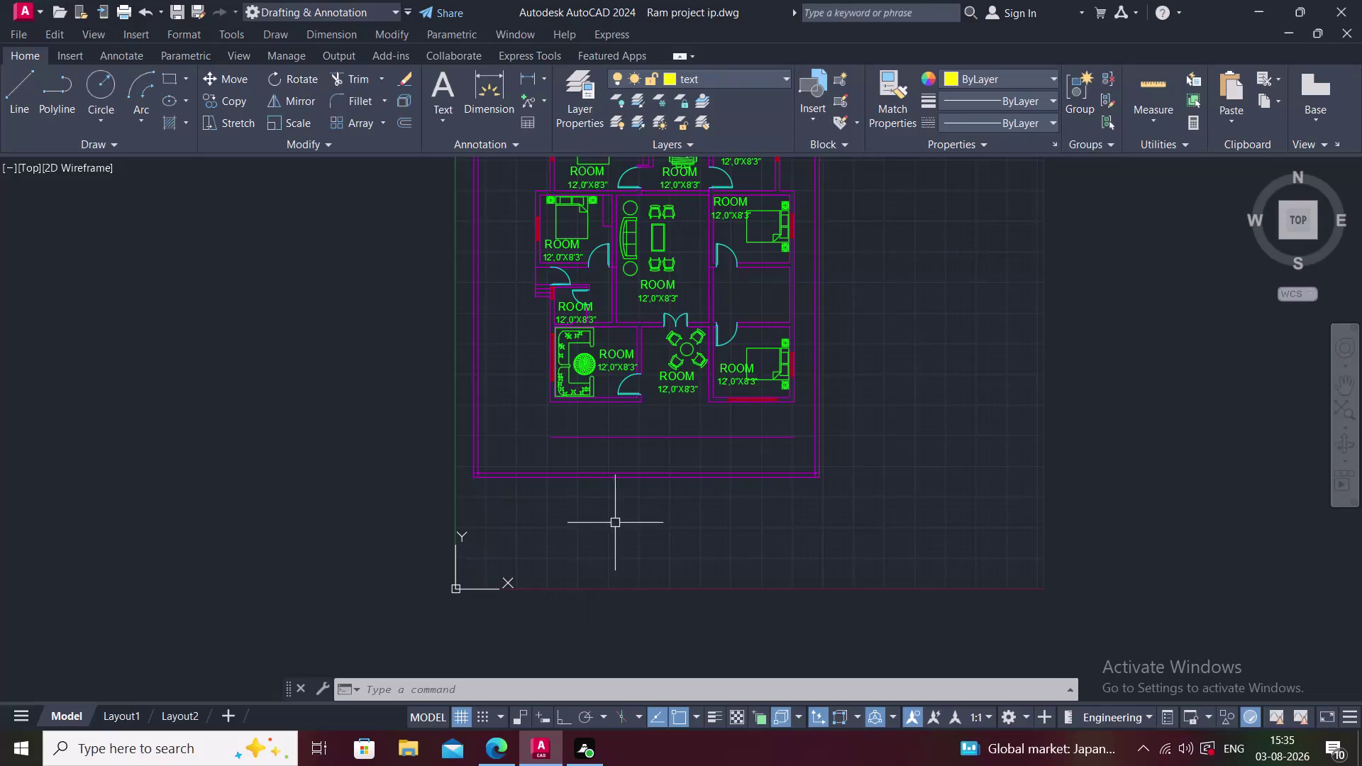
Select the name and size labels of the bottom-right bedroom, dining room and lounge.
middle_drag(615, 523, 587, 582)
scroll(up, 3)
middle_drag(540, 463, 541, 465)
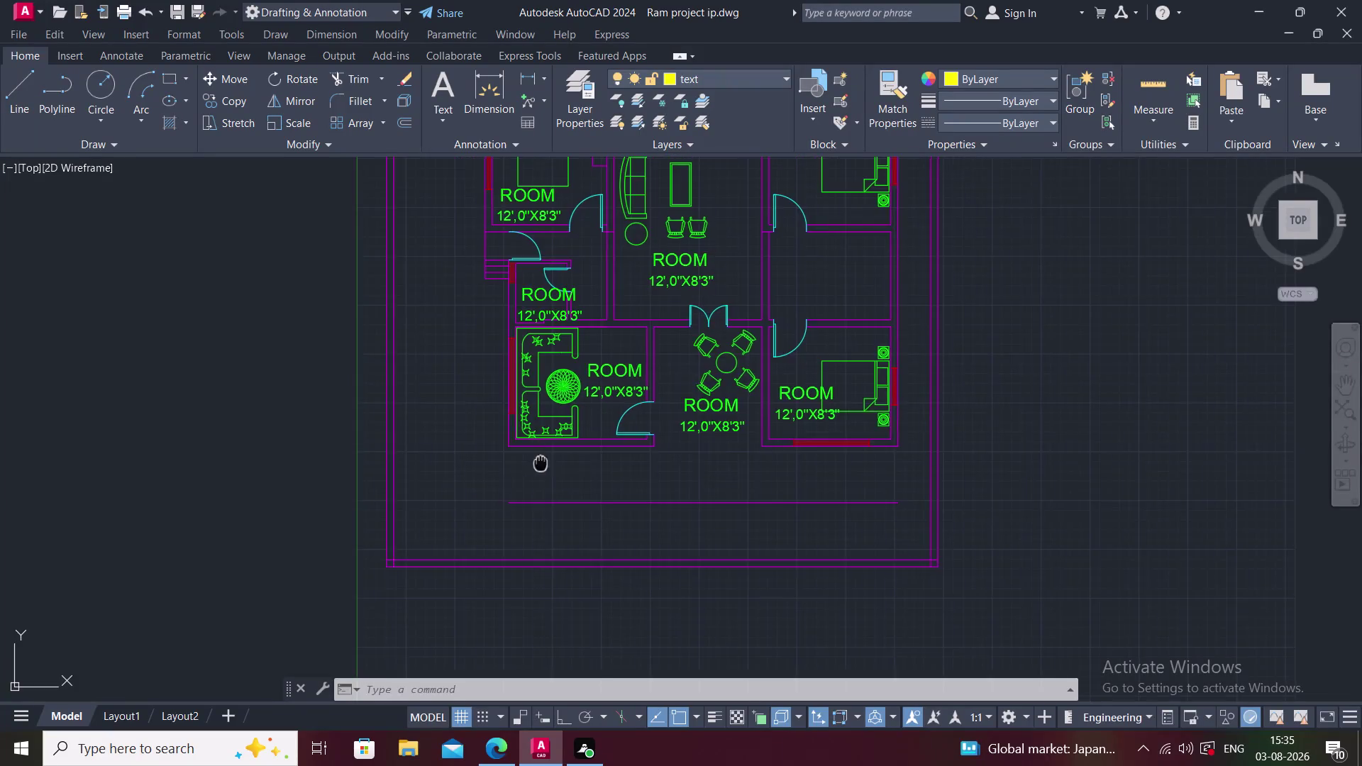
middle_drag(541, 465, 524, 547)
middle_drag(534, 524, 500, 587)
key(ctrl+z)
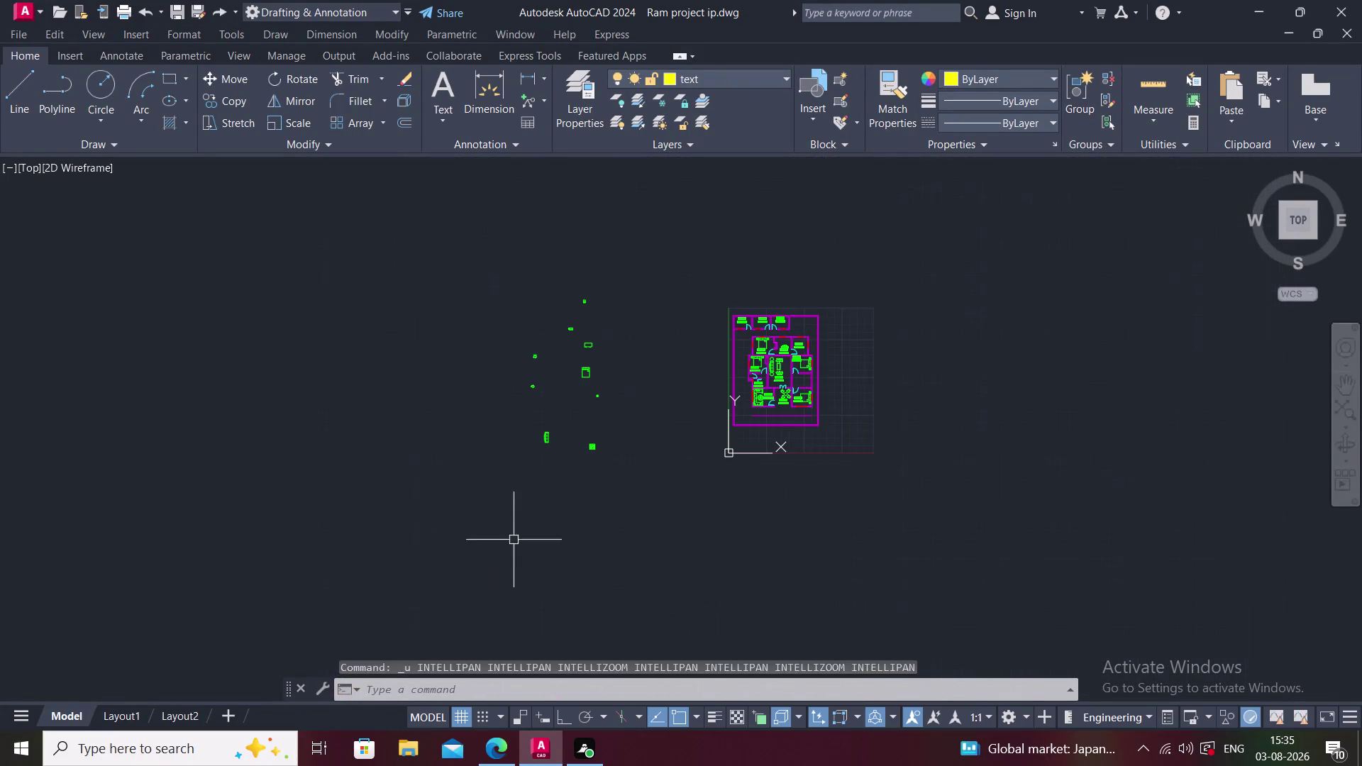
middle_drag(515, 539, 474, 596)
scroll(up, 3)
scroll(up, 3)
middle_drag(524, 491, 794, 269)
scroll(down, 3)
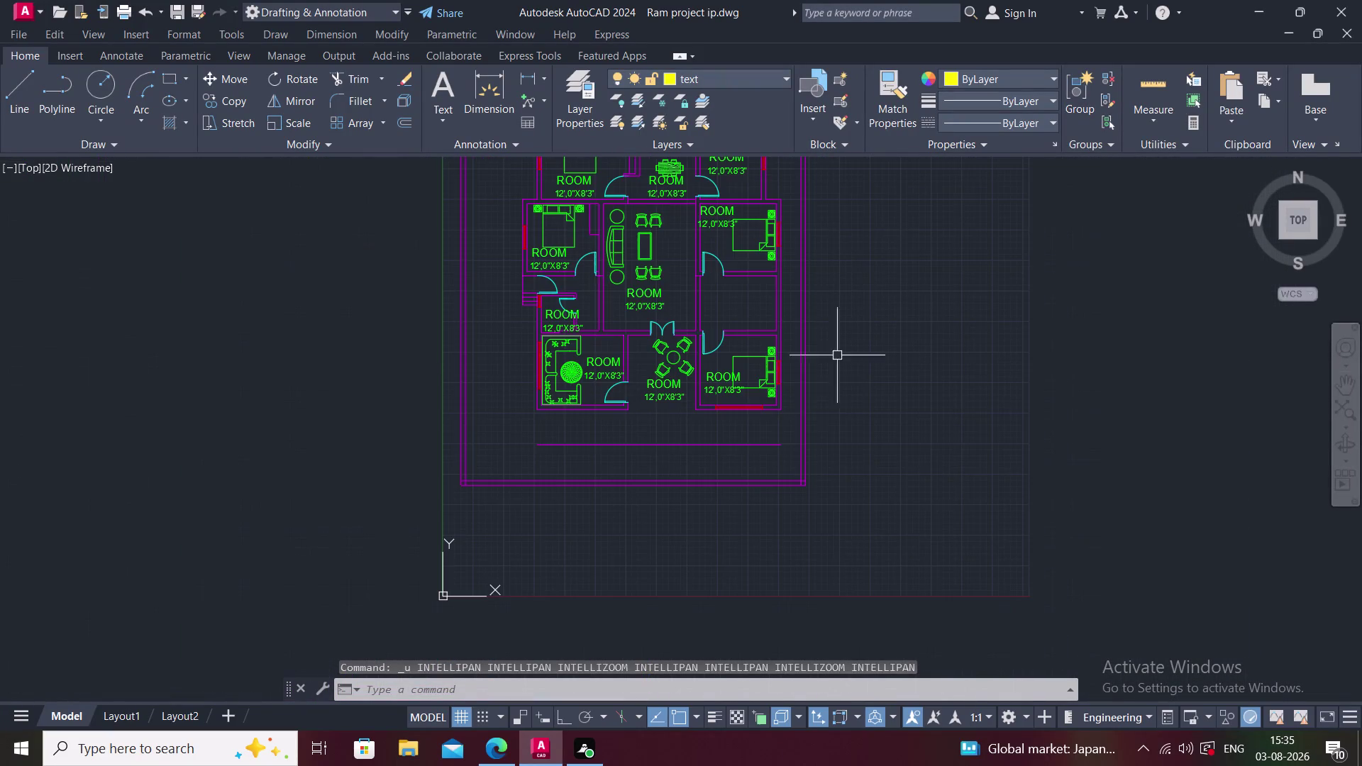
scroll(up, 3)
click(674, 350)
click(669, 388)
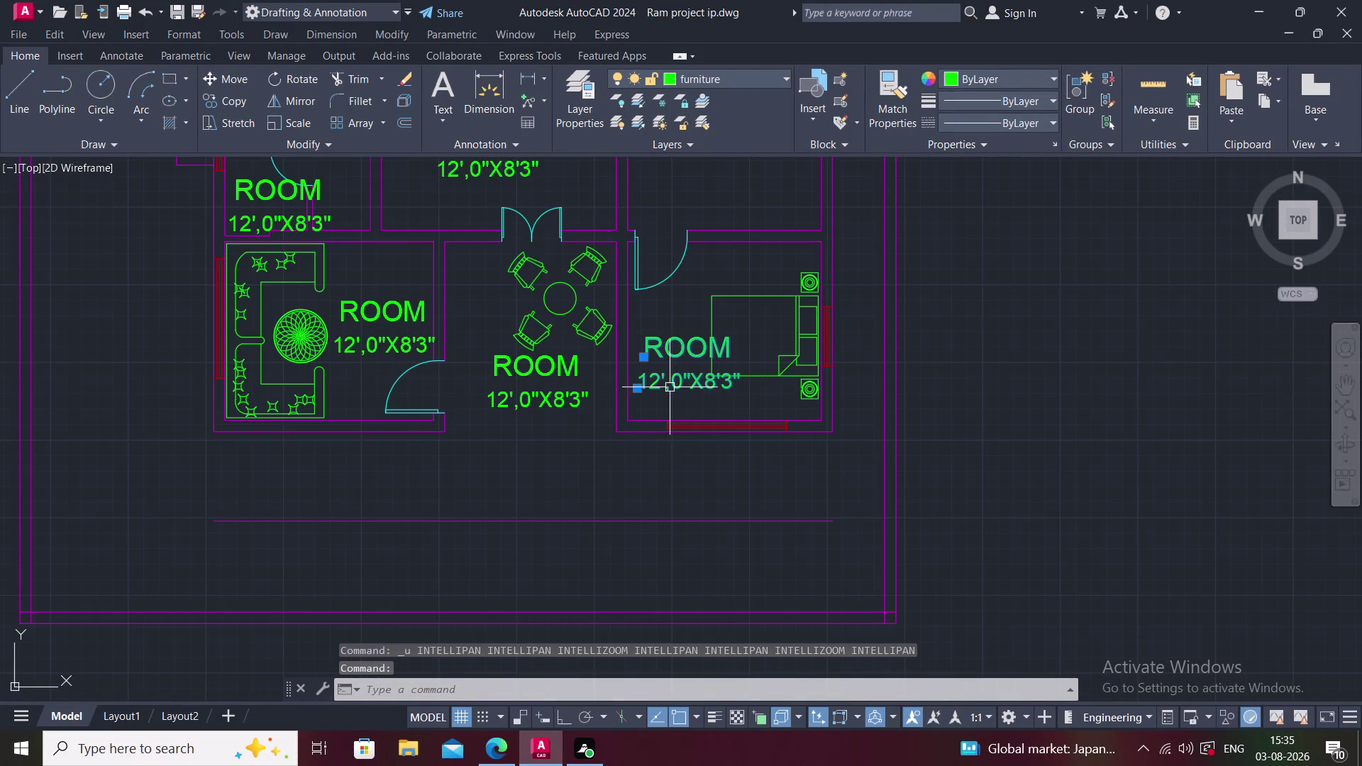
click(547, 374)
click(547, 396)
click(377, 318)
click(383, 344)
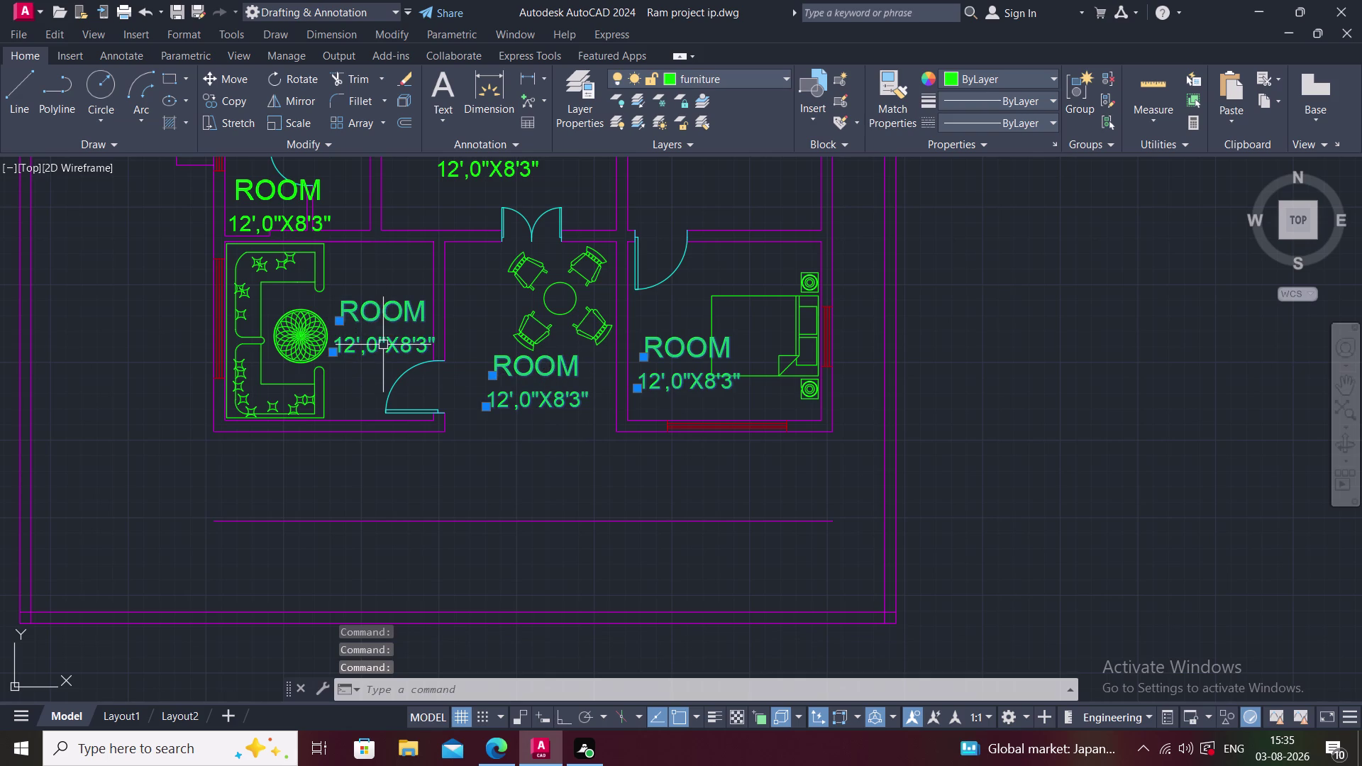
Add the small room, hall, bedroom and upper room labels, then undo the accidental wall selection.
middle_drag(386, 334, 473, 505)
click(347, 367)
click(353, 396)
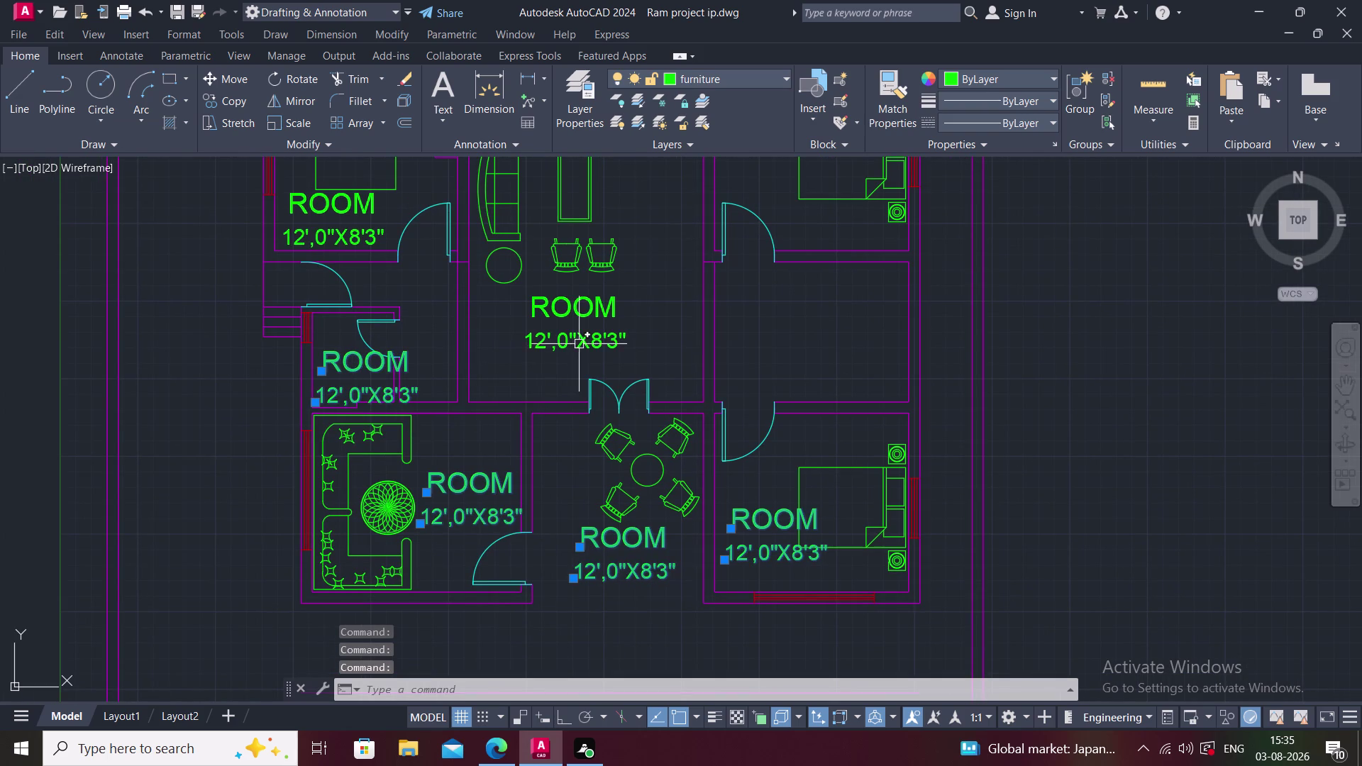
click(579, 344)
click(582, 317)
middle_drag(582, 316, 590, 486)
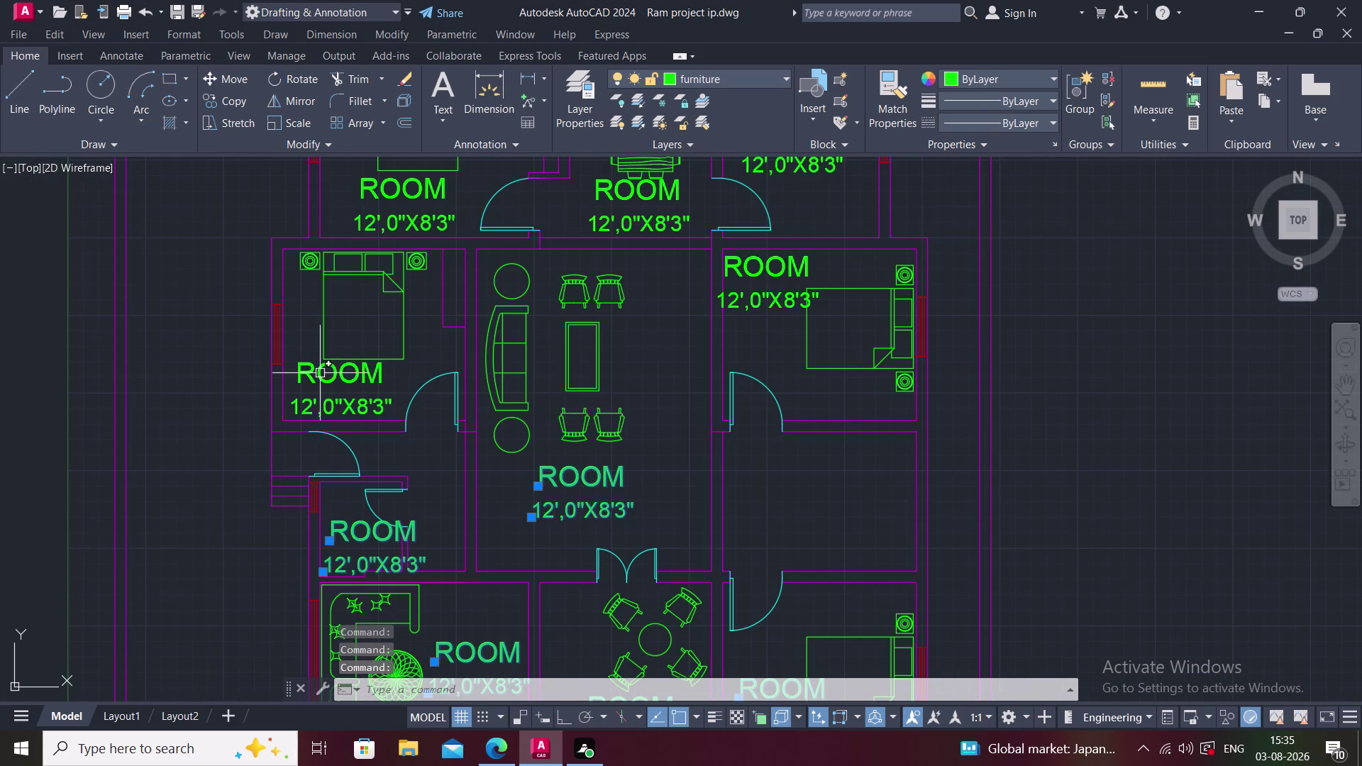
click(311, 376)
click(339, 407)
click(399, 227)
click(402, 195)
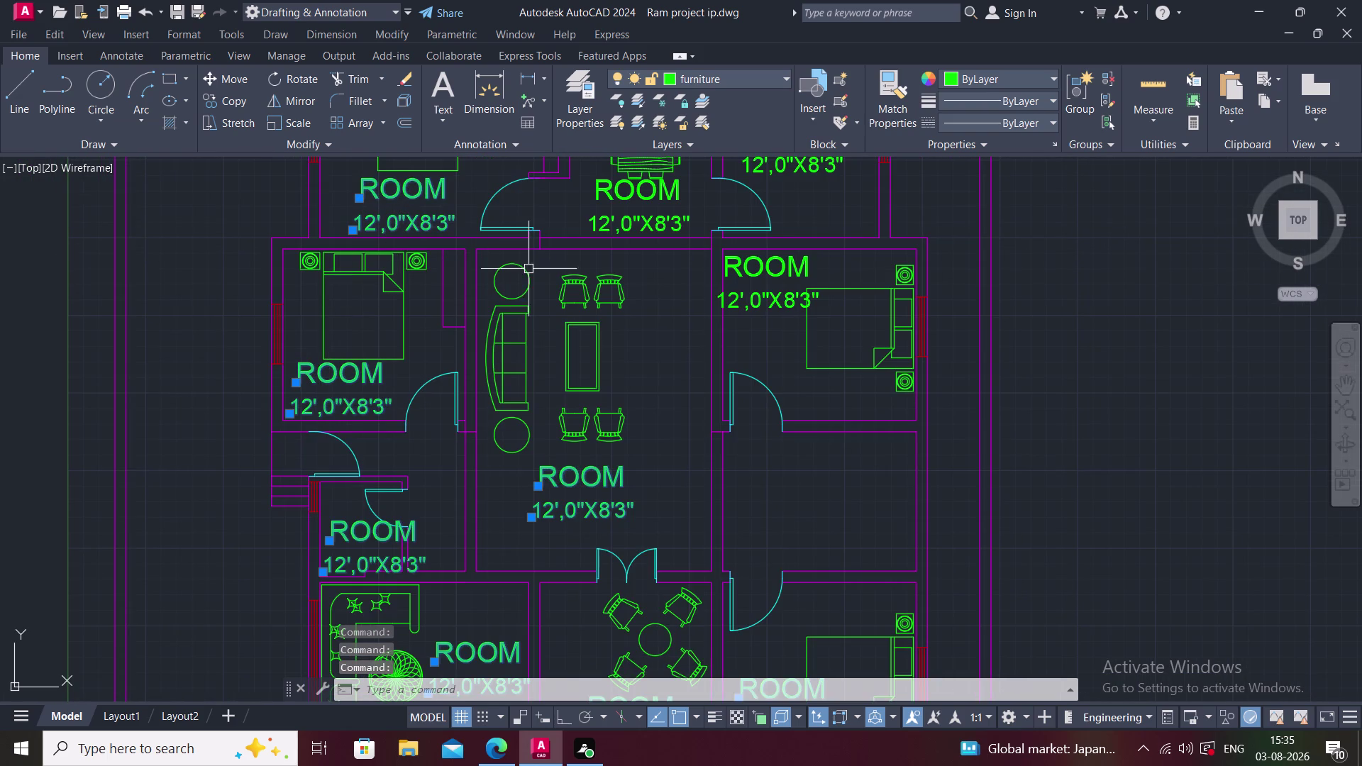
click(790, 267)
click(787, 290)
middle_drag(790, 287, 688, 532)
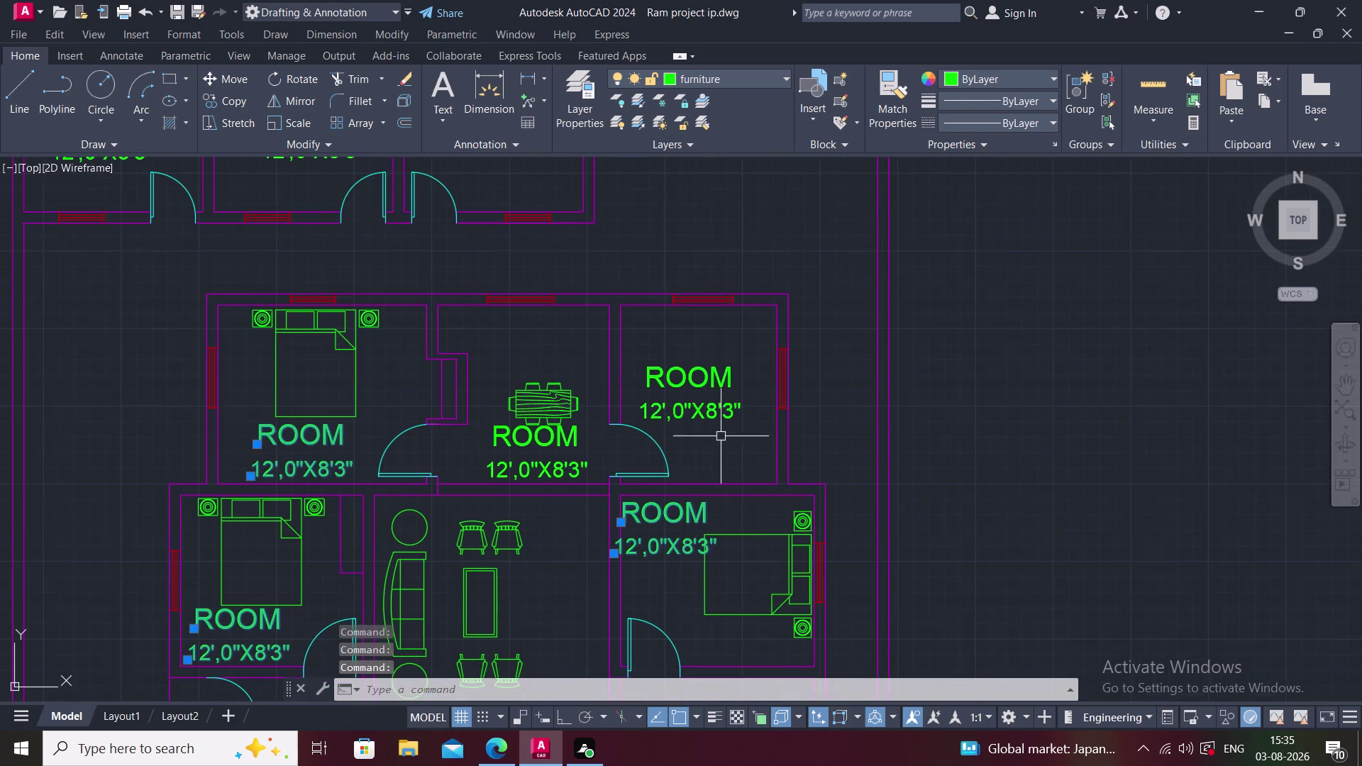
click(698, 376)
click(695, 410)
click(531, 439)
click(525, 483)
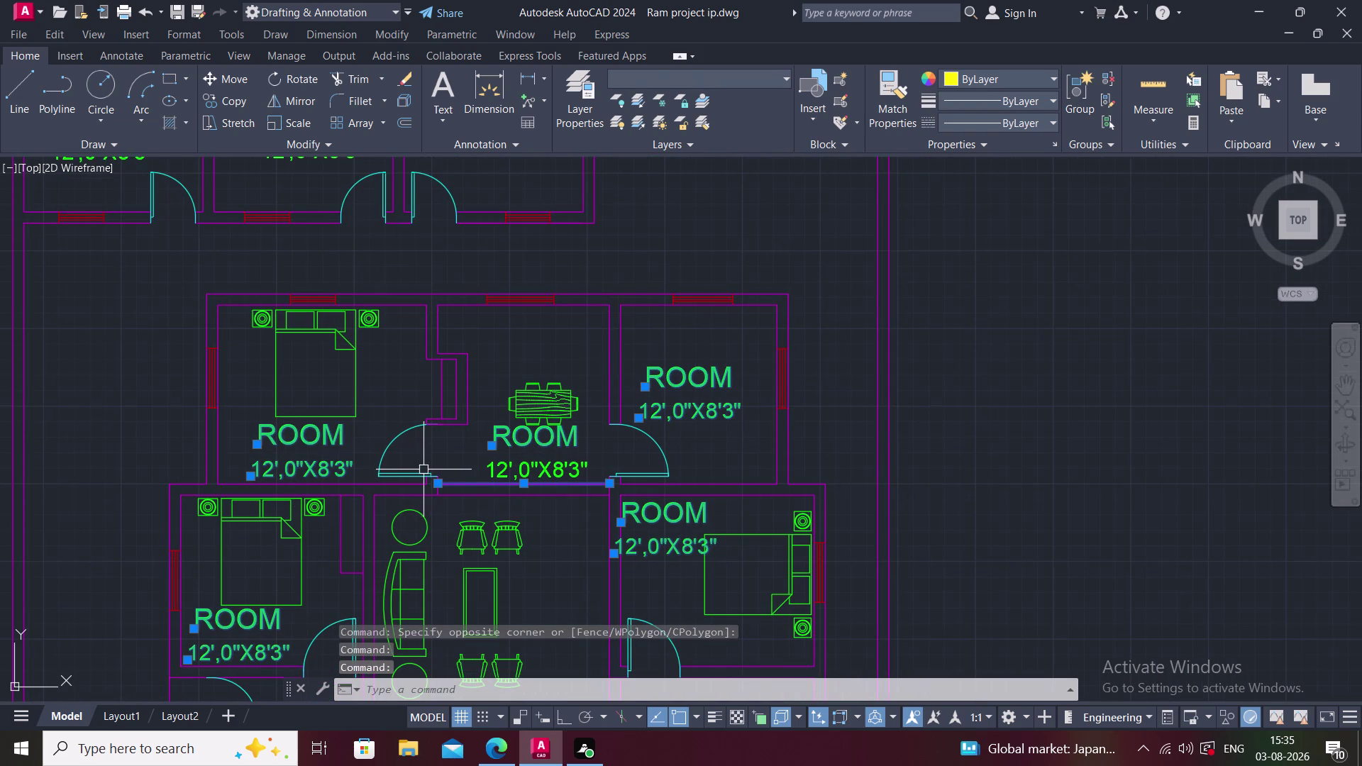
key(ctrl+z)
Reselect the dining room, bottom-right bedroom, lounge and small left room labels.
scroll(up, 3)
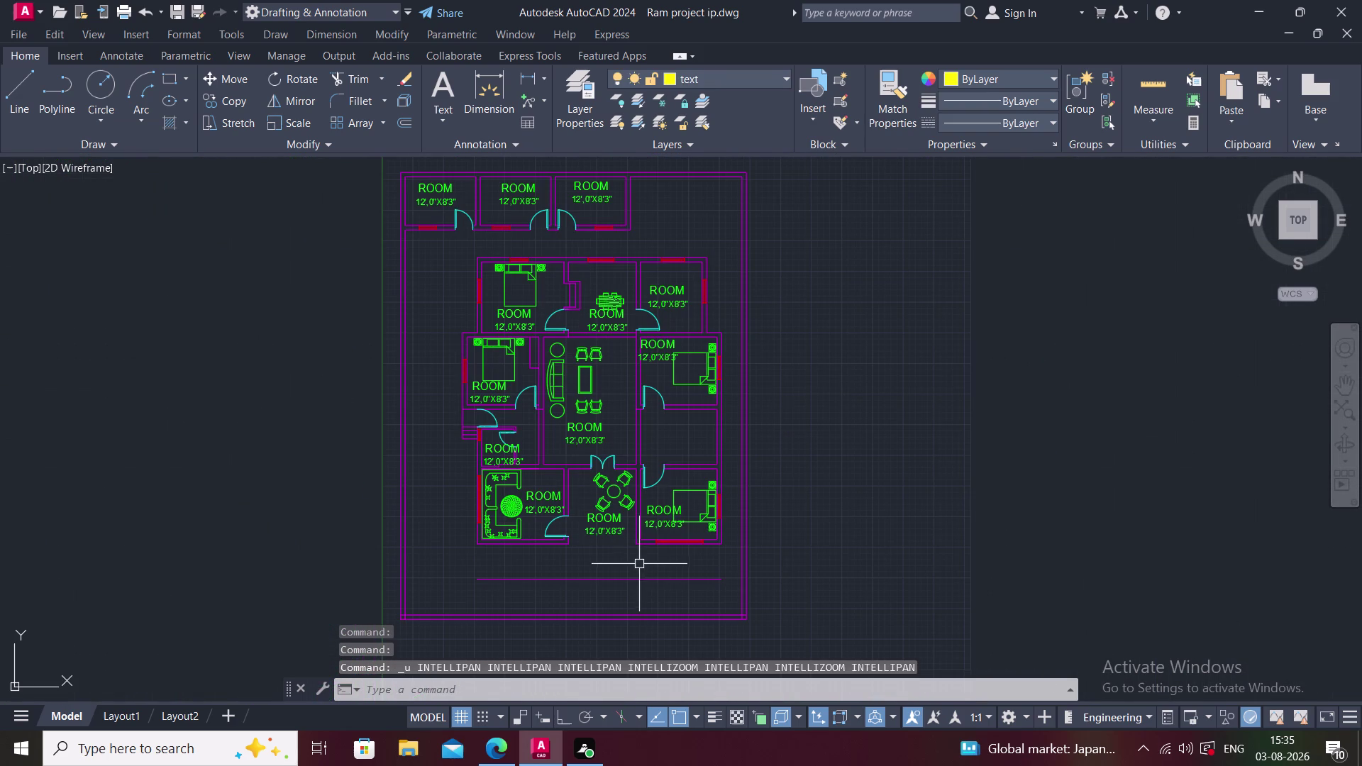
click(659, 510)
click(657, 531)
click(604, 515)
click(604, 524)
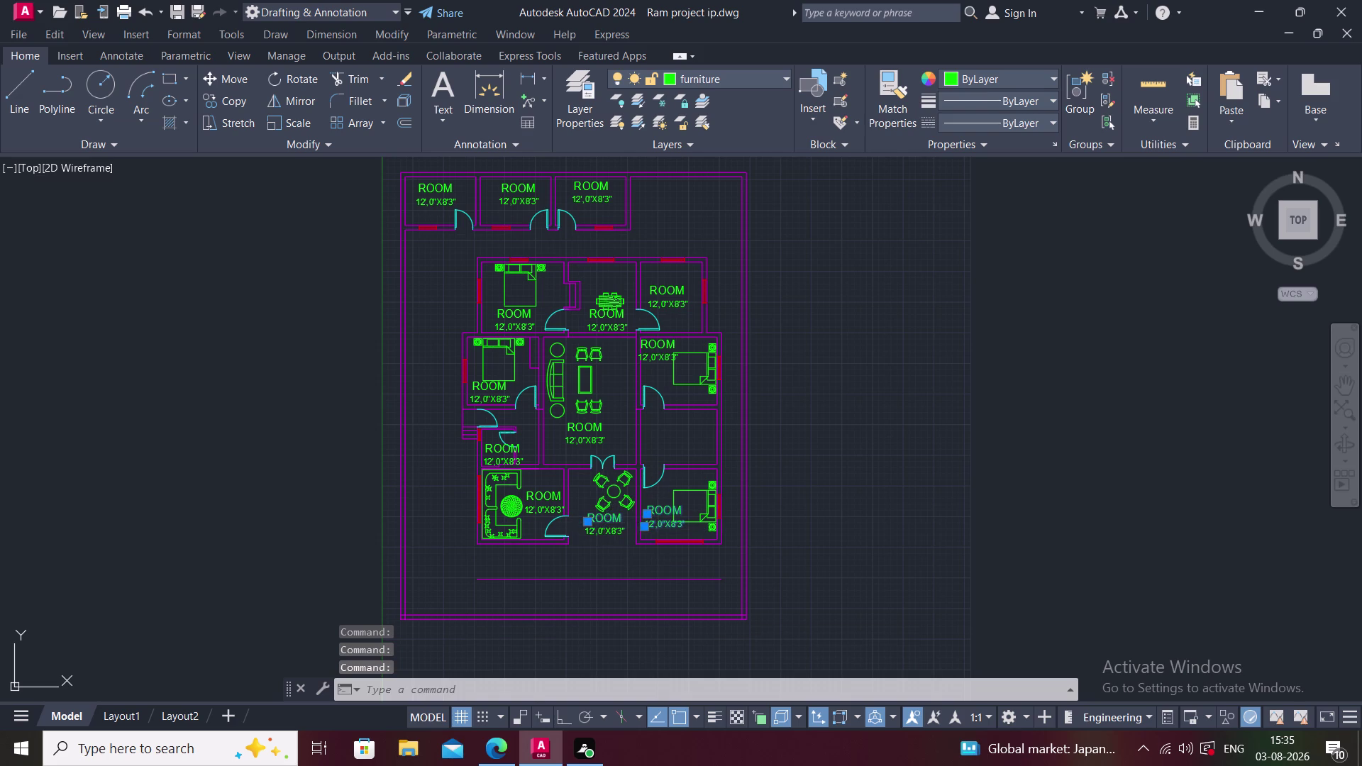
click(603, 530)
scroll(up, 3)
click(423, 462)
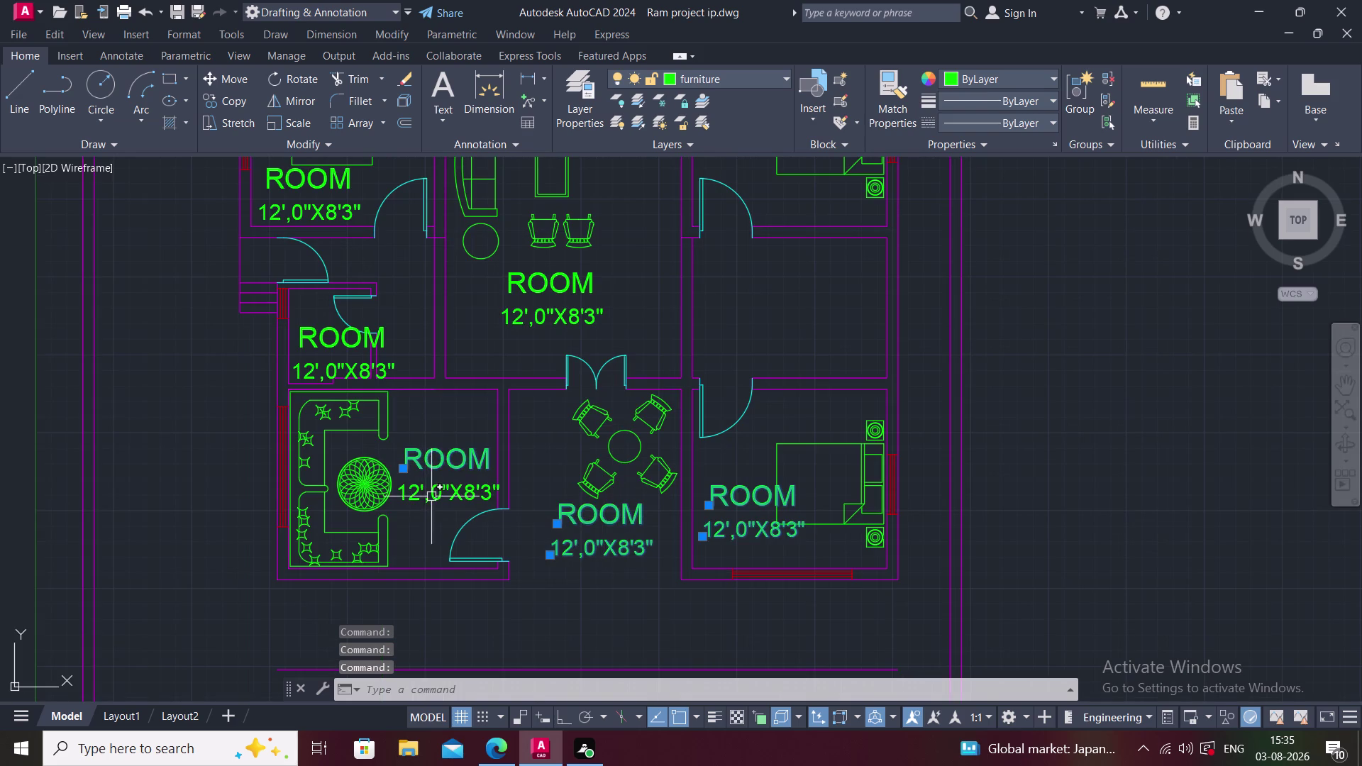
click(431, 497)
middle_drag(426, 460, 442, 556)
click(344, 431)
click(362, 452)
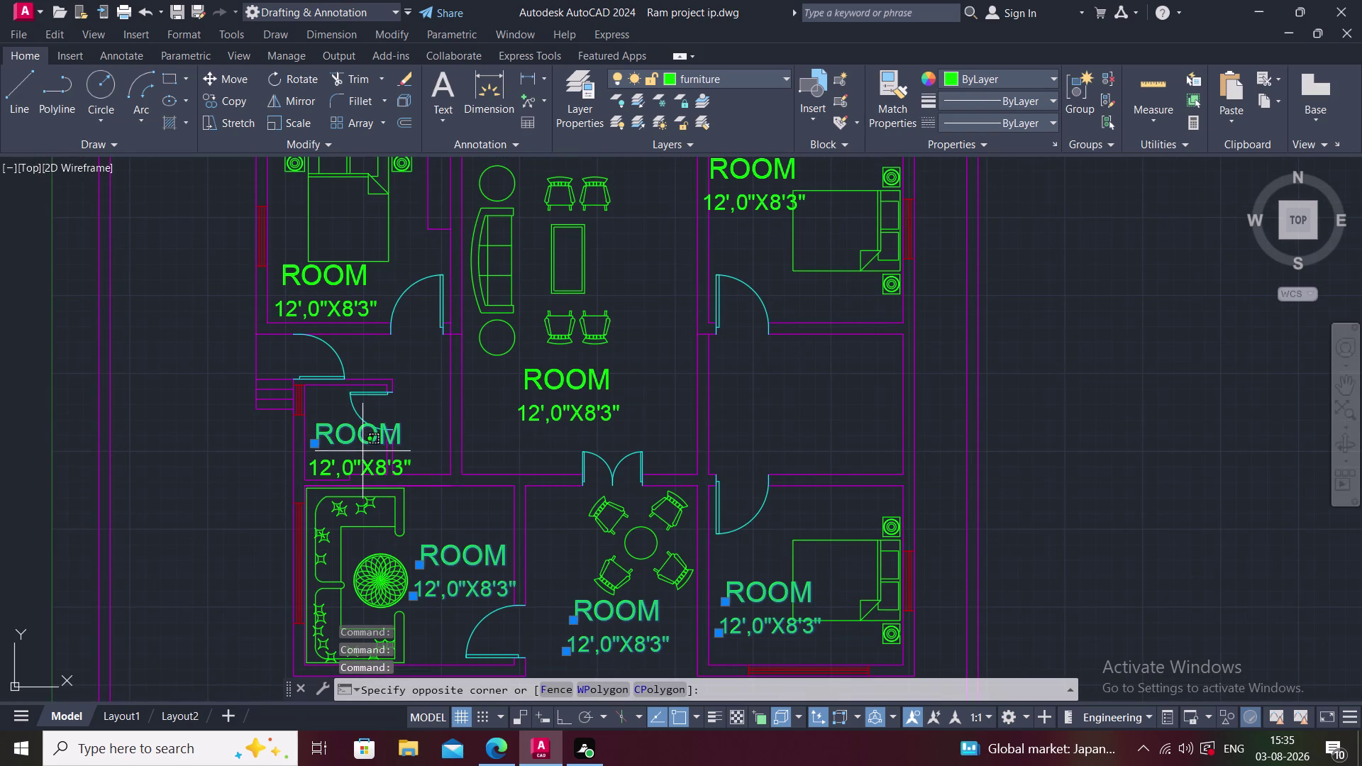
click(368, 468)
click(345, 468)
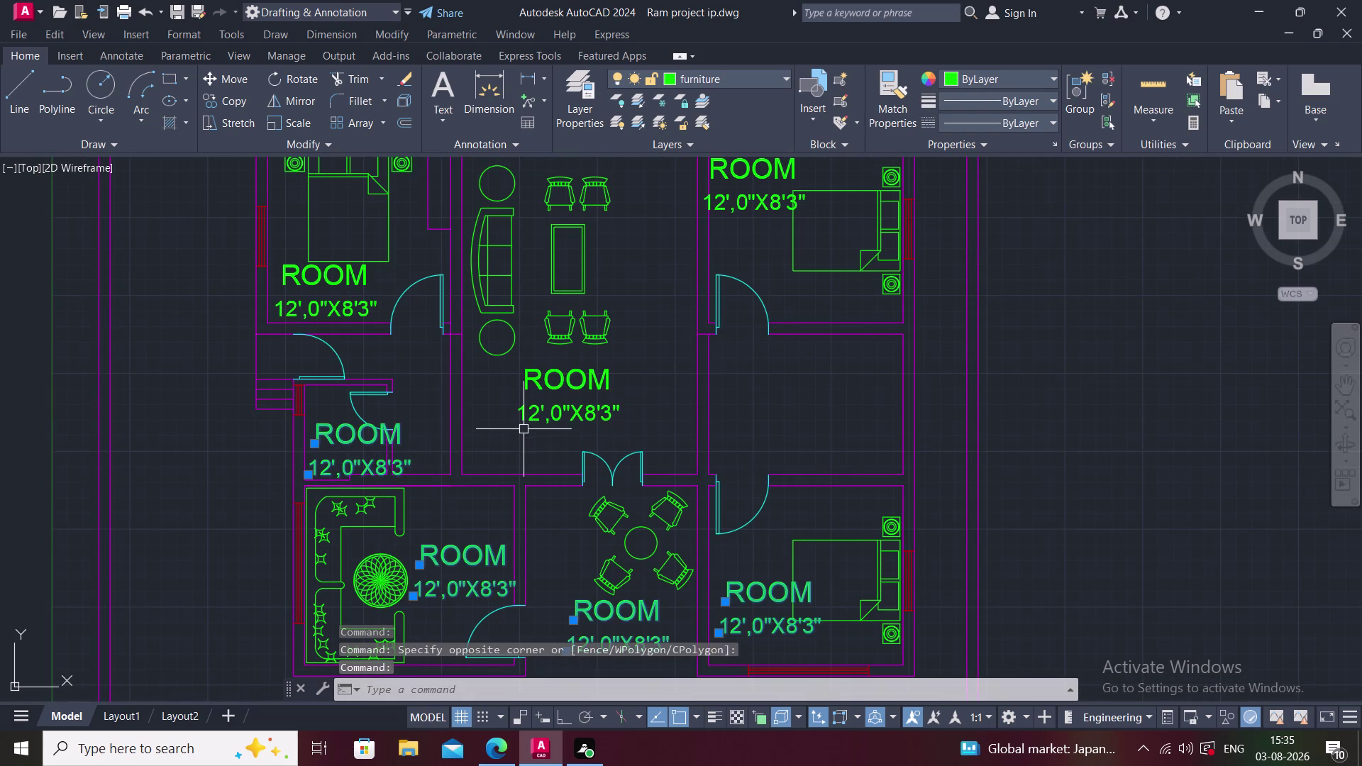
Add the hall, bedroom and upper room labels and delete all 20 selected texts.
click(527, 418)
click(556, 377)
middle_drag(557, 376, 563, 500)
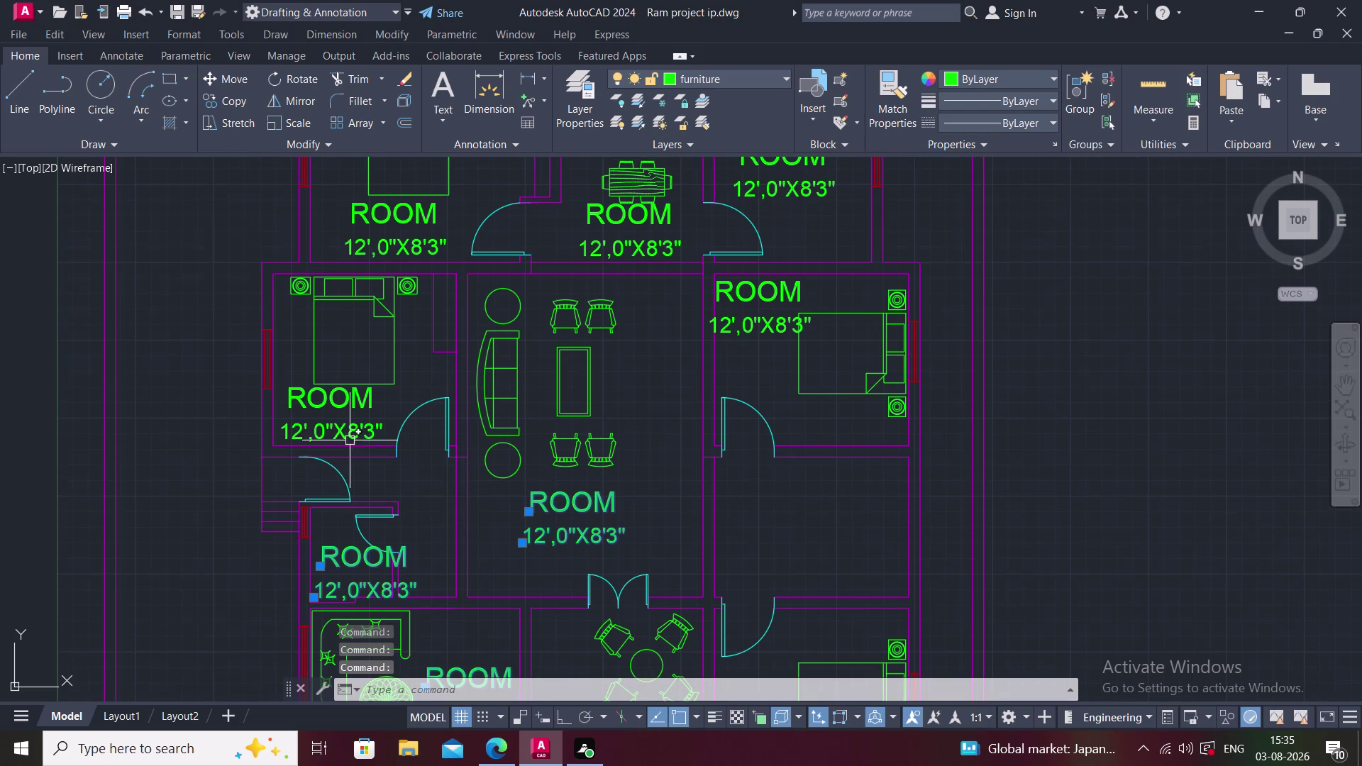
click(349, 440)
click(363, 394)
click(788, 292)
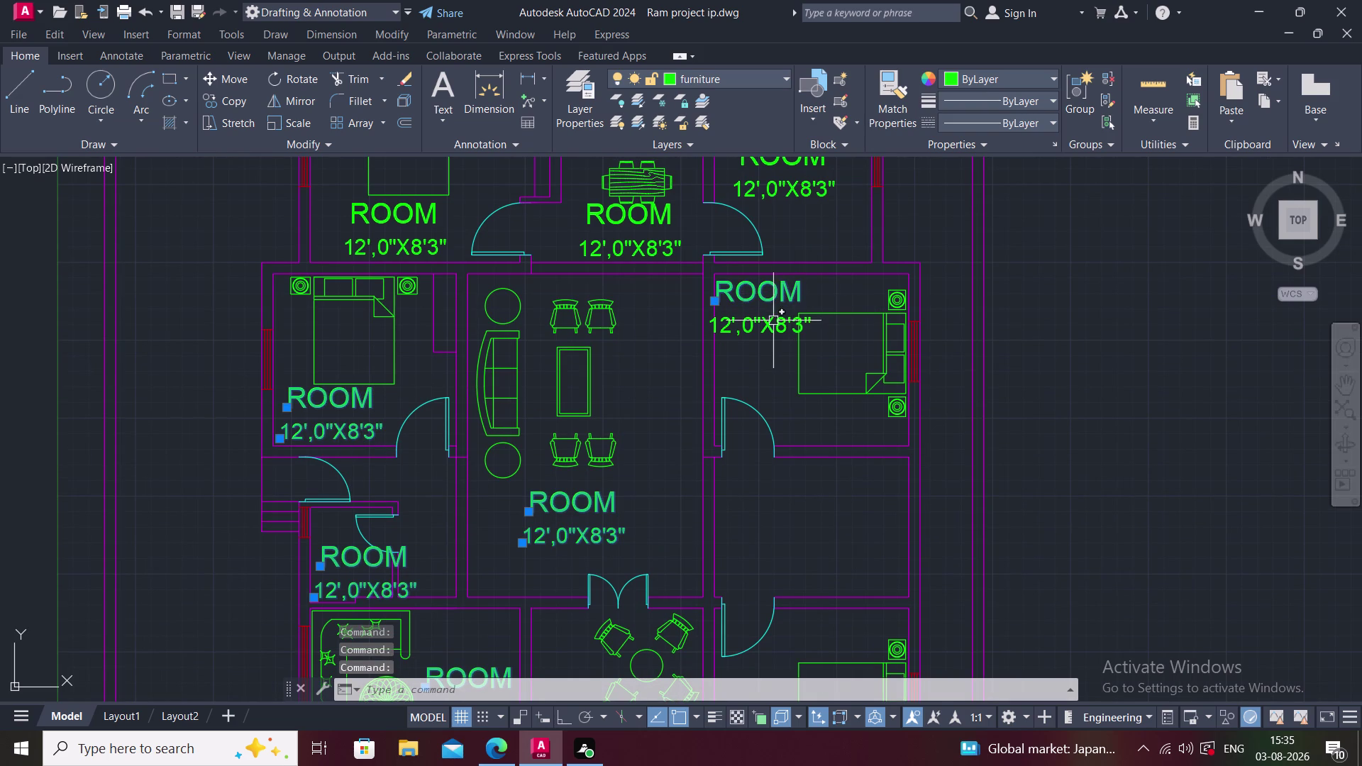
click(772, 321)
middle_drag(771, 320, 691, 496)
click(715, 353)
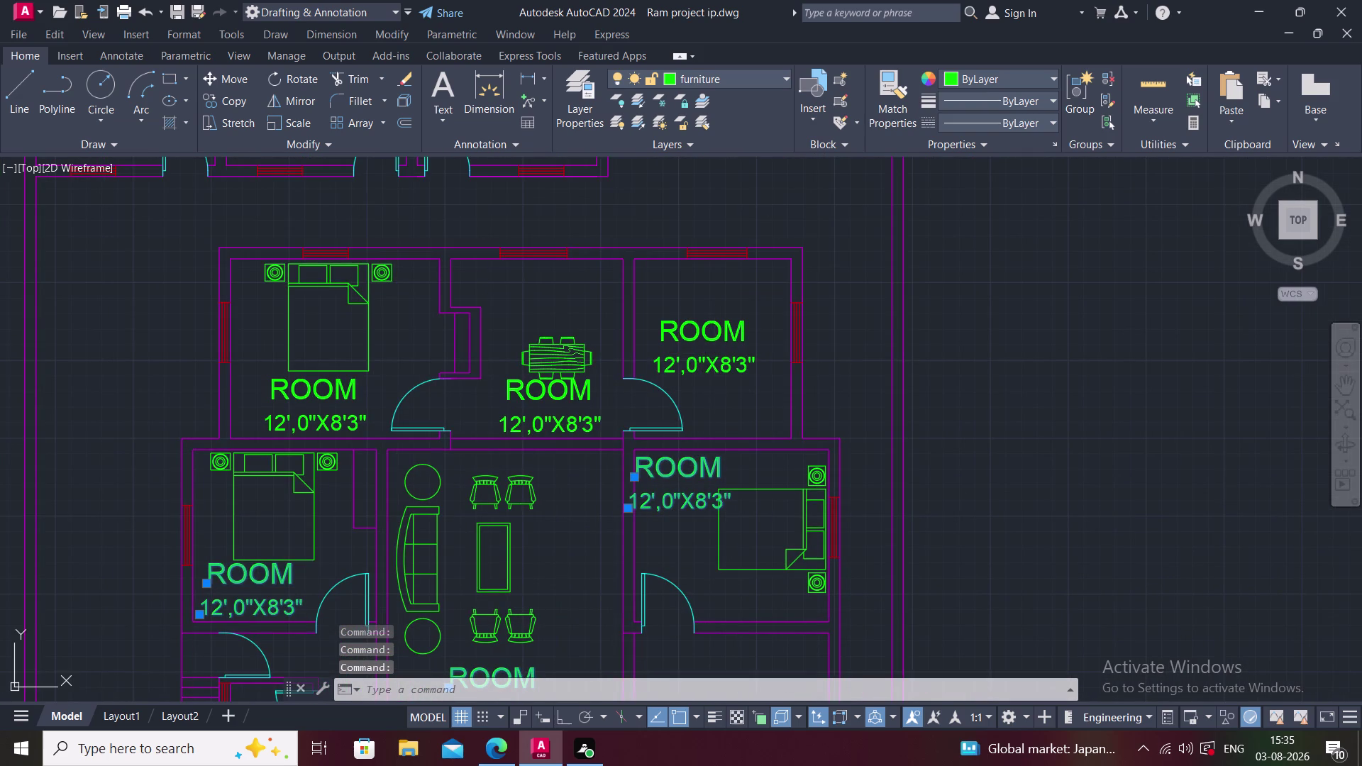
click(714, 335)
click(571, 392)
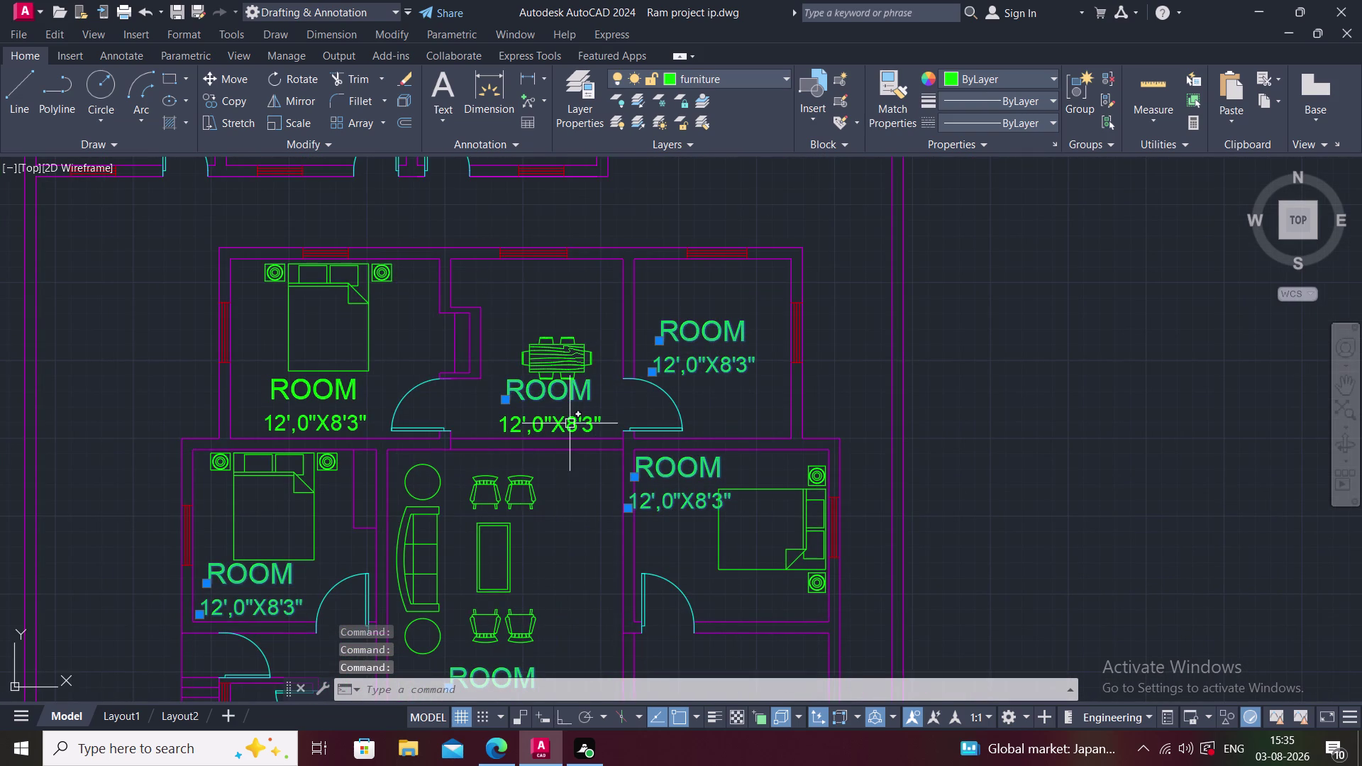
click(570, 426)
click(322, 427)
click(341, 393)
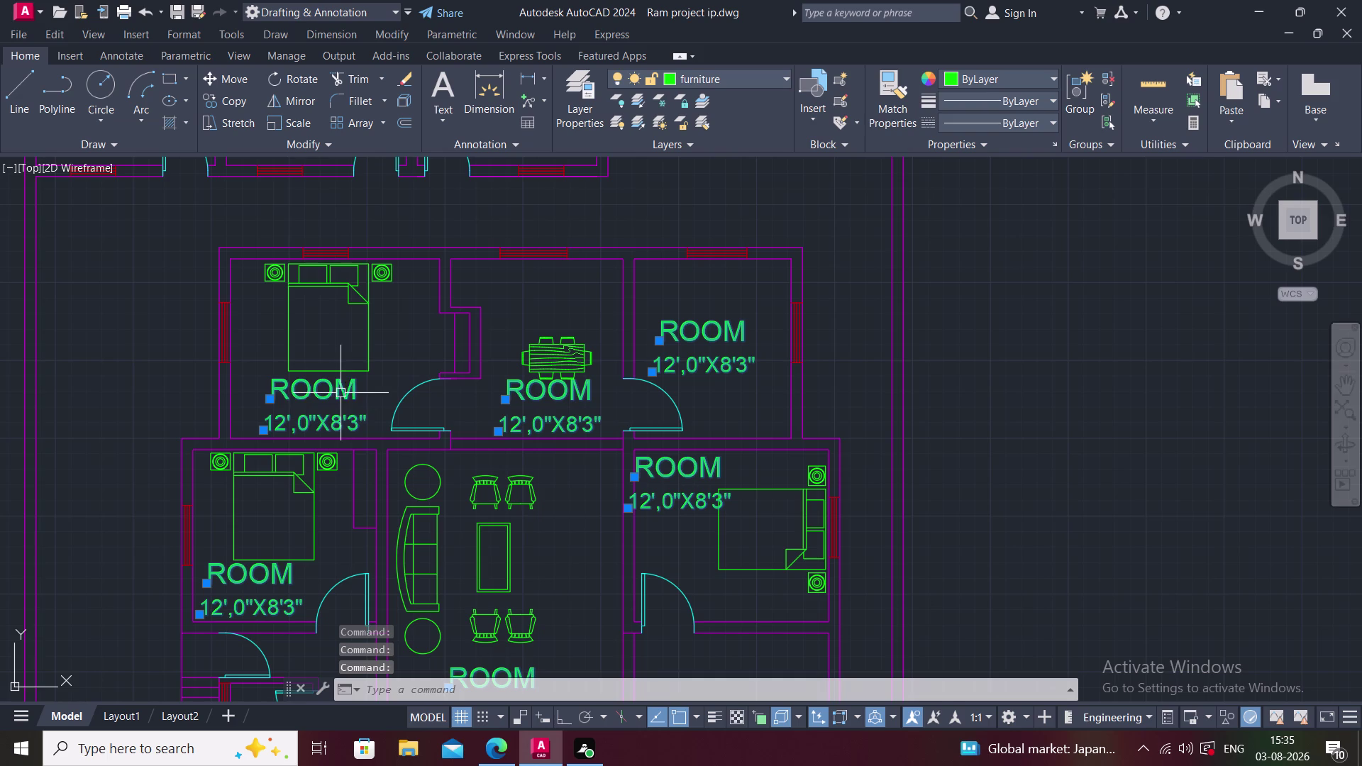
key(Delete)
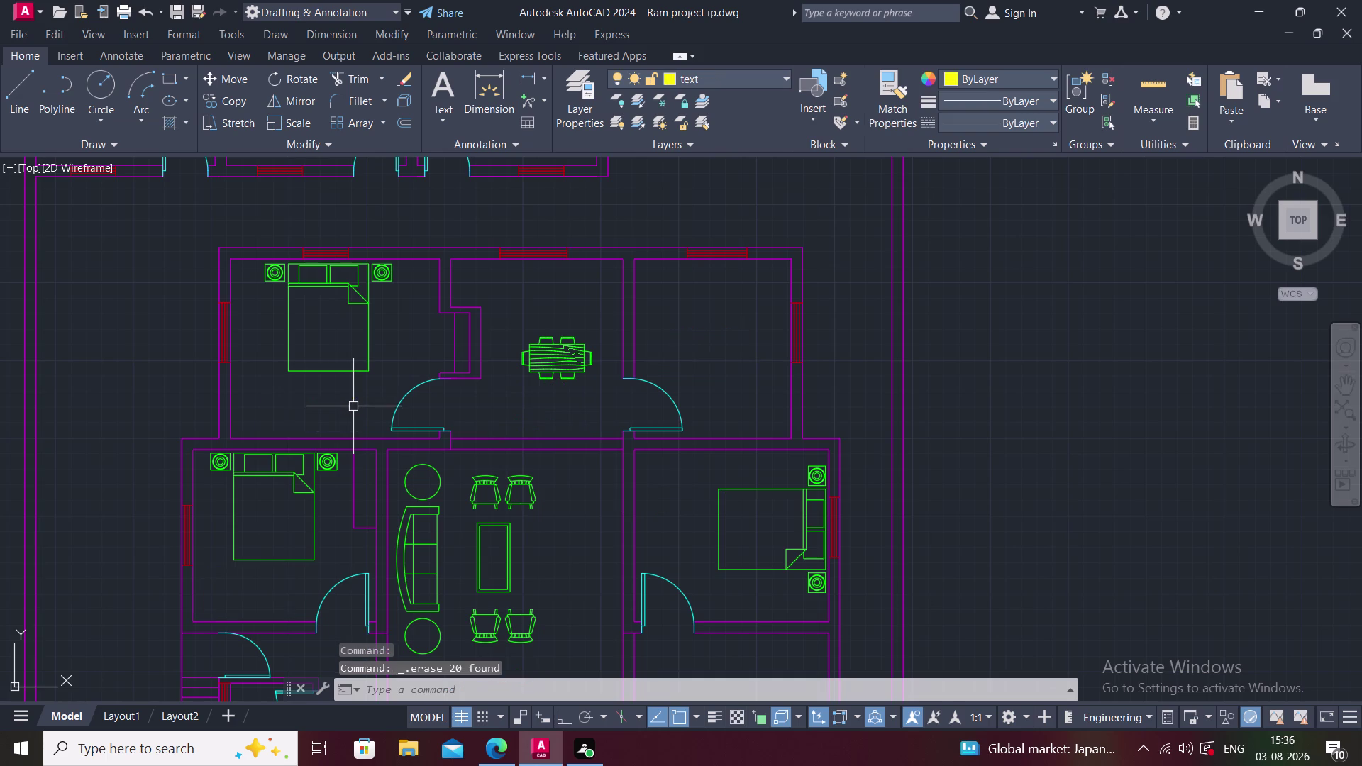
Review the now-unlabeled house plan and open the Layer dropdown on the Home tab.
middle_drag(364, 409, 520, 345)
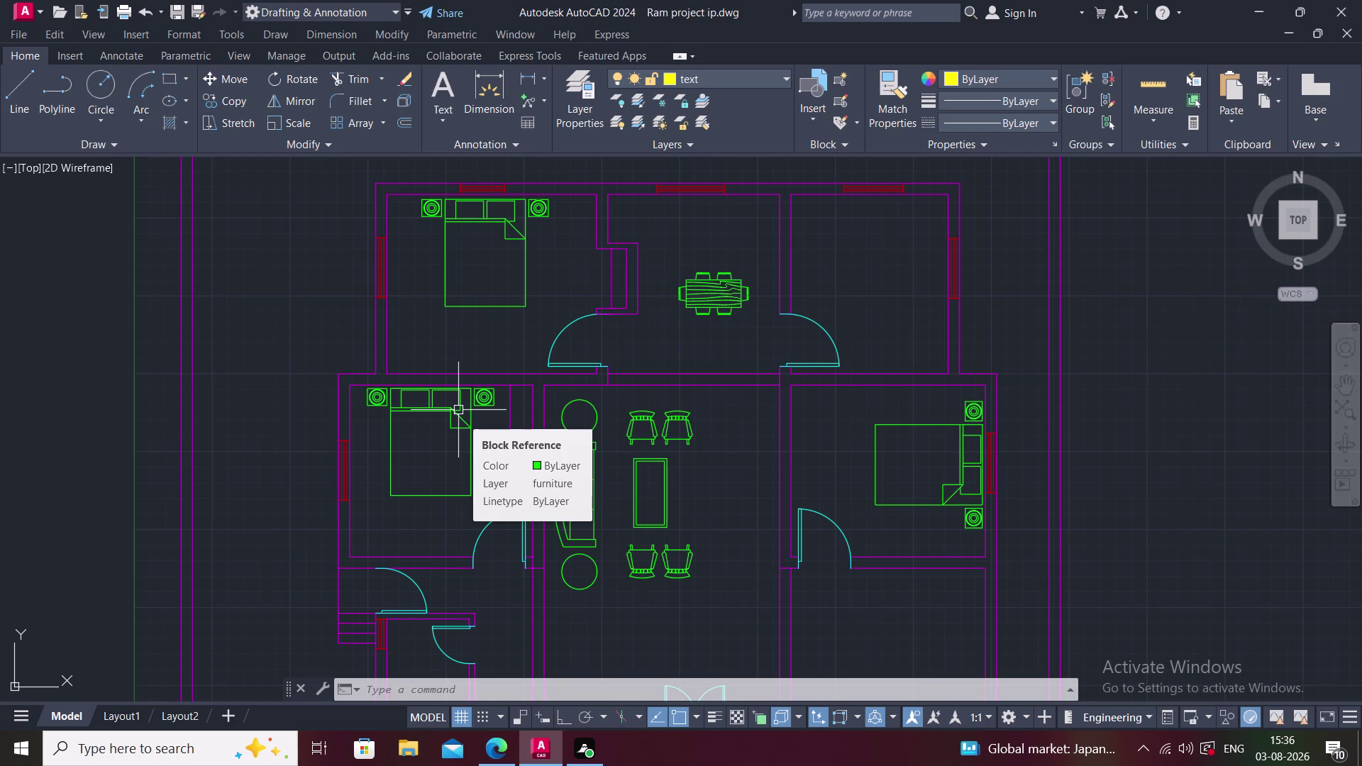
middle_drag(413, 396, 398, 404)
scroll(up, 3)
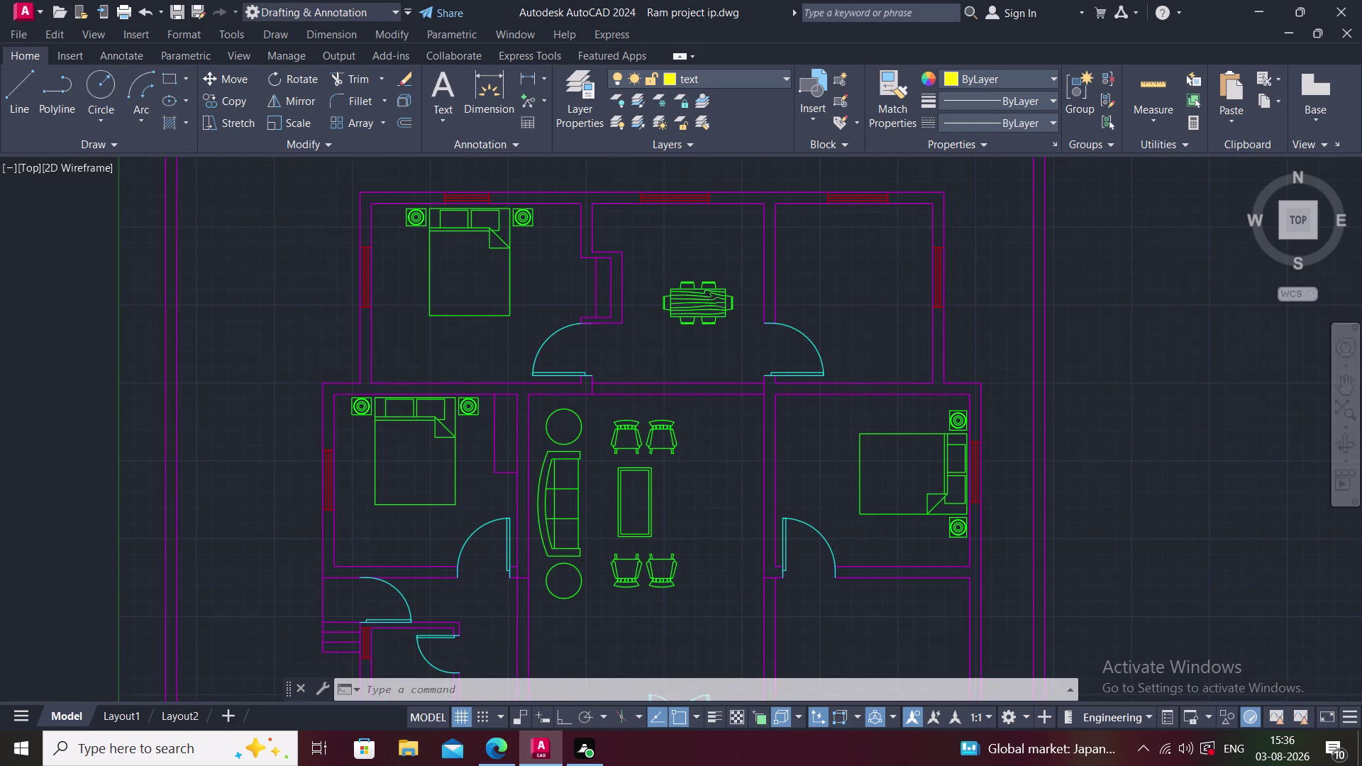
middle_click(653, 616)
middle_drag(553, 549, 501, 544)
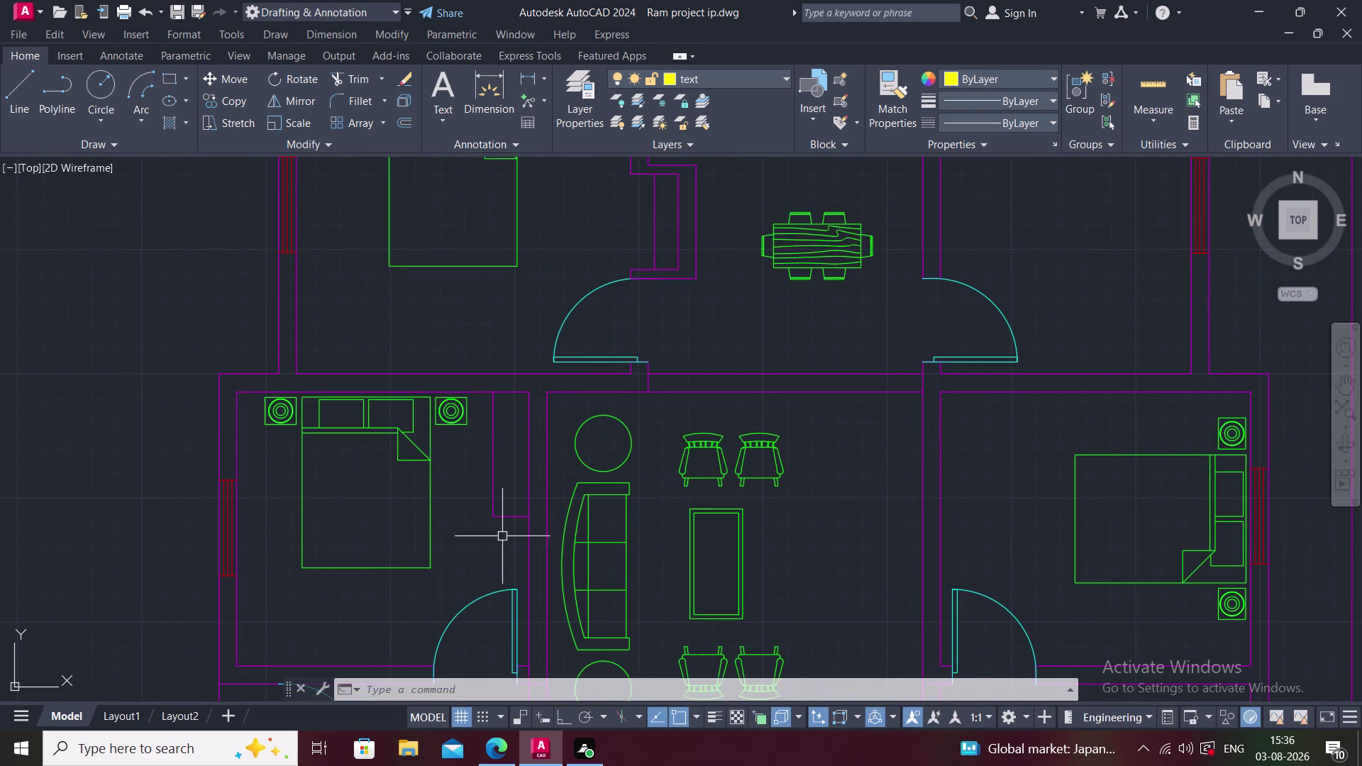
scroll(down, 3)
middle_drag(655, 422, 579, 387)
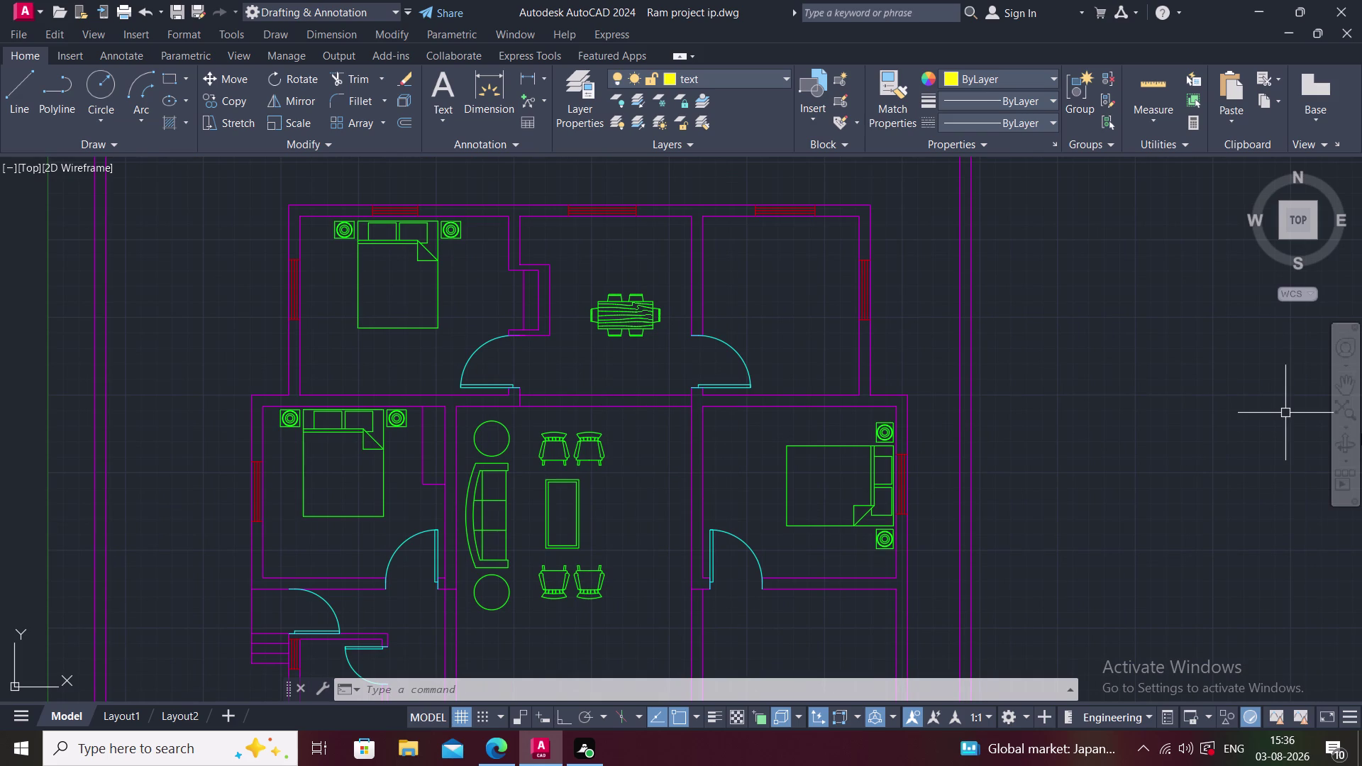
middle_drag(513, 461, 593, 414)
scroll(down, 3)
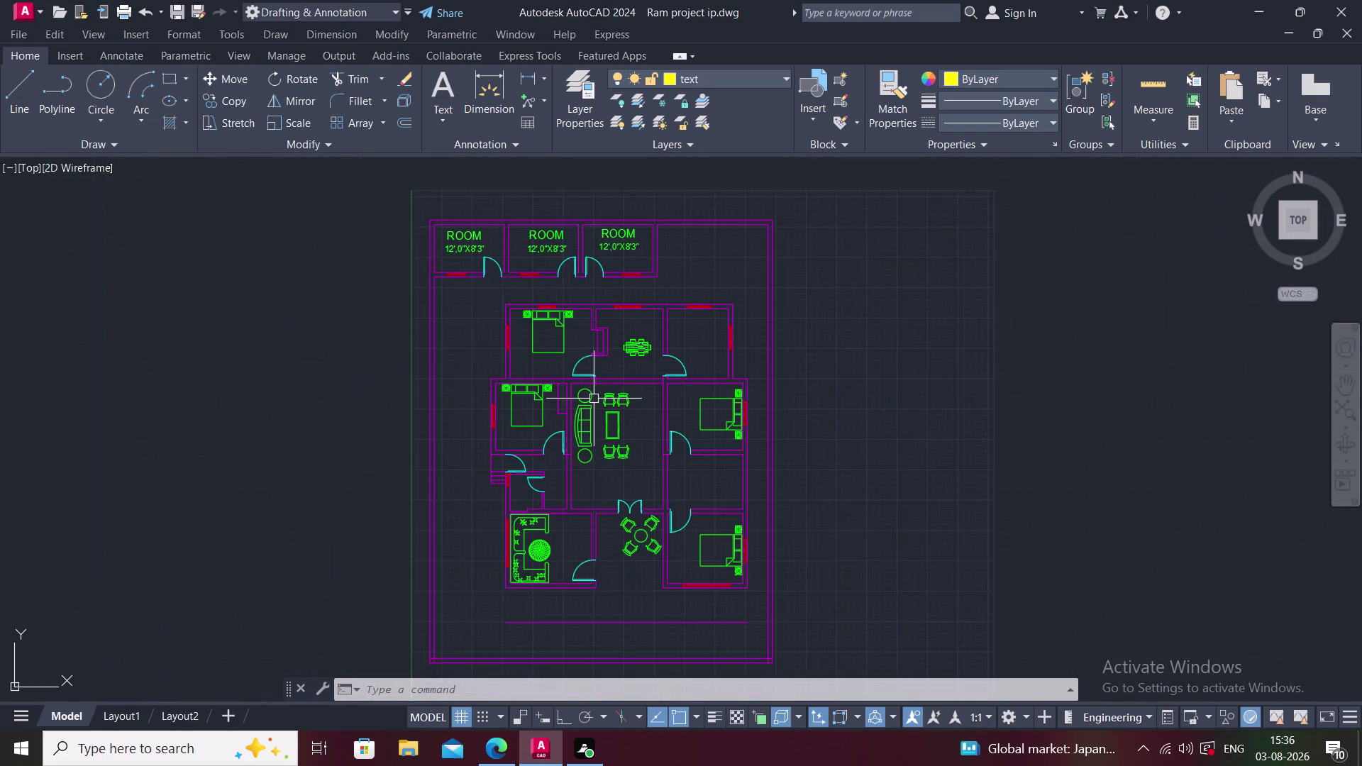
middle_drag(598, 399, 606, 323)
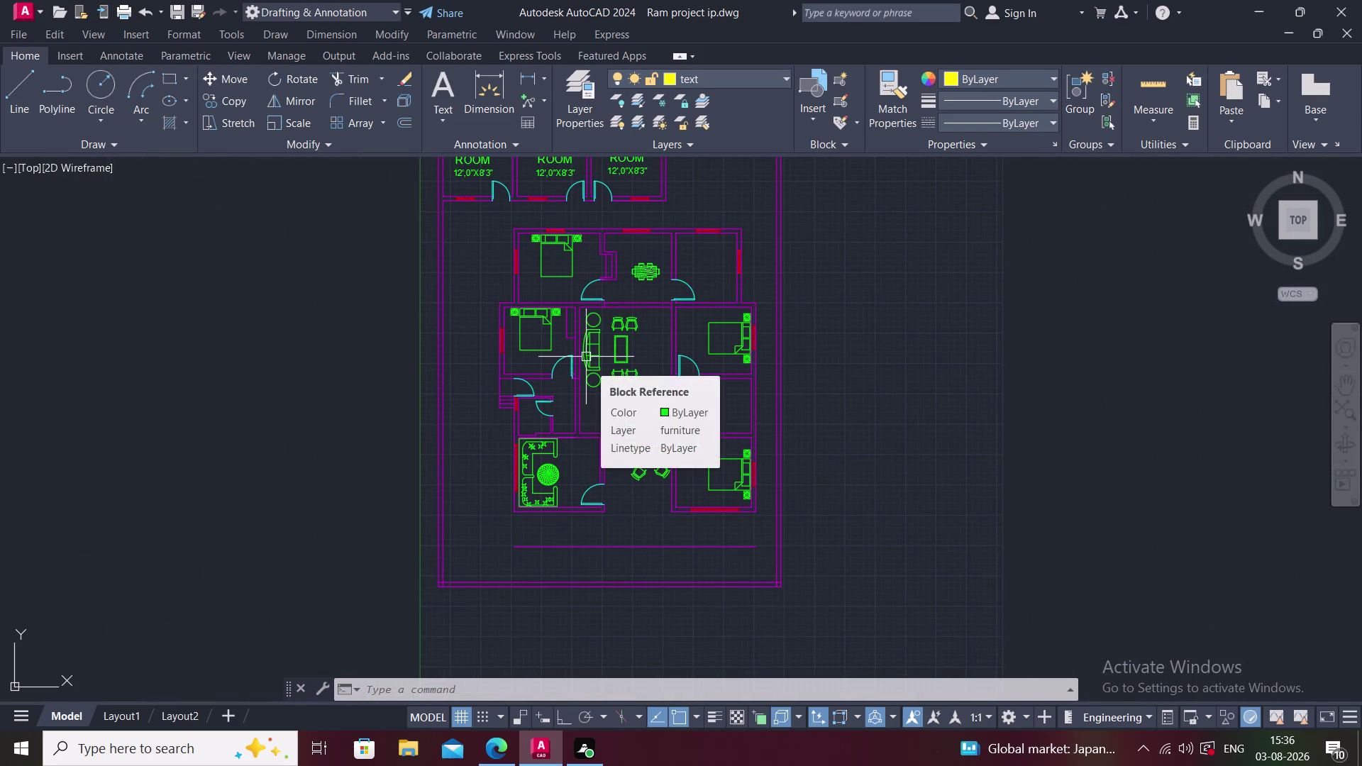
scroll(down, 3)
middle_drag(681, 379, 657, 370)
scroll(up, 3)
middle_drag(647, 396, 619, 406)
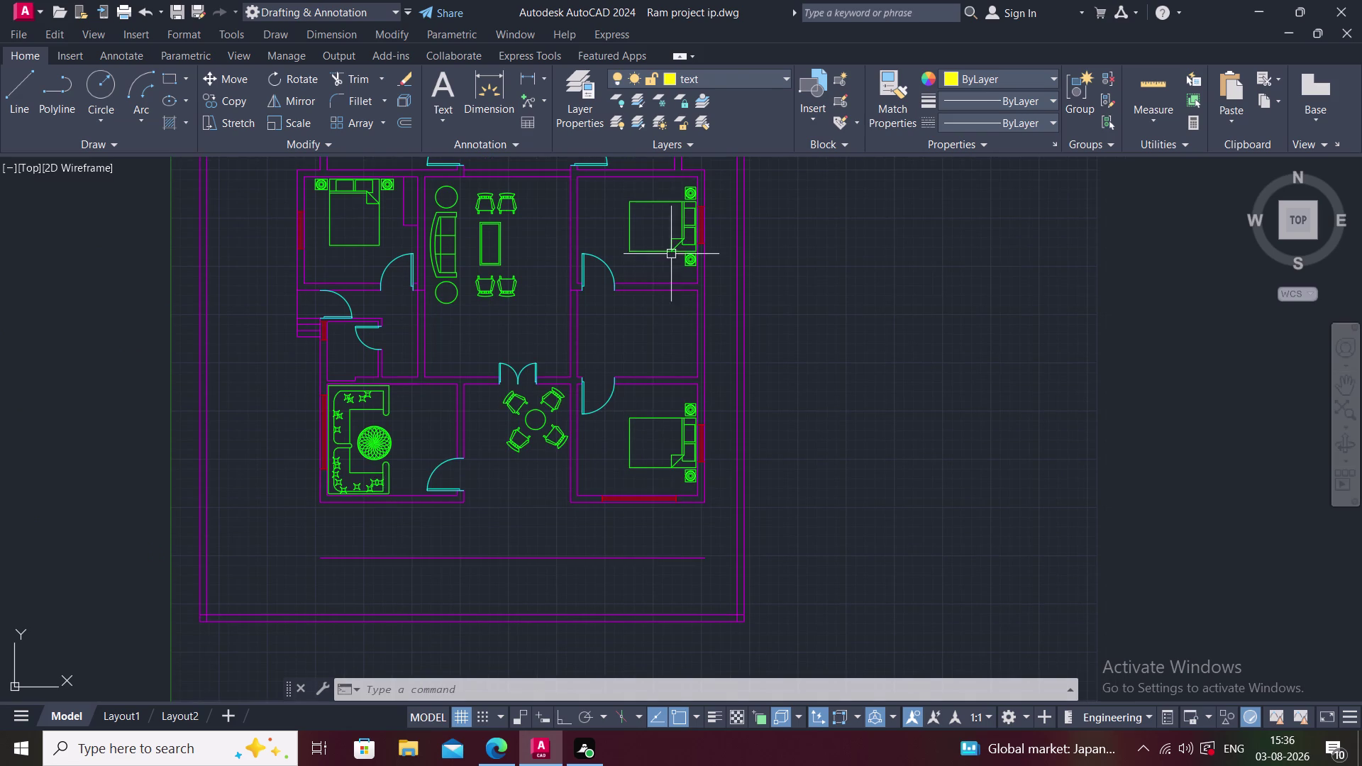
click(710, 77)
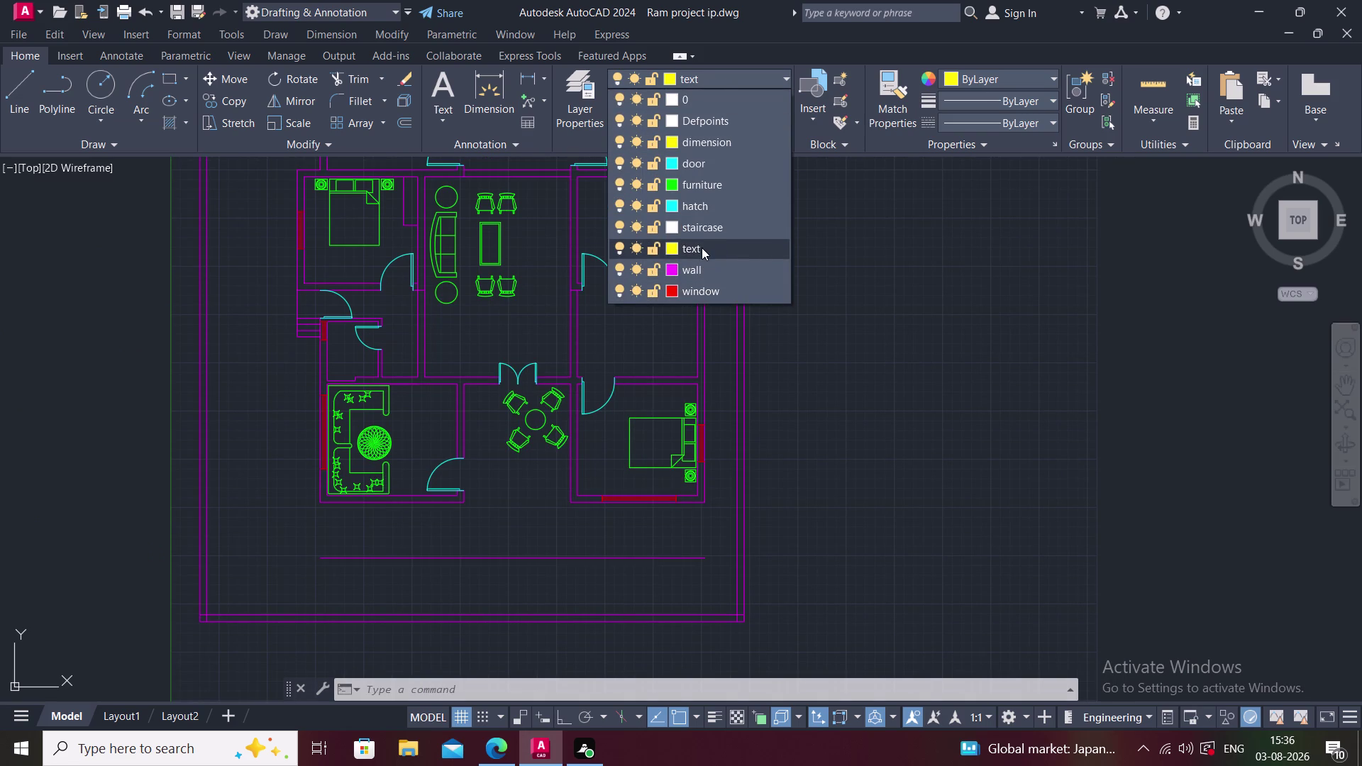
click(707, 219)
middle_drag(627, 395, 609, 322)
scroll(up, 3)
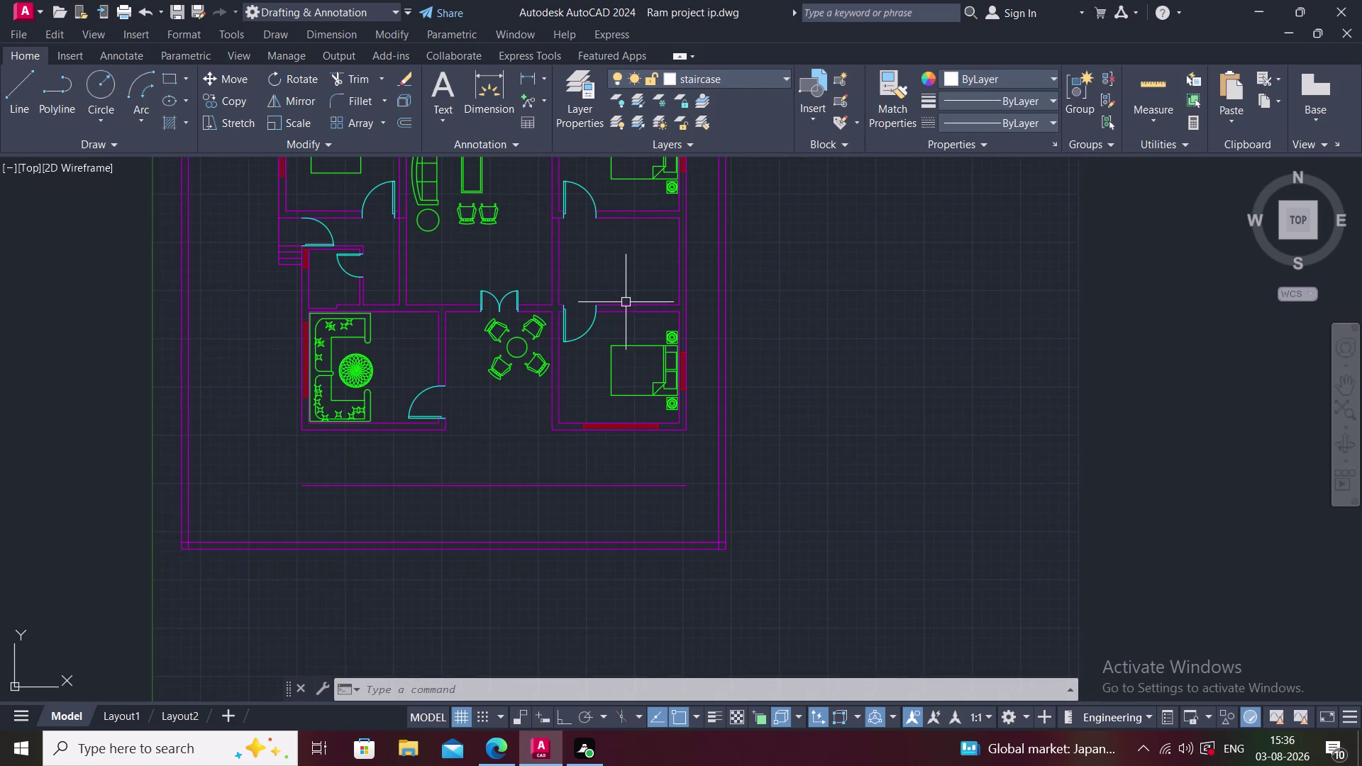
middle_drag(626, 302, 587, 404)
scroll(up, 3)
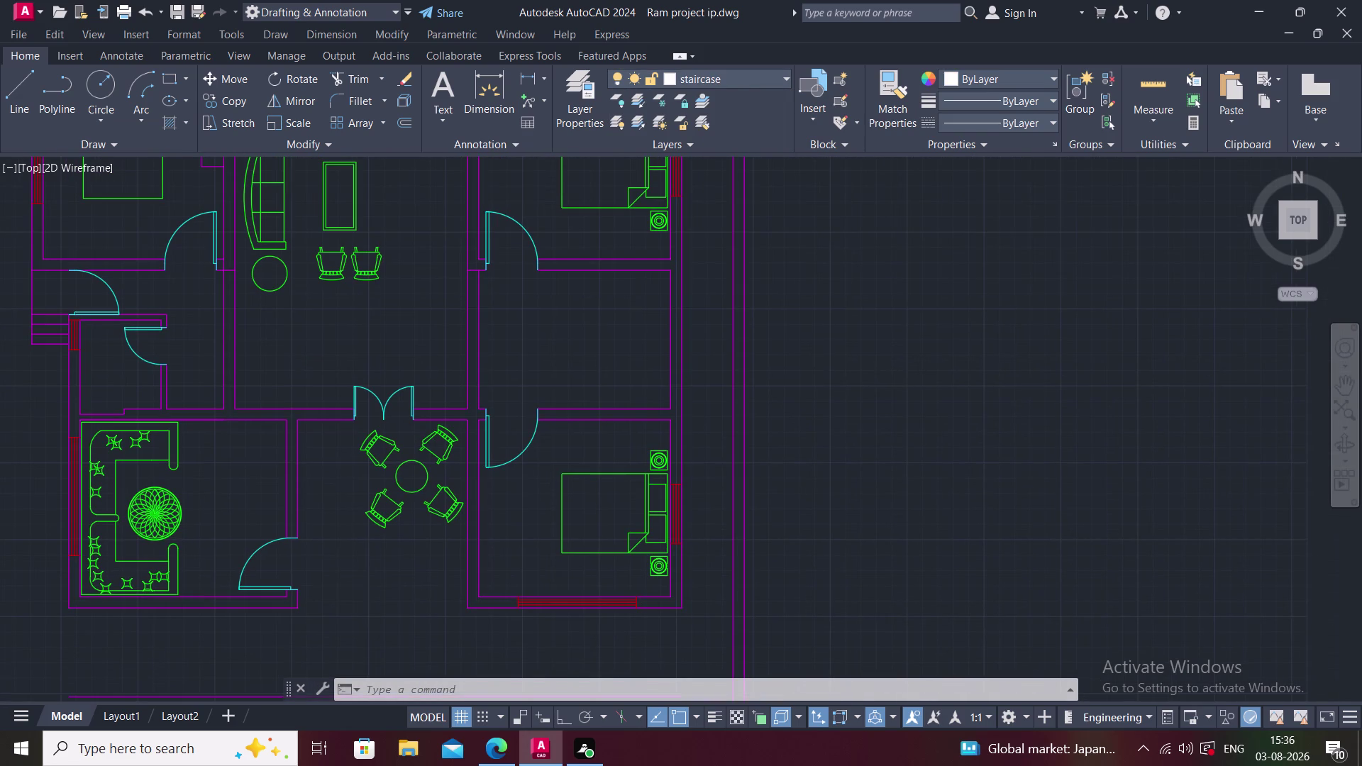
key(o)
key(space)
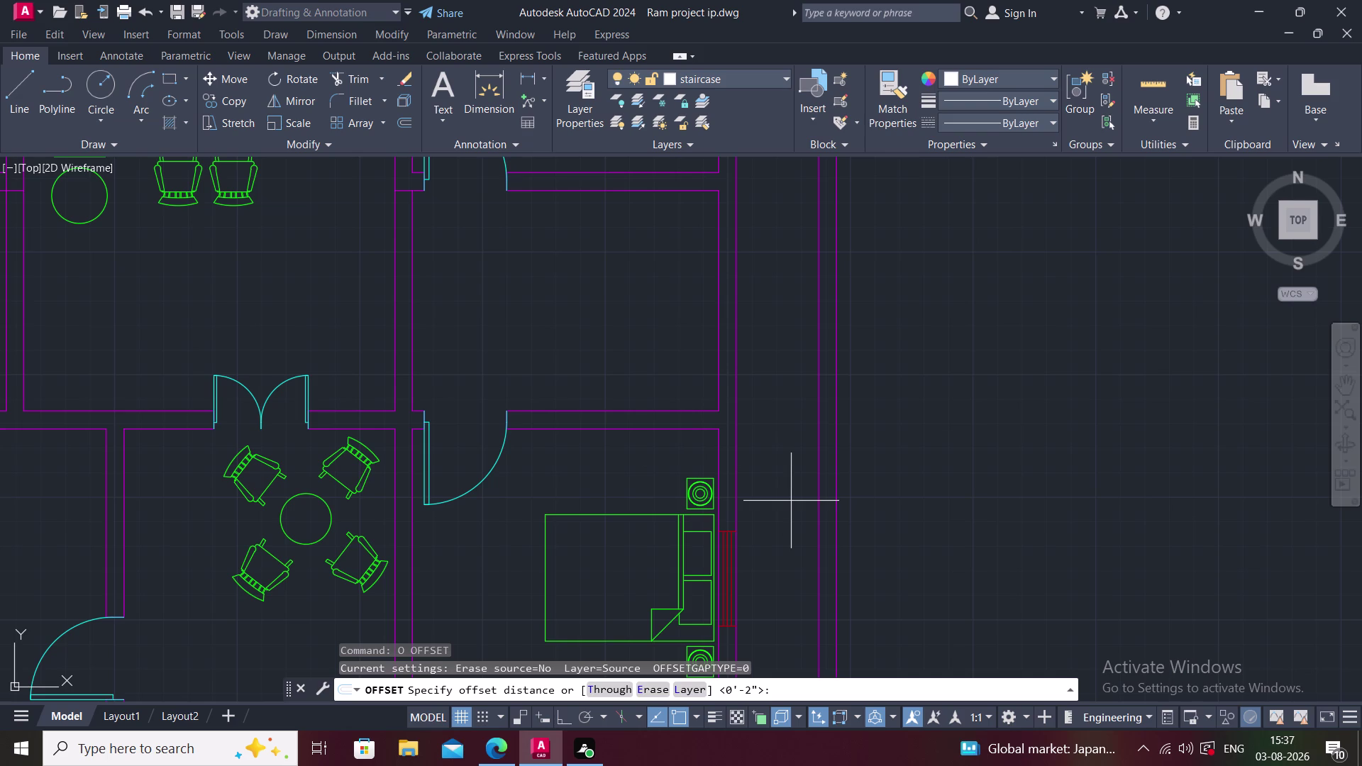
middle_drag(647, 434, 654, 527)
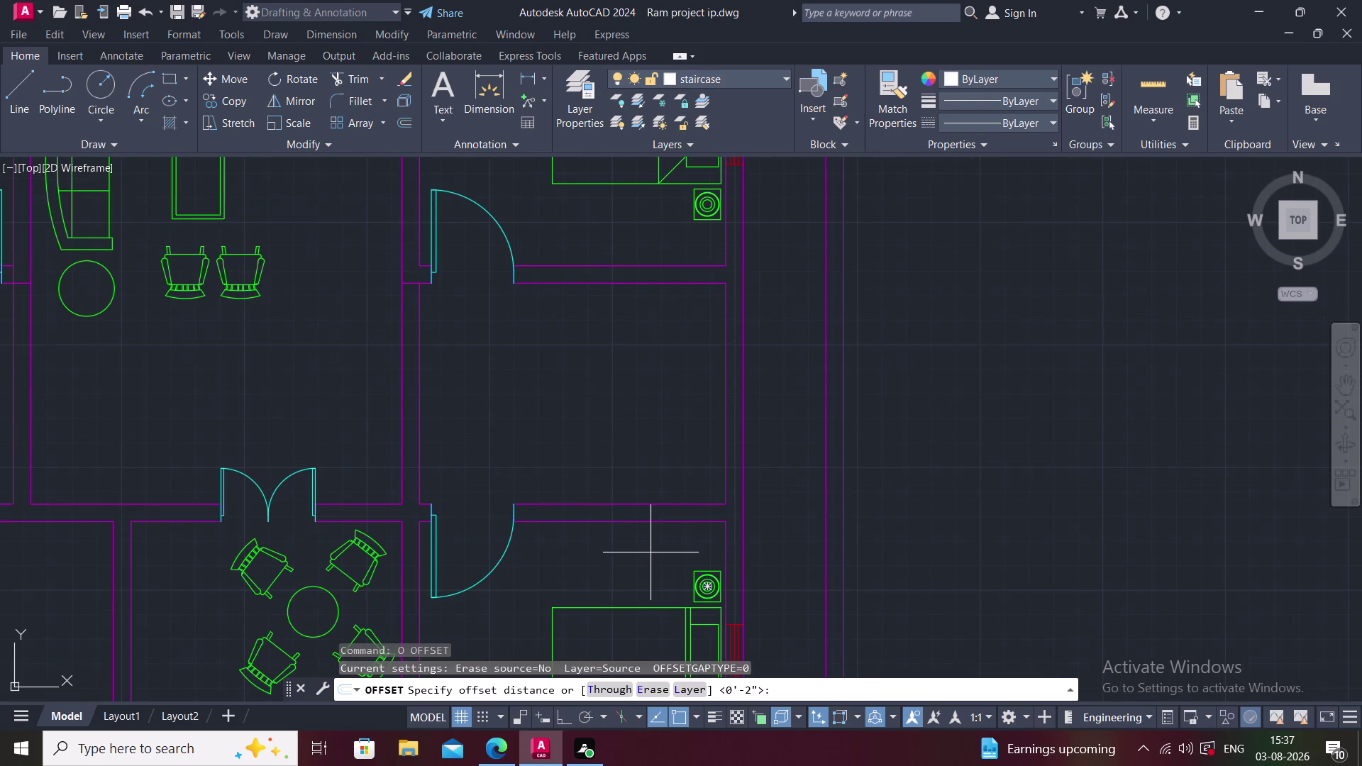
Draw a trial vertical line at the door edge, turn Ortho on, then delete it.
text(L)
key(space)
key(Escape)
key(Escape)
text(L)
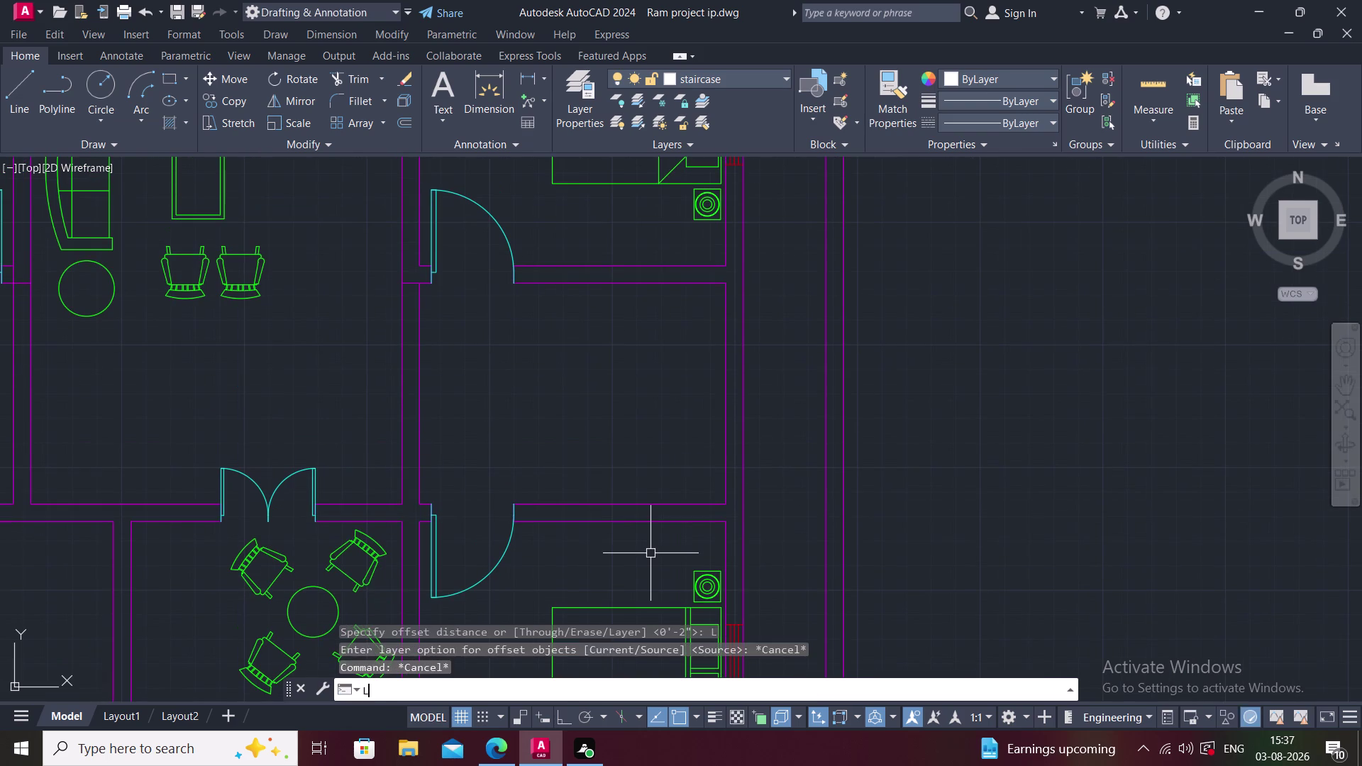
key(space)
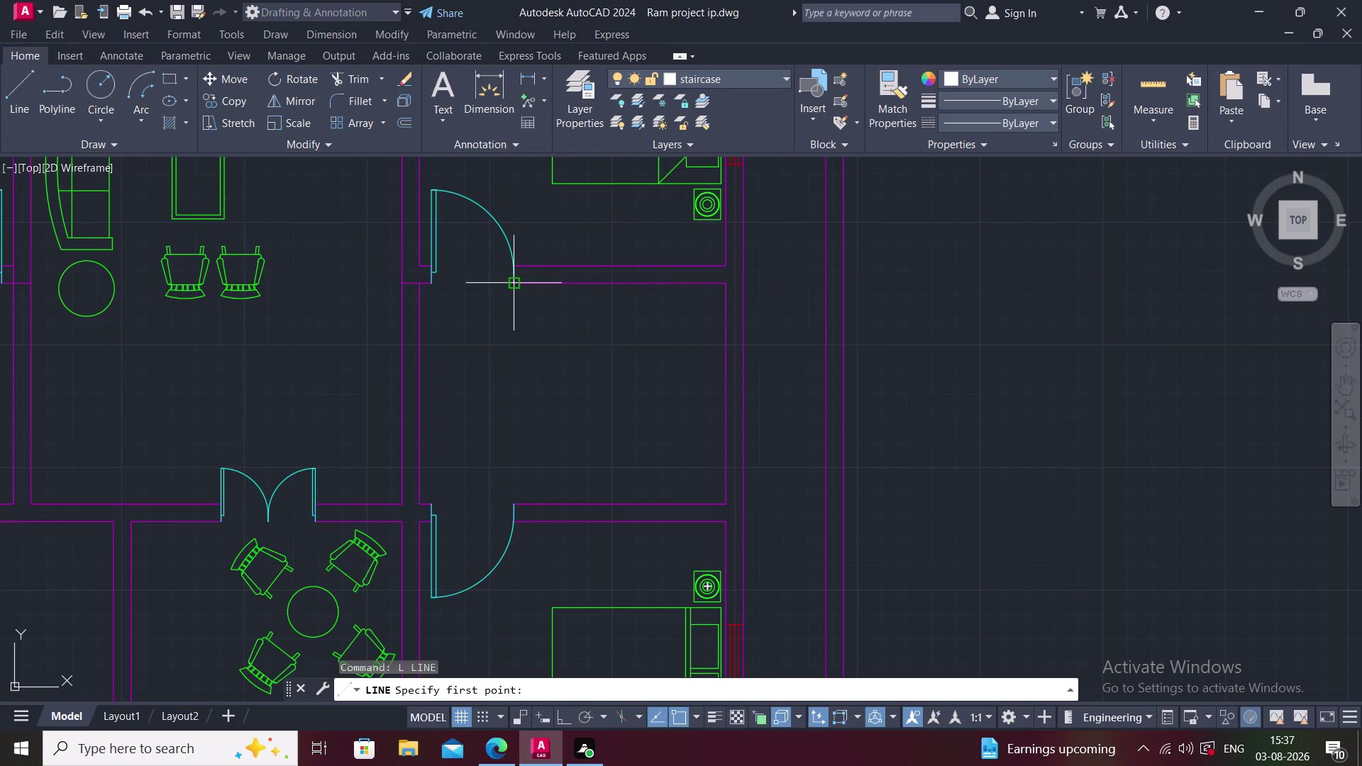
click(512, 288)
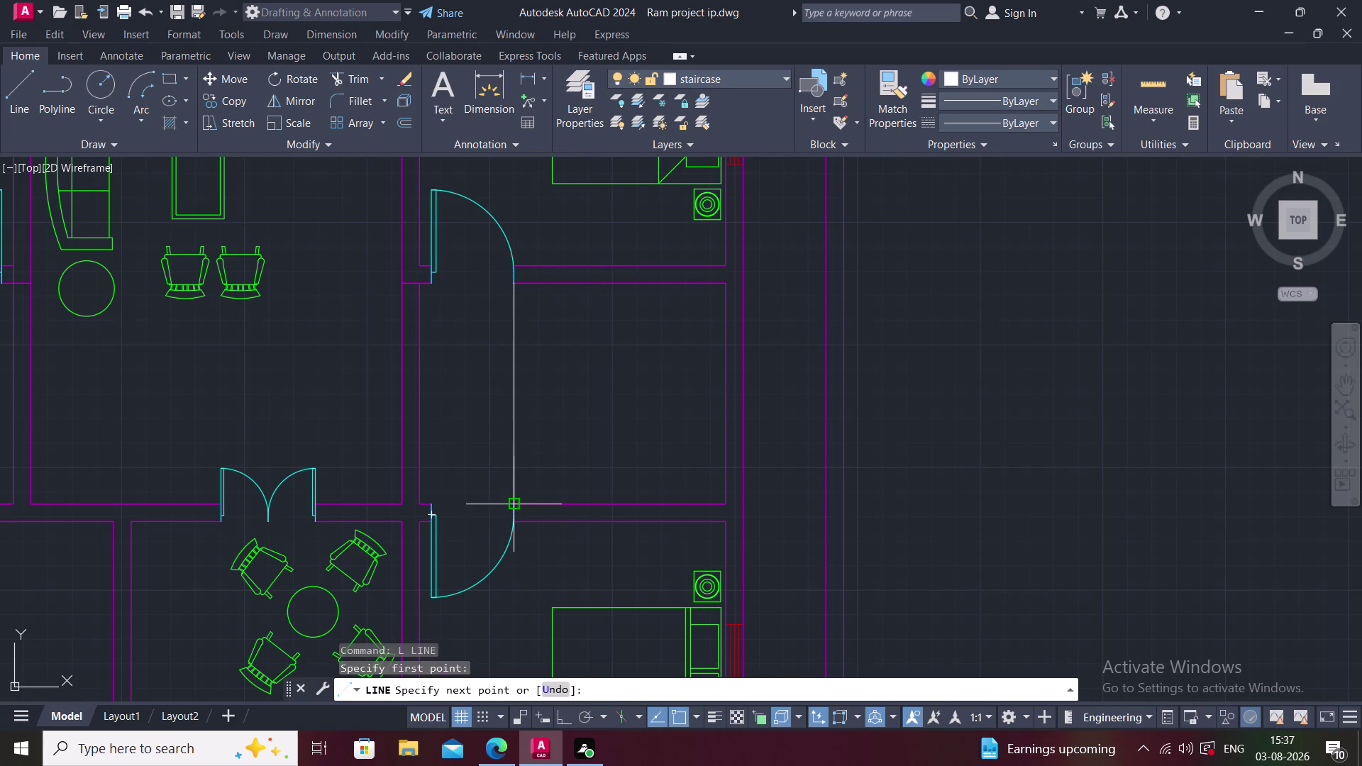
click(516, 503)
key(Escape)
middle_click(561, 427)
scroll(up, 3)
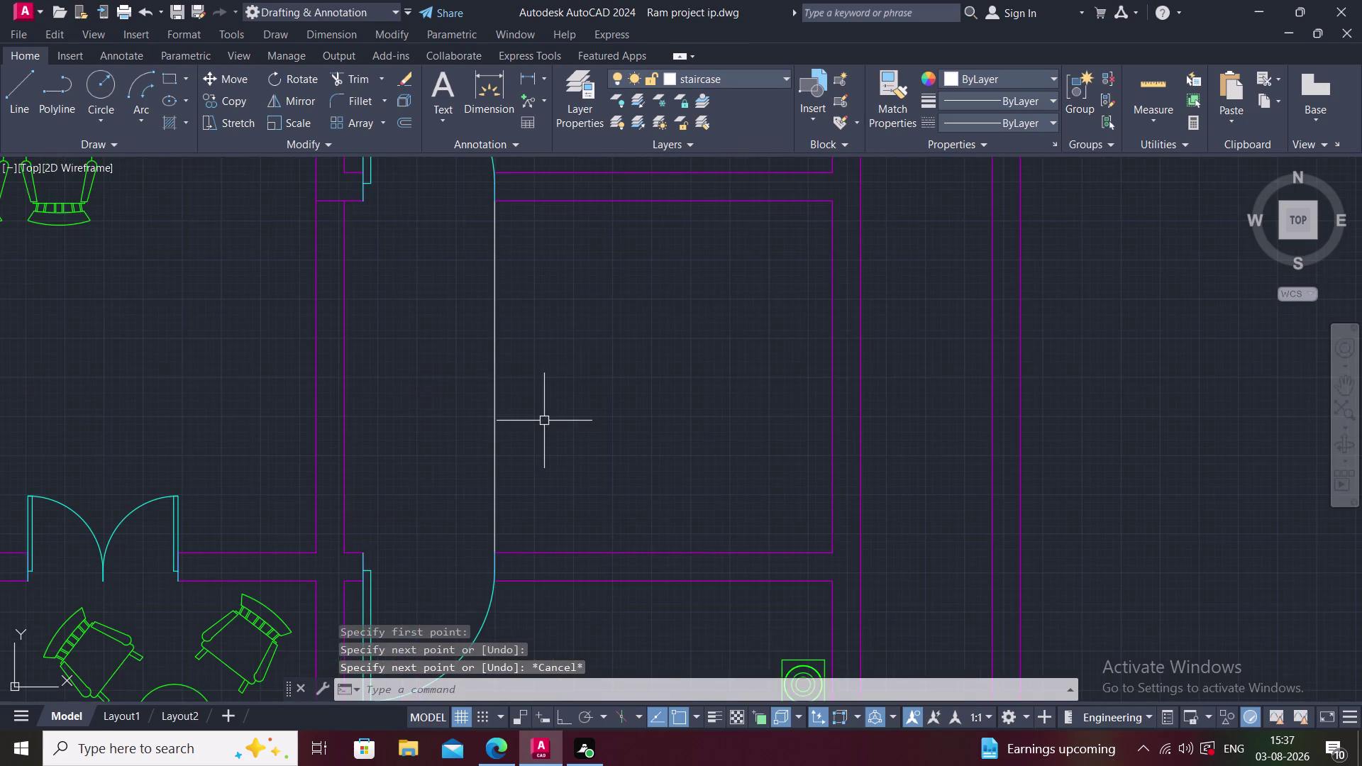
middle_drag(544, 421, 538, 462)
key(F8)
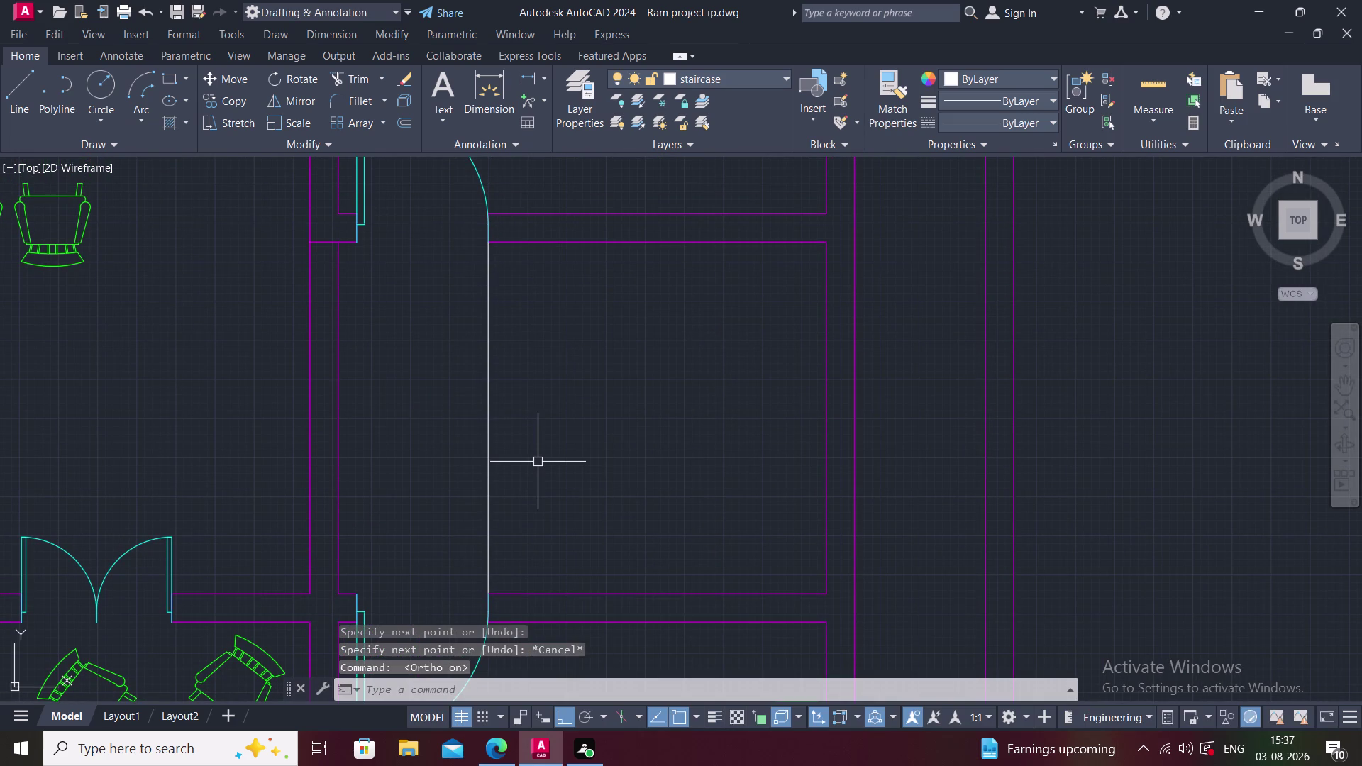
click(481, 456)
click(487, 444)
click(486, 444)
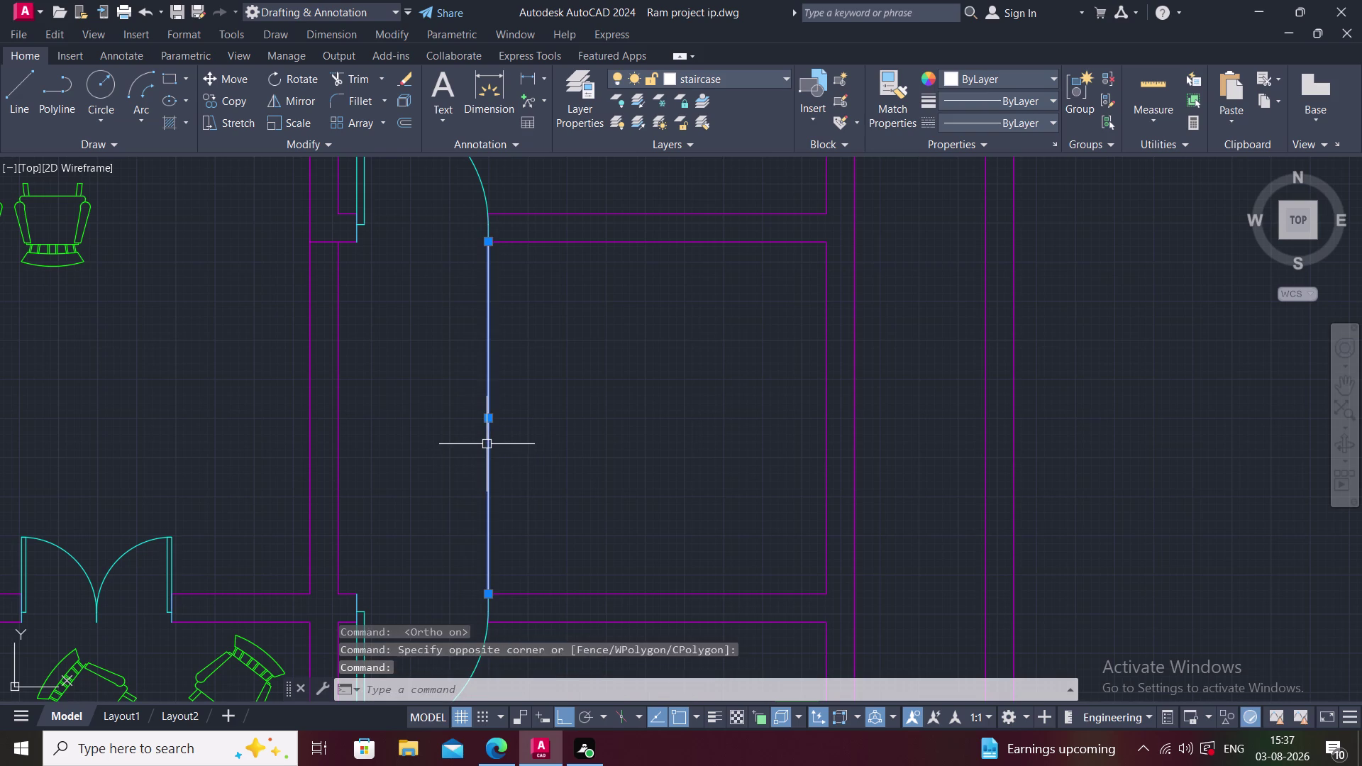
key(Delete)
Draw a vertical line along the stair room's left edge from top to bottom wall.
text(STA)
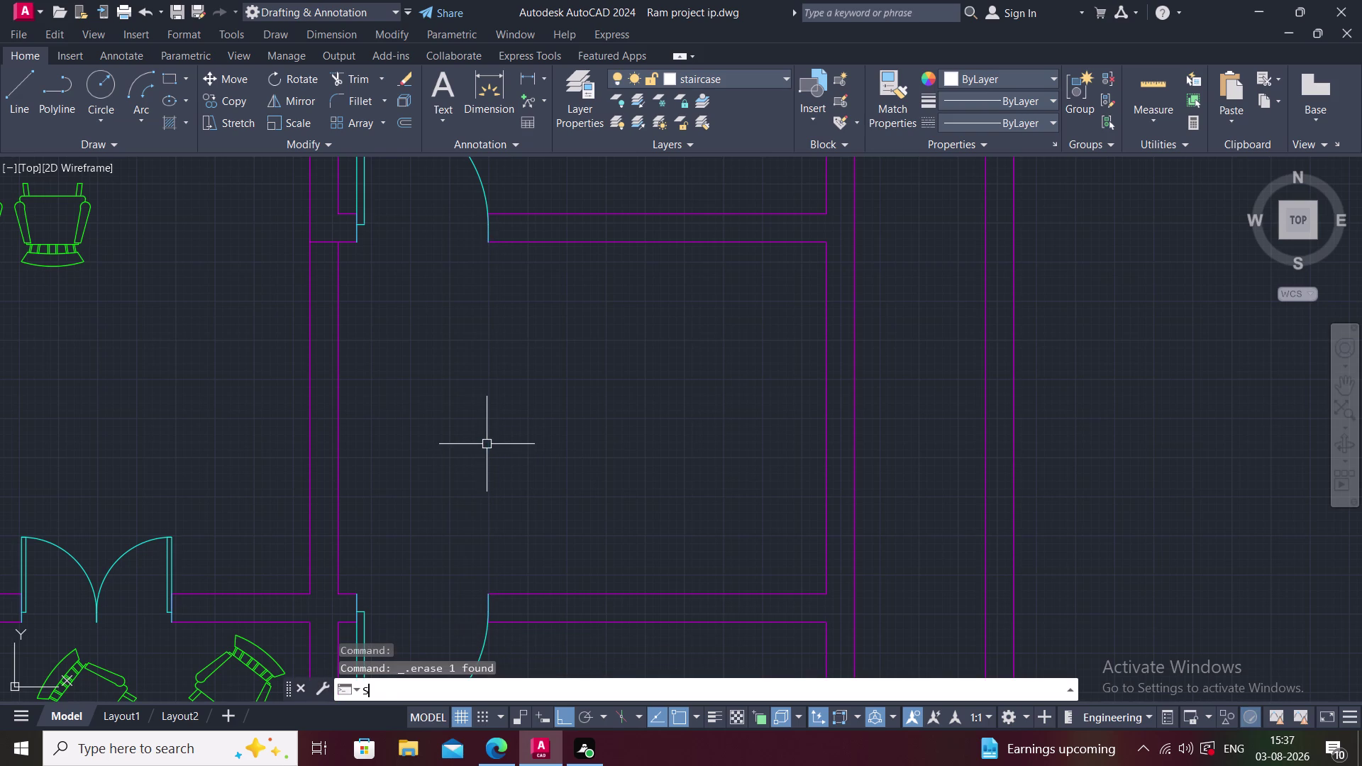
text(IR)
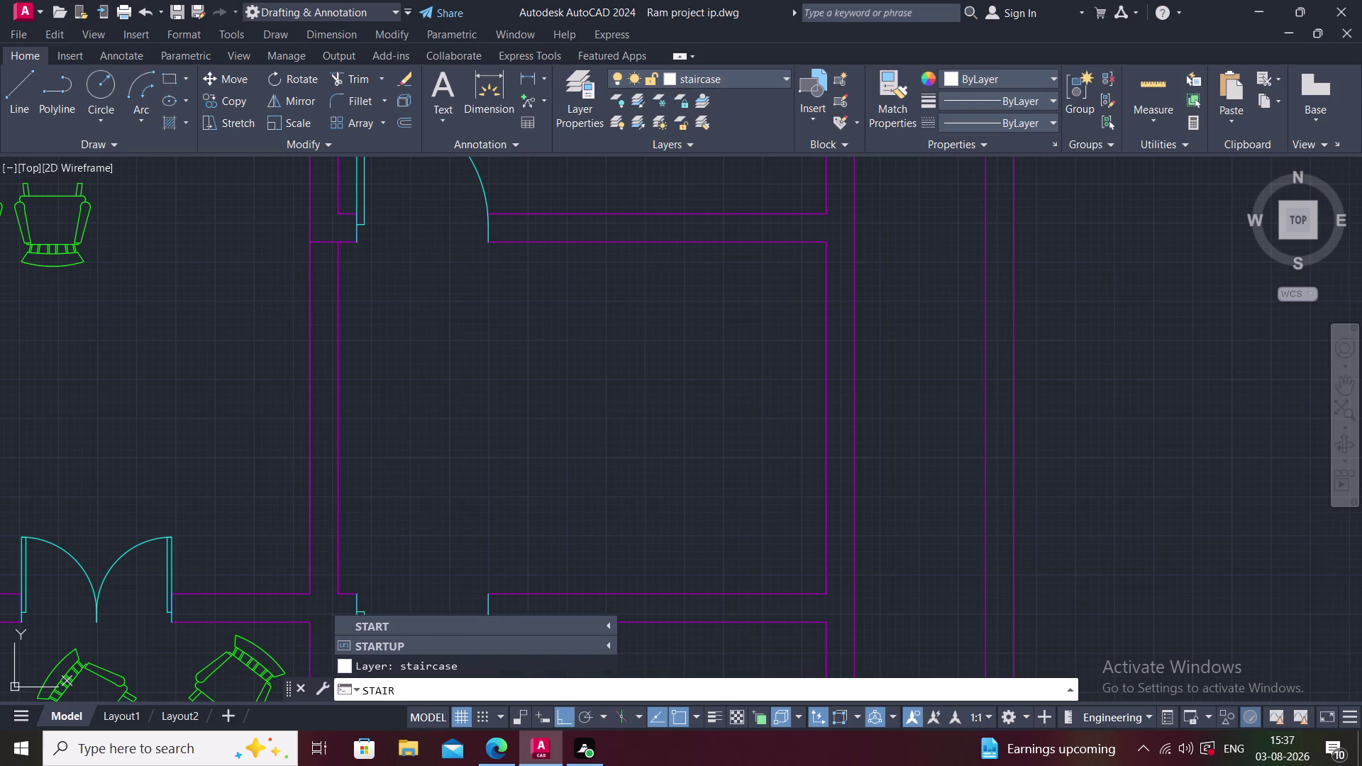
key(Escape)
key(Escape)
text(L)
key(space)
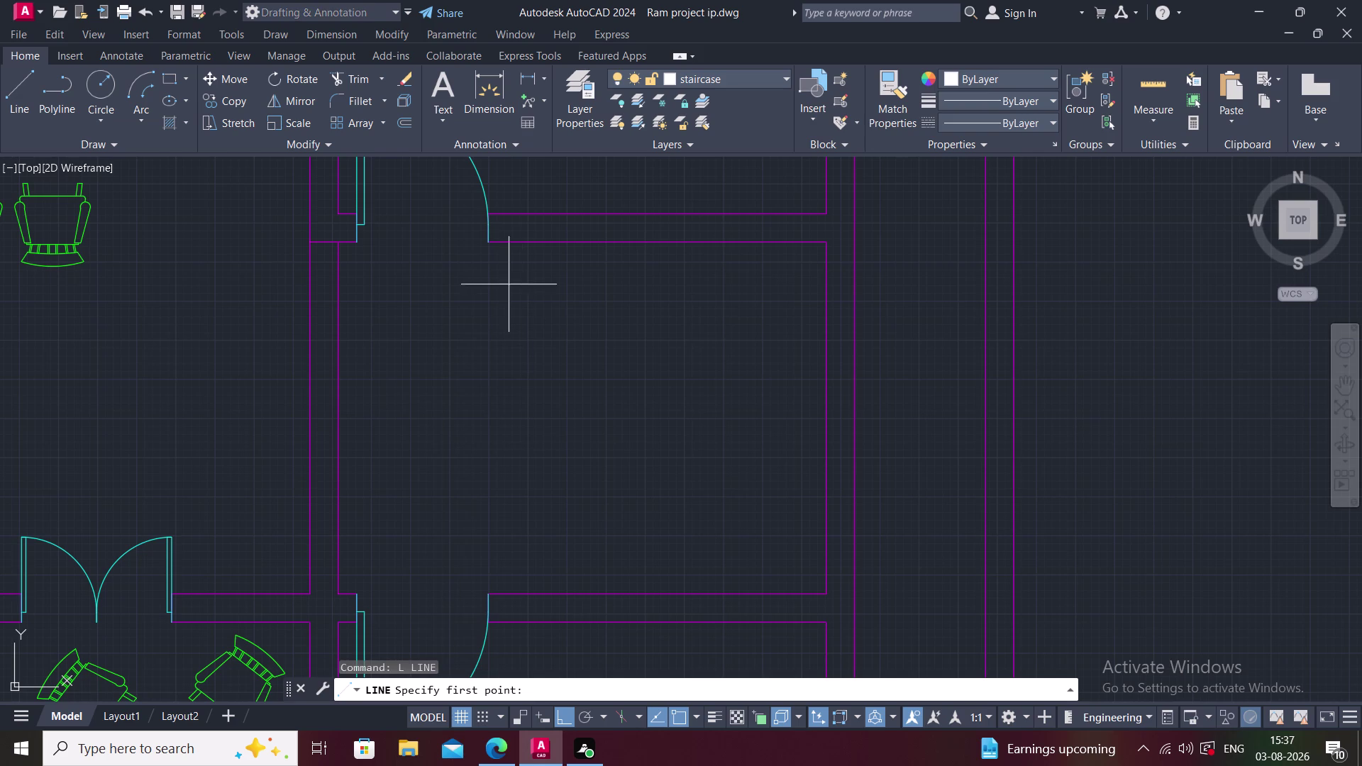
scroll(up, 3)
scroll(up, 3)
click(481, 224)
scroll(down, 3)
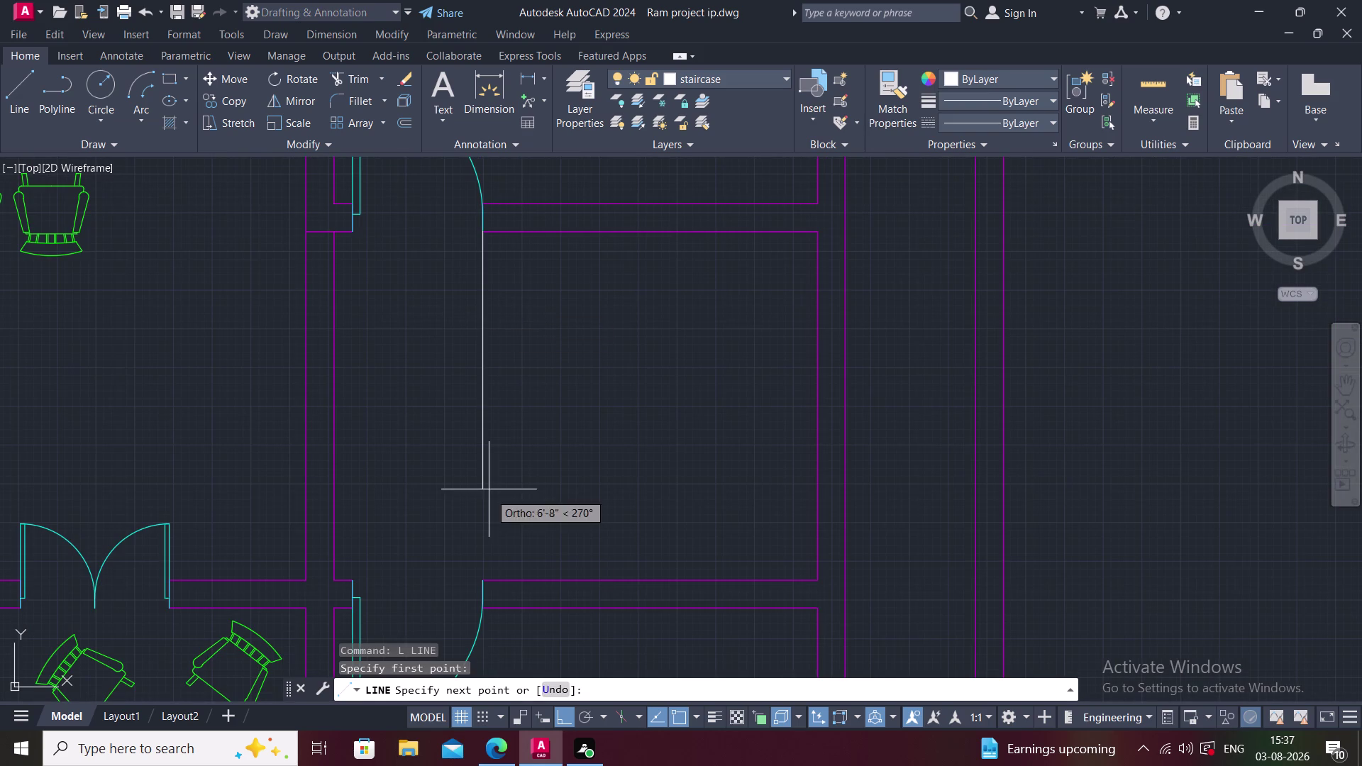
click(484, 580)
key(Escape)
middle_drag(524, 535, 515, 540)
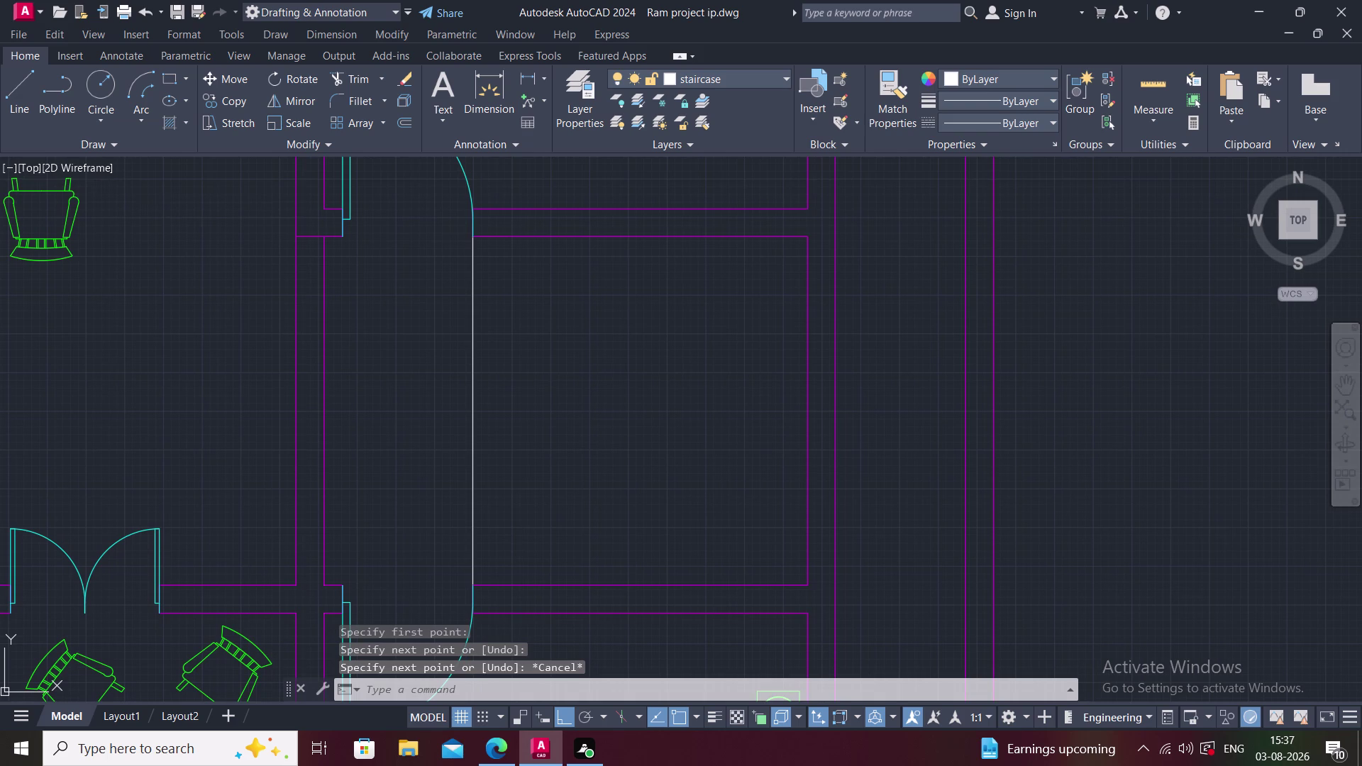
Offset the vertical line by 10" to create the first four tread lines.
text(O)
key(space)
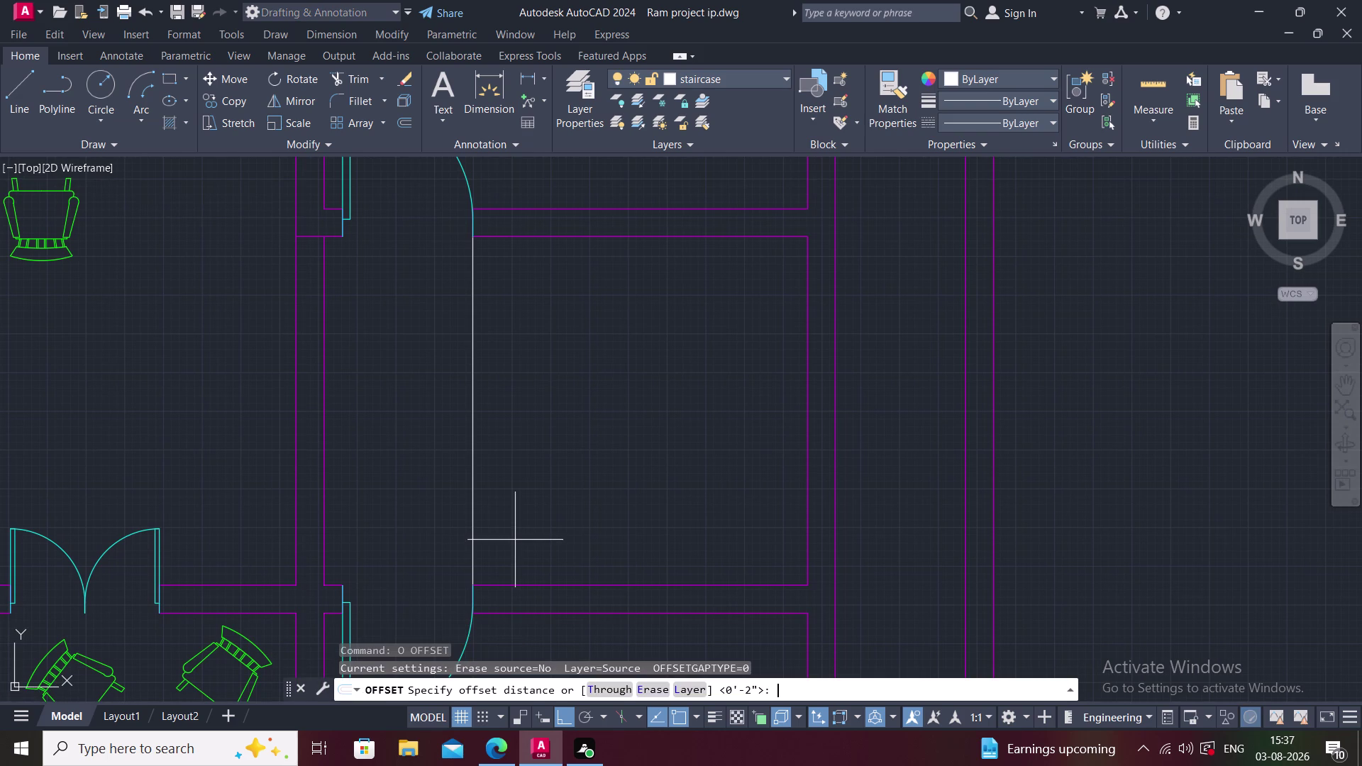
text(10")
key(Return)
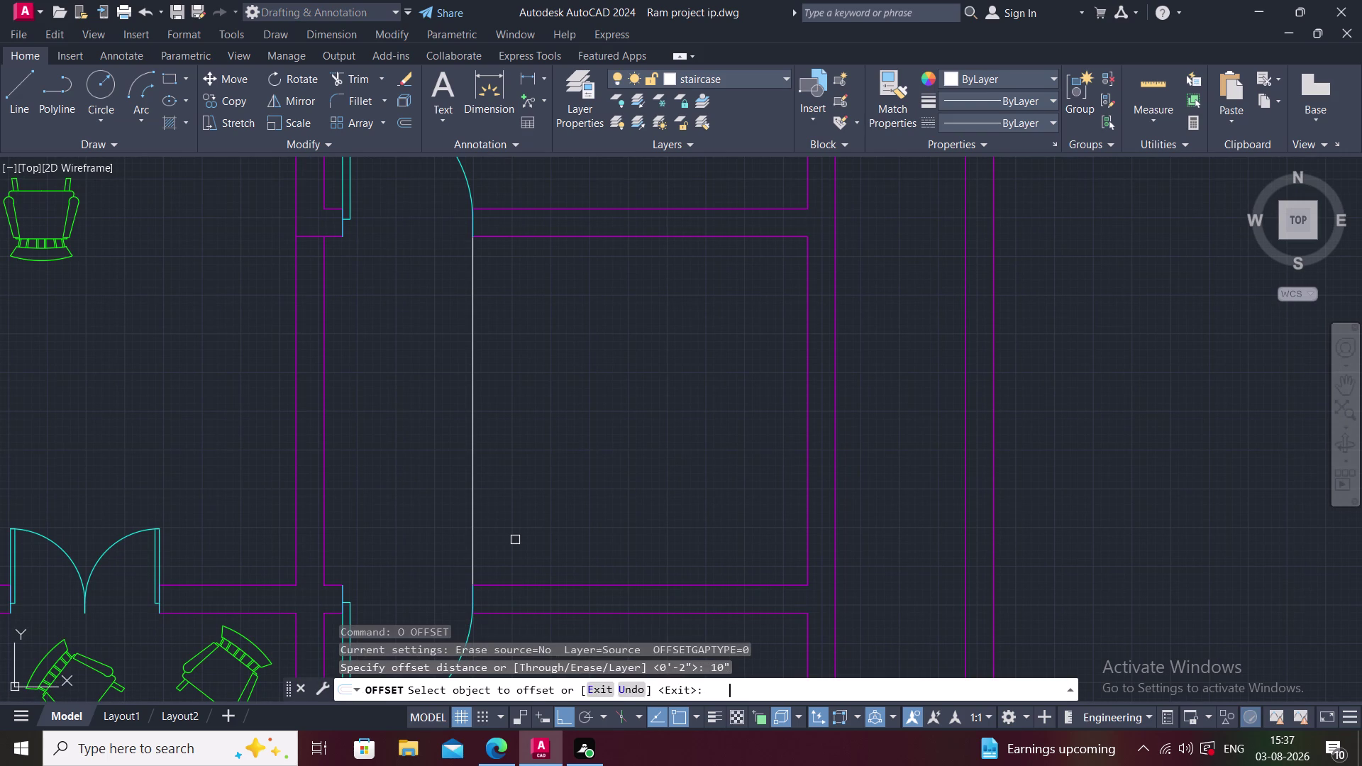
click(474, 516)
click(532, 521)
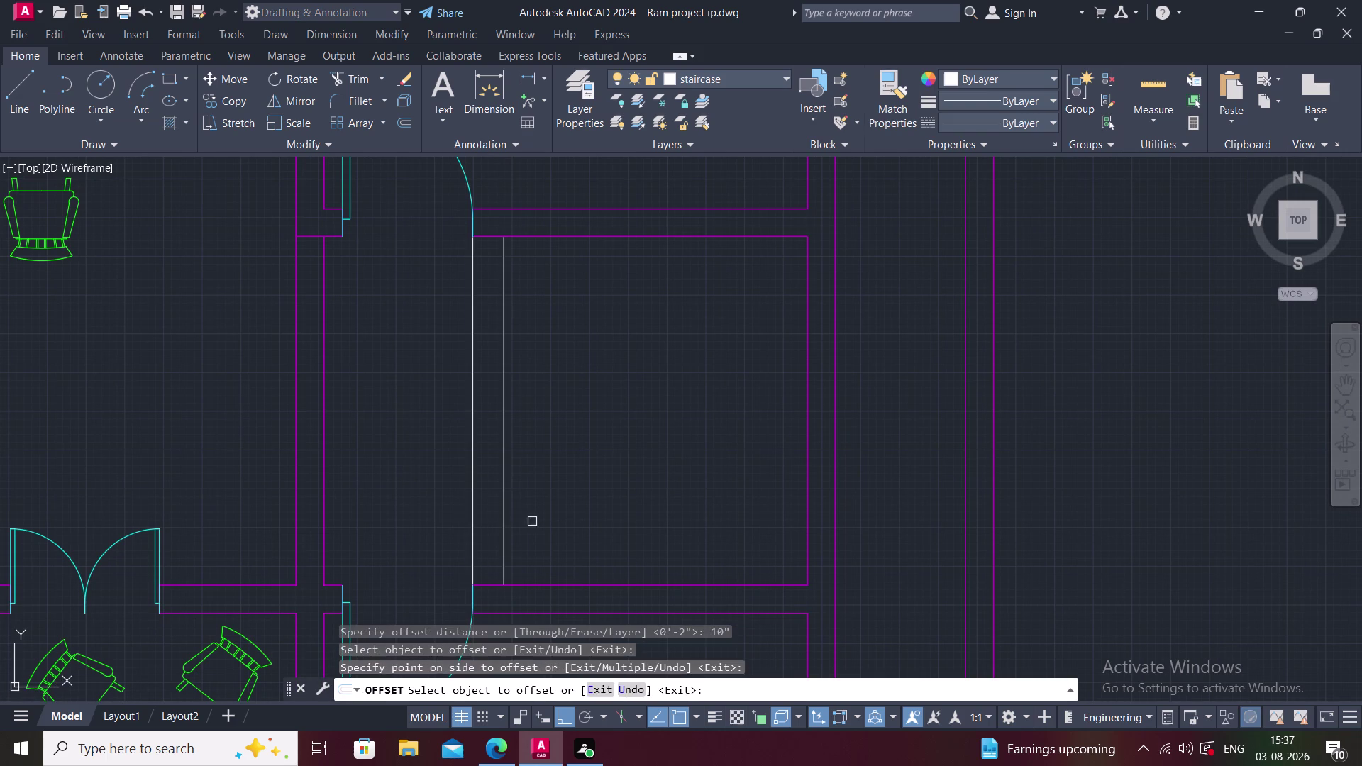
click(501, 493)
click(545, 496)
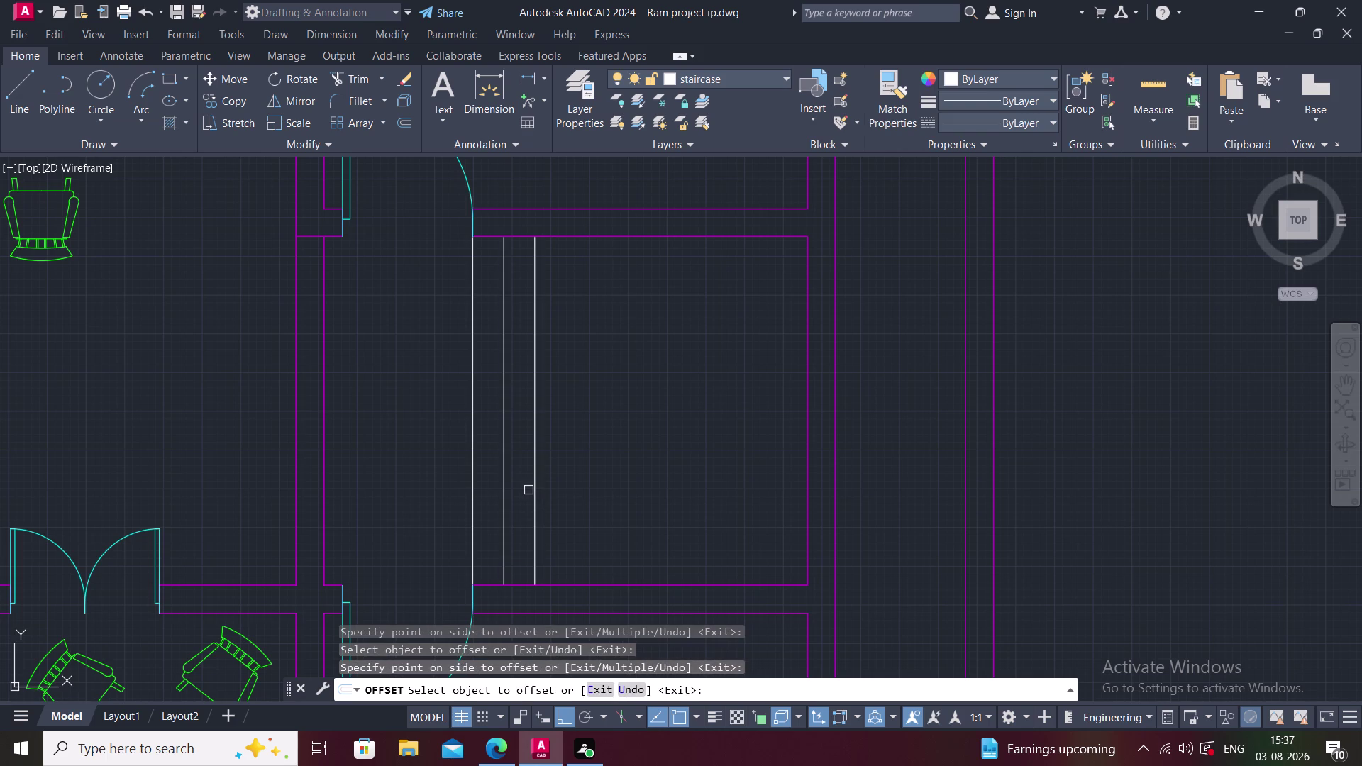
click(534, 487)
click(573, 495)
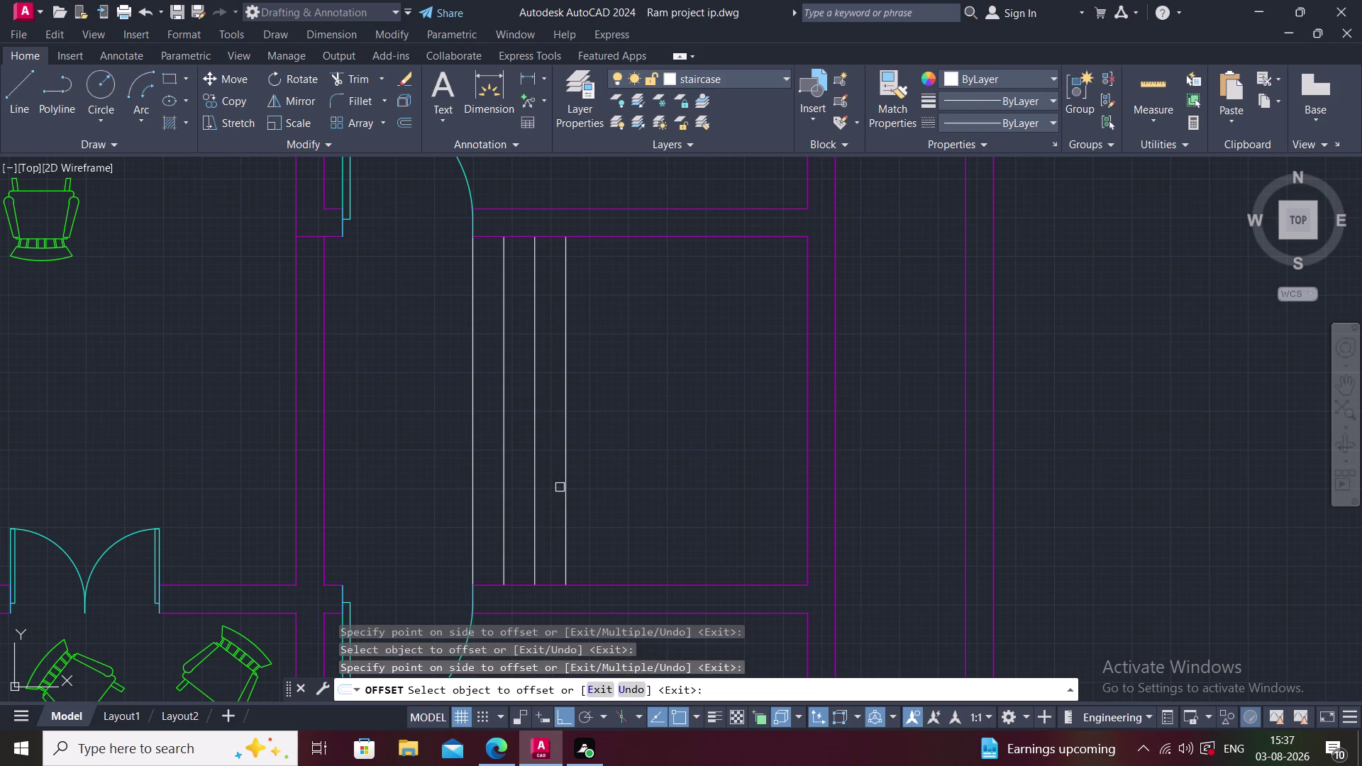
click(565, 486)
click(611, 498)
Keep offsetting 10" tread copies rightward until the last one reaches the right wall.
click(598, 474)
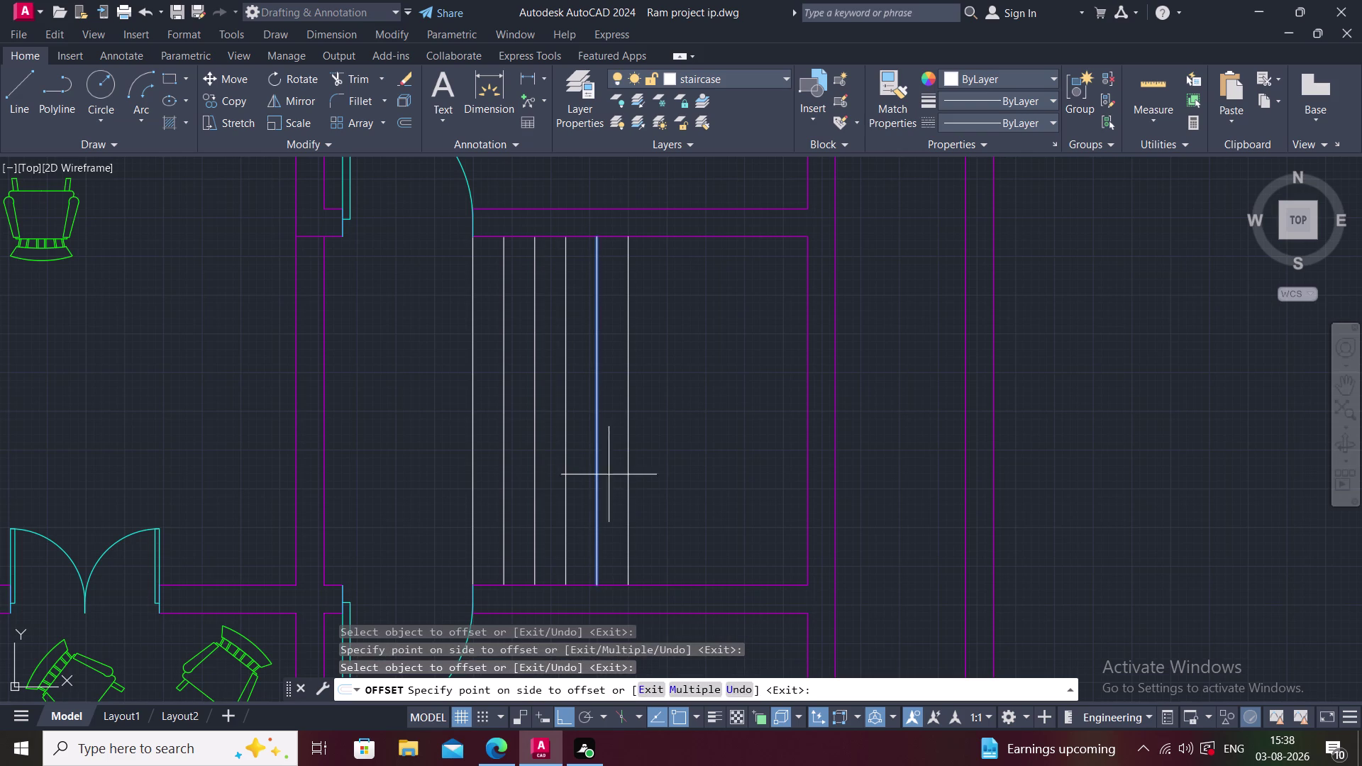
click(651, 466)
click(631, 457)
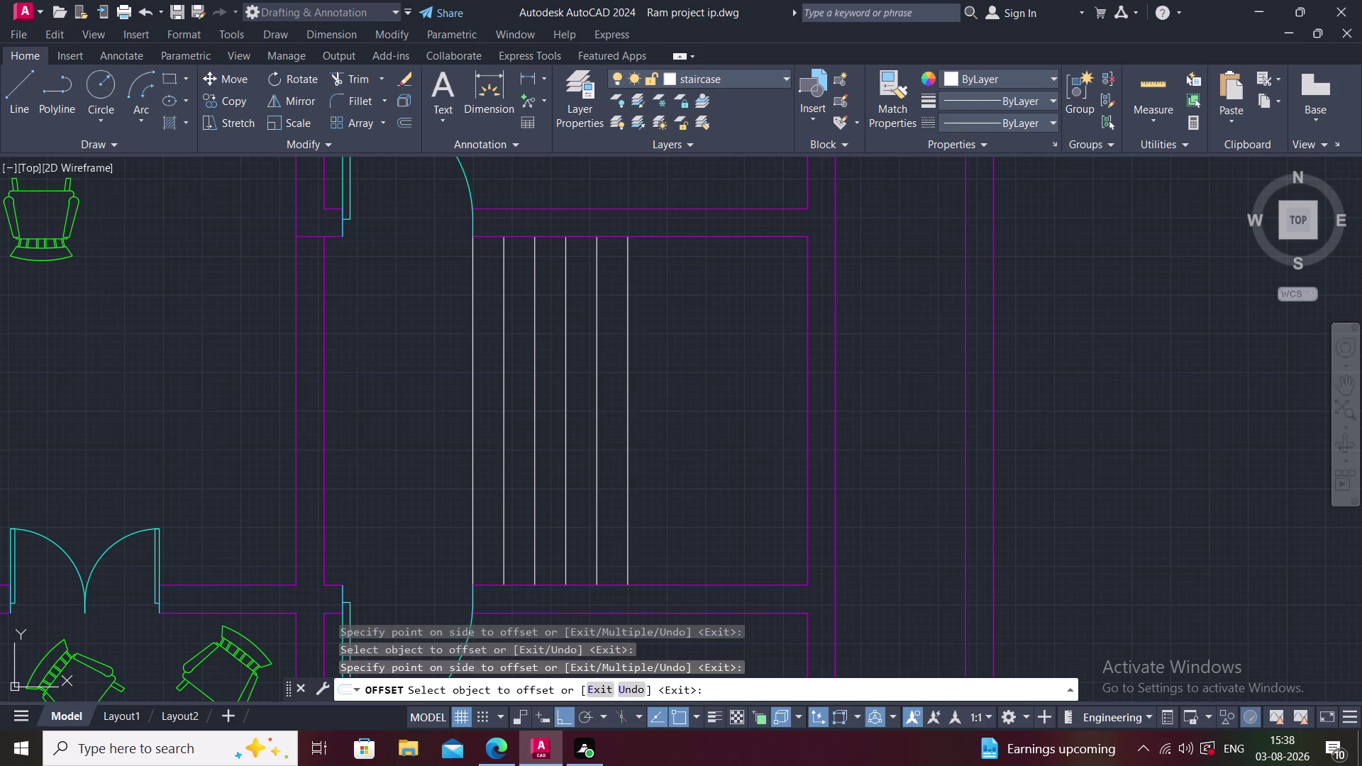
click(650, 457)
click(658, 454)
click(703, 465)
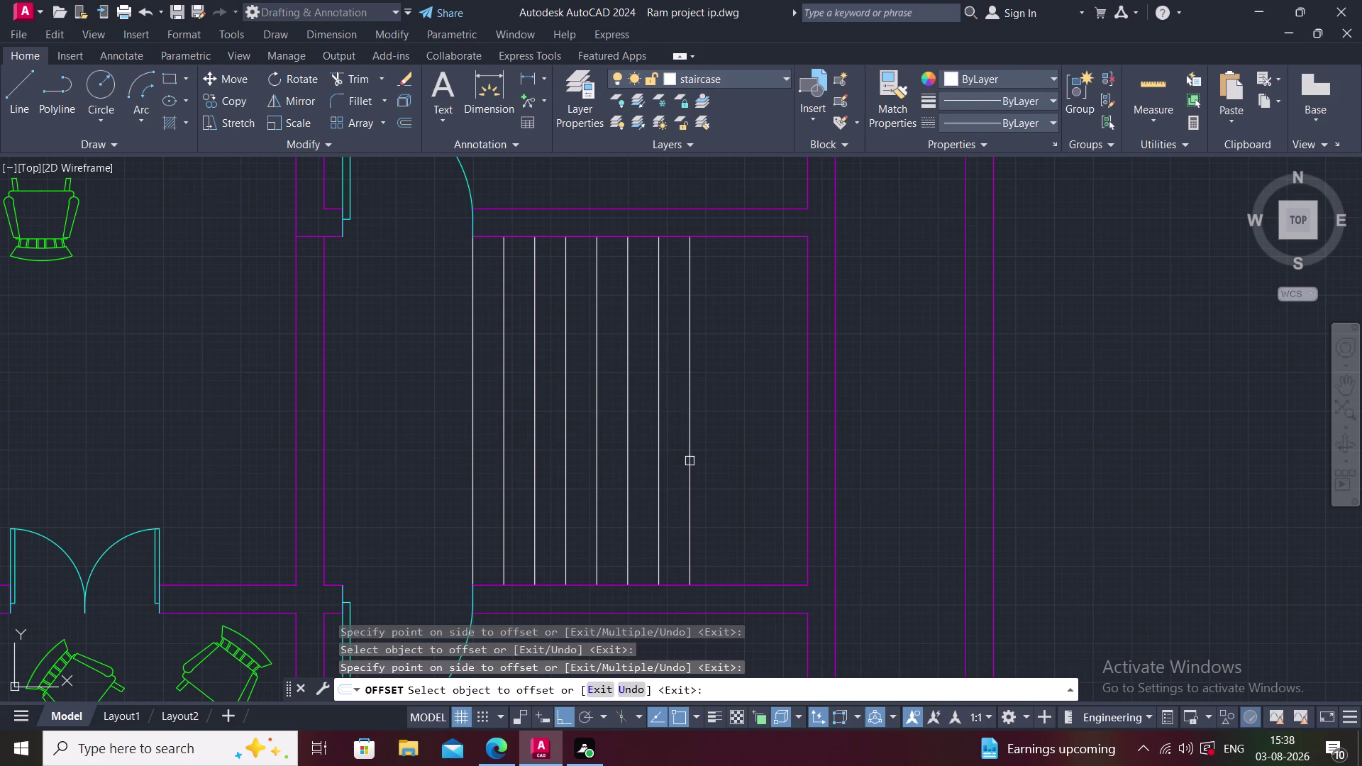
click(689, 461)
click(701, 462)
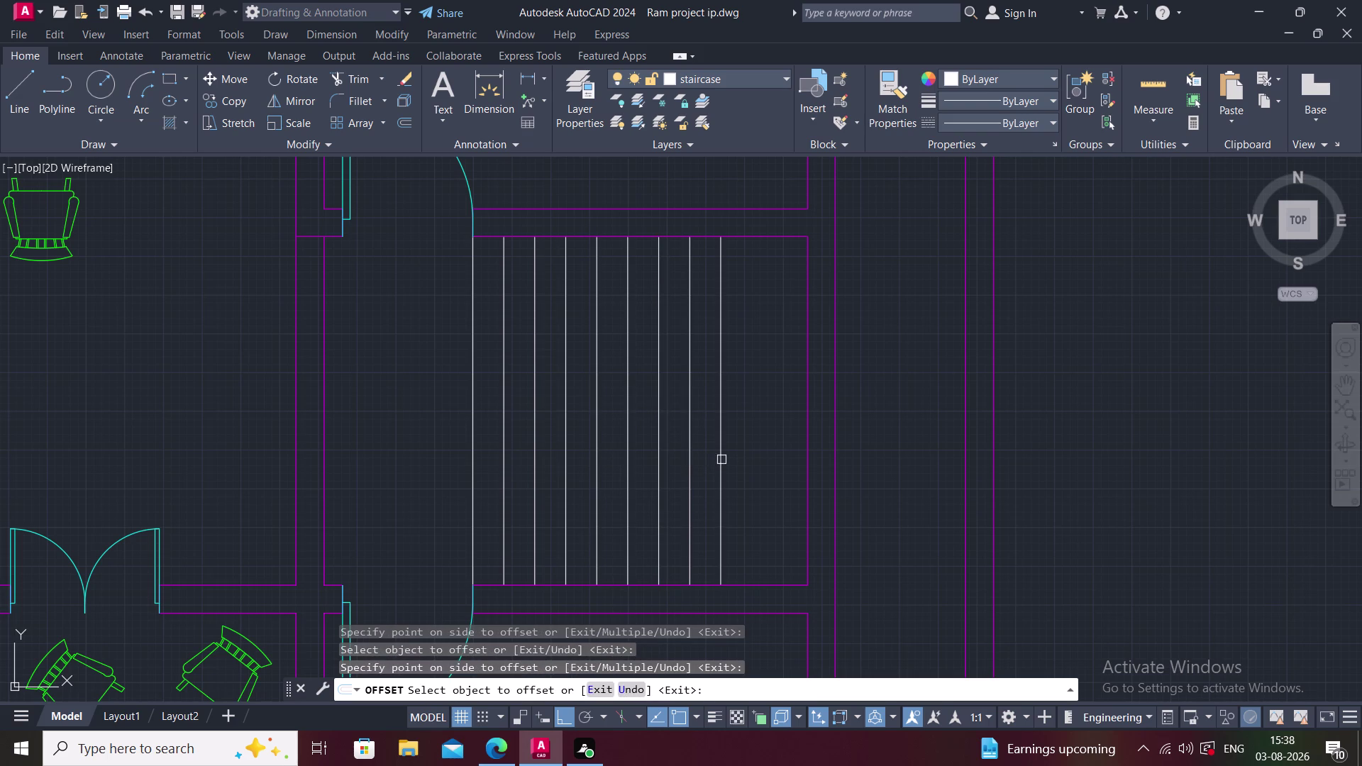
click(720, 457)
click(748, 454)
middle_drag(761, 453, 715, 464)
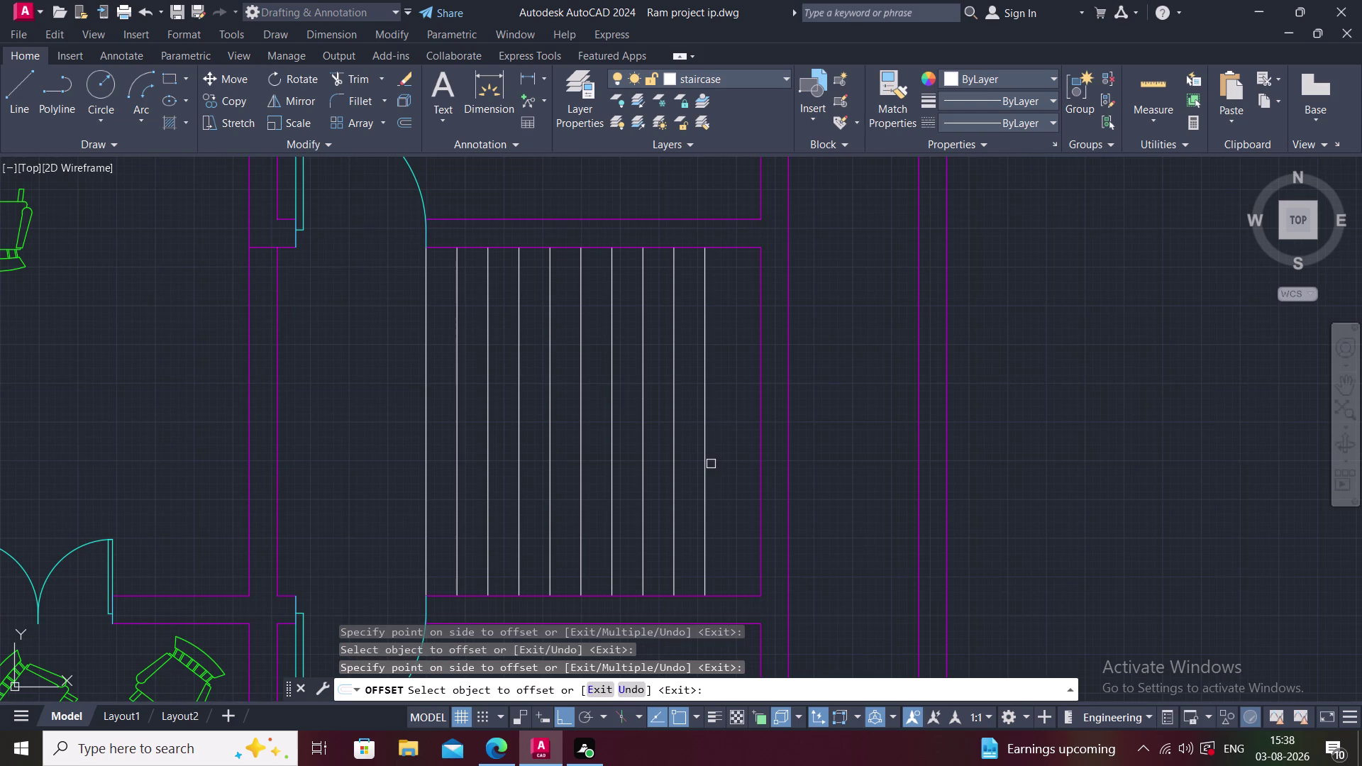
key(Escape)
text(O)
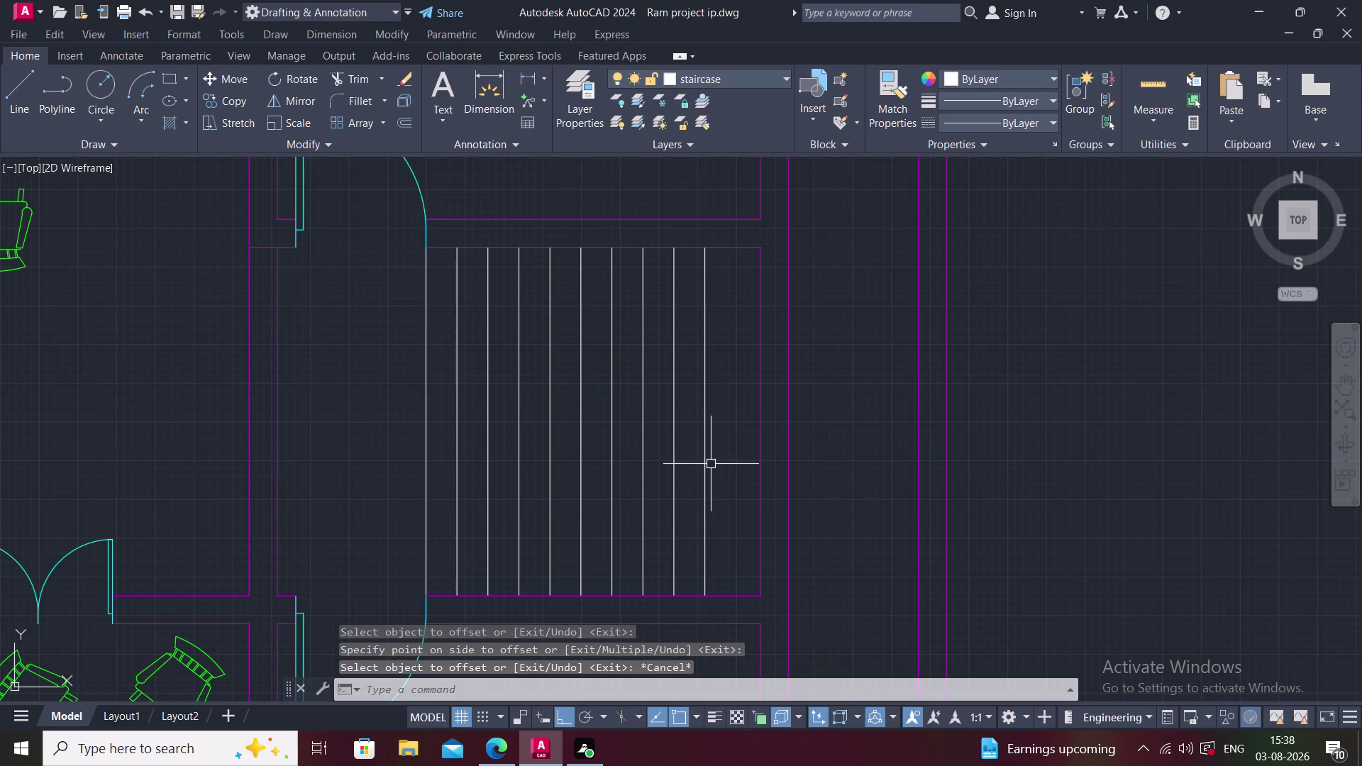
key(space)
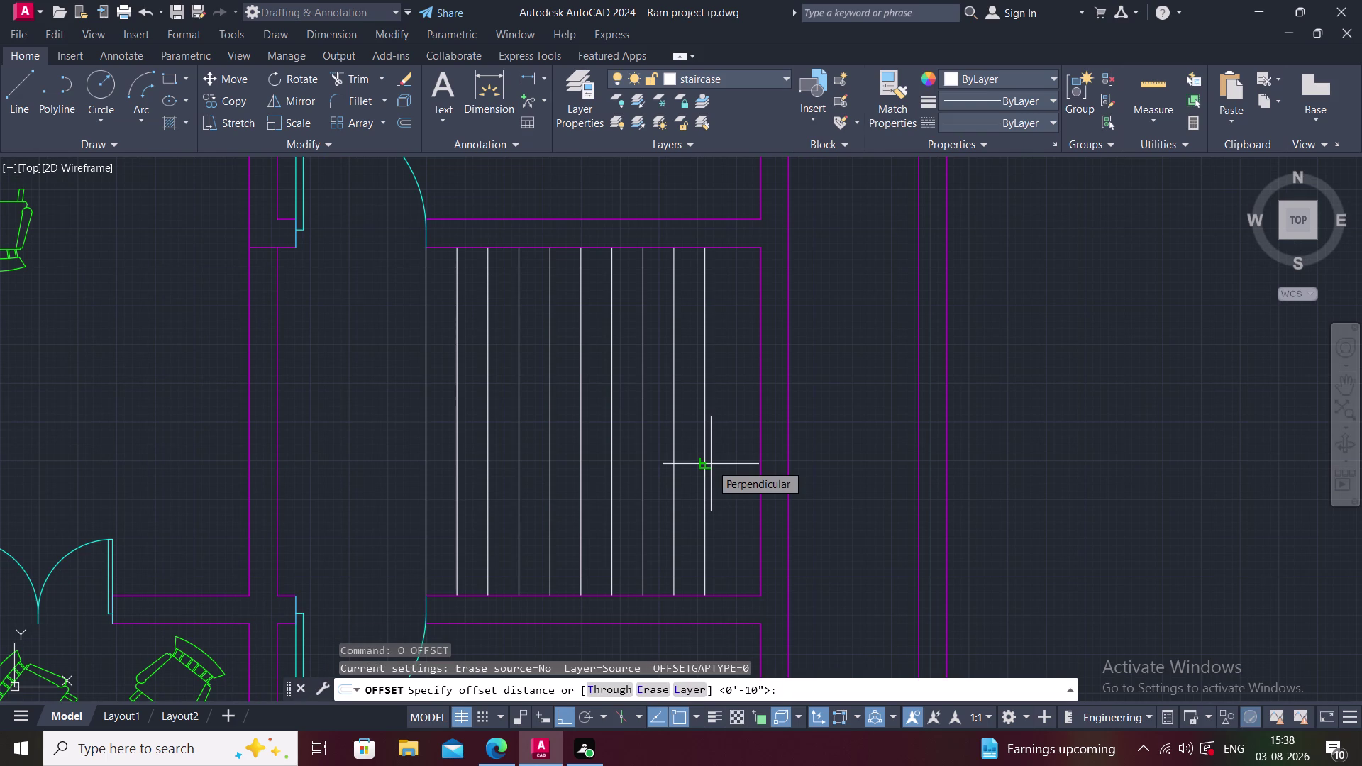
Offset the stair room's top and bottom edges 4' inward across the treads.
text(4')
key(Return)
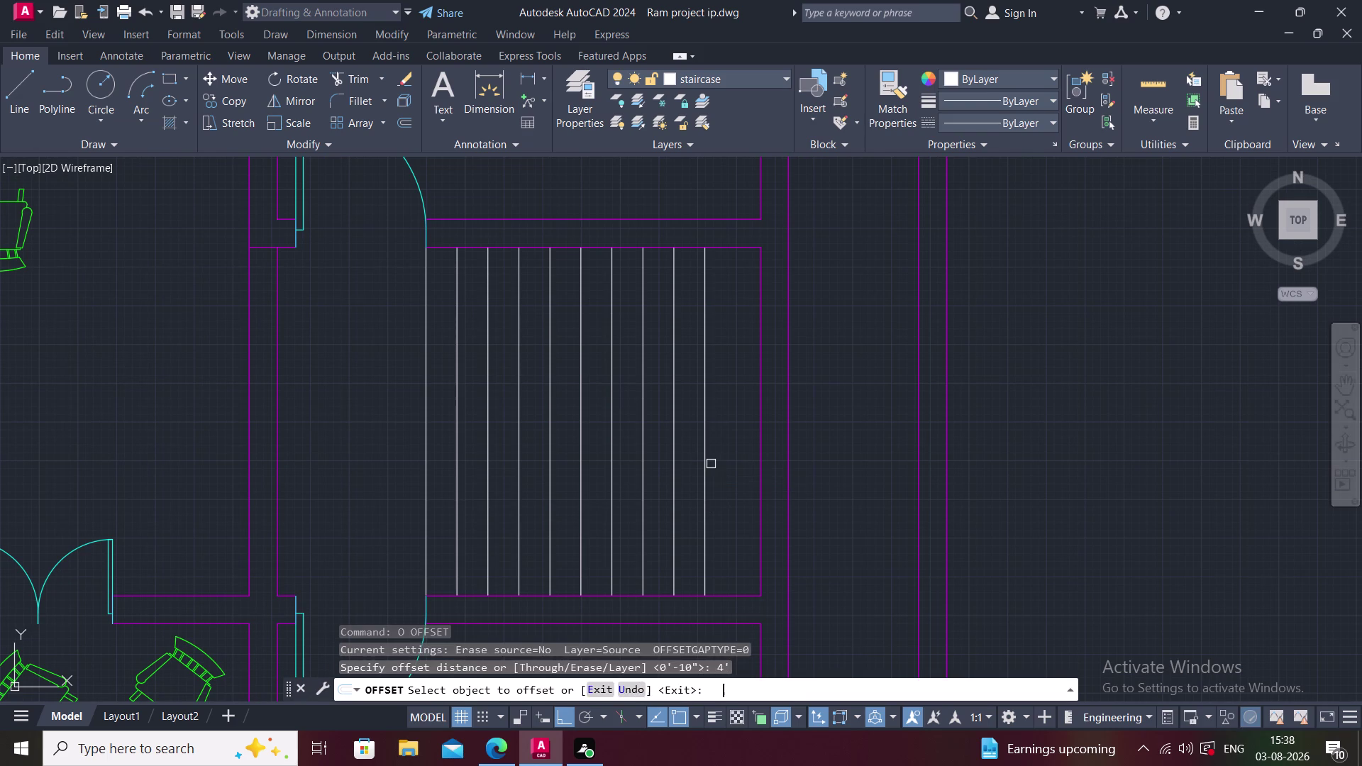
click(601, 246)
click(593, 344)
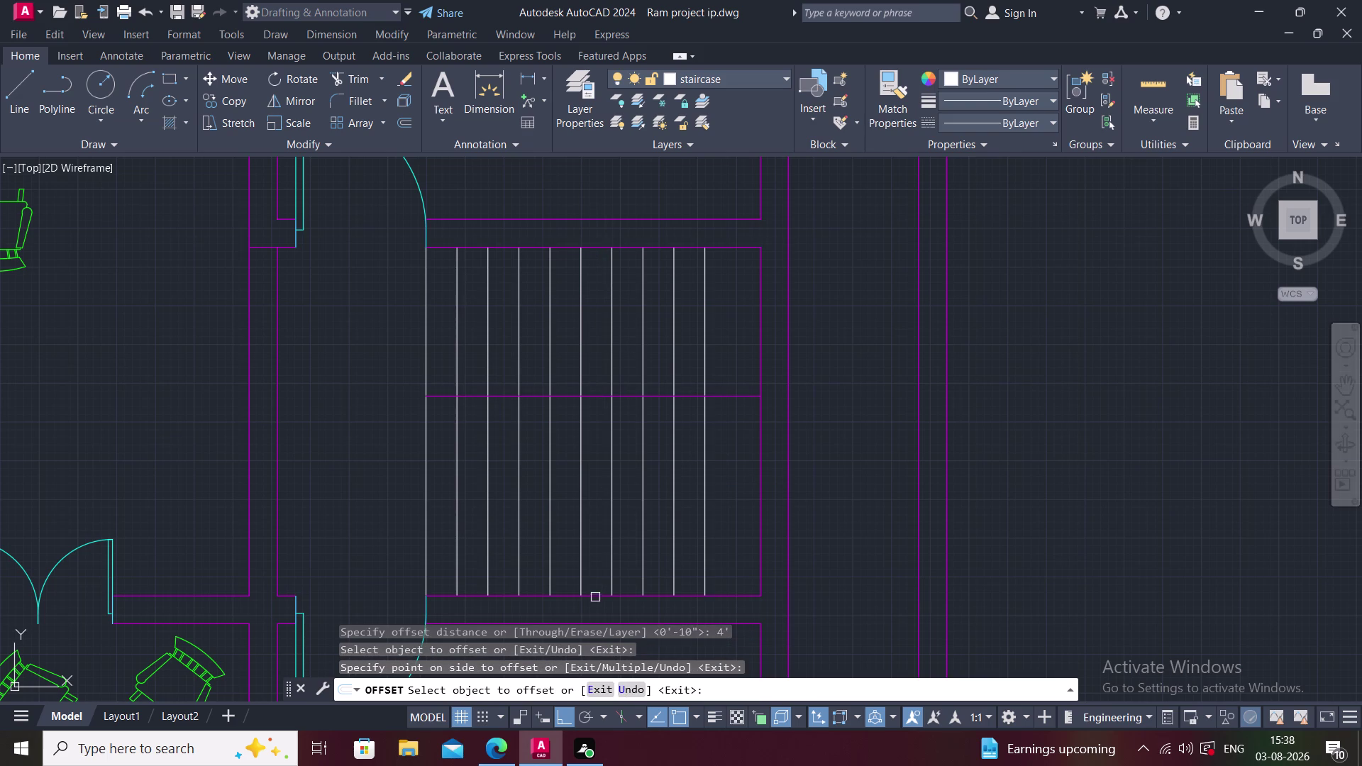
click(590, 598)
click(595, 477)
key(Escape)
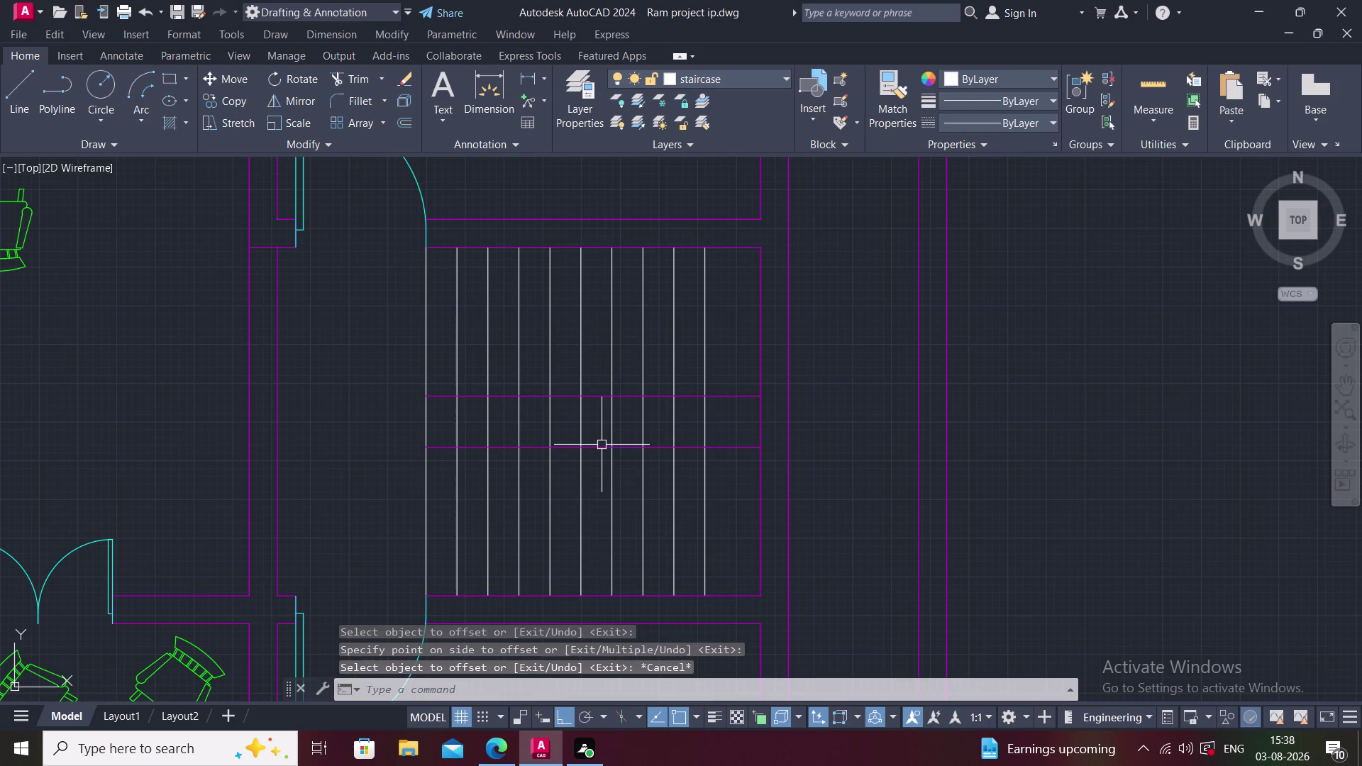
Move both new horizontal lines onto the staircase layer.
click(601, 447)
click(739, 80)
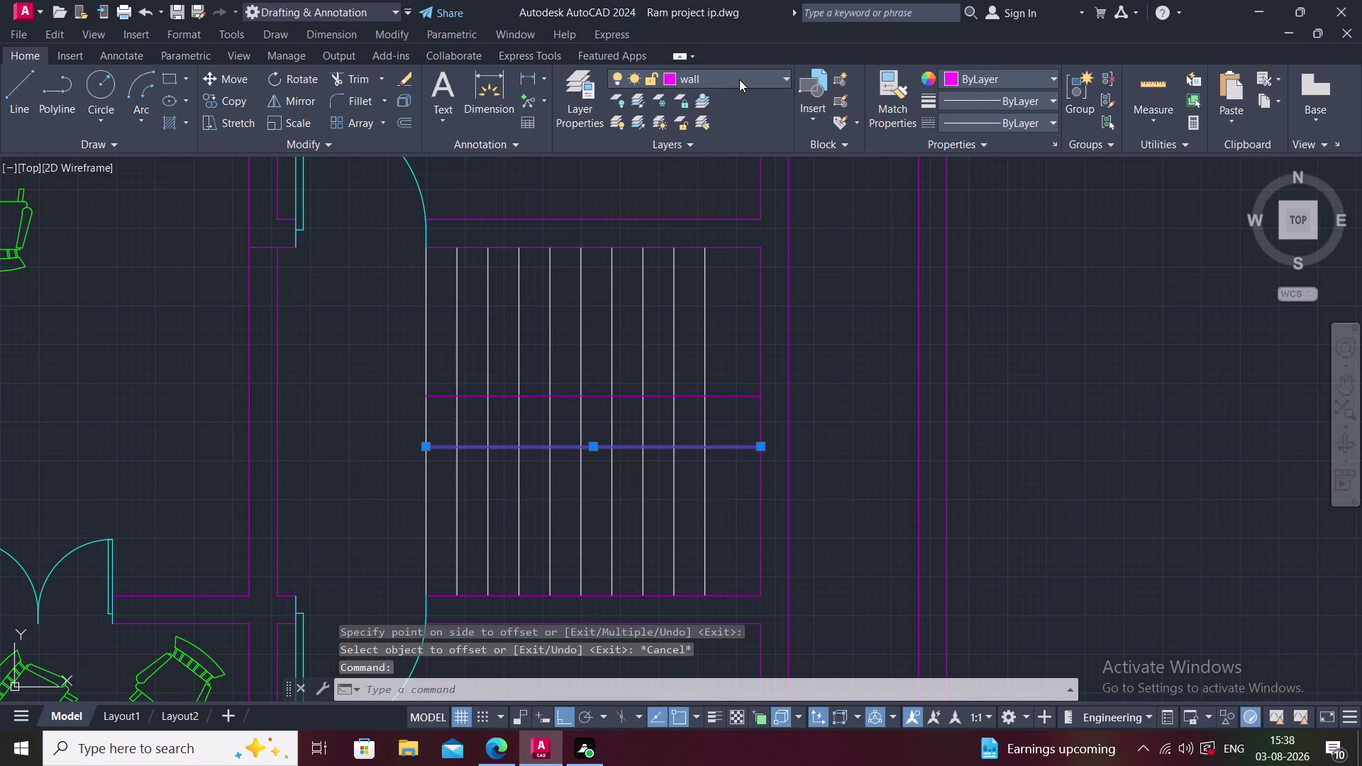
click(718, 231)
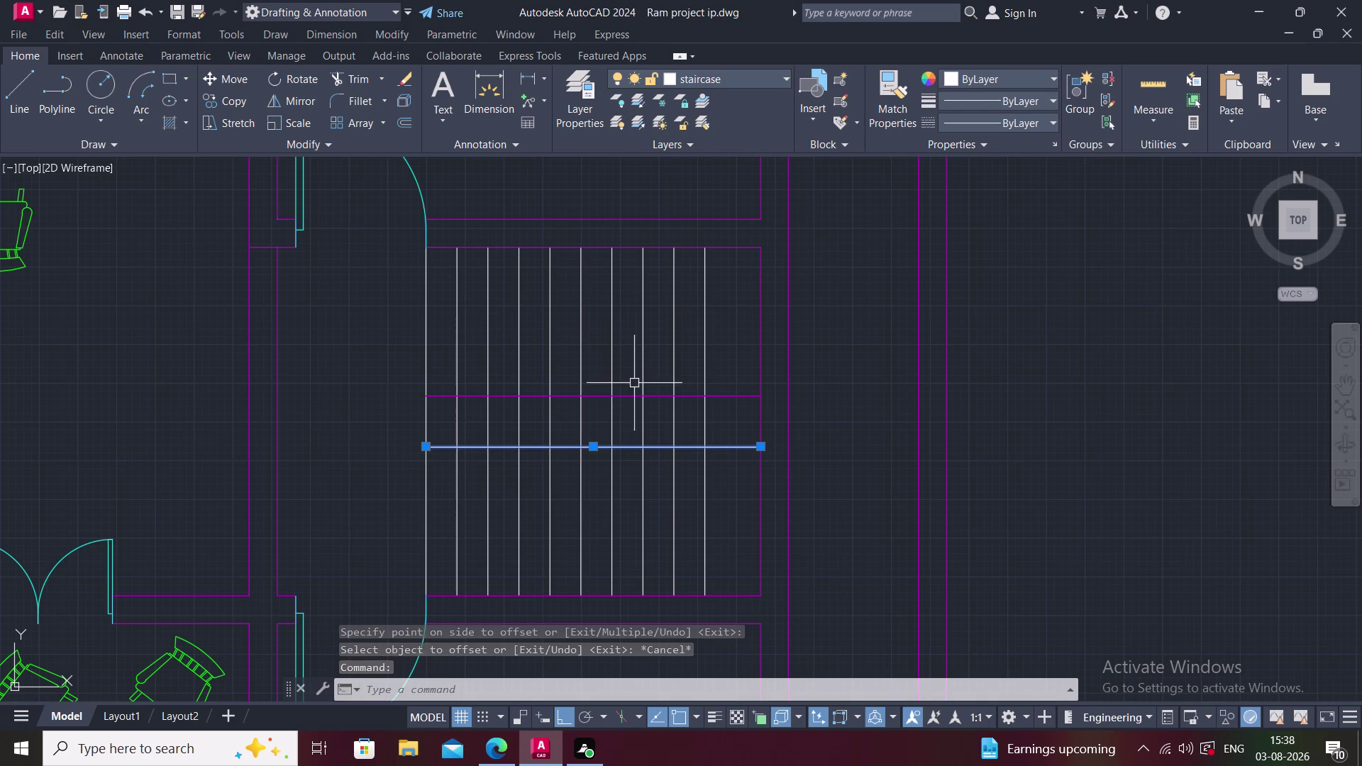
click(628, 395)
click(721, 81)
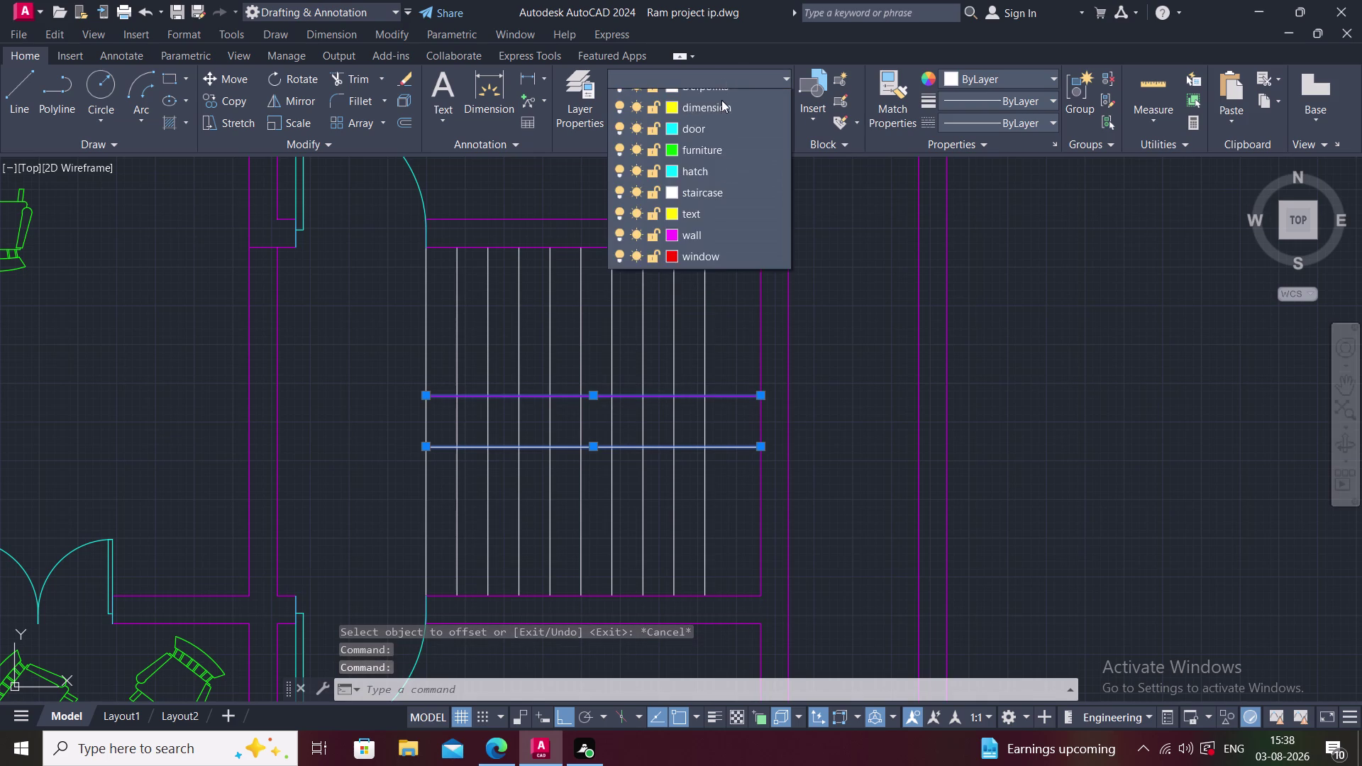
click(713, 235)
key(Escape)
Begin trimming the stair treads, then cancel the trim.
middle_drag(683, 462, 683, 462)
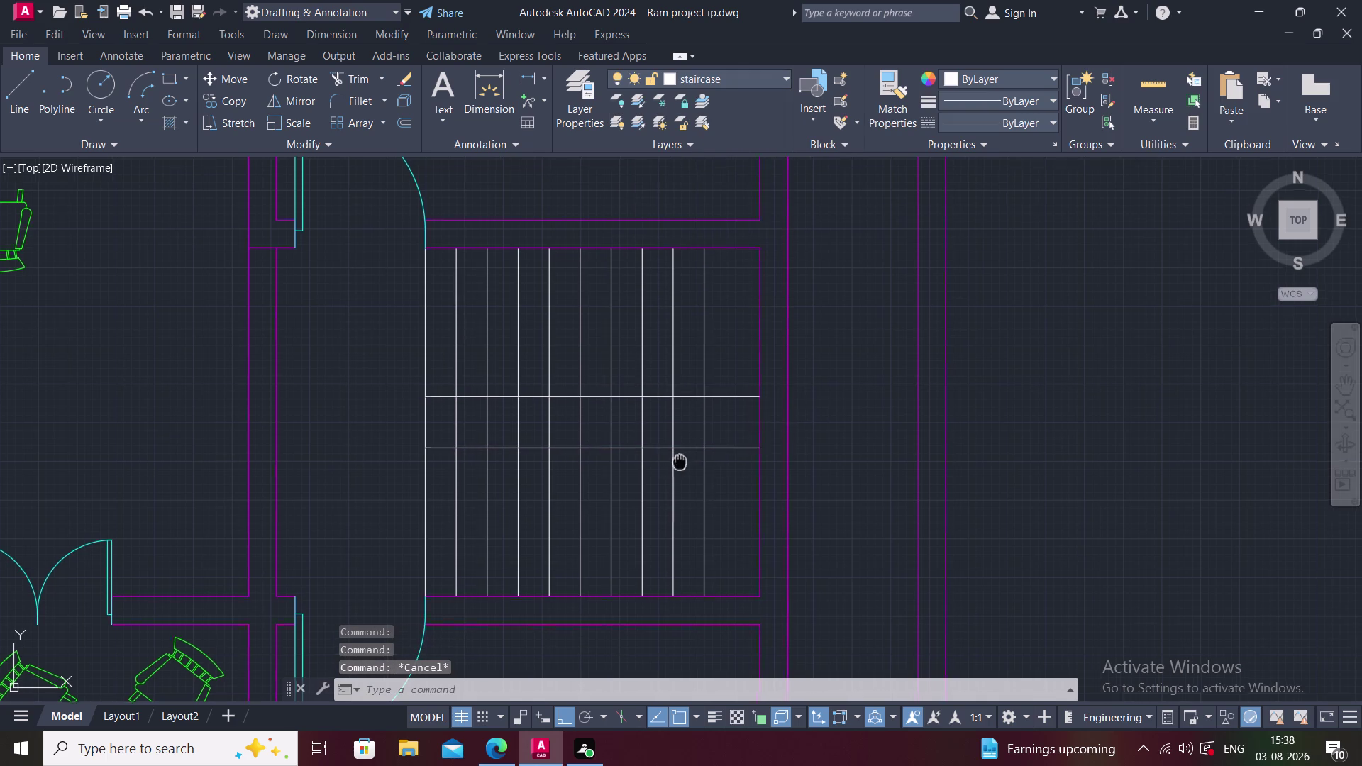
middle_drag(683, 463, 649, 452)
text(T)
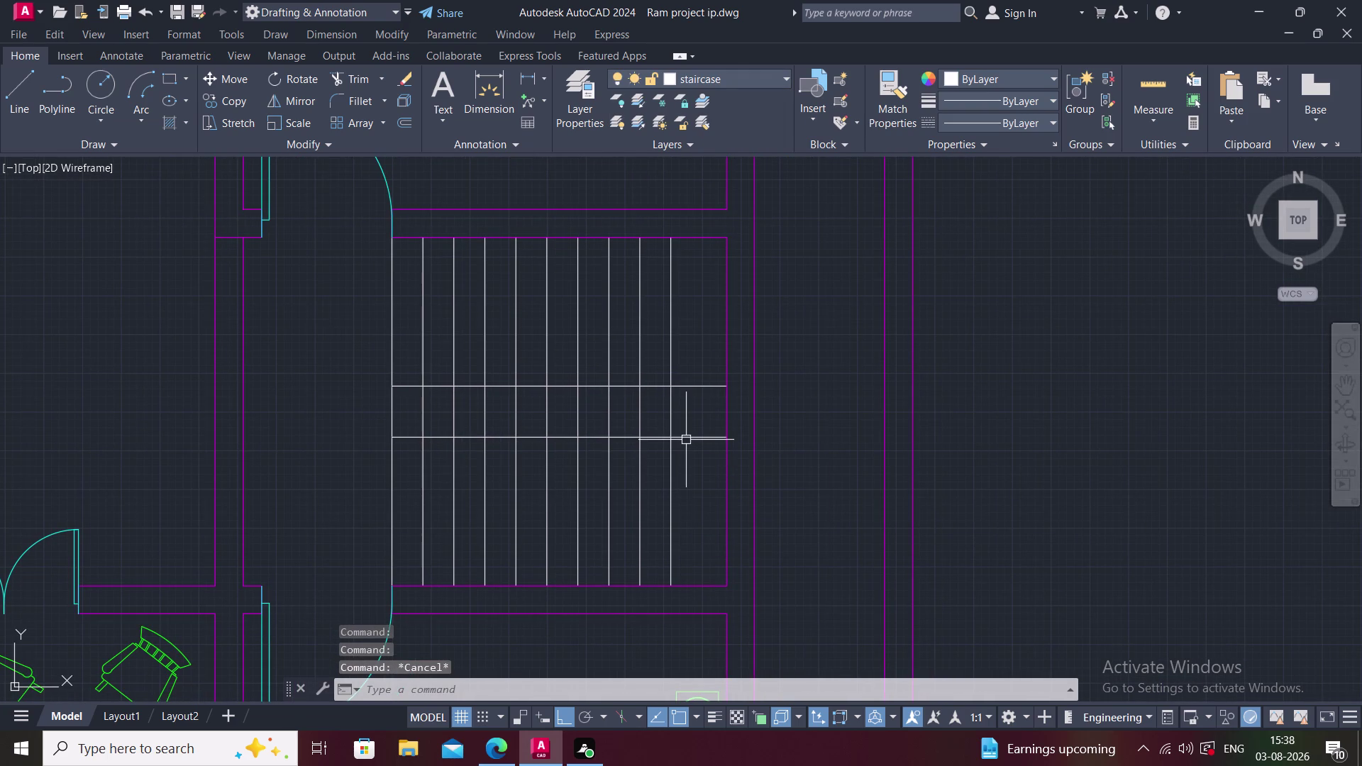
text(R)
key(space)
click(691, 380)
click(714, 441)
key(Escape)
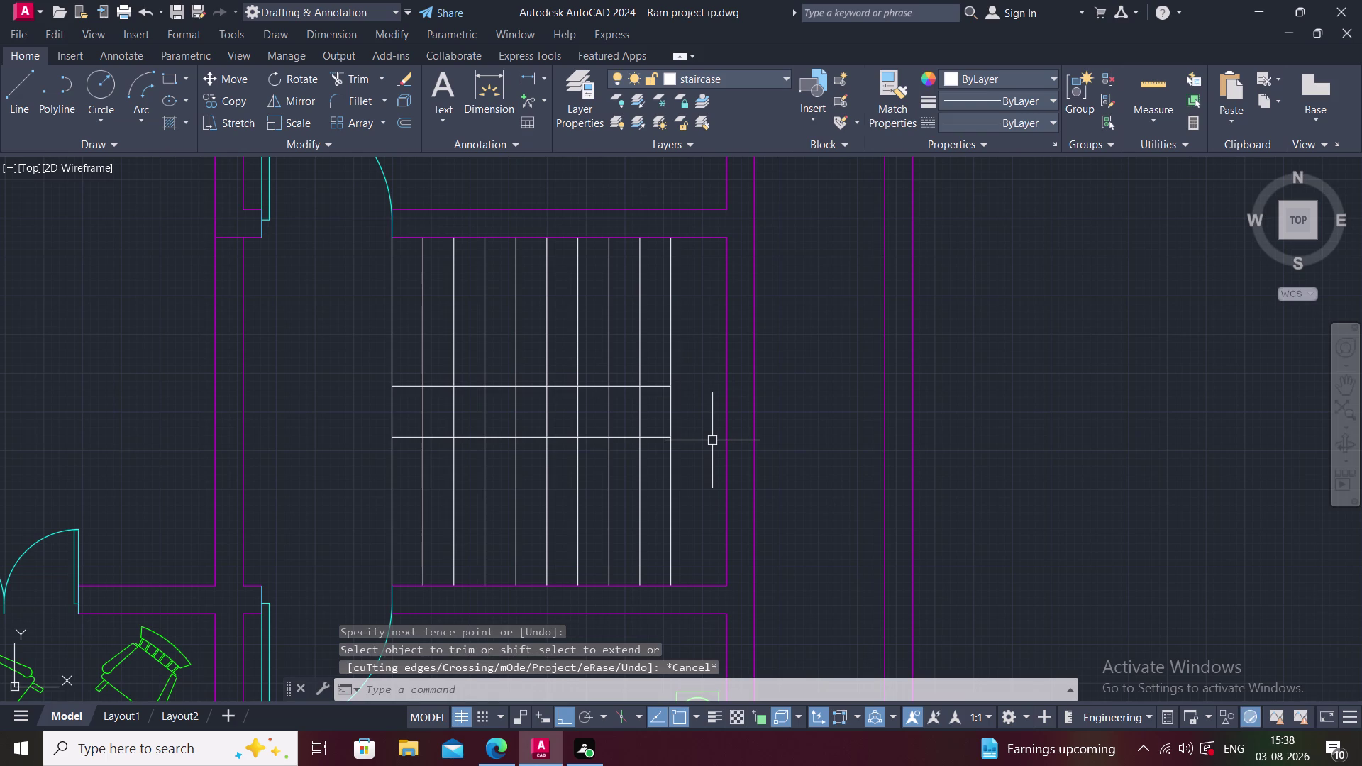
Enter a 2" offset distance, then cancel the offset.
scroll(up, 3)
text(O)
key(space)
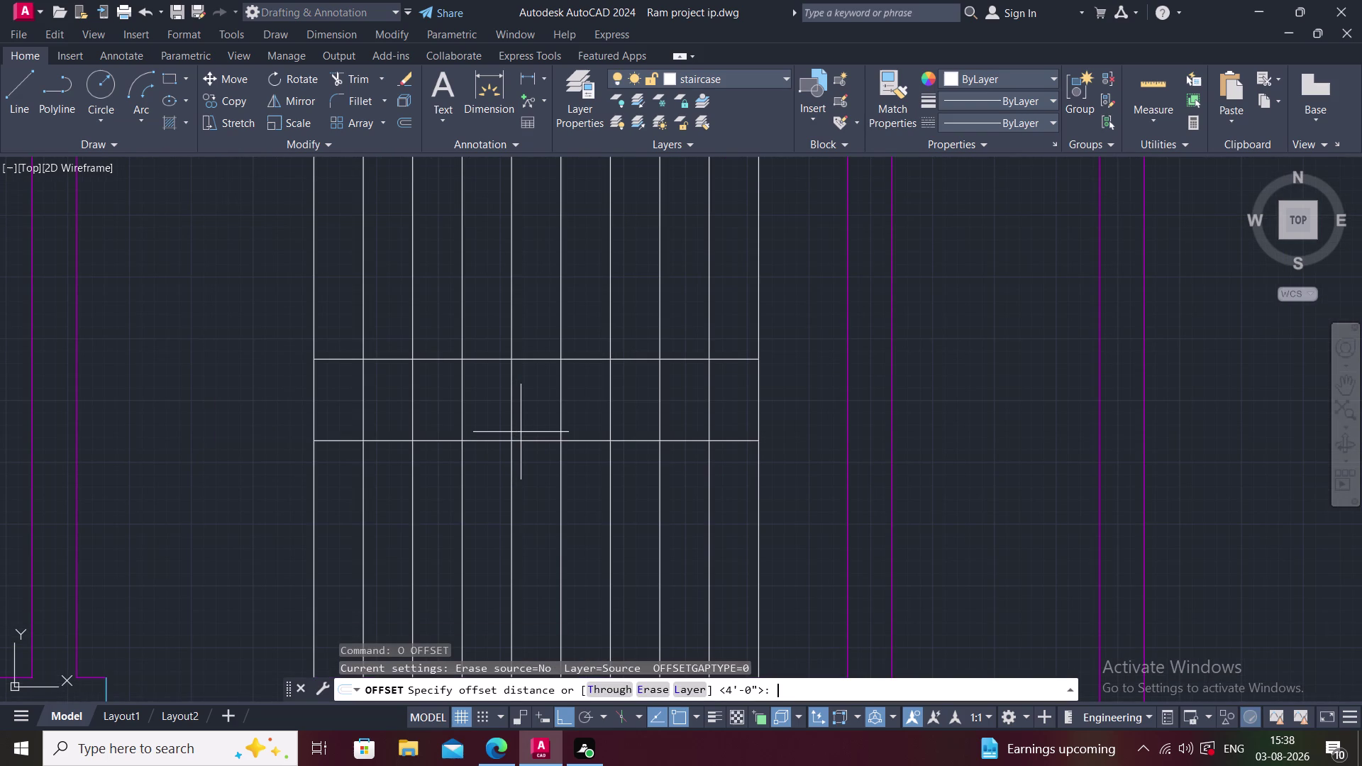
text(2")
key(Return)
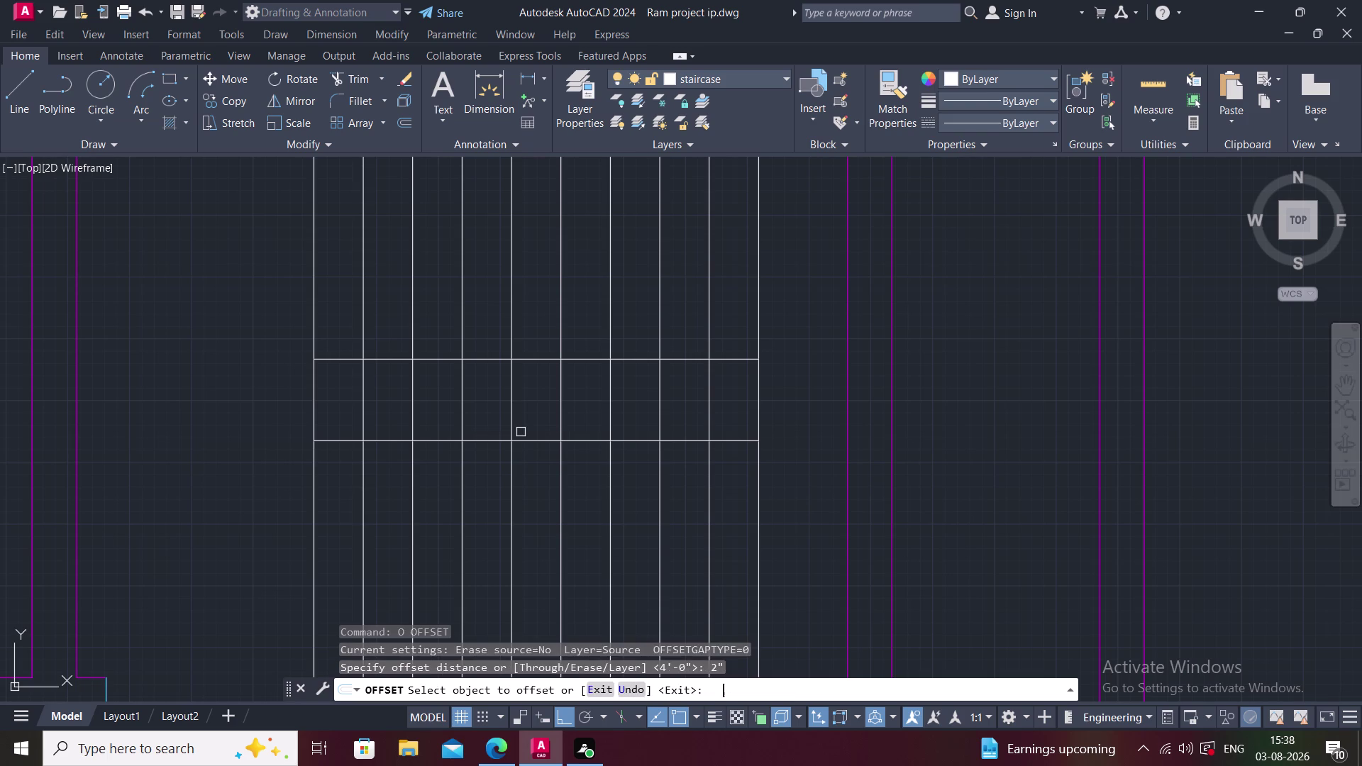
key(Escape)
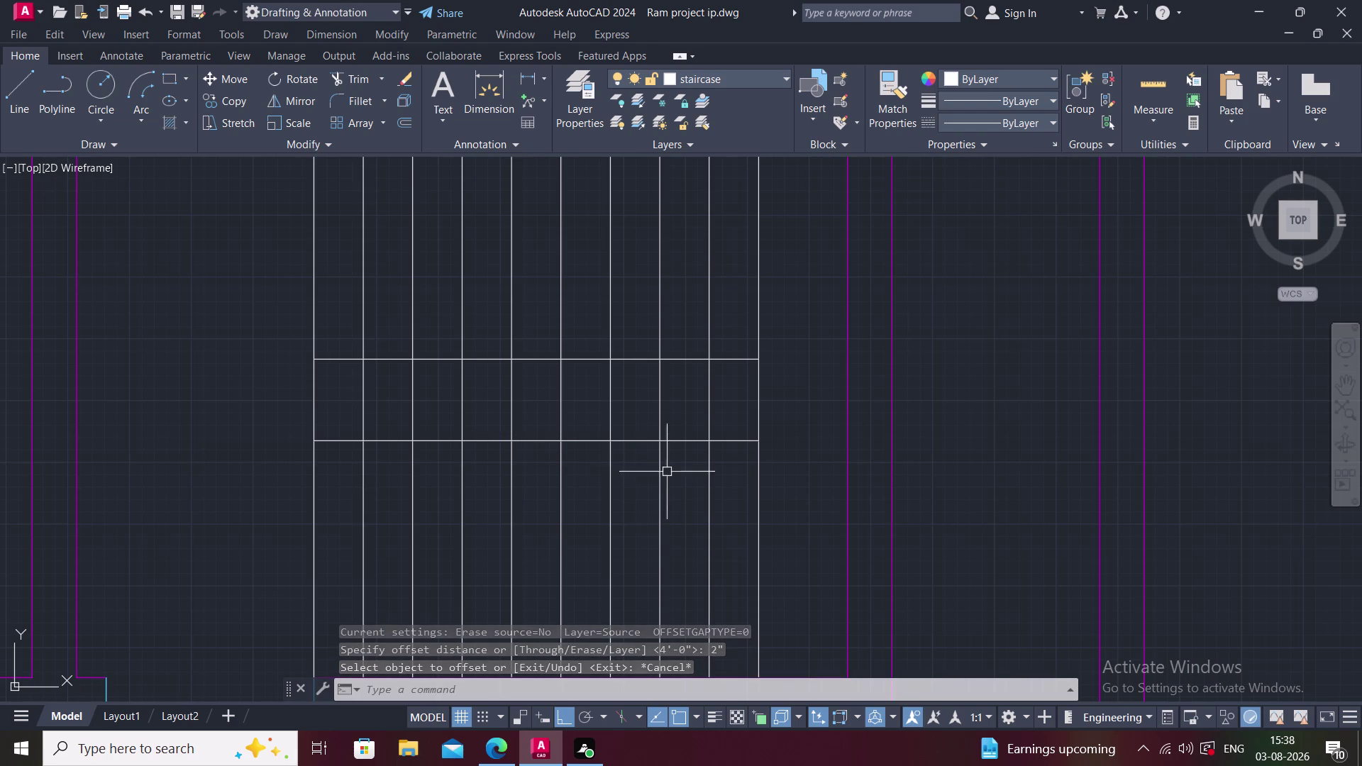
Trim the tread lines out of the stair's middle strip.
scroll(up, 3)
middle_drag(689, 449, 593, 500)
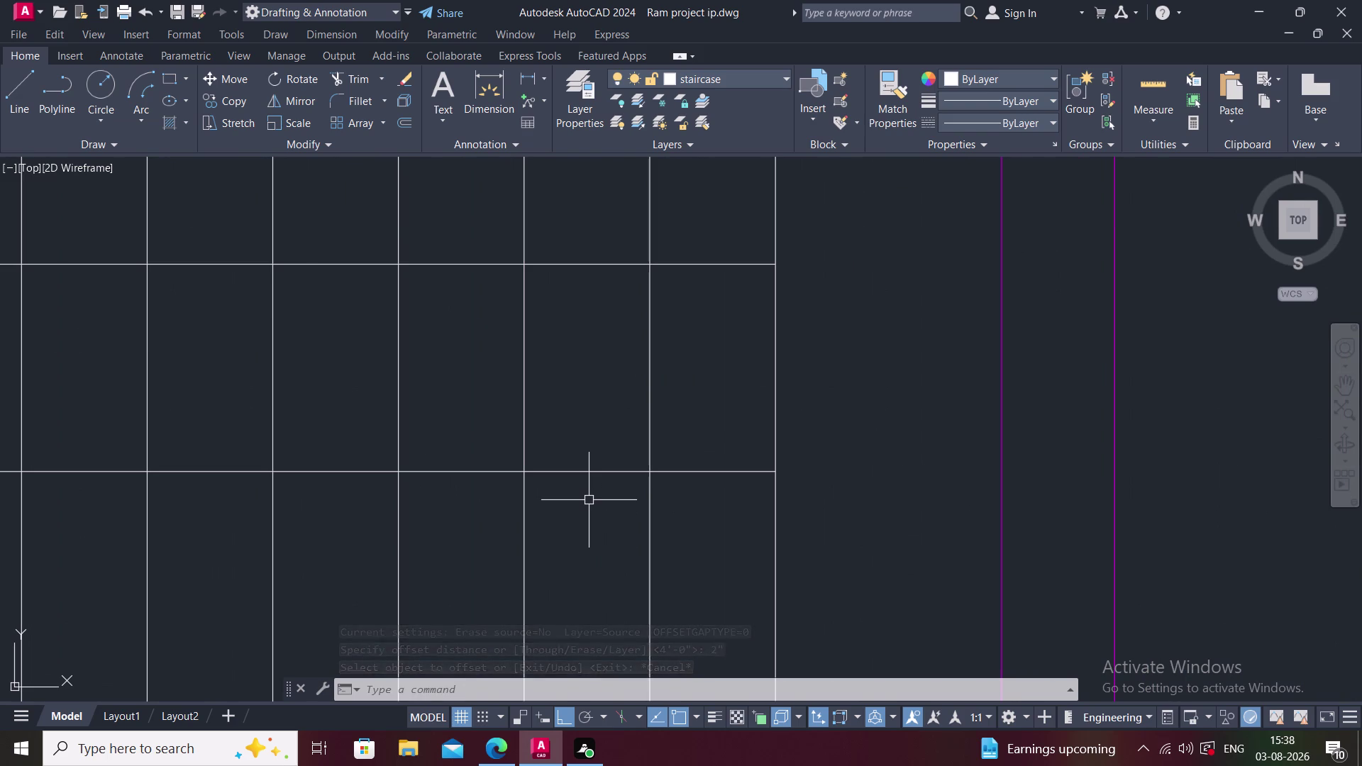
text(TR)
key(space)
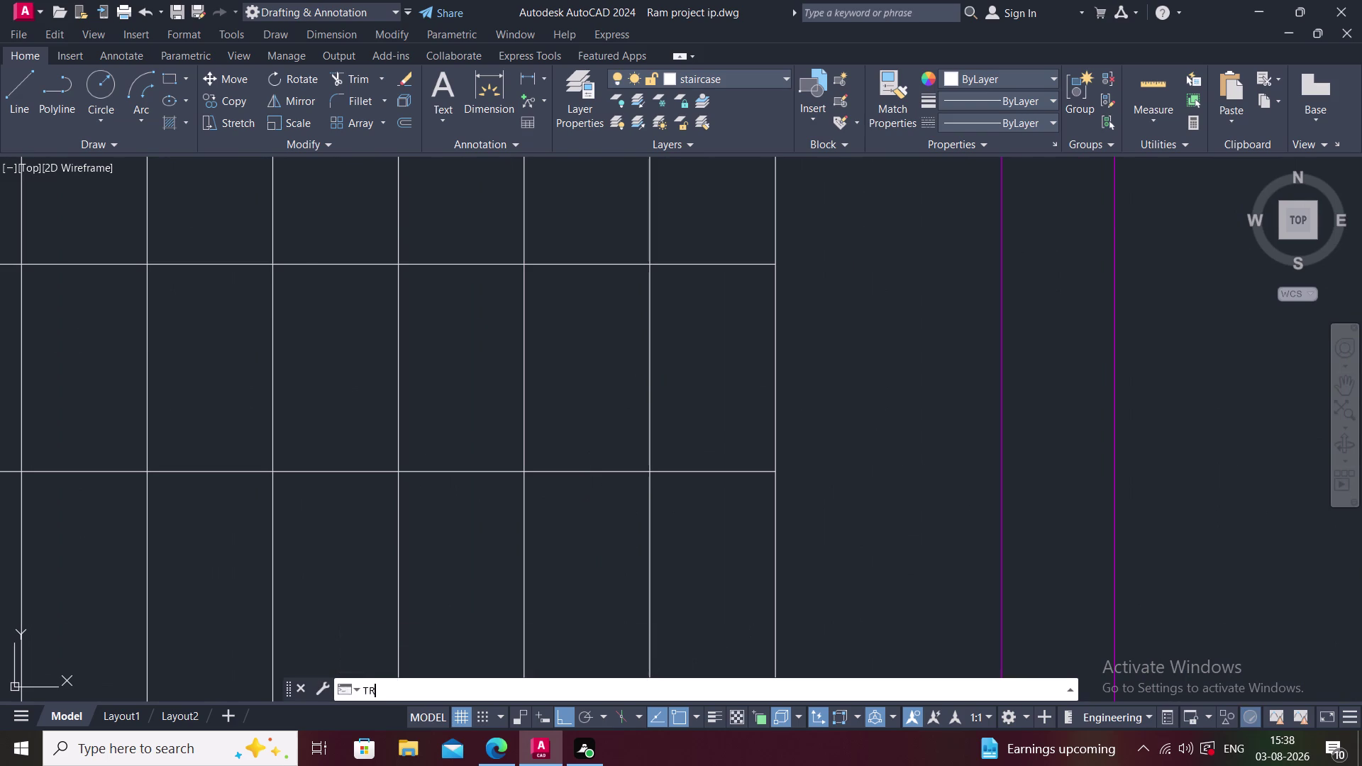
scroll(down, 3)
click(131, 398)
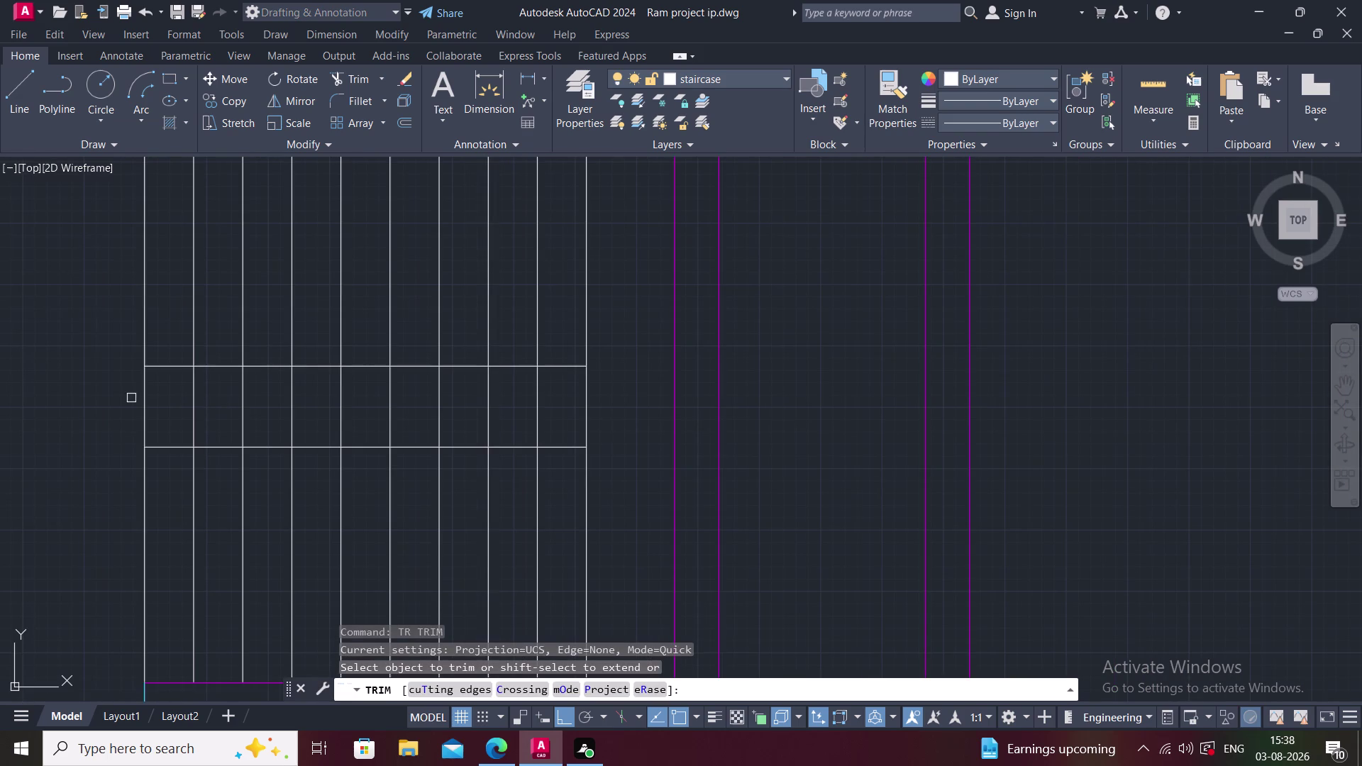
click(545, 398)
key(Escape)
middle_drag(534, 419, 545, 425)
click(599, 402)
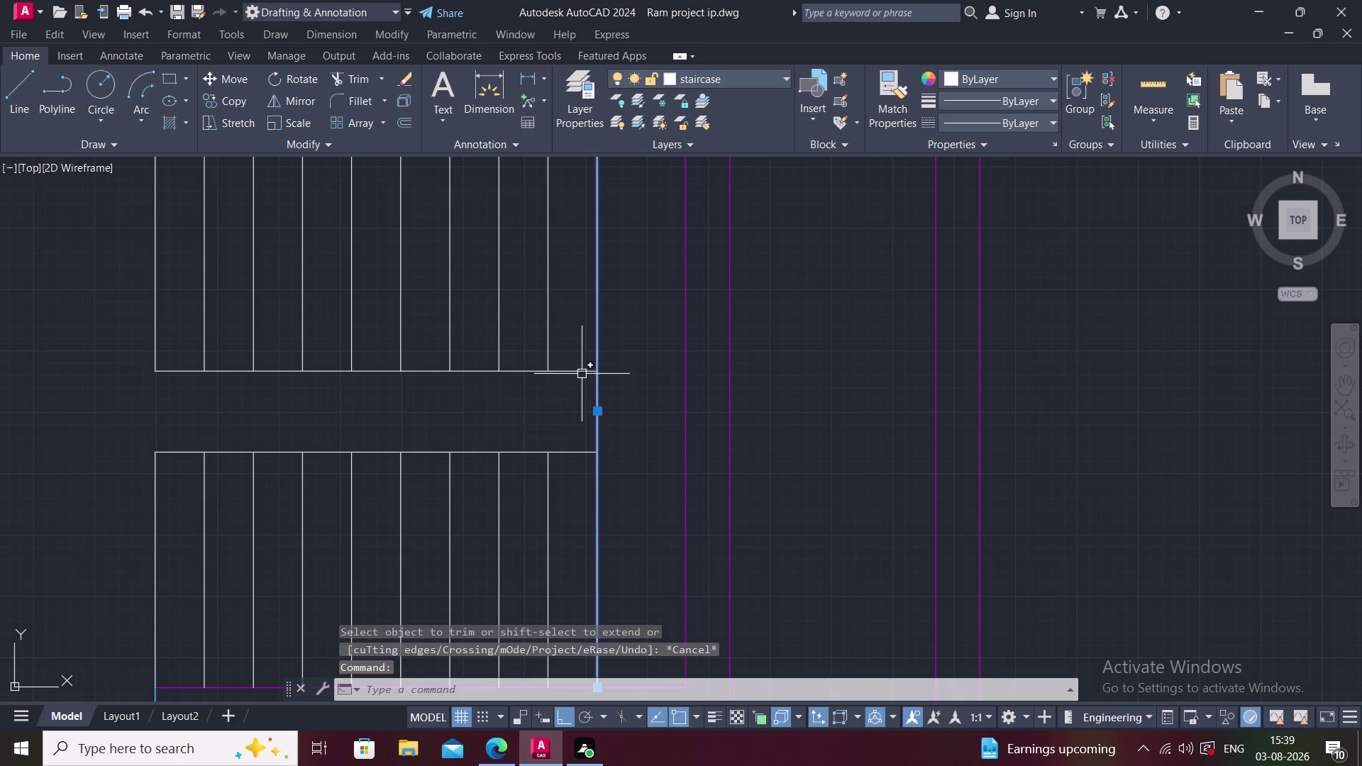
key(Escape)
Select and deselect the stair's right edge line while re-centering the middle strip.
scroll(up, 3)
scroll(up, 3)
click(568, 395)
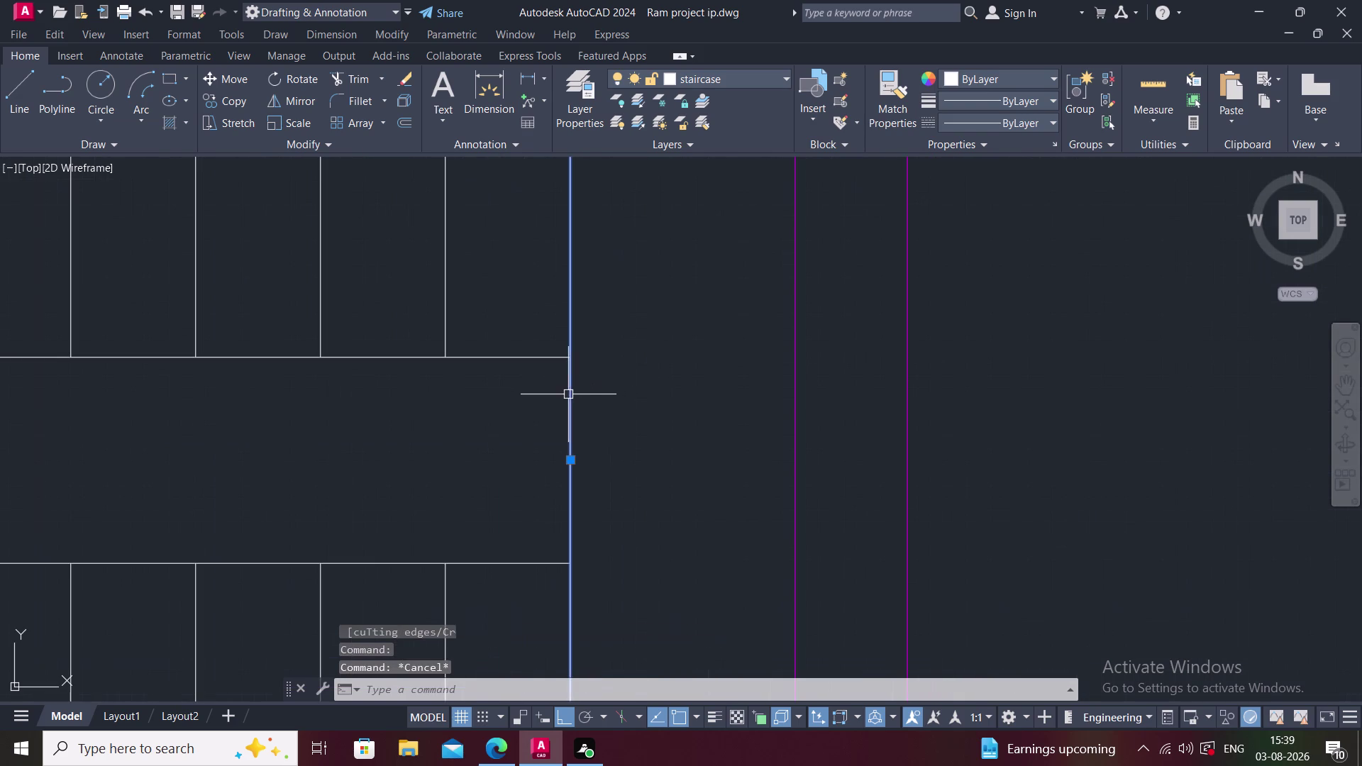
key(Escape)
middle_drag(593, 391, 616, 373)
scroll(down, 3)
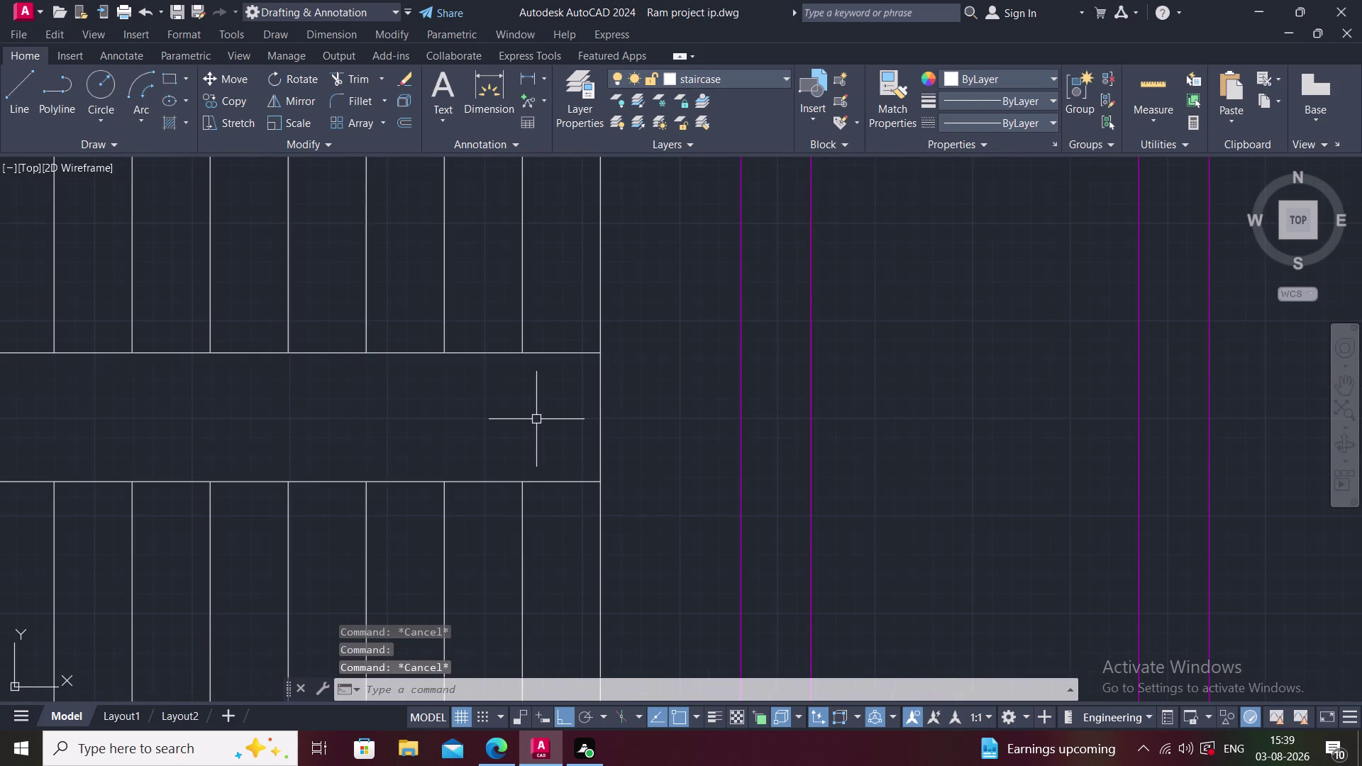
Offset the strip's top, bottom and right edges 2" inward.
text(O)
key(space)
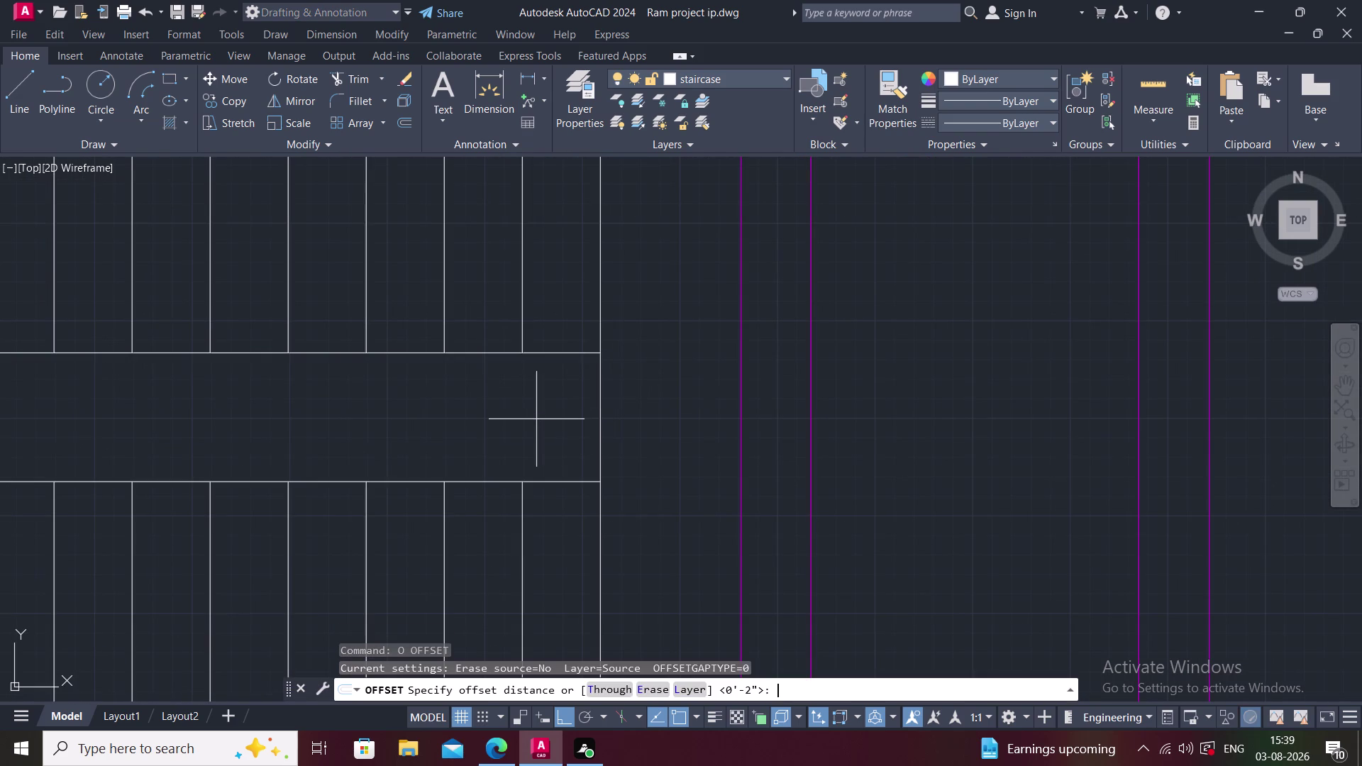
key(1)
key(BackSpace)
text(2")
key(Return)
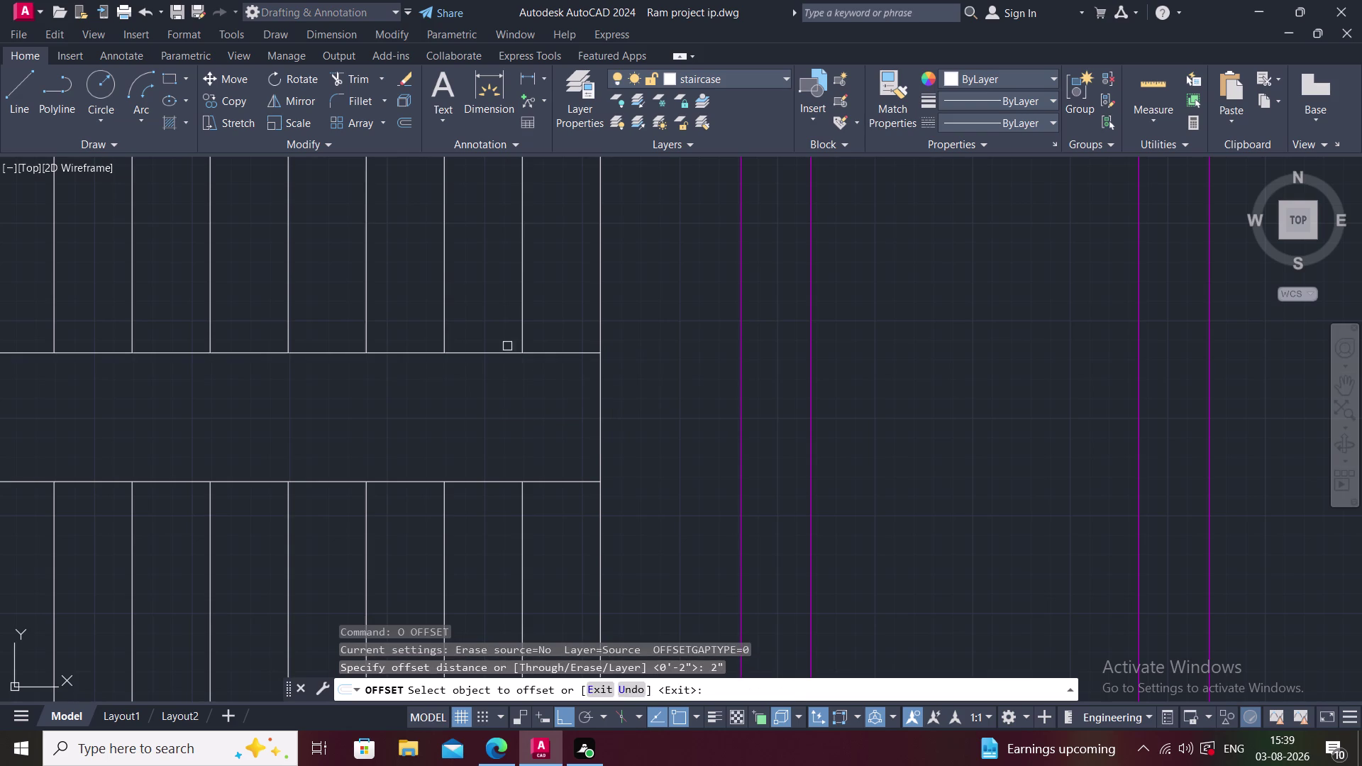
click(502, 354)
click(492, 396)
click(499, 483)
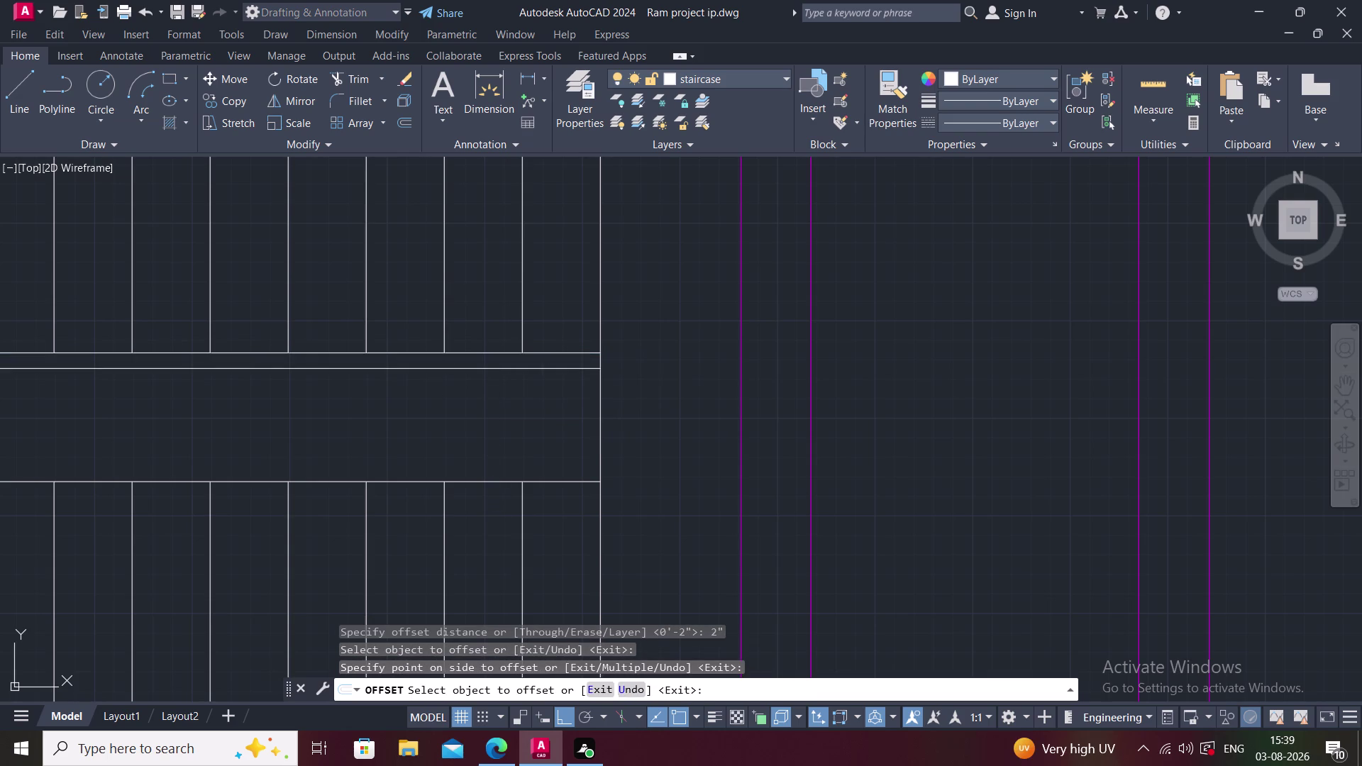
click(499, 441)
click(602, 414)
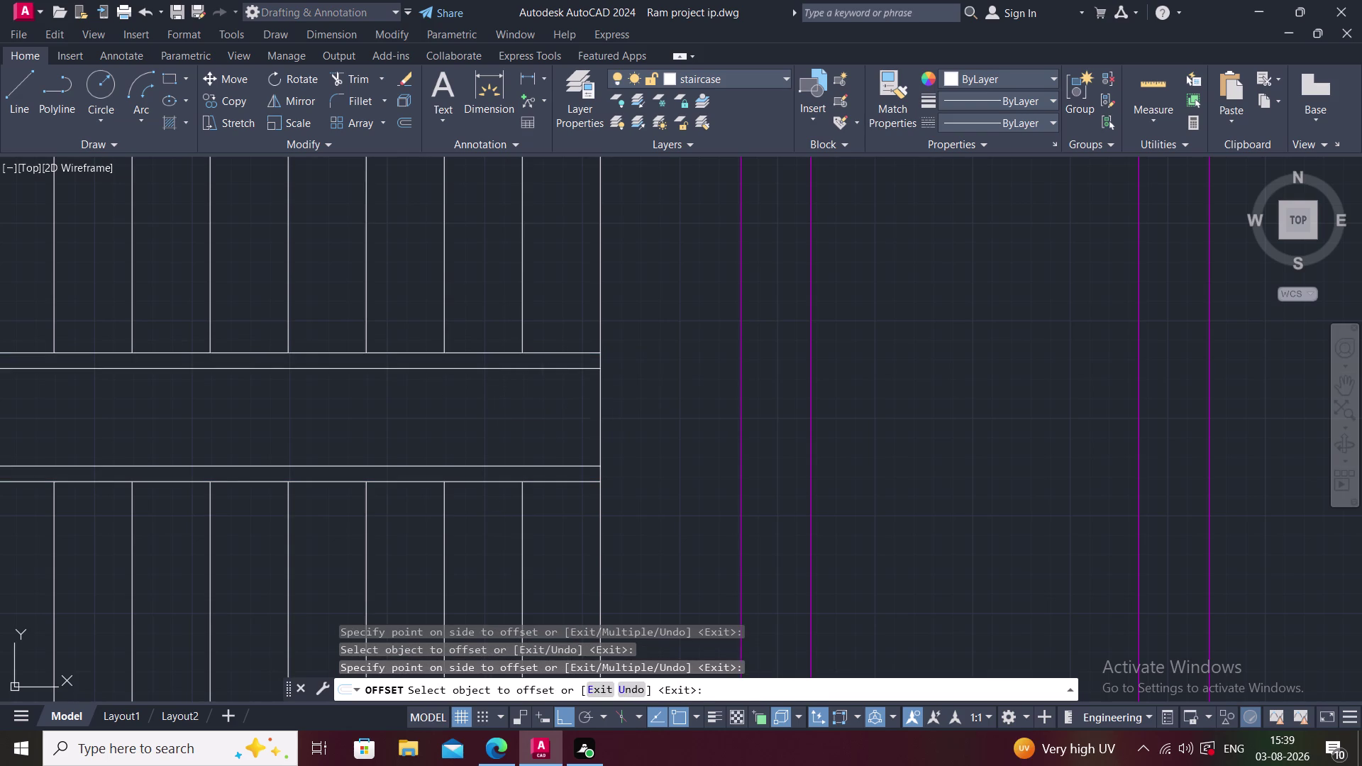
click(546, 423)
key(Escape)
Trim the overhanging ends of the inner divider lines and the right edge.
text(TR)
key(space)
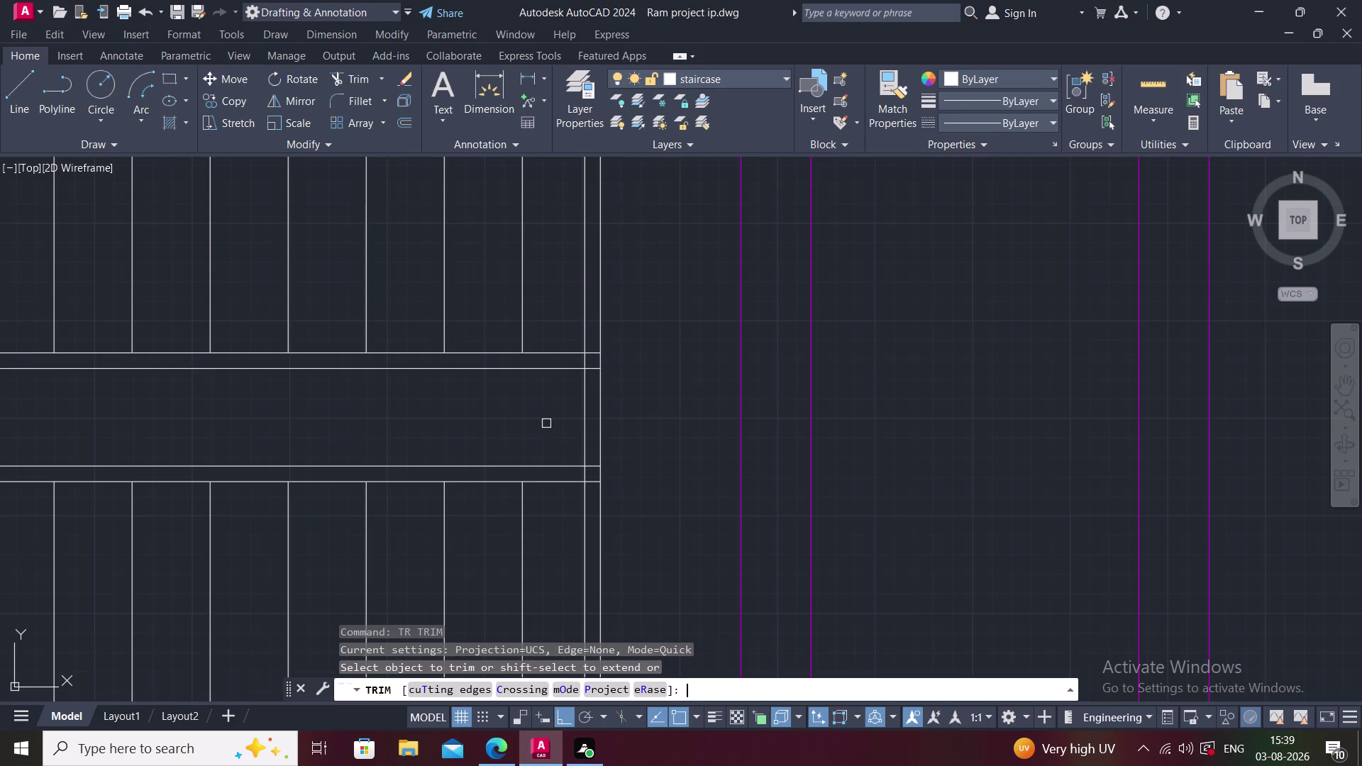
click(582, 319)
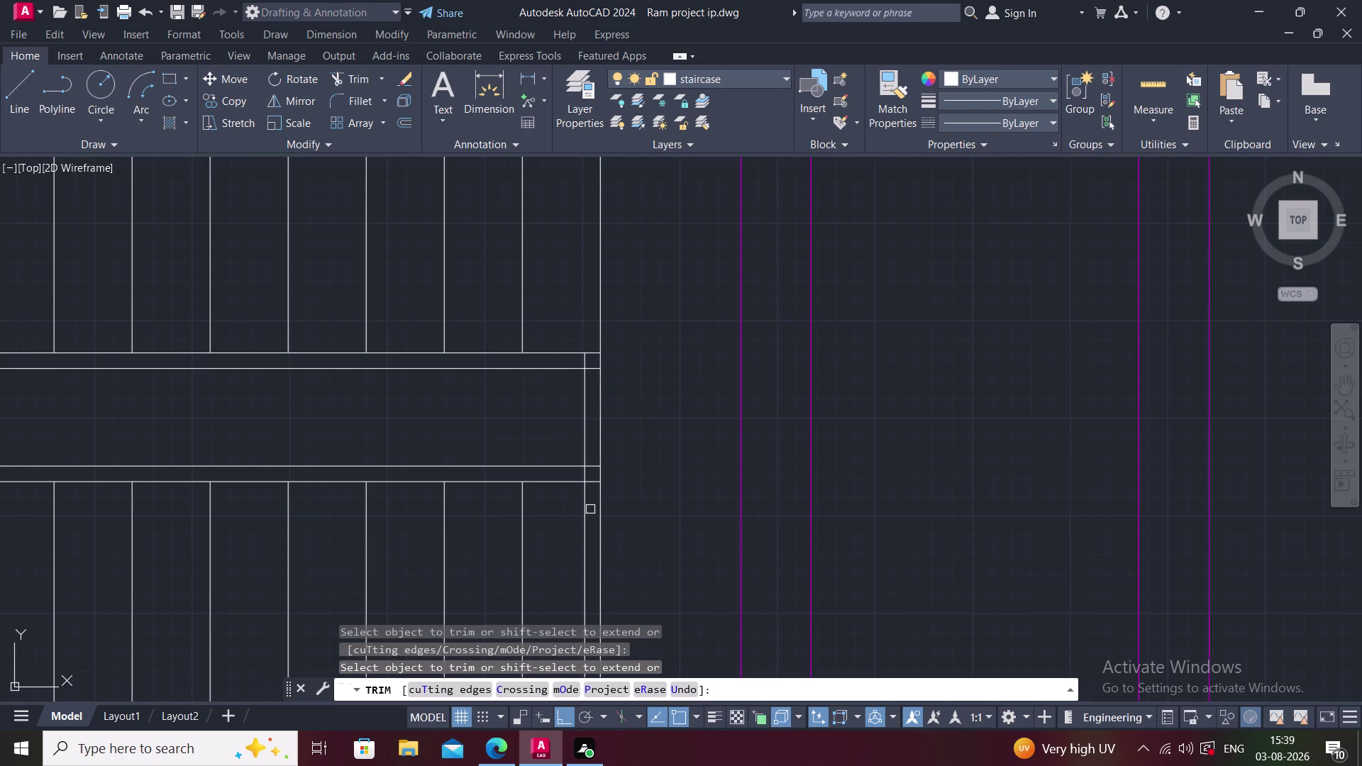
click(585, 509)
click(584, 476)
click(591, 468)
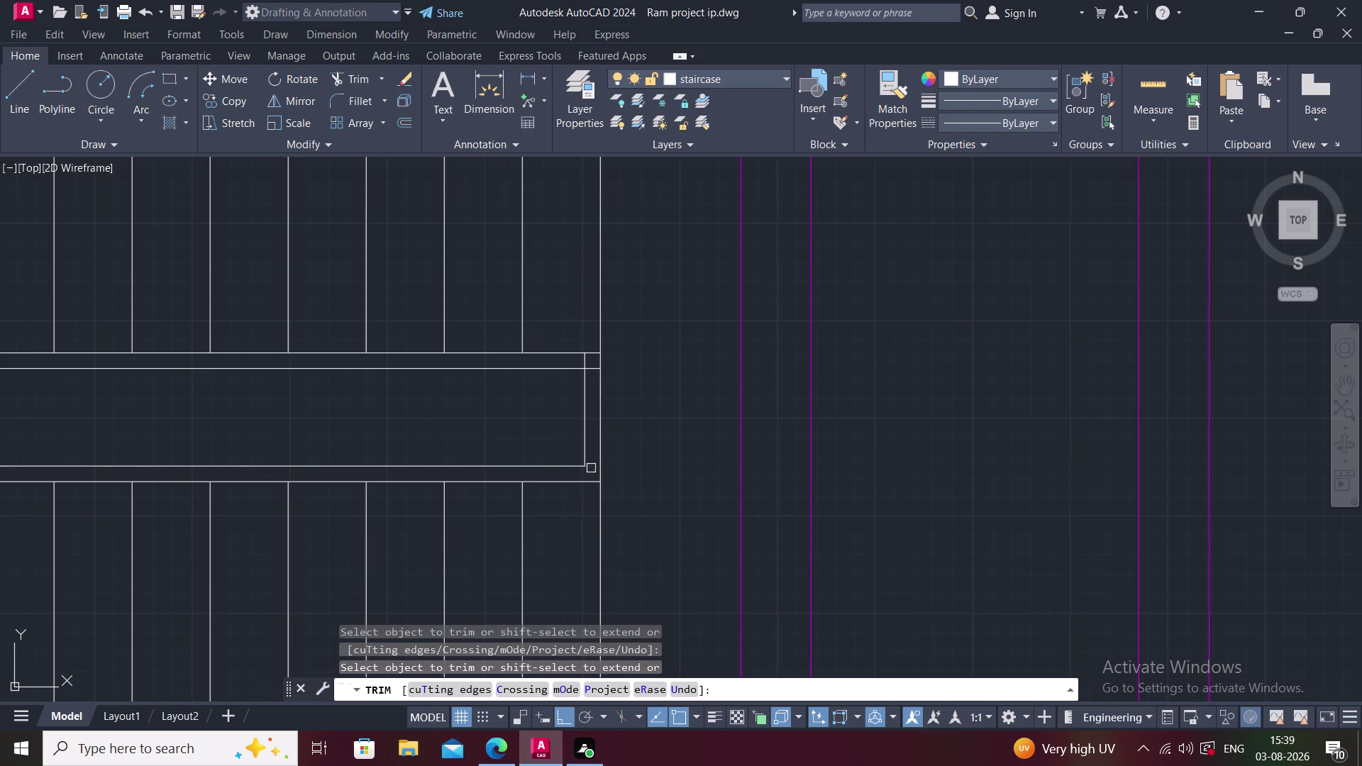
click(592, 370)
click(586, 361)
middle_drag(586, 361, 675, 348)
middle_drag(411, 386, 563, 352)
scroll(down, 3)
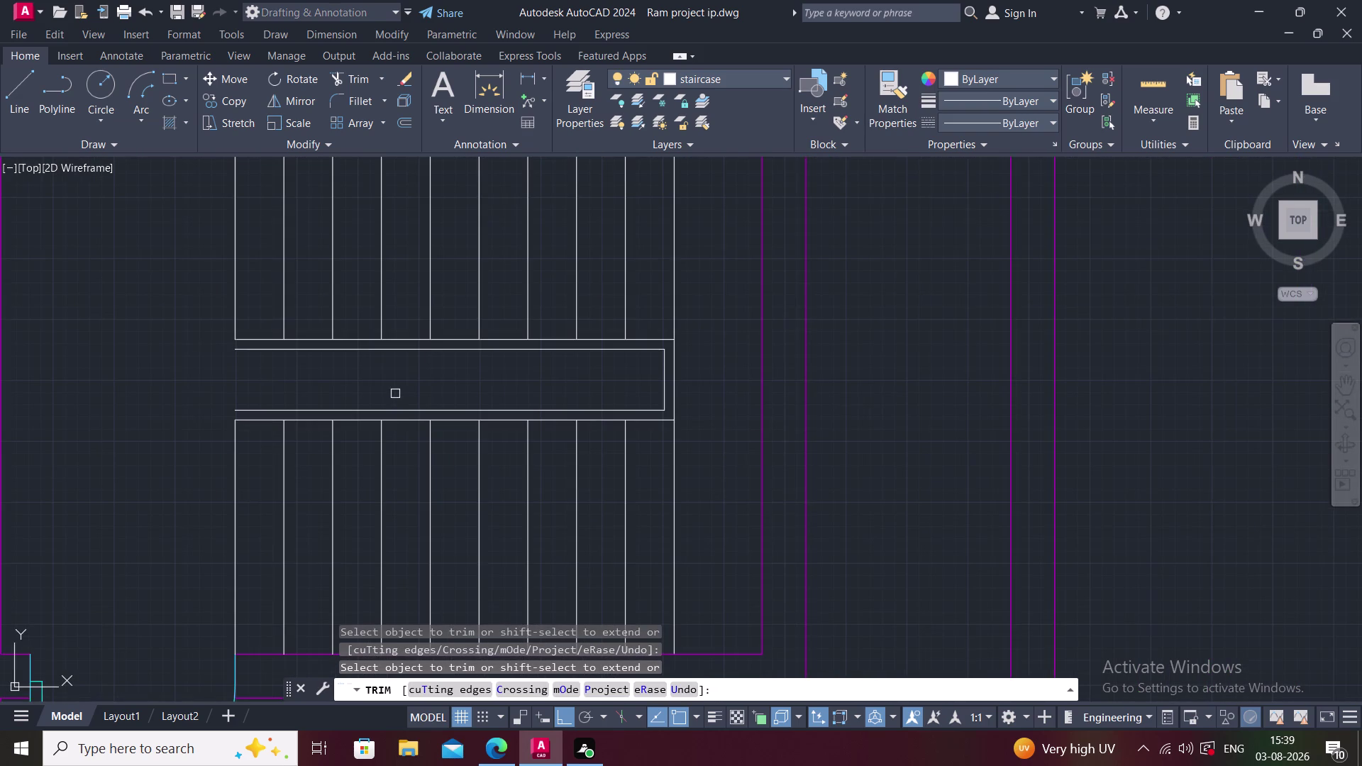
key(Escape)
scroll(up, 3)
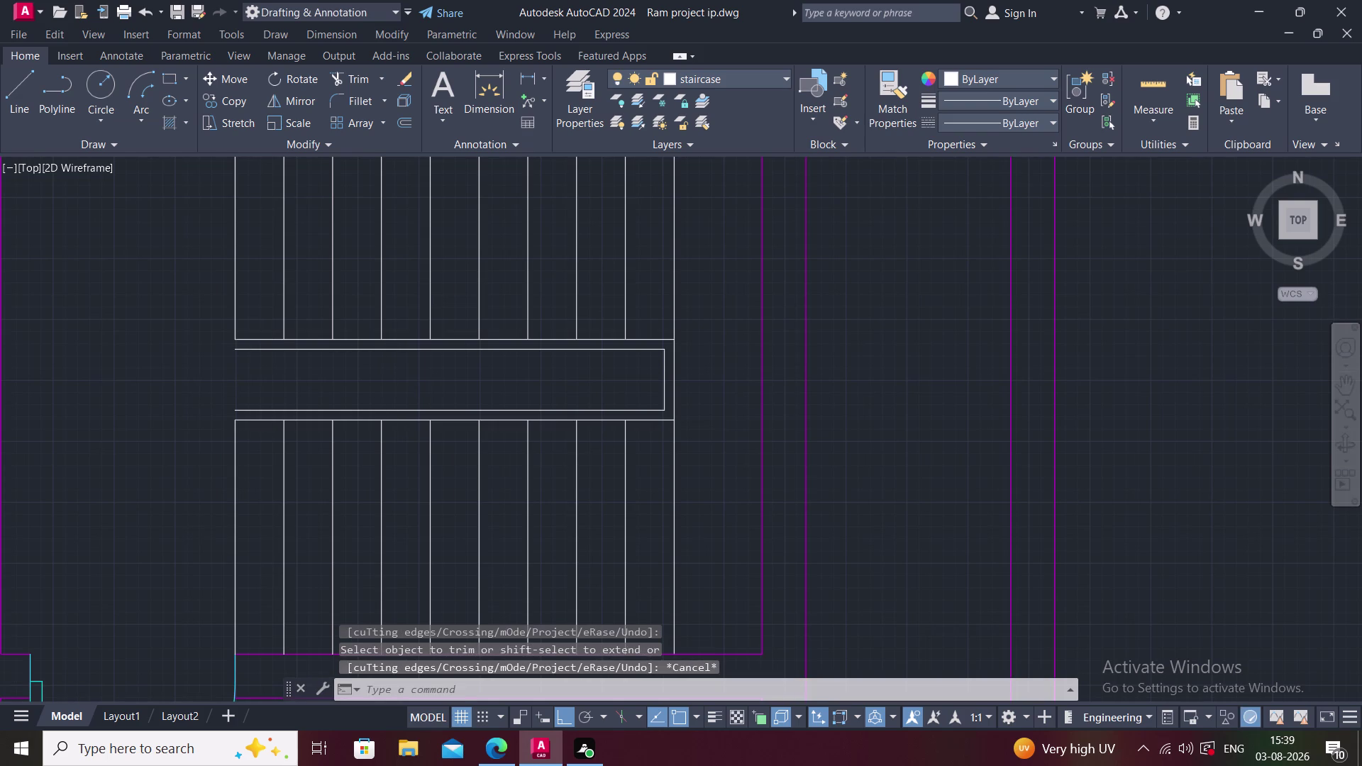
key(e)
text(X)
key(space)
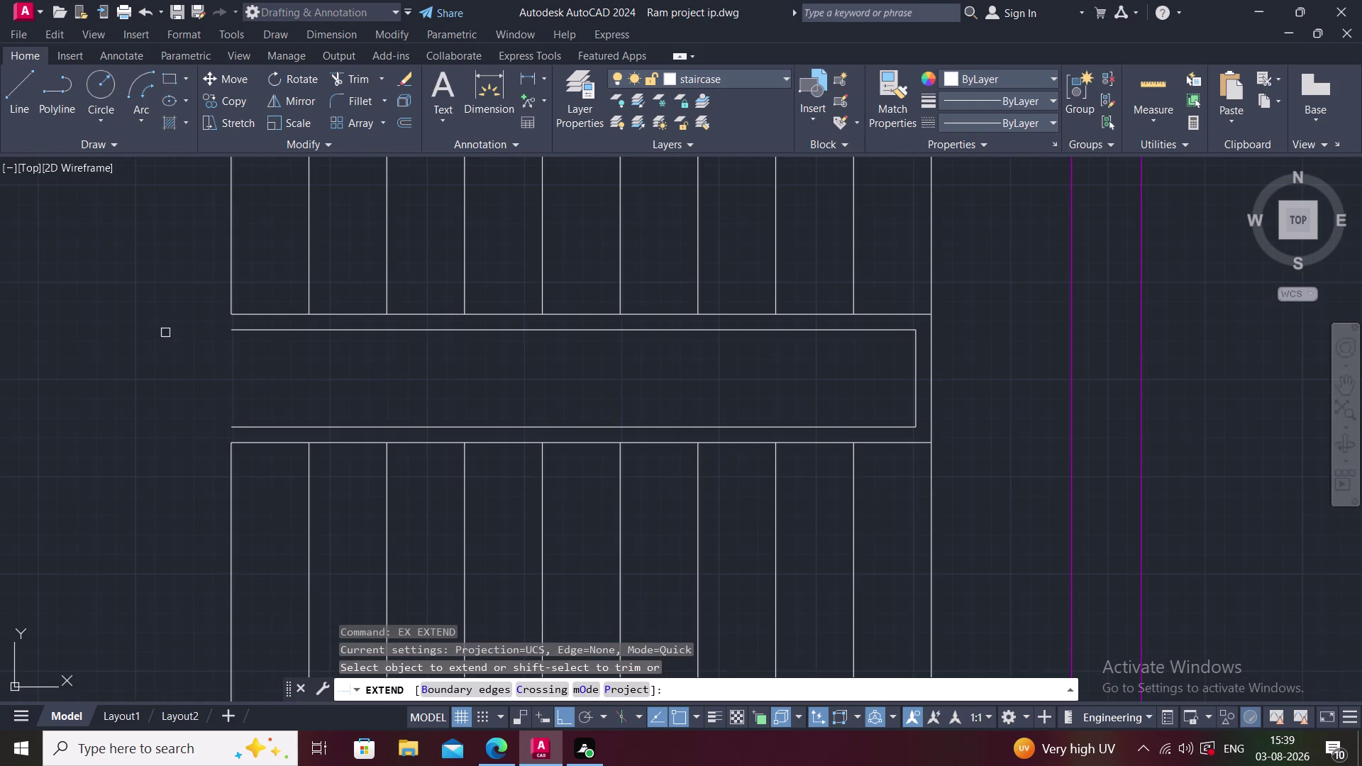
Extend the two left edge line segments to reach the divider's inner lines.
click(229, 465)
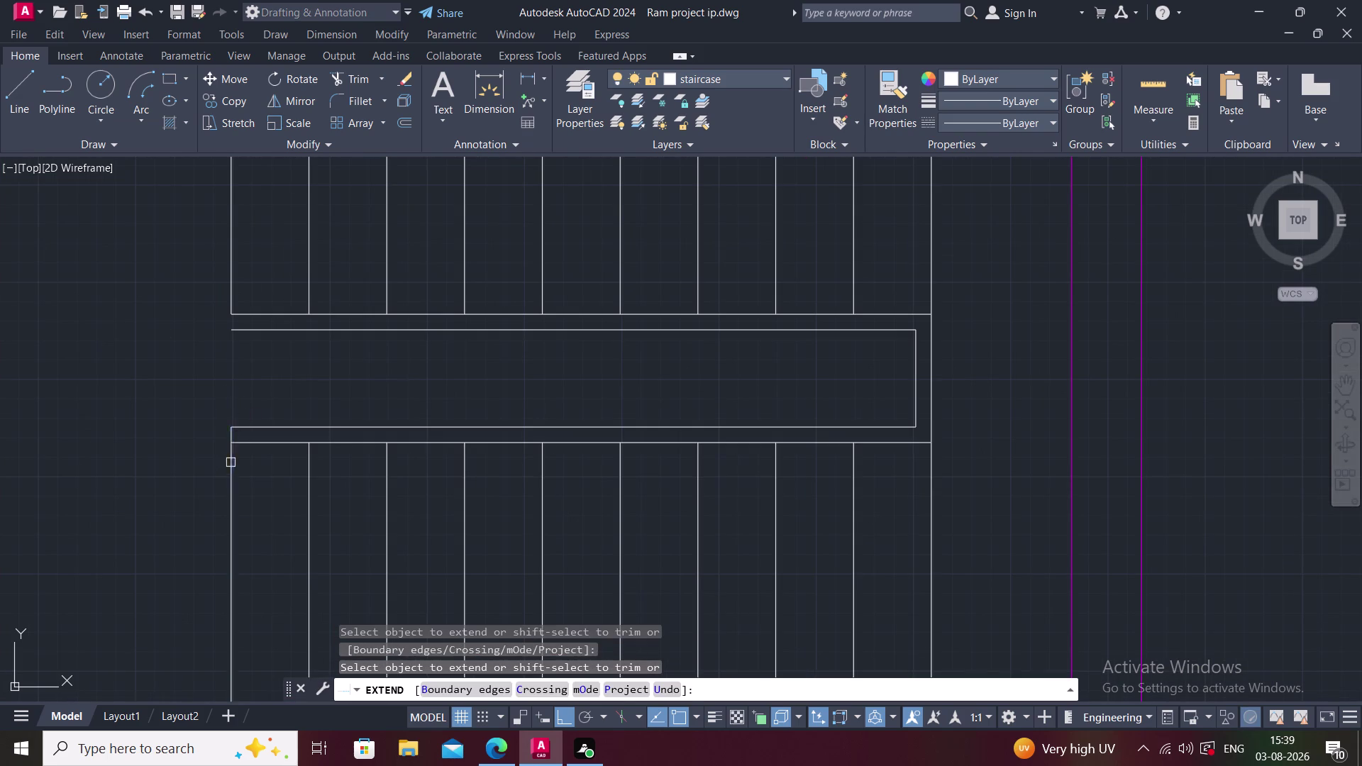
click(232, 294)
key(Escape)
middle_drag(253, 335, 185, 336)
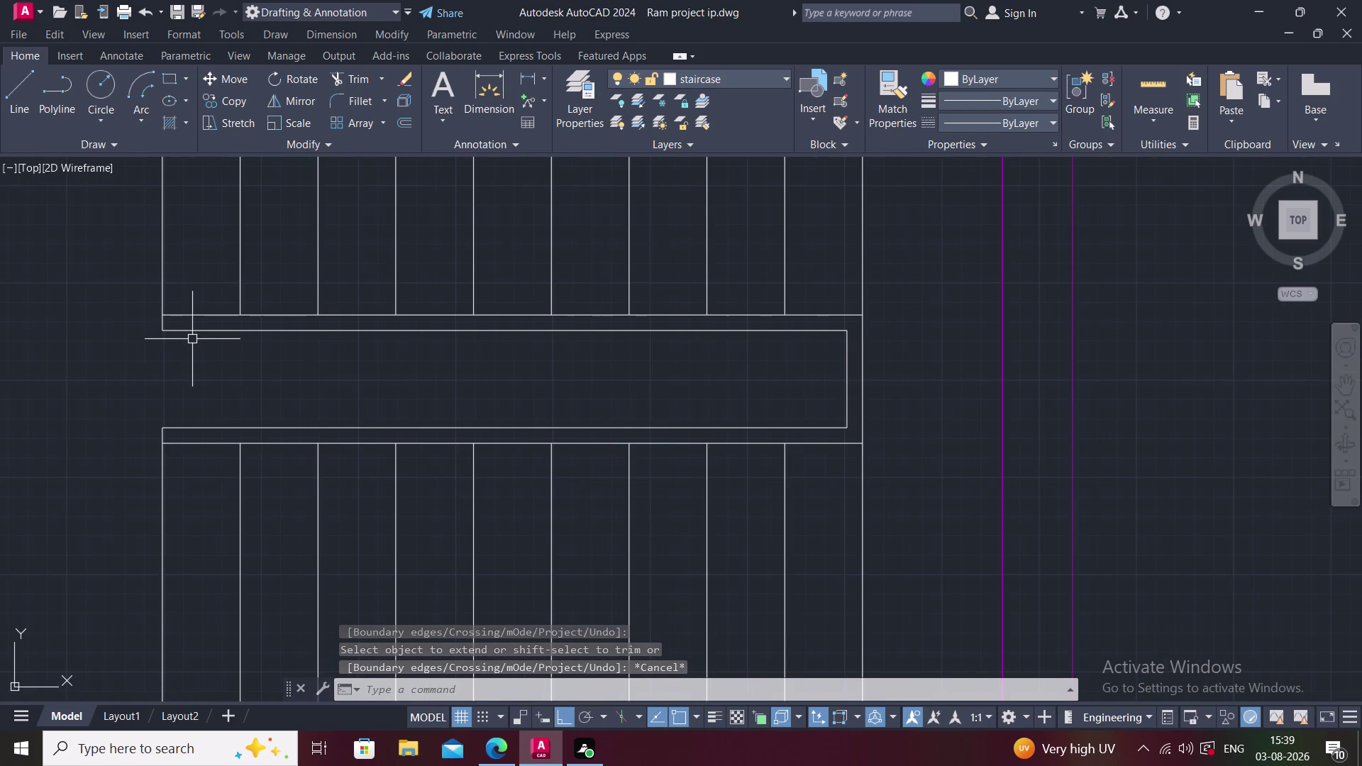
text(L)
key(space)
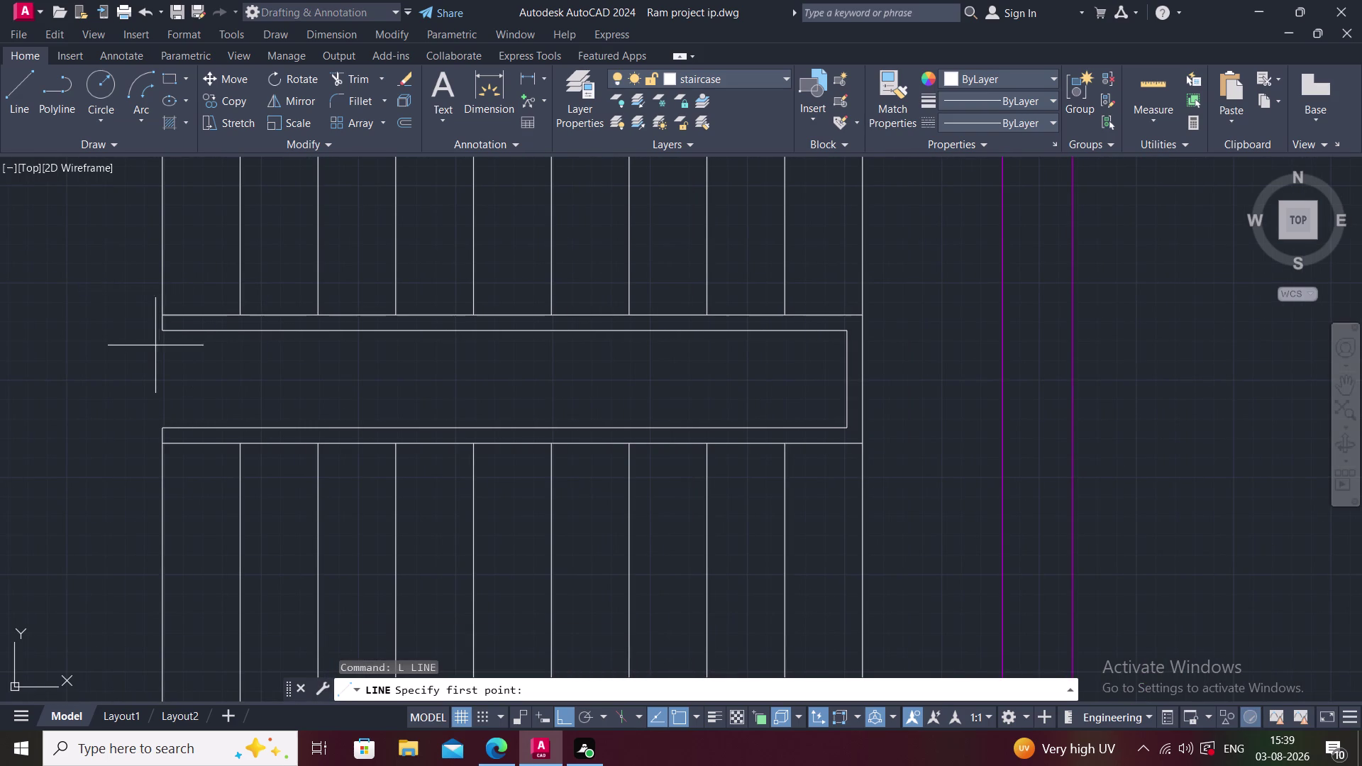
Draw a diagonal from the divider's top-left to bottom-right corner, with ortho off.
click(163, 333)
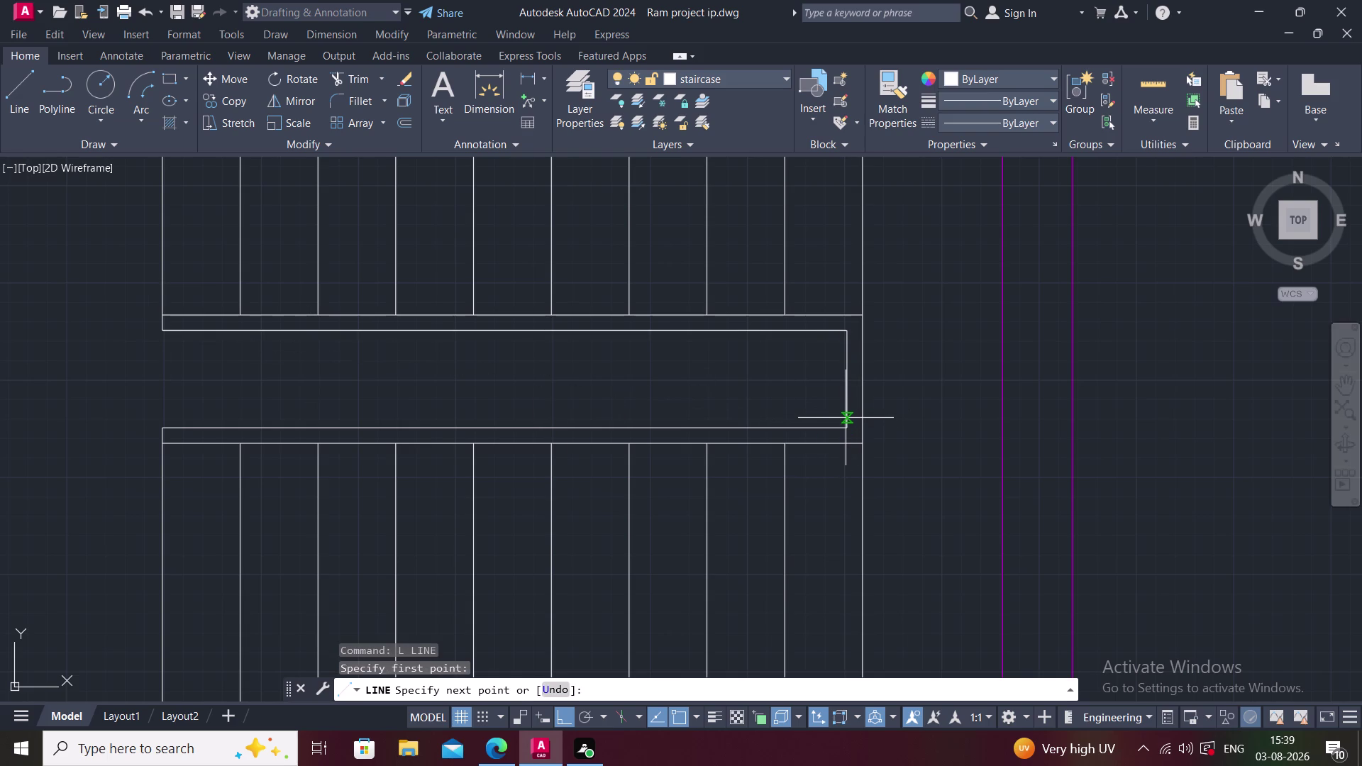
key(F8)
click(846, 427)
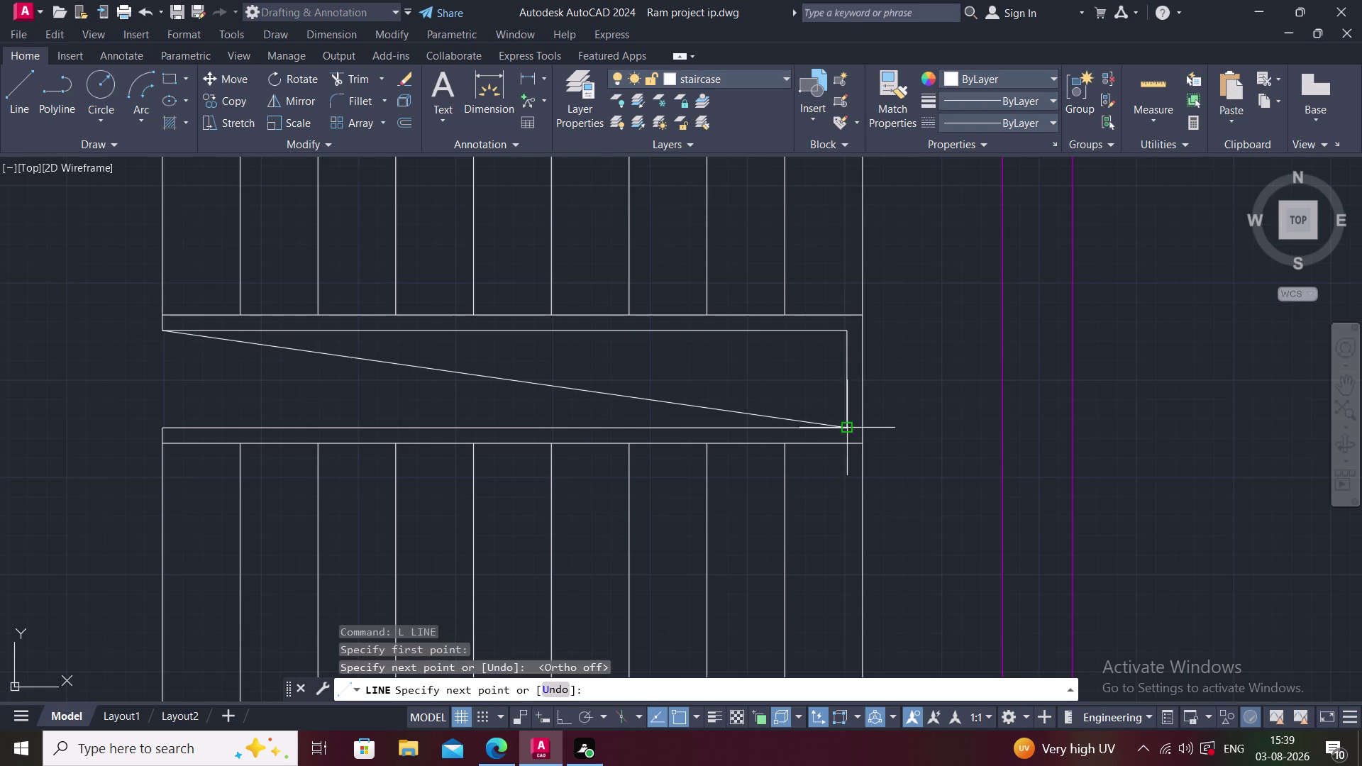
key(Escape)
Draw the opposite diagonal from lower-left to upper-right, then zoom out to the whole plan.
text(L)
key(space)
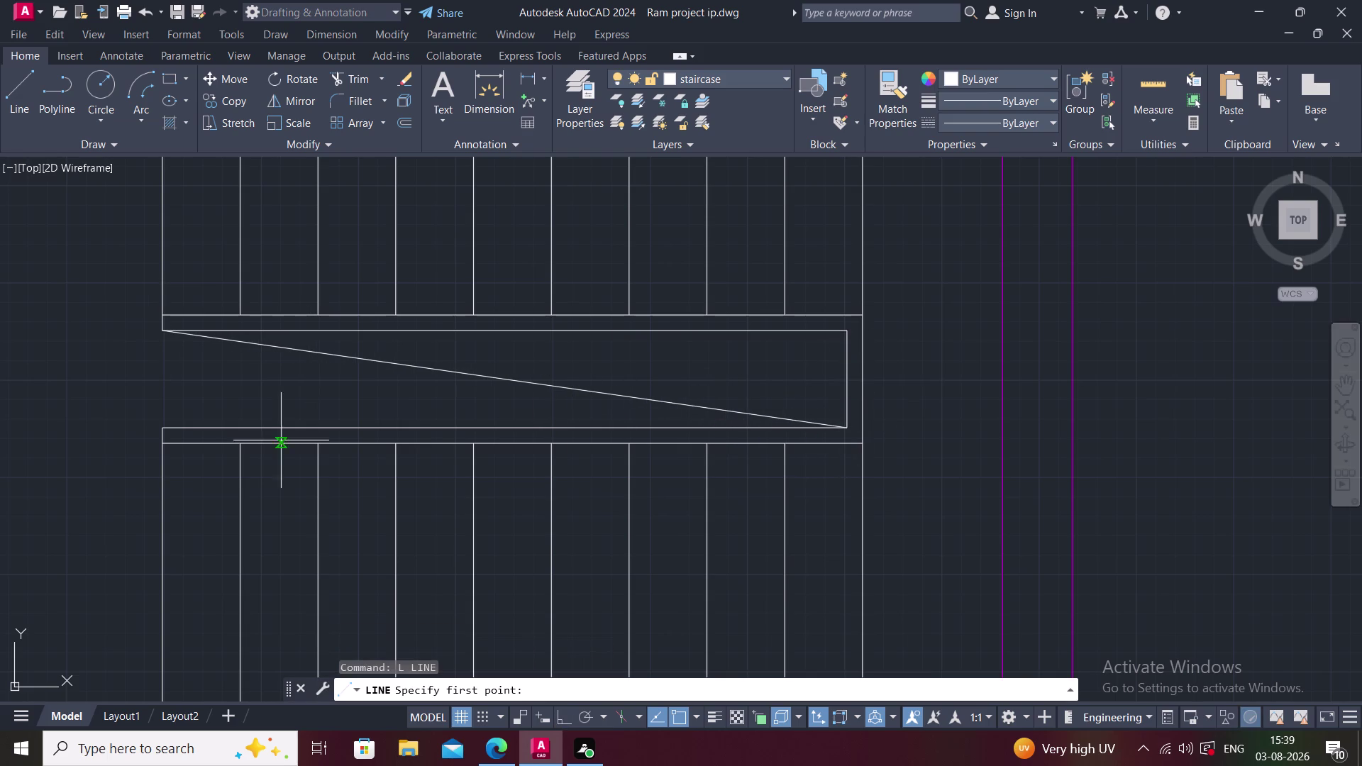
click(160, 430)
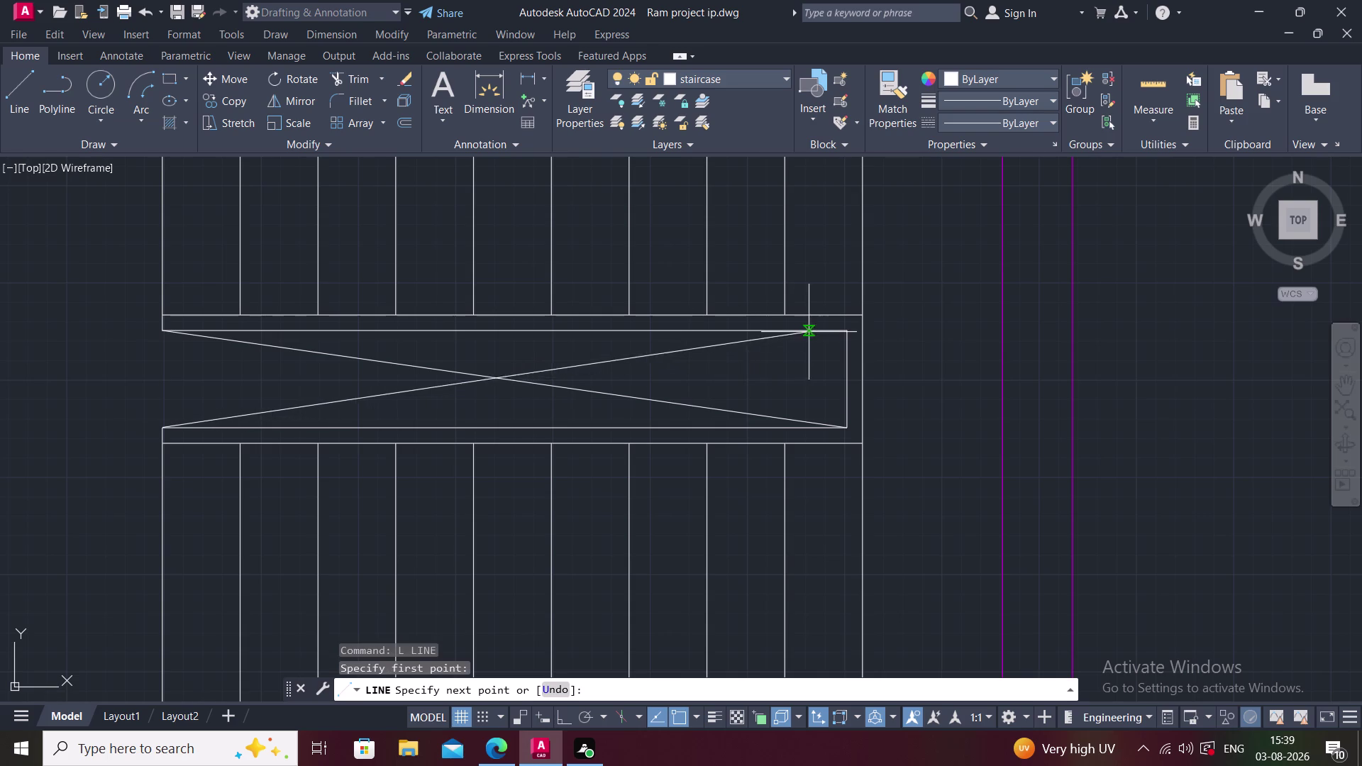
click(847, 331)
key(Escape)
scroll(down, 3)
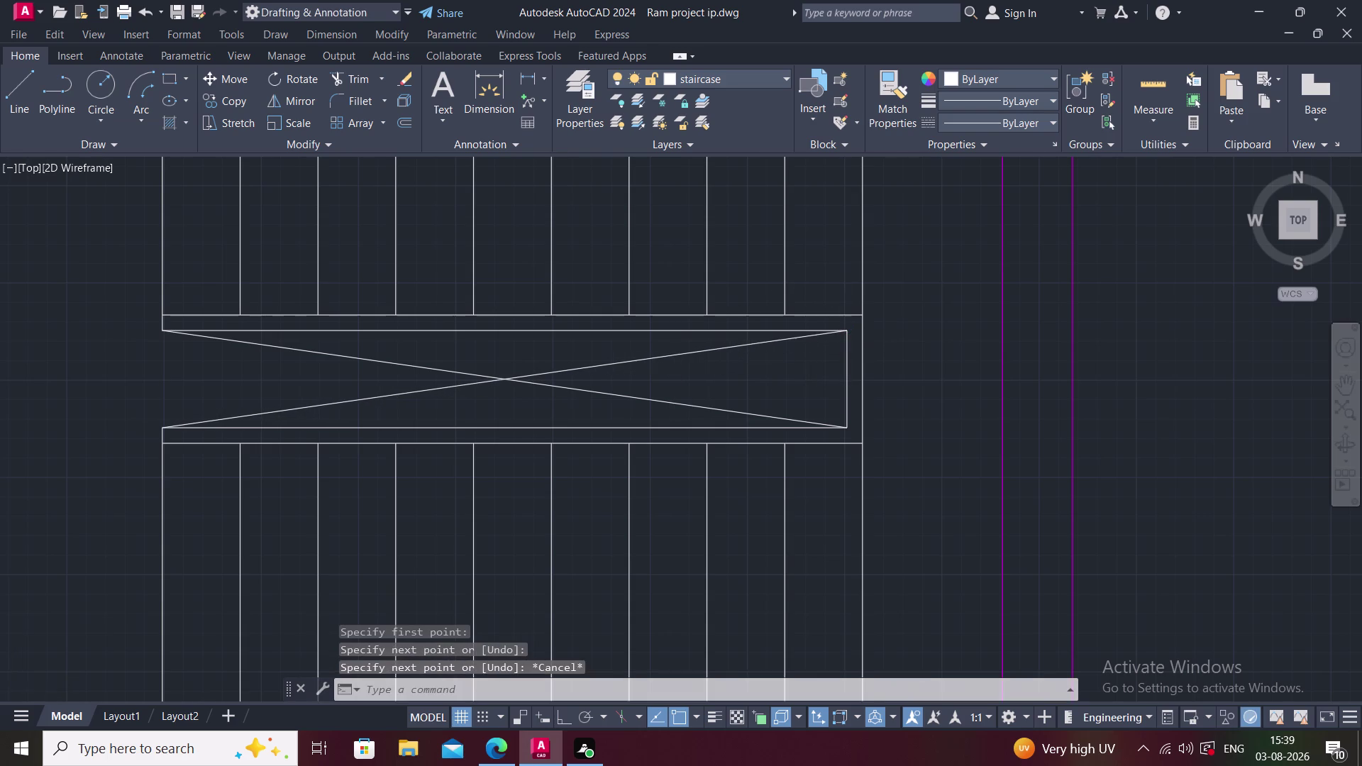
middle_click(693, 364)
scroll(down, 3)
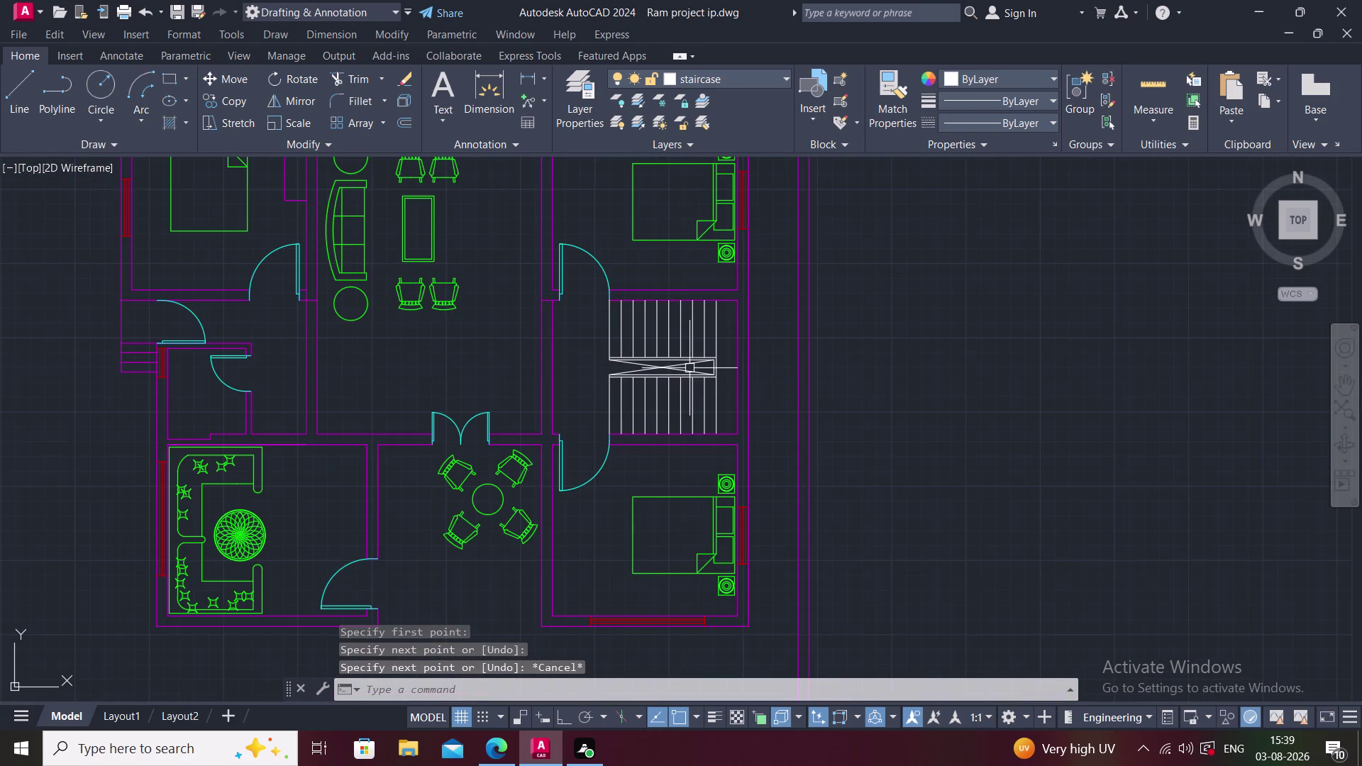
middle_drag(778, 403, 730, 437)
Centre and zoom in on the staircase, selecting then clearing its right edge line.
middle_drag(639, 418, 615, 411)
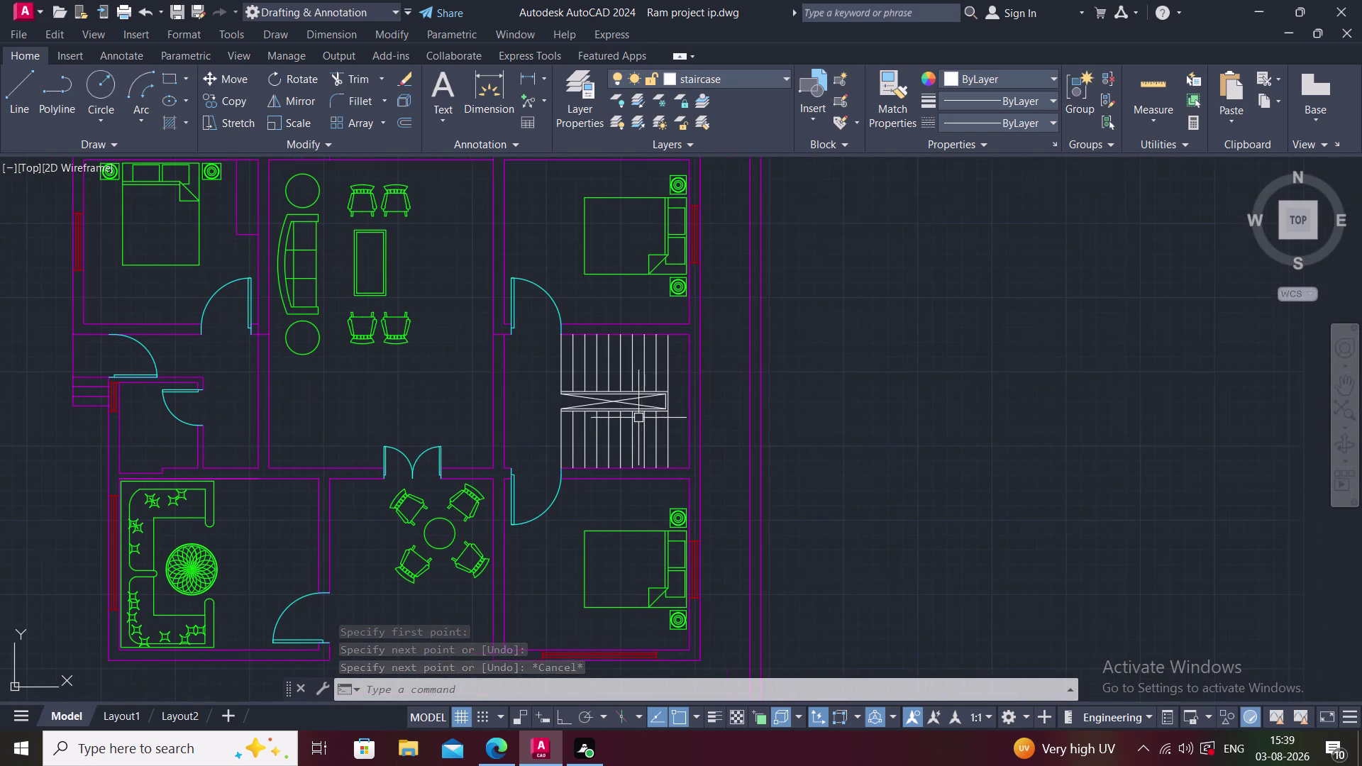
middle_drag(615, 411, 506, 385)
middle_drag(544, 340, 568, 349)
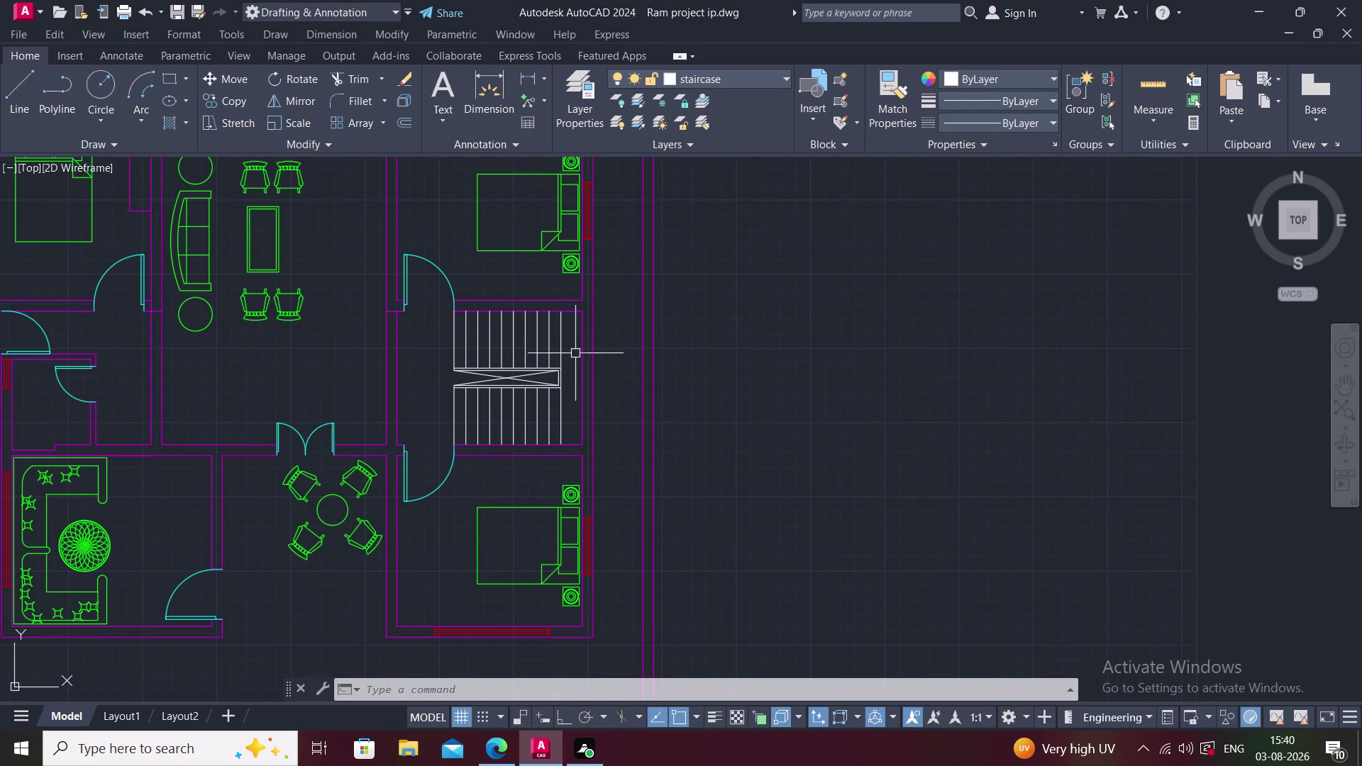
middle_drag(634, 360, 608, 370)
scroll(up, 3)
scroll(up, 3)
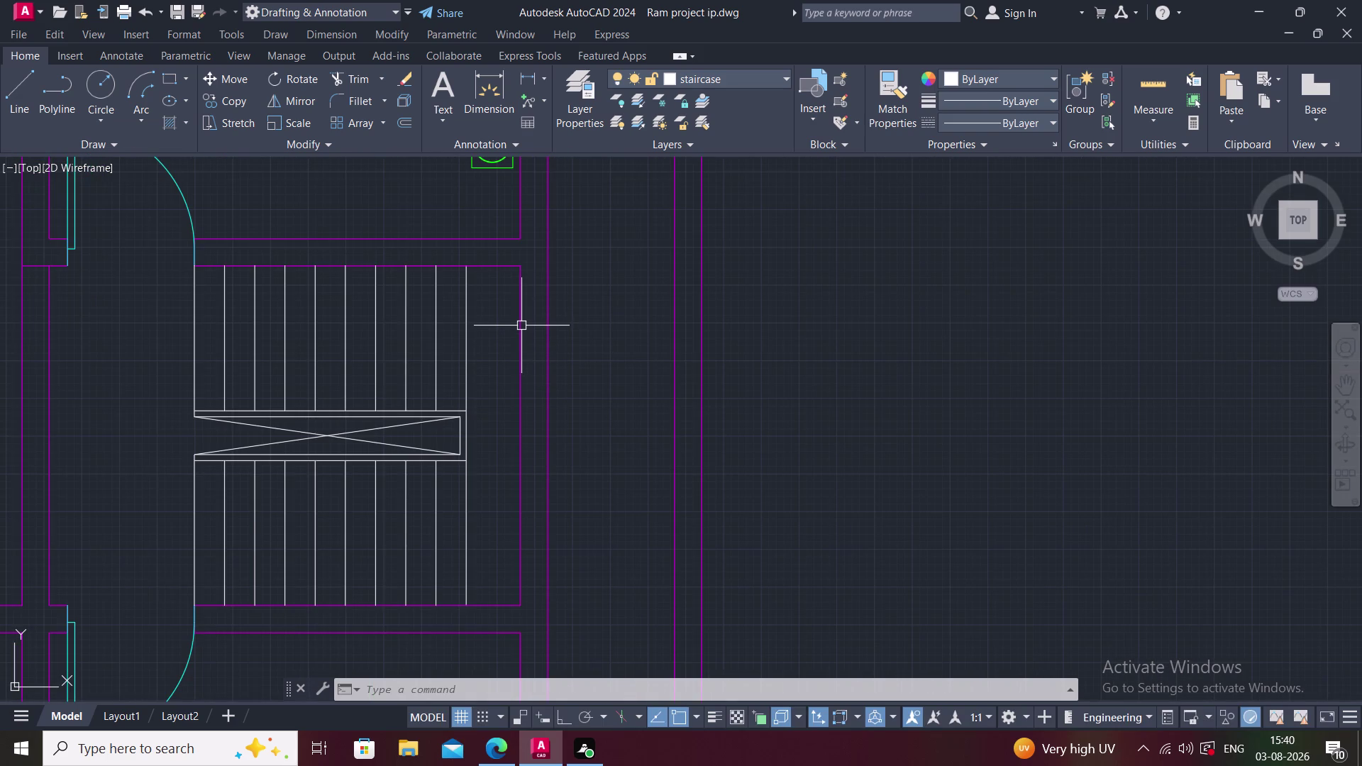
click(521, 325)
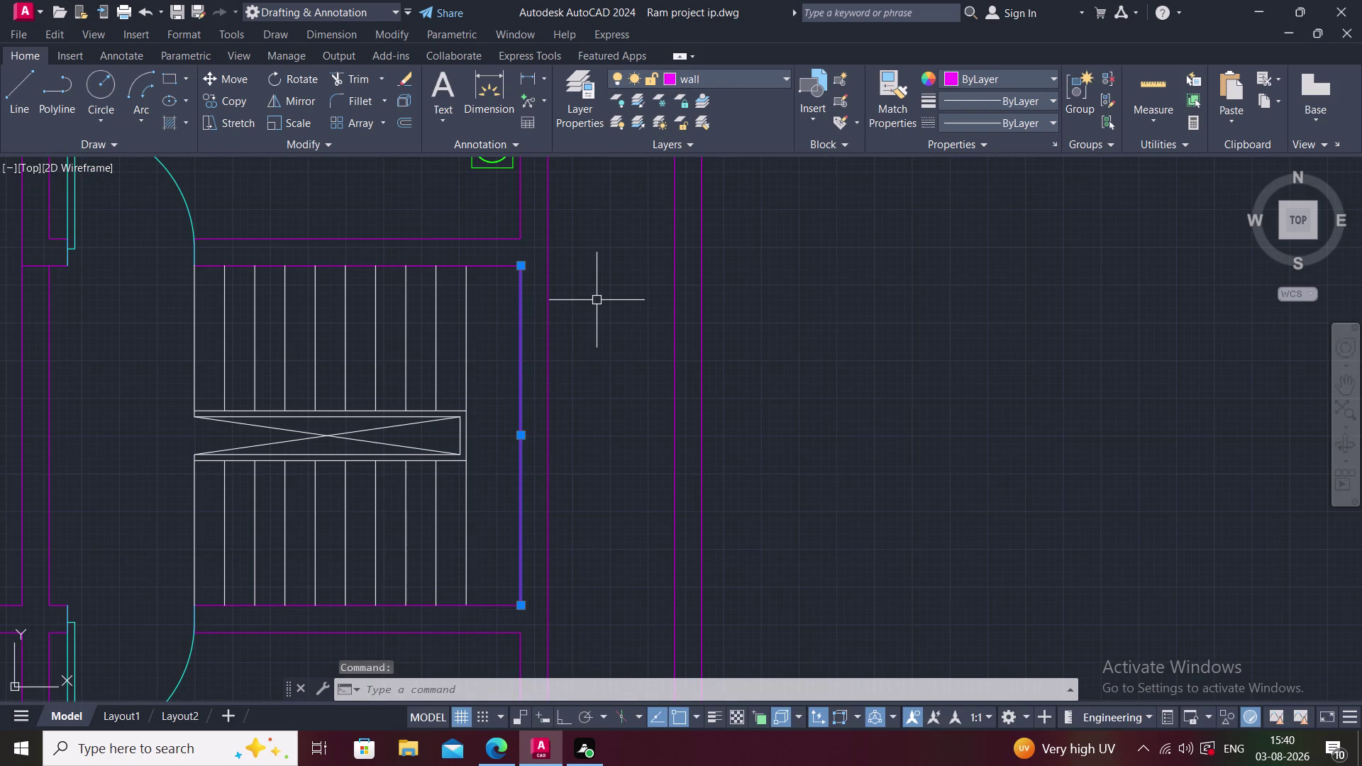
key(Escape)
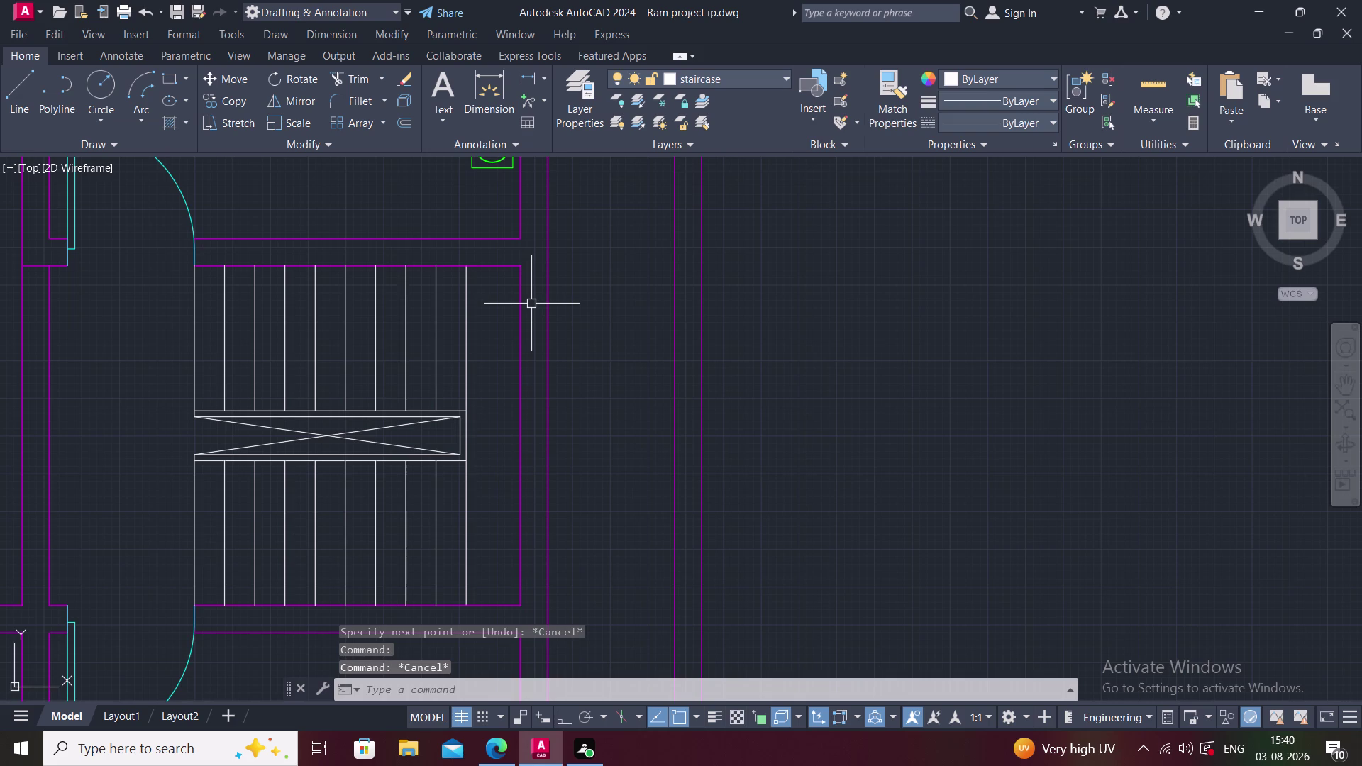
Extend the stair's top edge line toward the wall.
text(EX)
key(space)
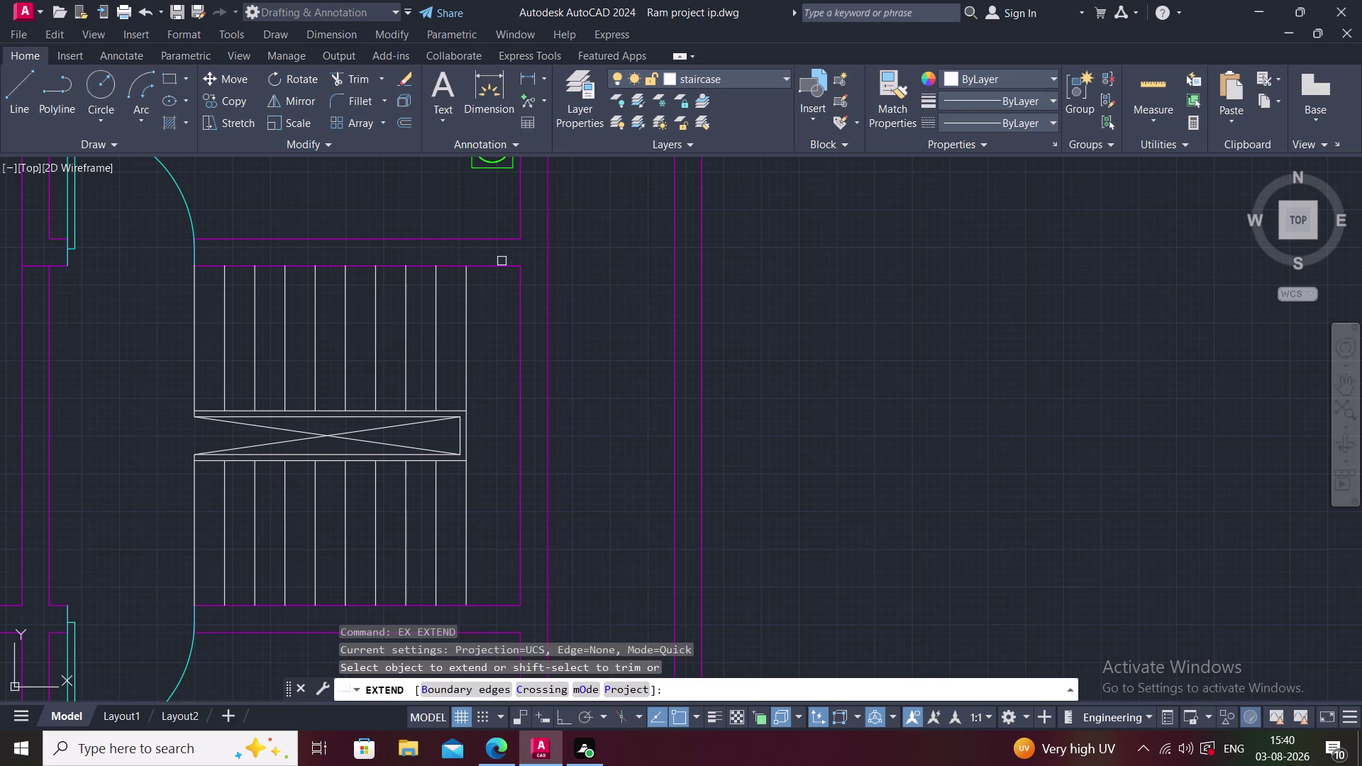
click(495, 265)
key(Escape)
click(519, 296)
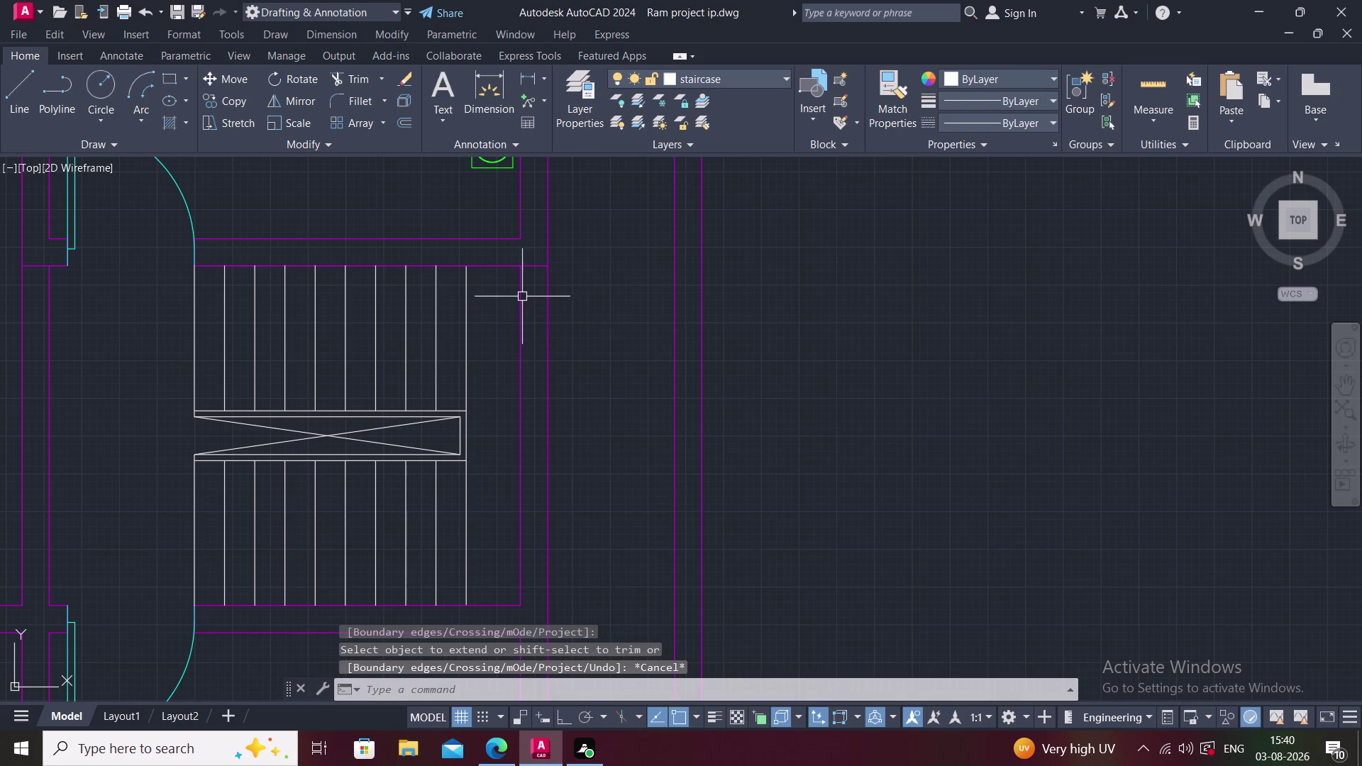
click(546, 308)
middle_drag(562, 302, 570, 297)
key(Escape)
middle_click(566, 286)
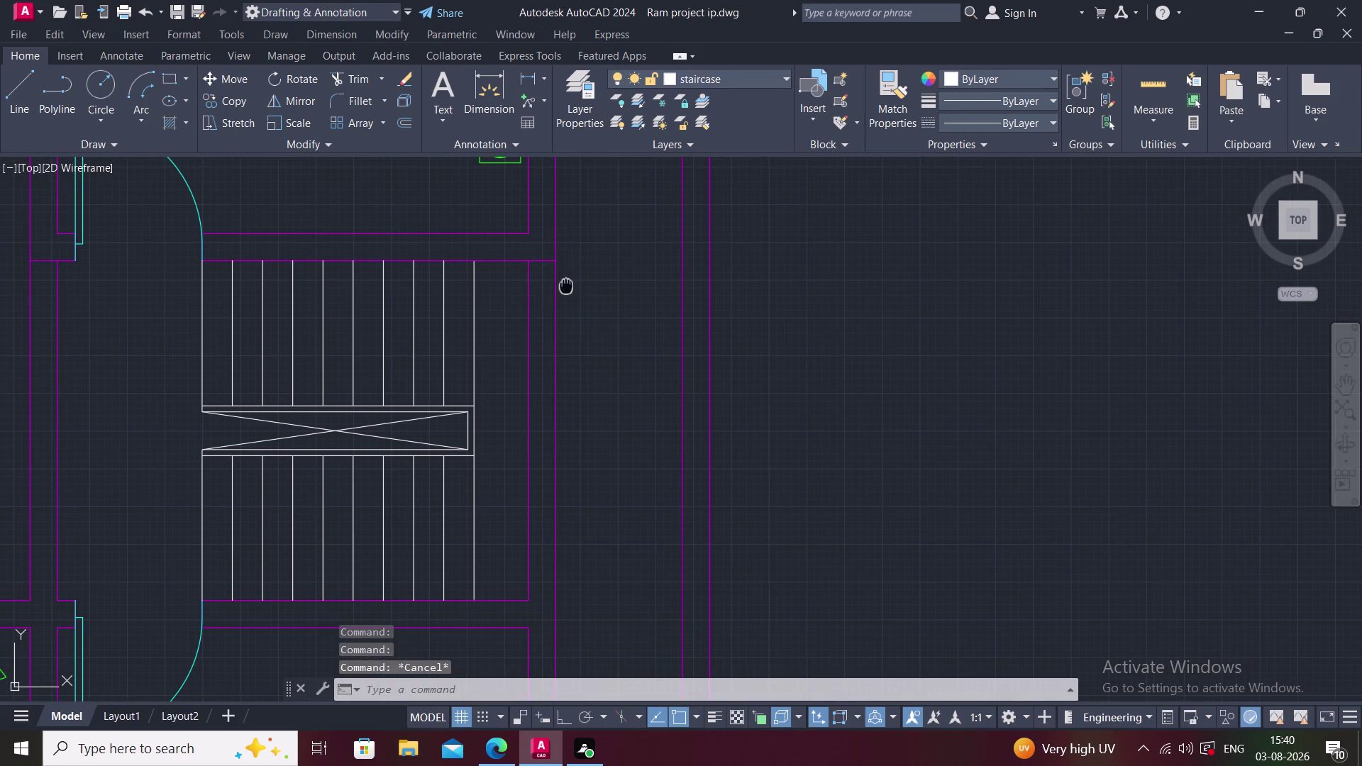
middle_drag(550, 418, 542, 293)
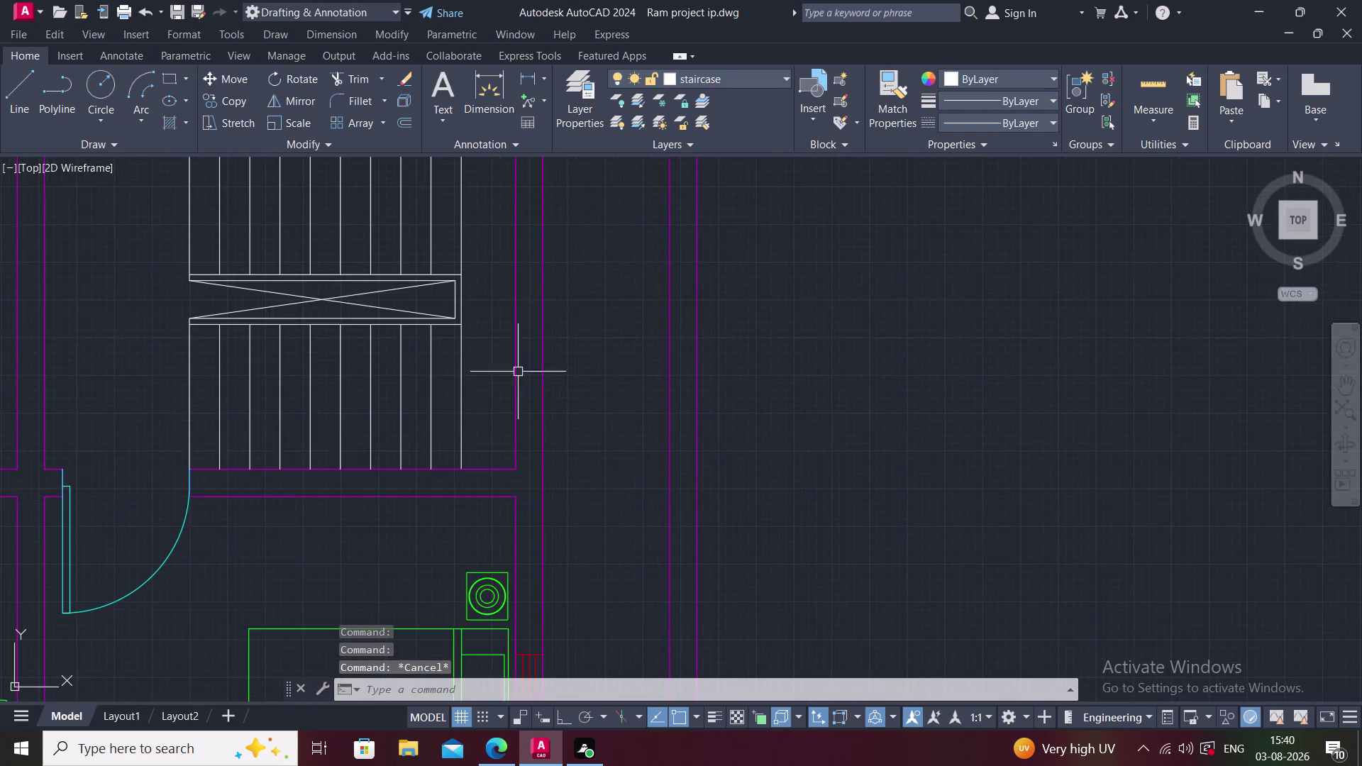
Extend the stair's bottom edge line toward the wall.
key(e)
text(X)
key(space)
click(494, 466)
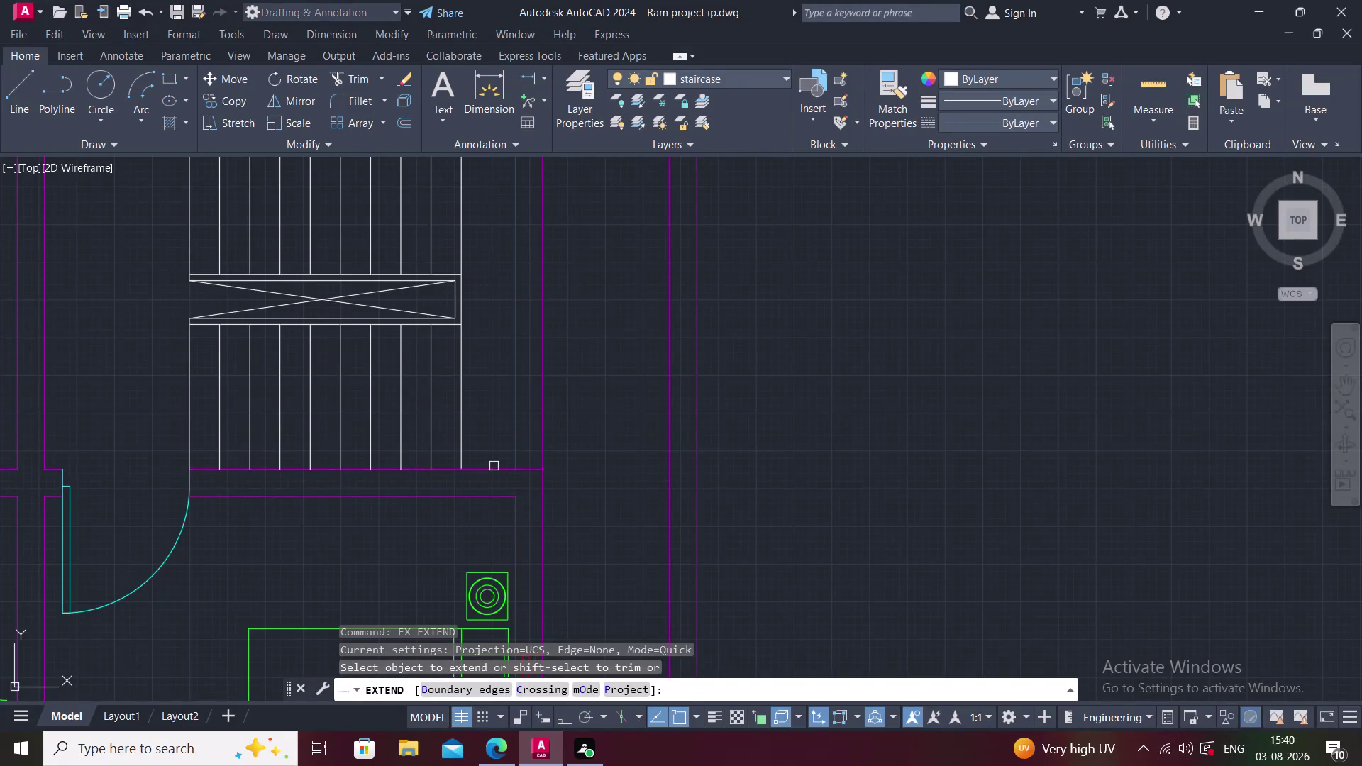
key(Escape)
click(542, 419)
key(Escape)
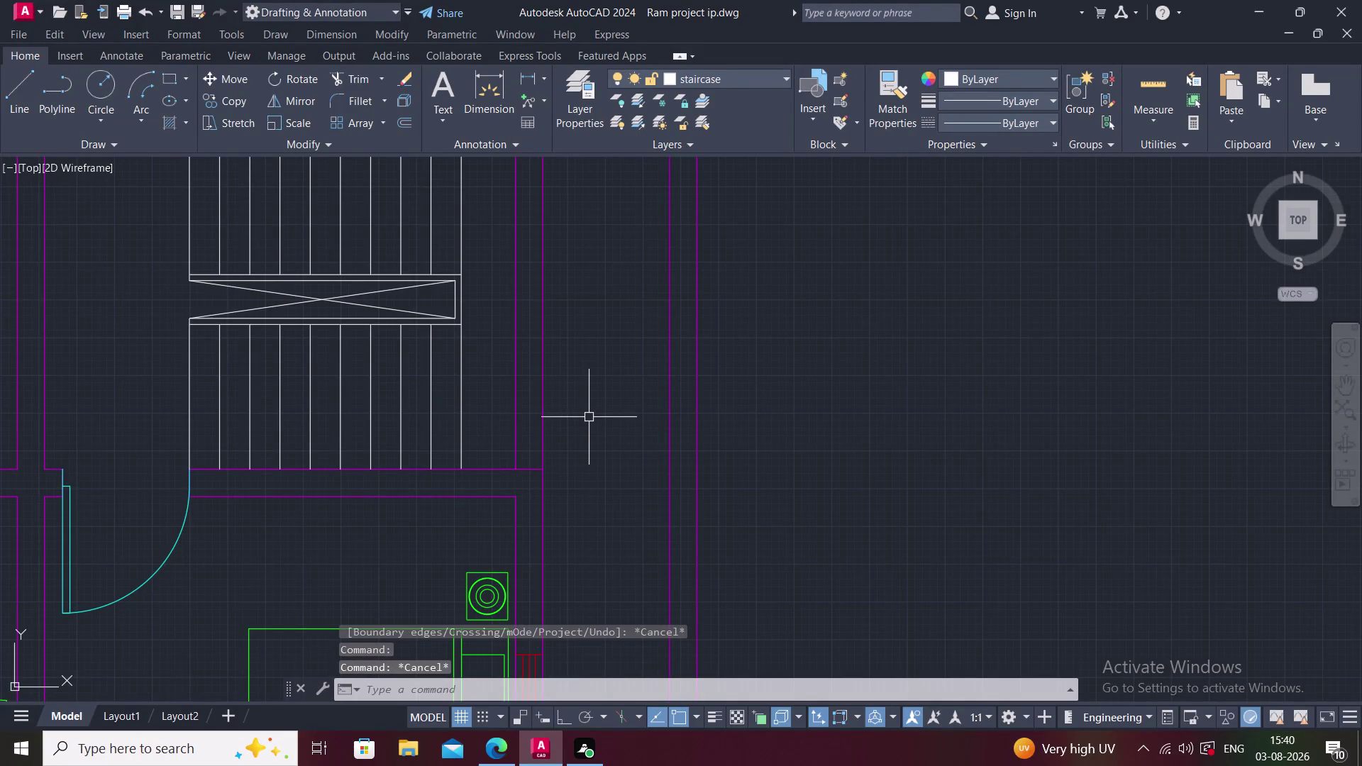
Trim an overhanging line piece beside the stair, then undo that trim.
text(TR)
key(space)
click(545, 373)
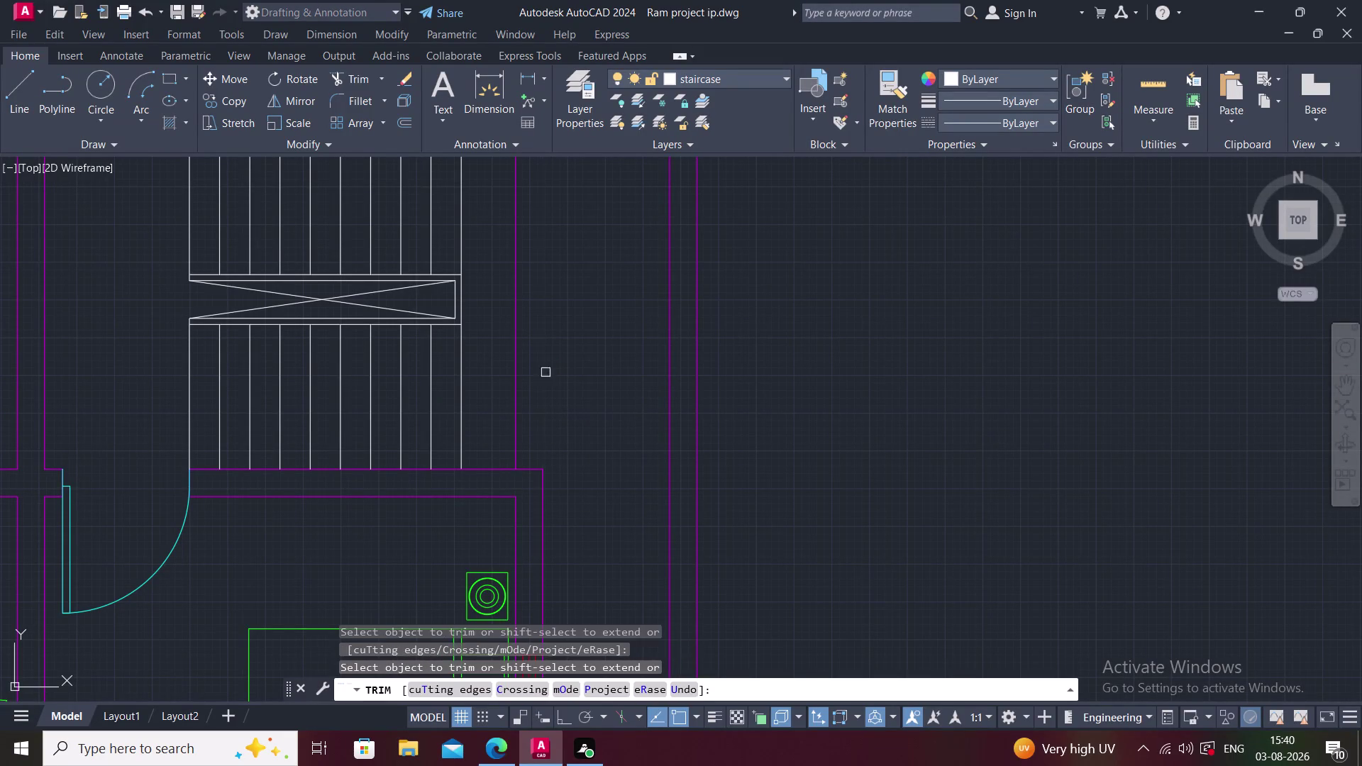
middle_drag(548, 371, 543, 451)
key(Escape)
middle_drag(539, 420, 512, 444)
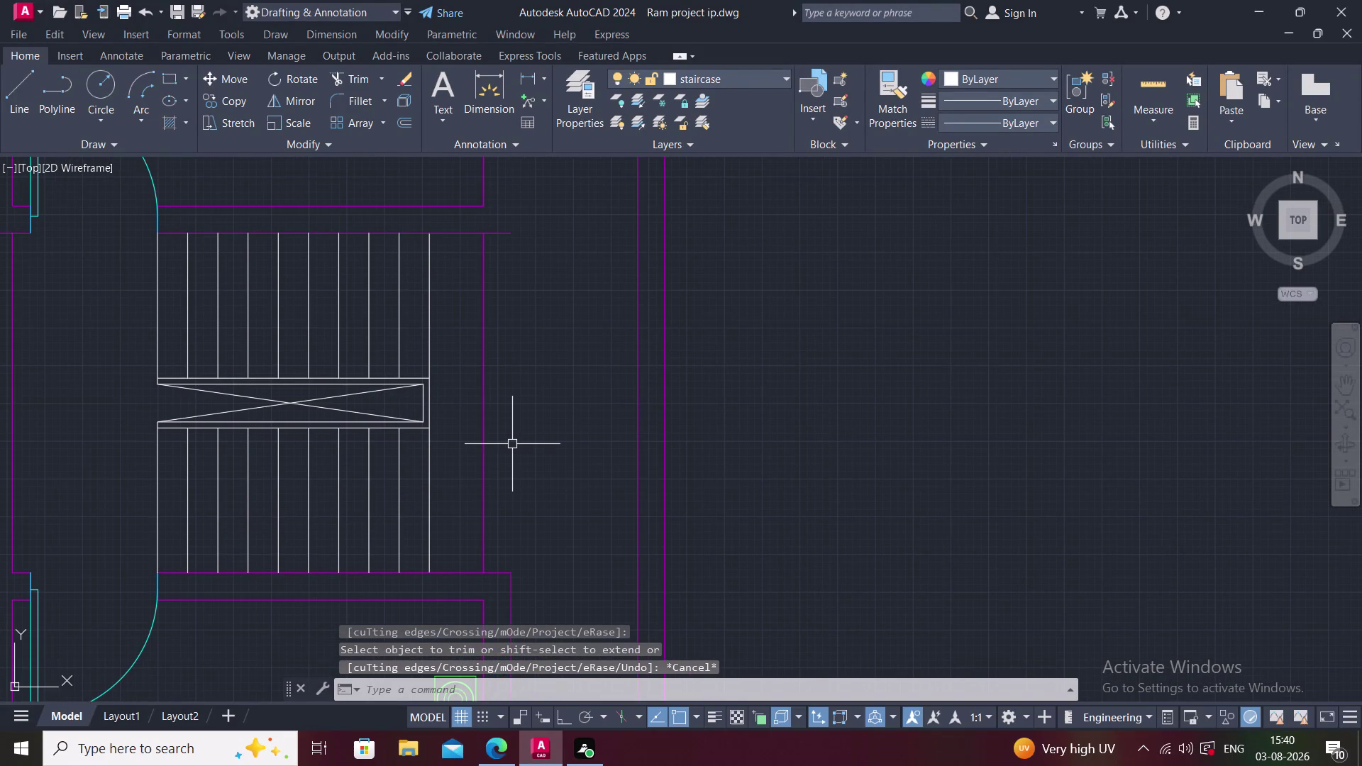
key(Escape)
key(ctrl+z)
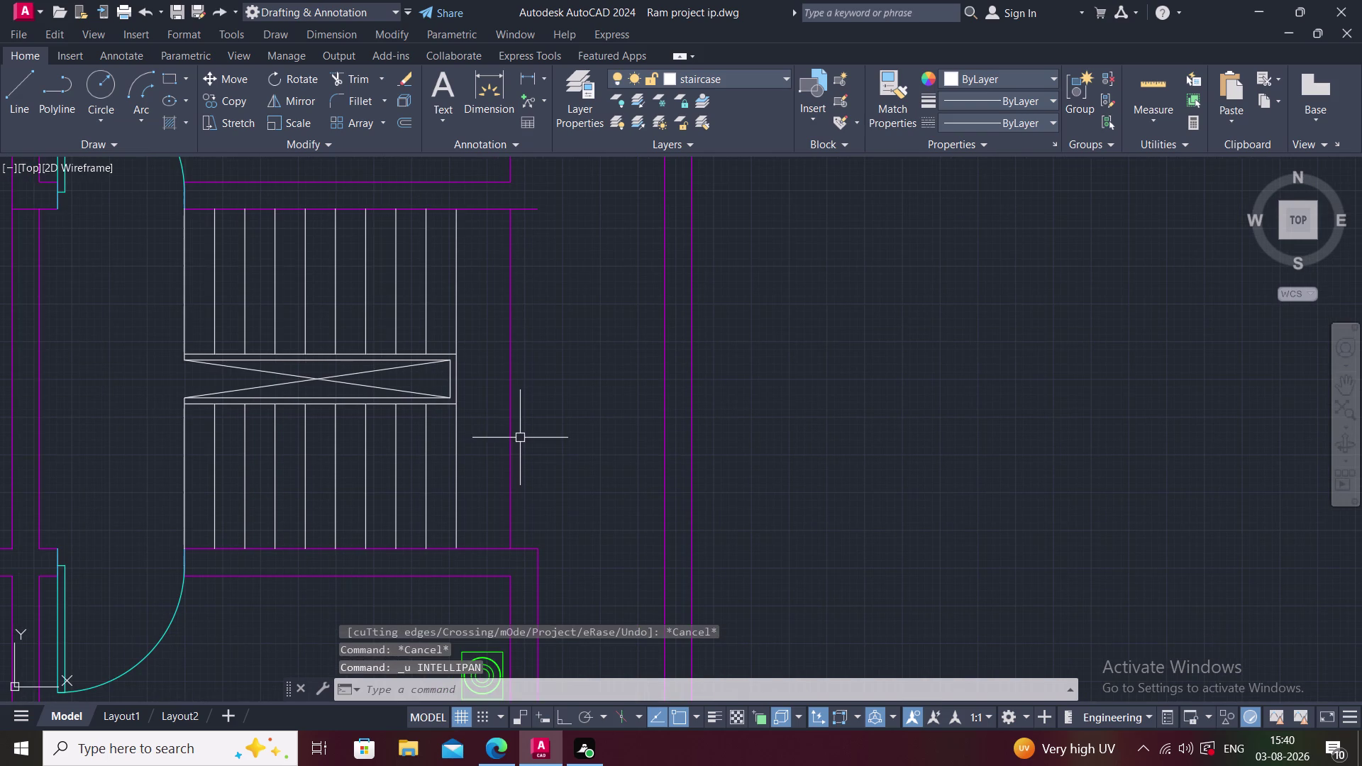
key(ctrl+z)
Zoom in on the wall corner and try extending the wall line to a boundary.
middle_drag(527, 432, 509, 505)
middle_drag(544, 451, 498, 499)
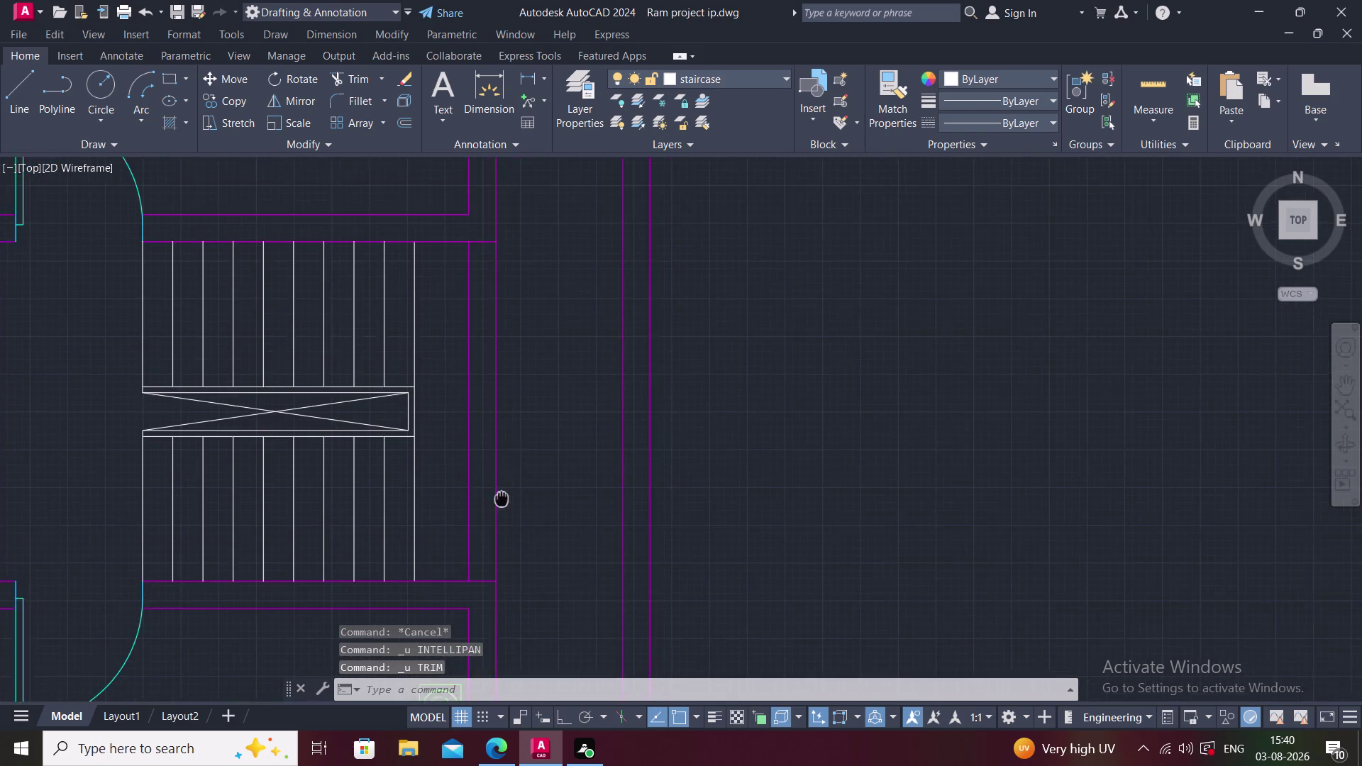
scroll(up, 3)
middle_drag(483, 272, 438, 404)
scroll(up, 3)
scroll(up, 3)
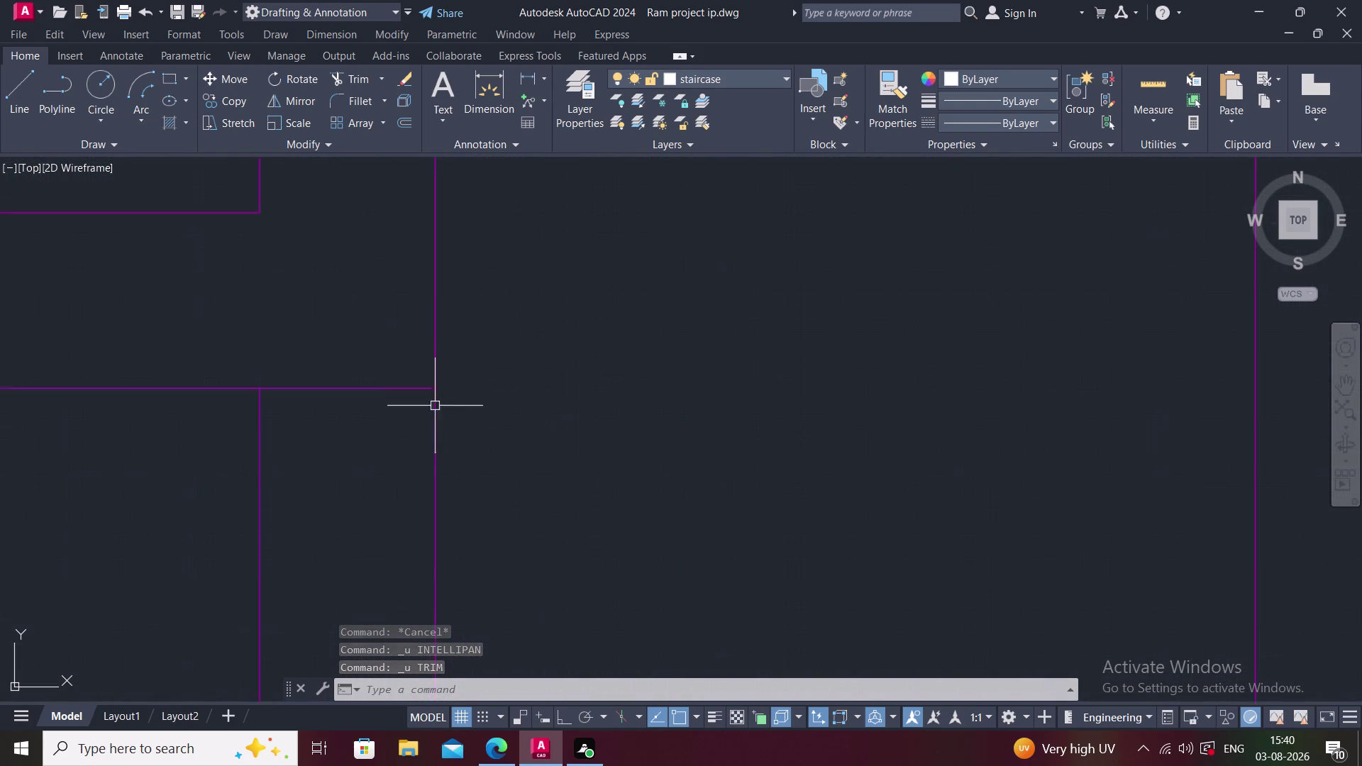
scroll(up, 3)
text(E)
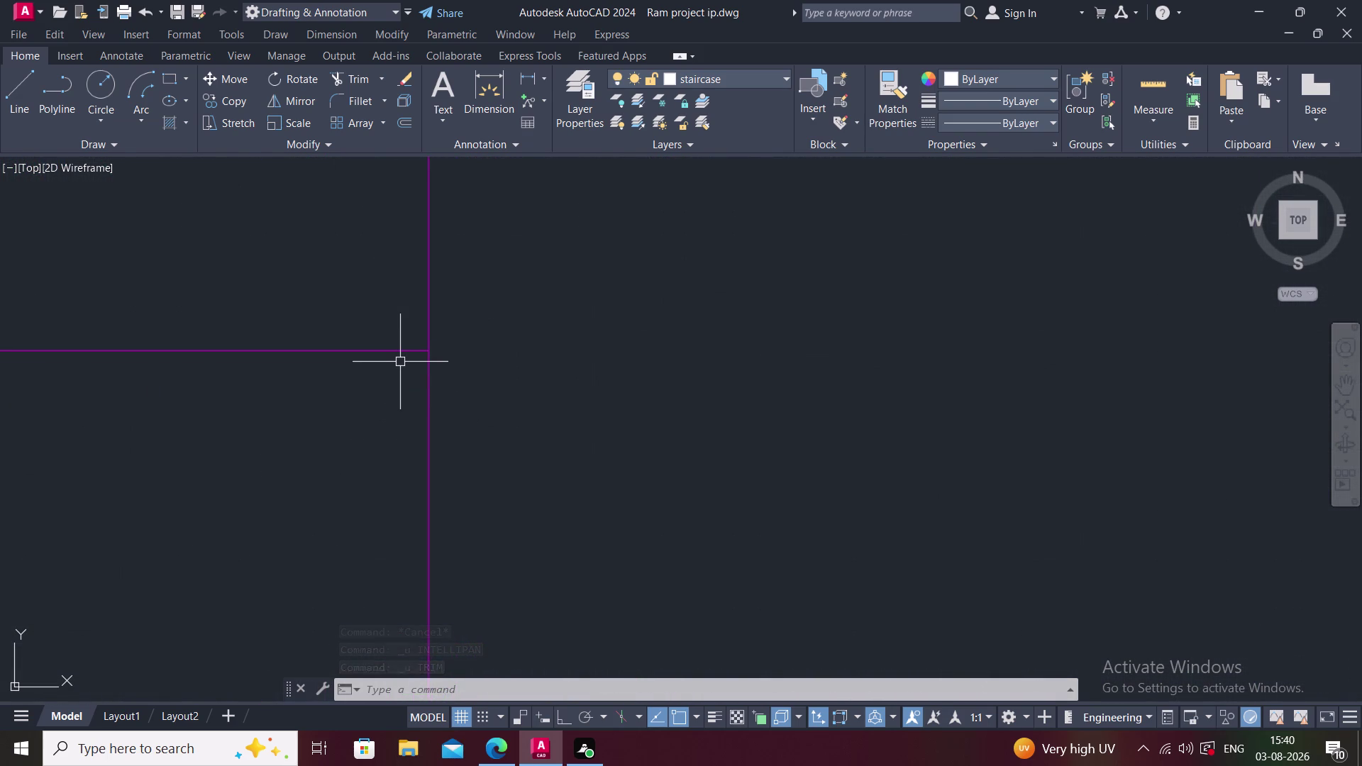
text(X)
key(space)
click(396, 349)
Pan back to the staircase and try extending a stair edge to the wall.
scroll(down, 3)
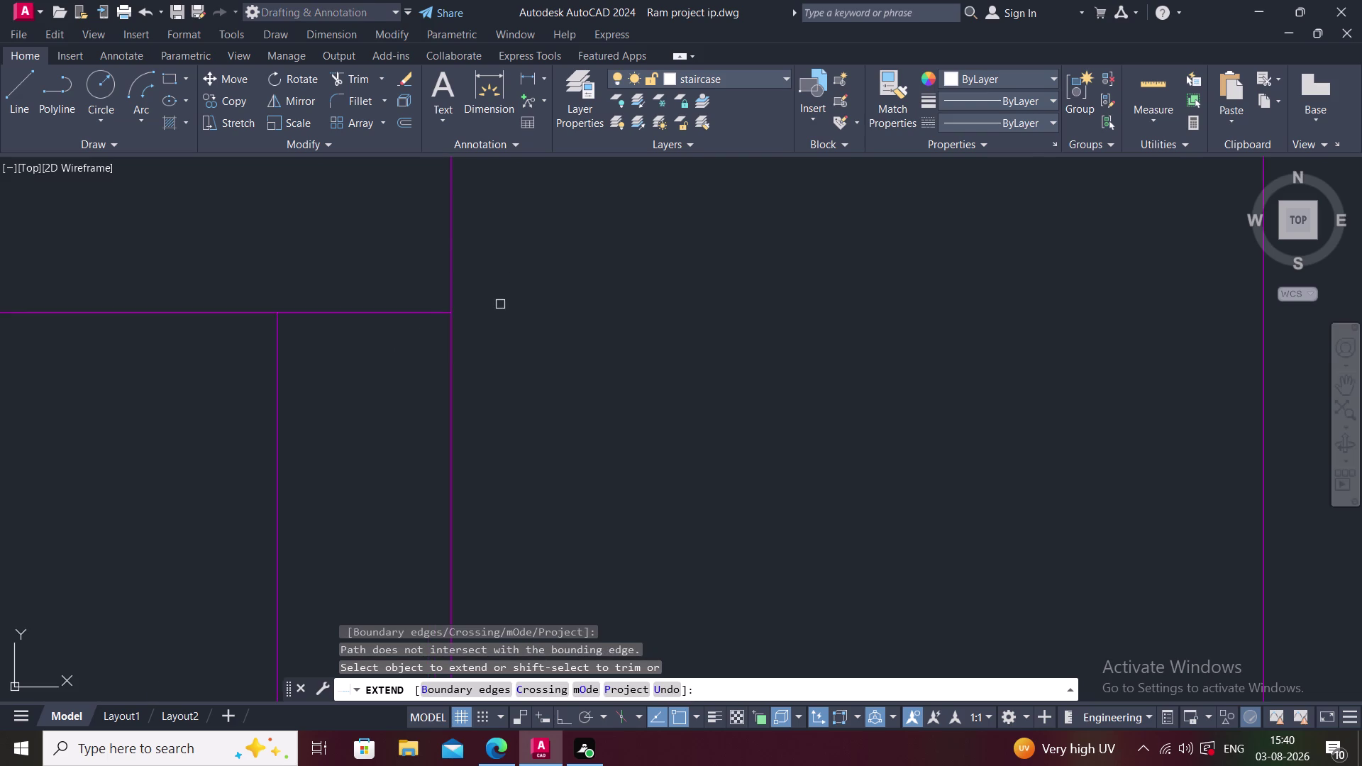
scroll(down, 3)
middle_drag(461, 534, 439, 362)
scroll(down, 3)
middle_drag(459, 502, 459, 405)
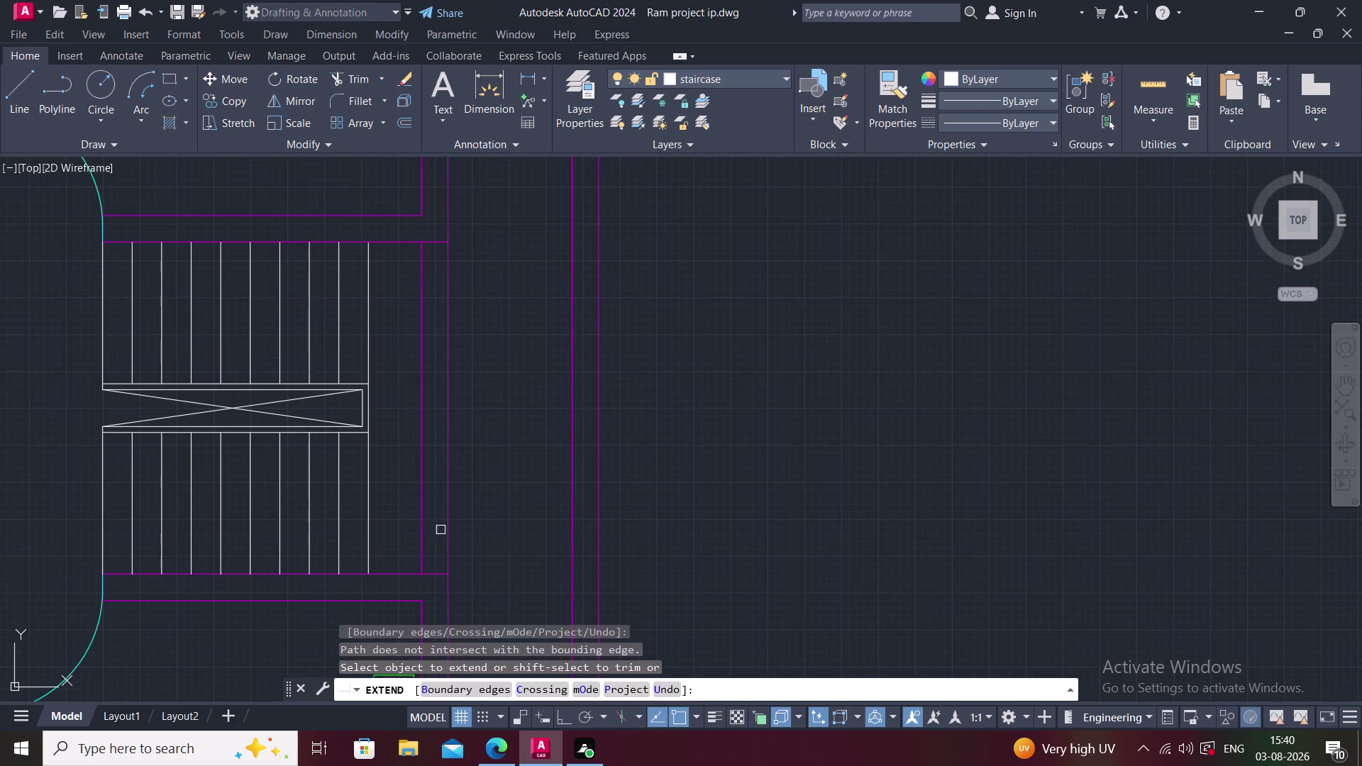
click(440, 571)
middle_drag(448, 458, 460, 501)
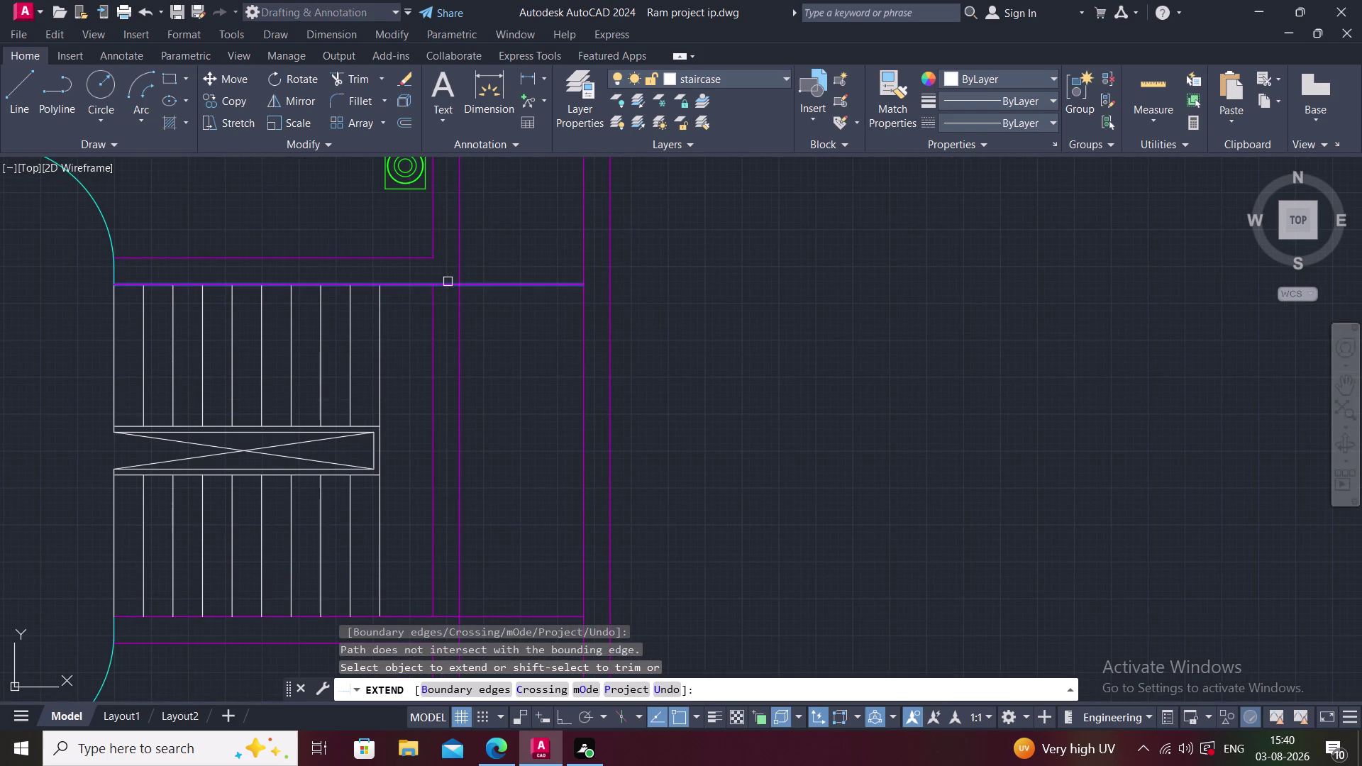
Extend the stair's top edge to the outer wall and trim two leftover wall pieces below it.
click(448, 281)
key(Escape)
text(TR)
key(space)
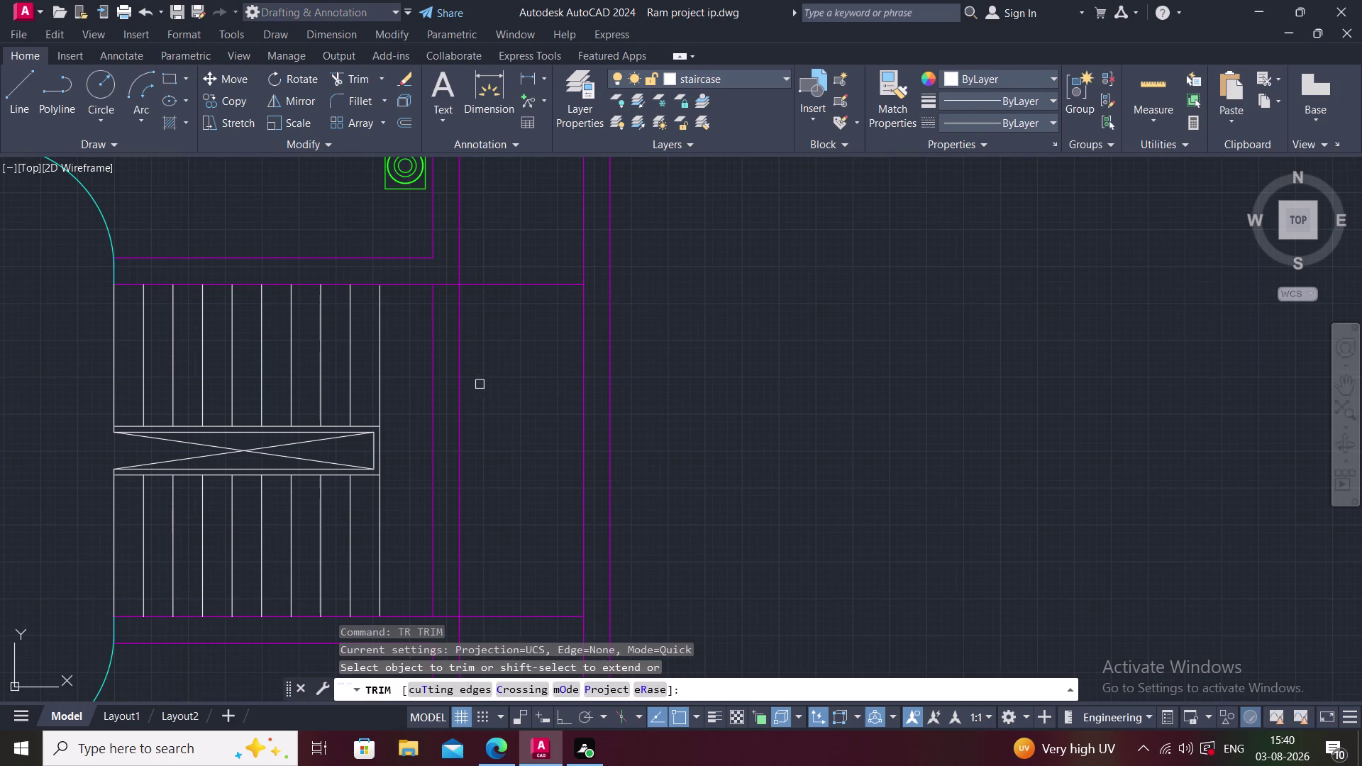
click(455, 382)
click(489, 382)
key(Escape)
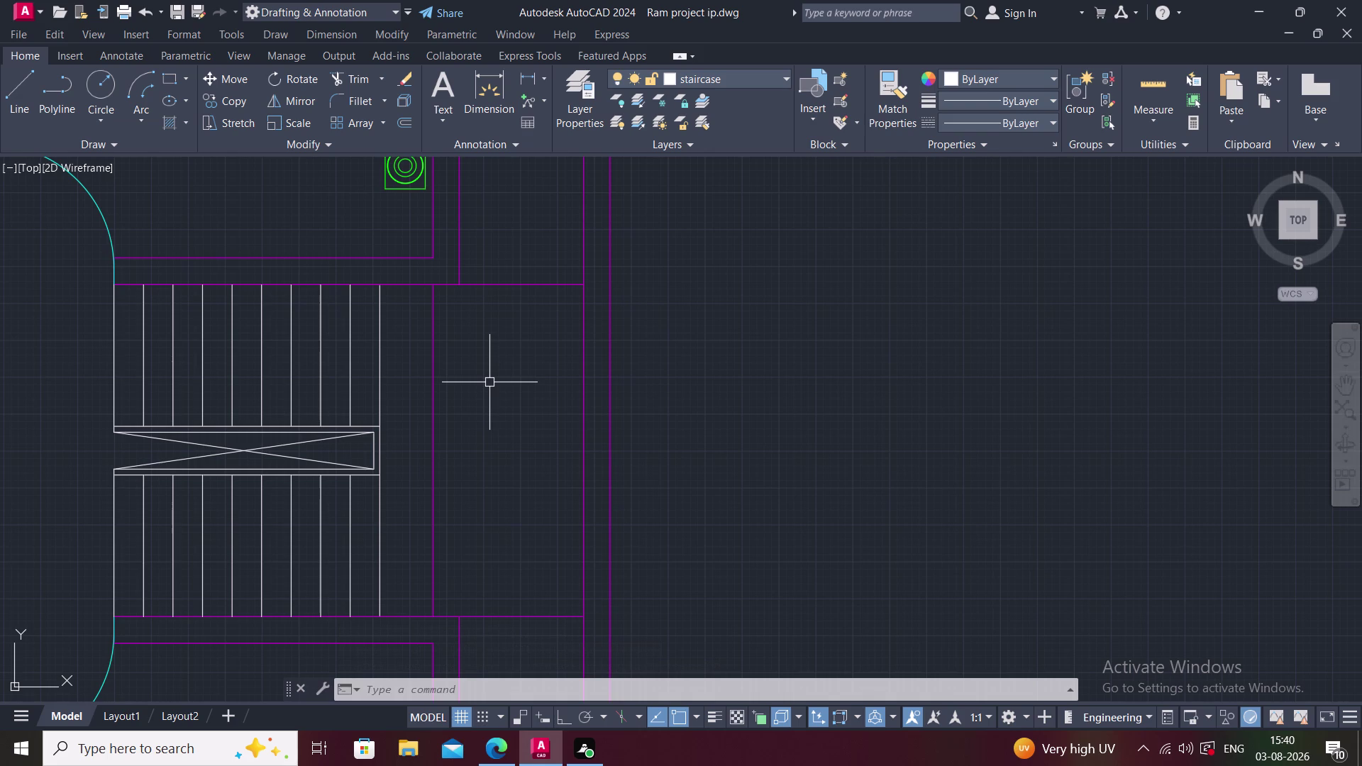
Offset the stair's top edge 4.5 inches upward, then pick the bottom edge.
text(O)
key(space)
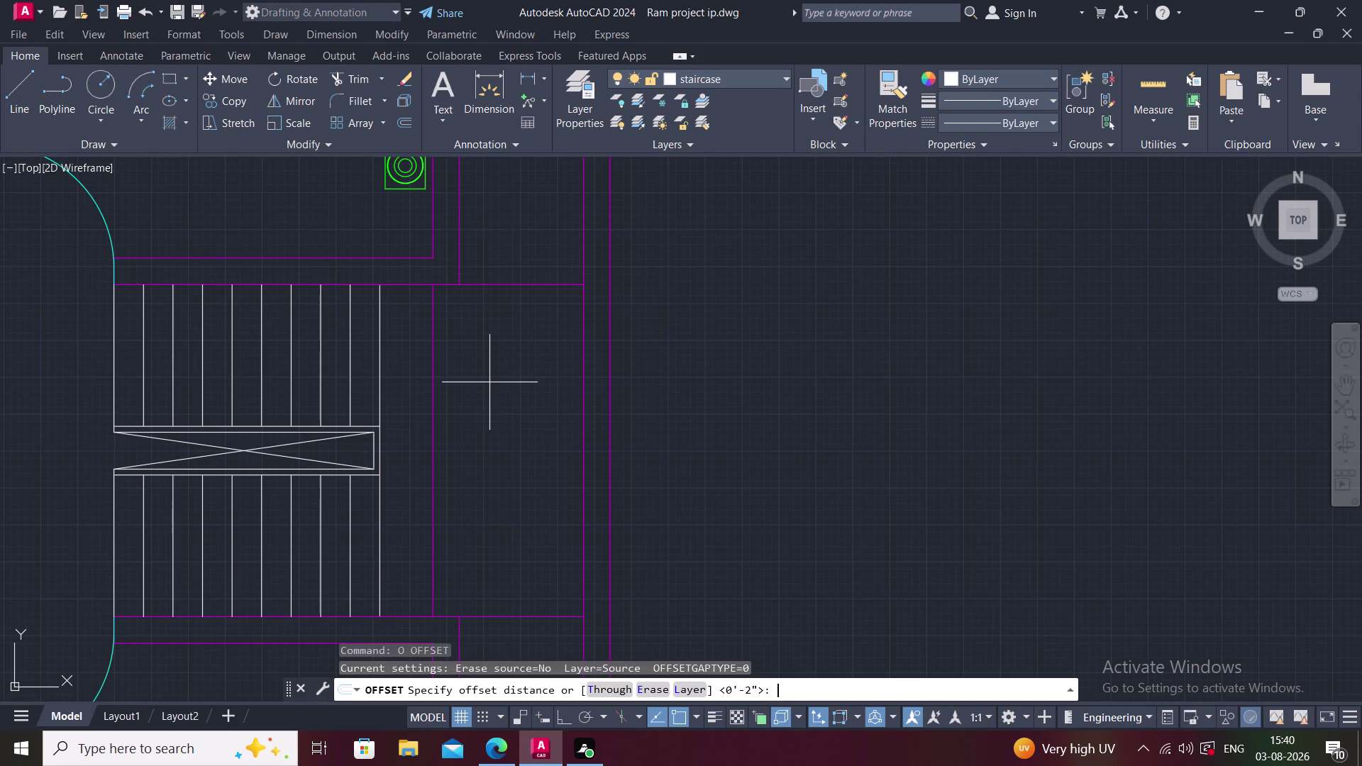
text(4.5")
key(Return)
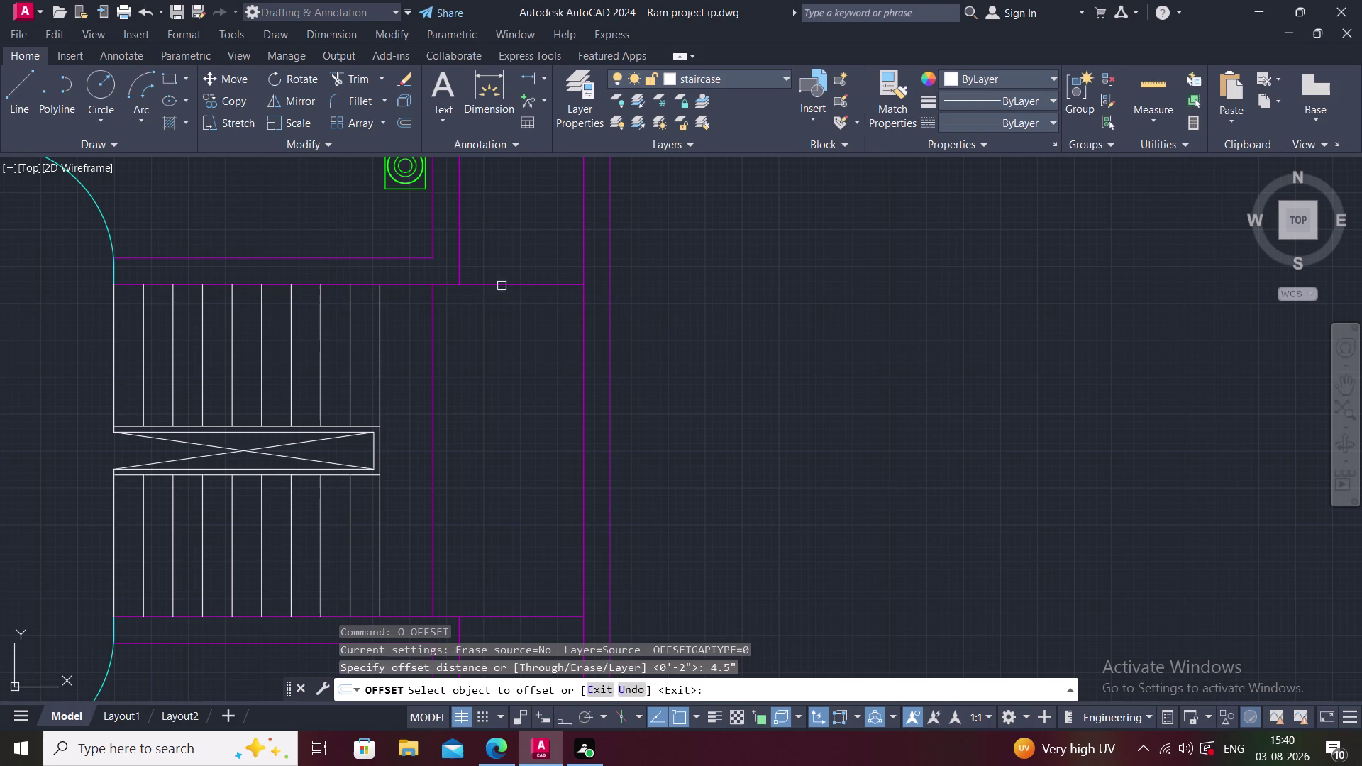
click(502, 285)
click(501, 268)
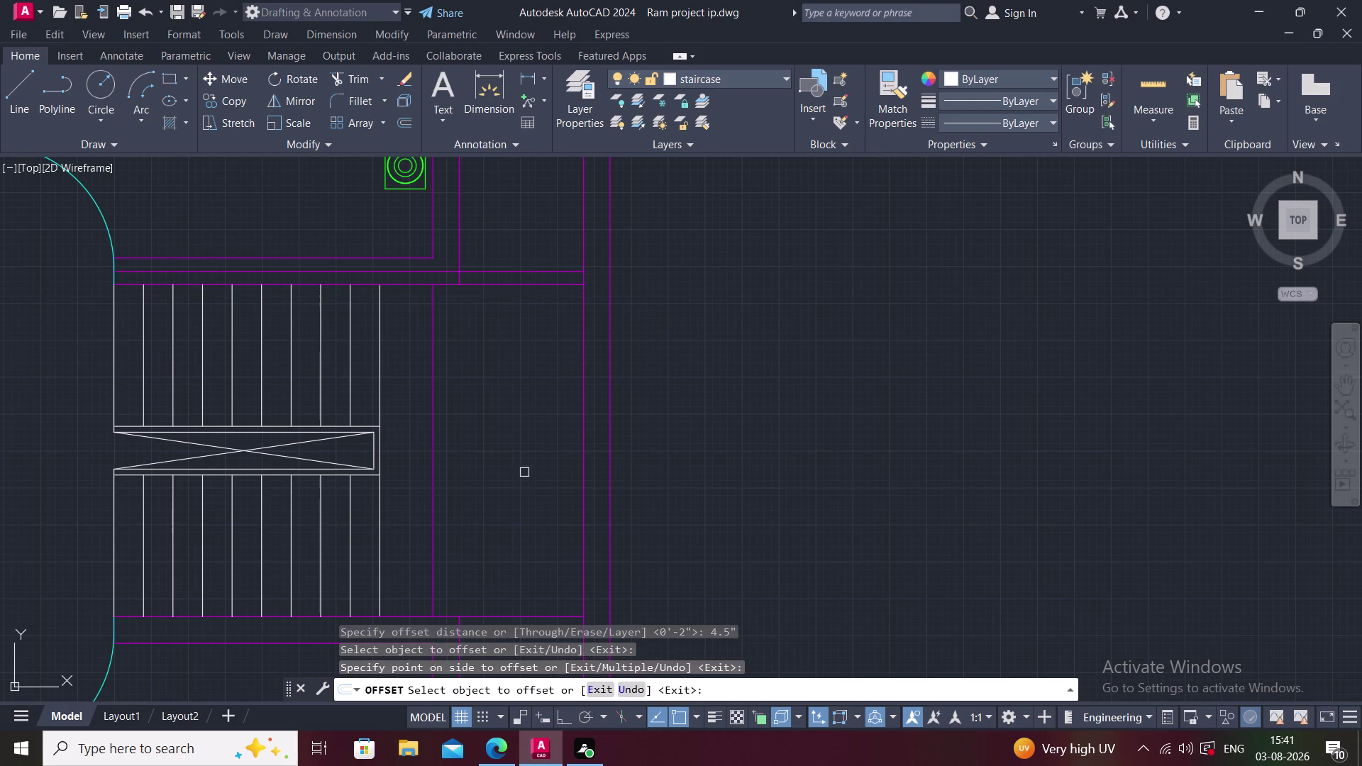
scroll(down, 3)
click(516, 588)
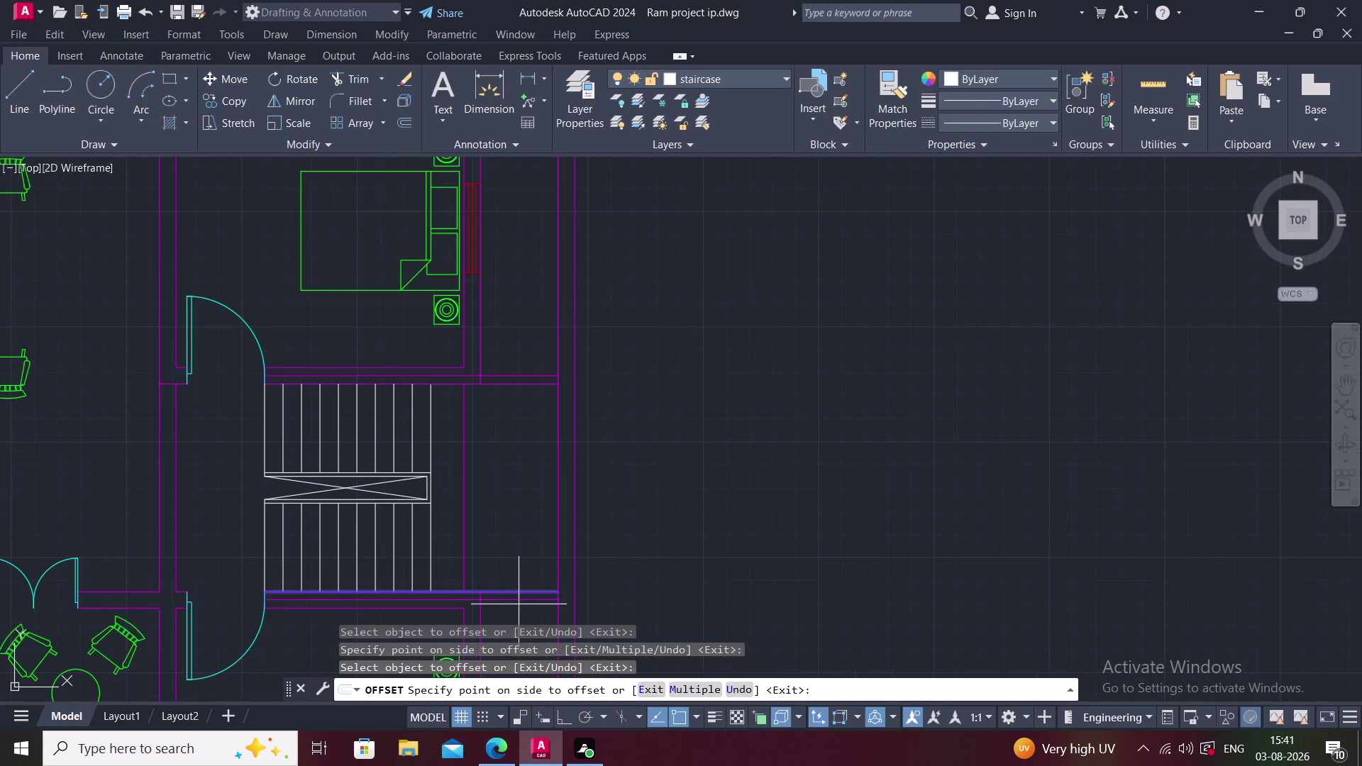
Cancel the unfinished offset and trim the wall pieces at the enclosure's upper right corner.
click(518, 605)
key(Escape)
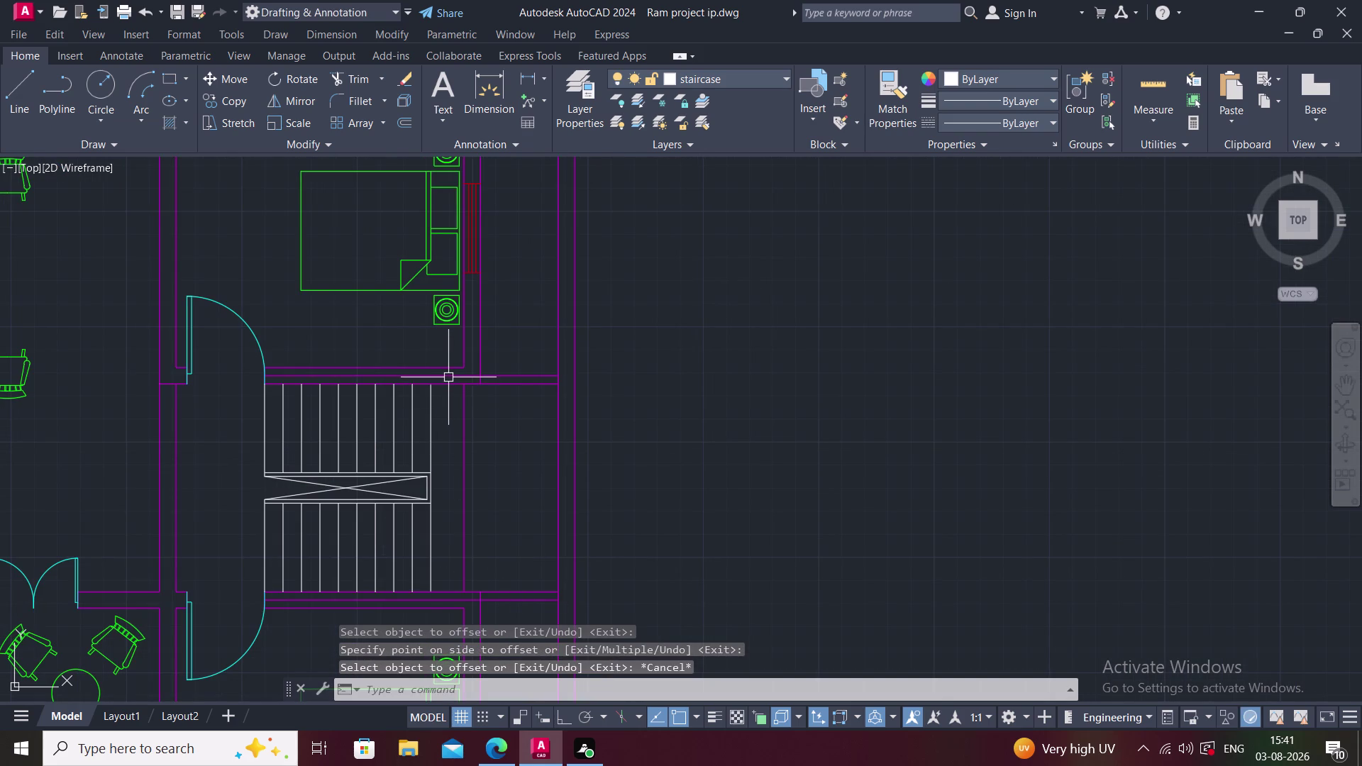
click(449, 376)
key(Escape)
text(TR)
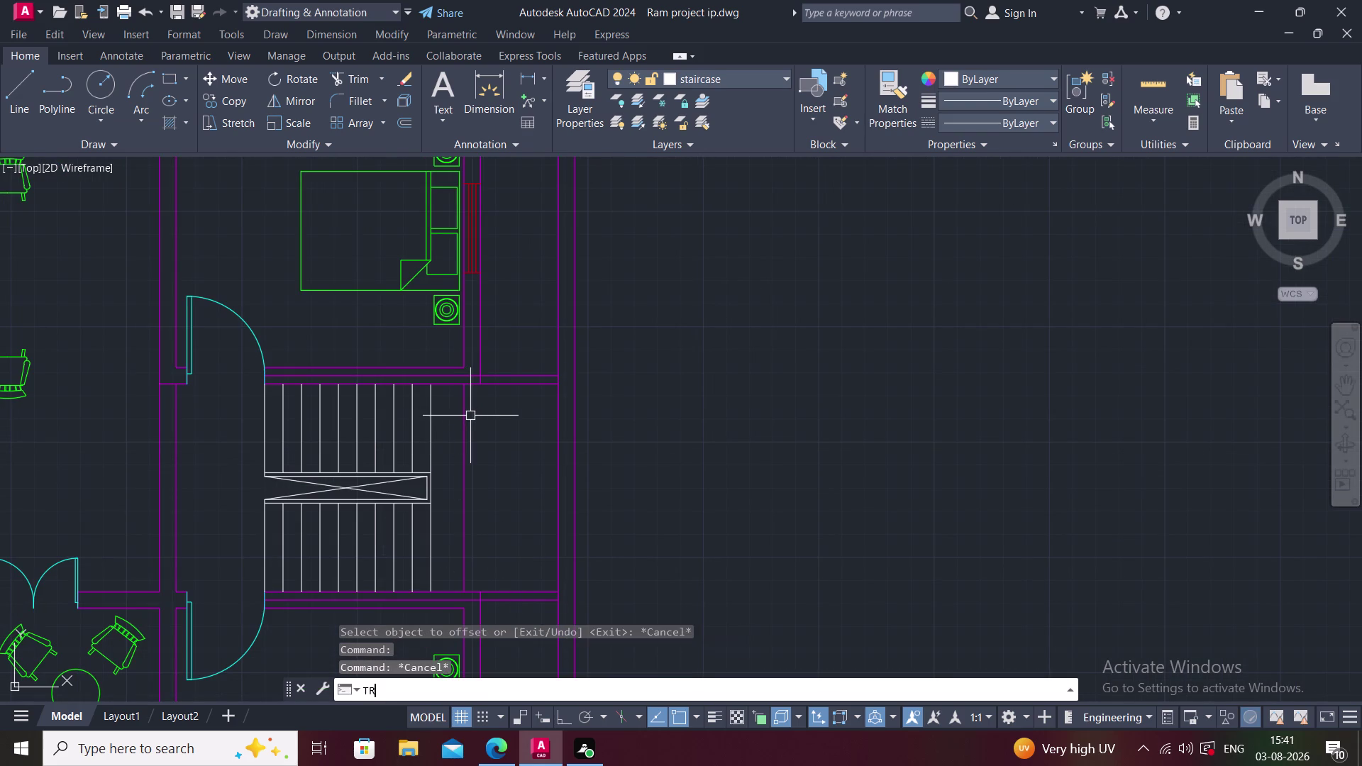
key(space)
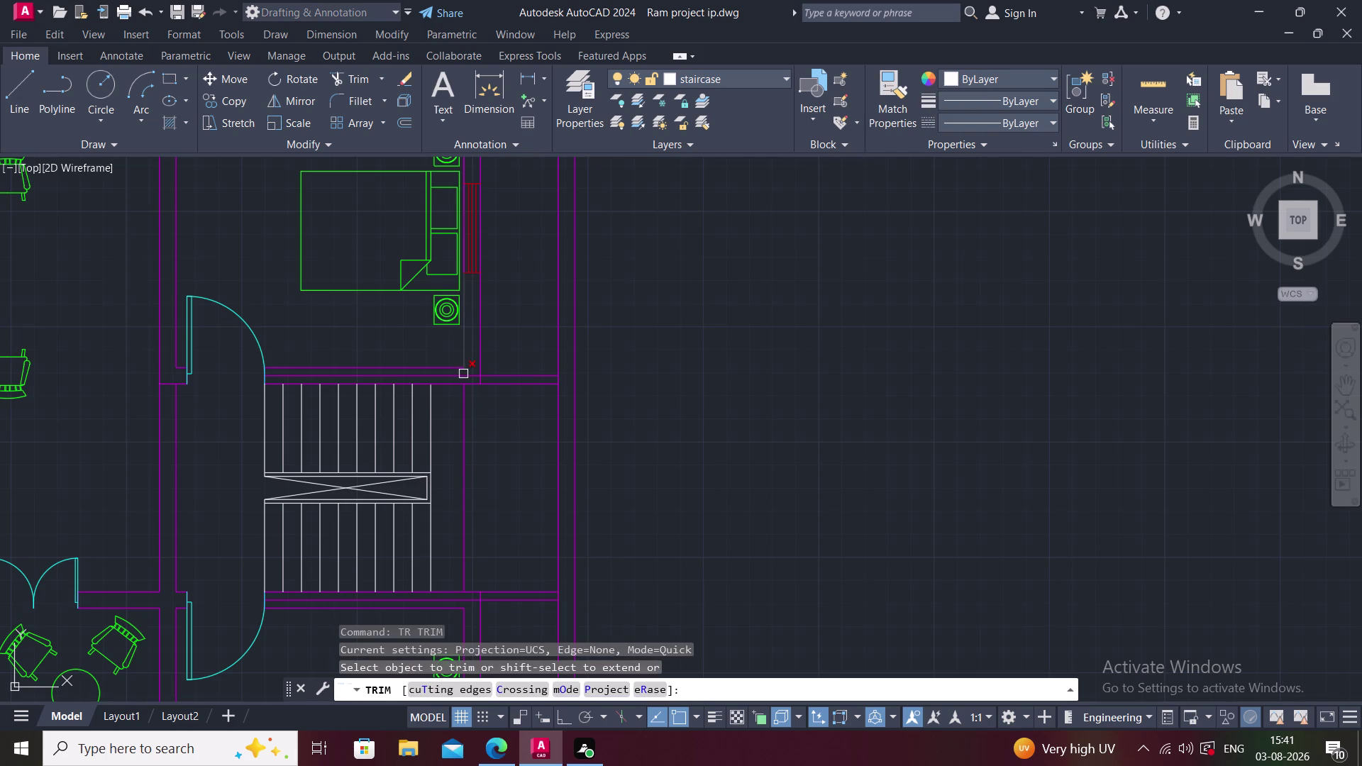
click(466, 375)
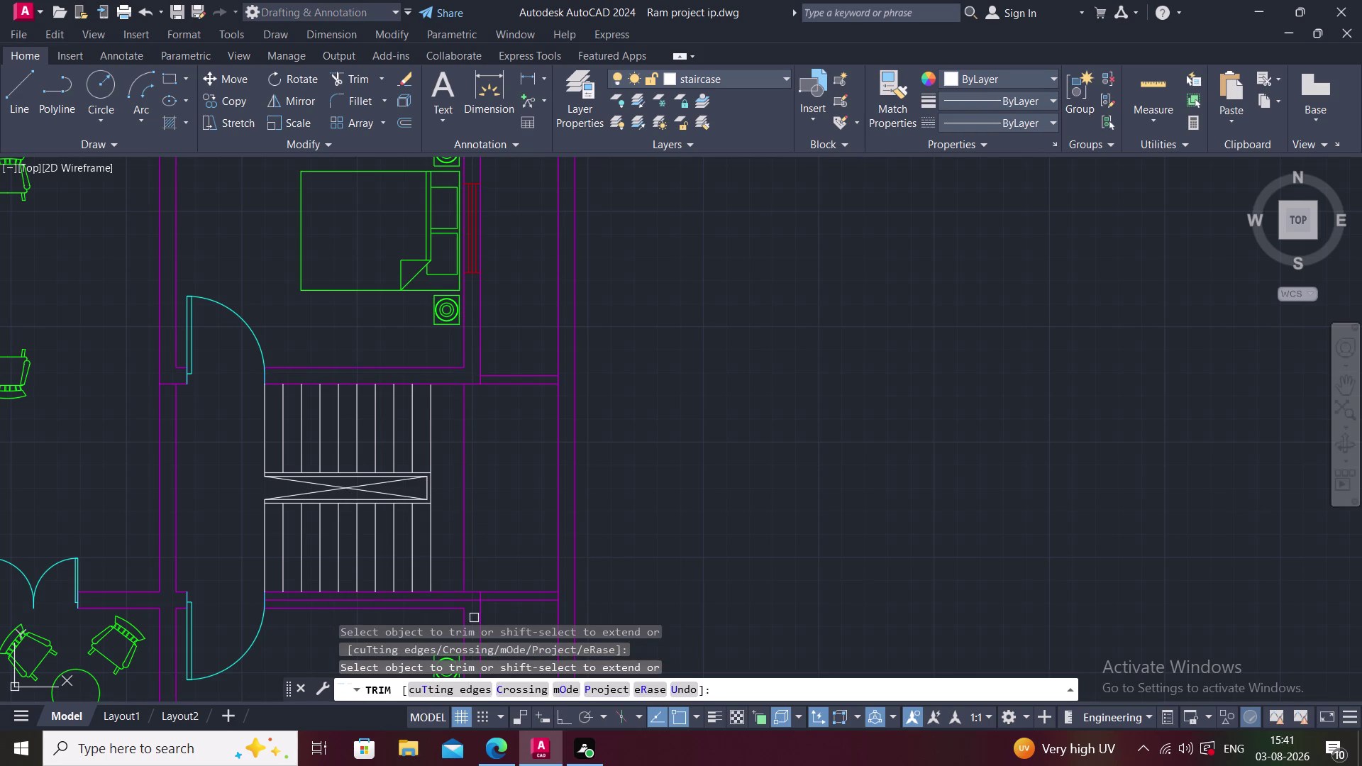
click(468, 604)
key(Escape)
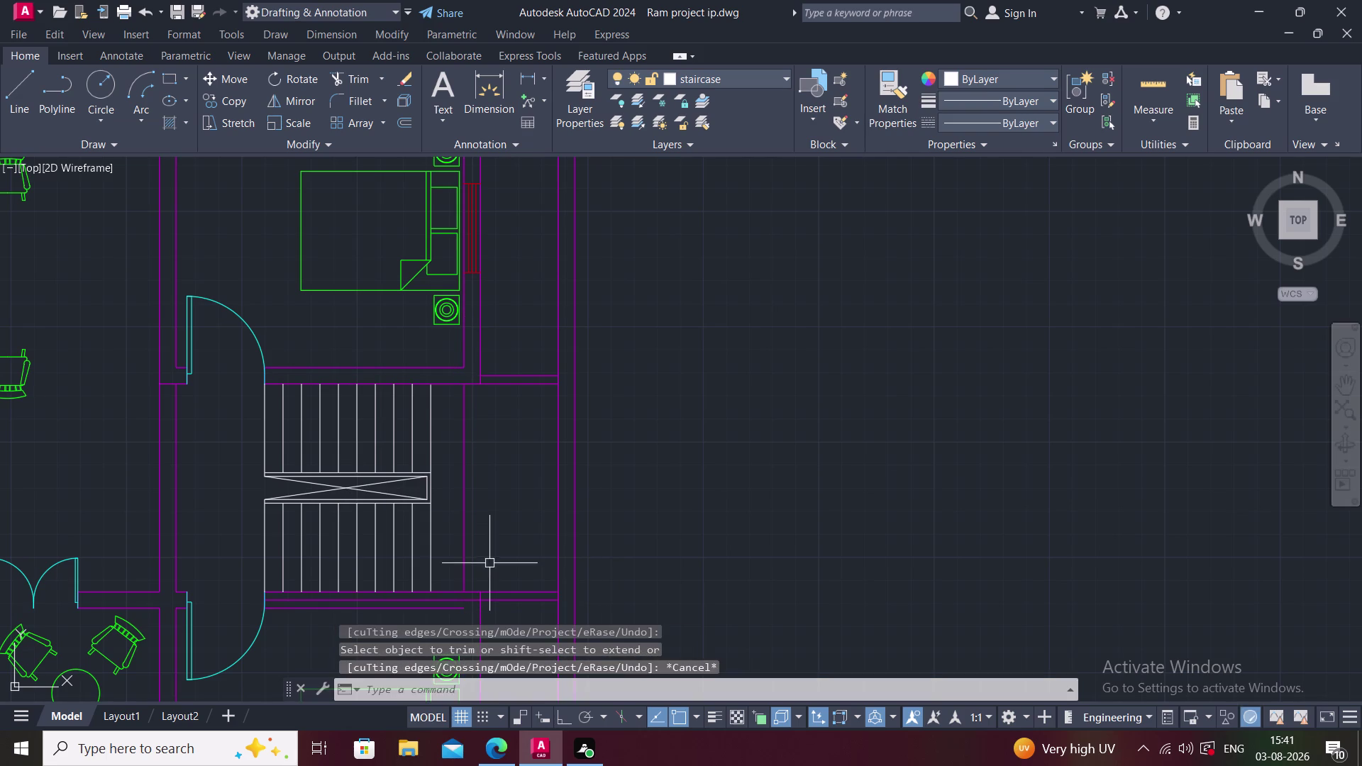
Trim the wall piece at the stair enclosure's lower right corner.
middle_drag(486, 556, 471, 473)
key(space)
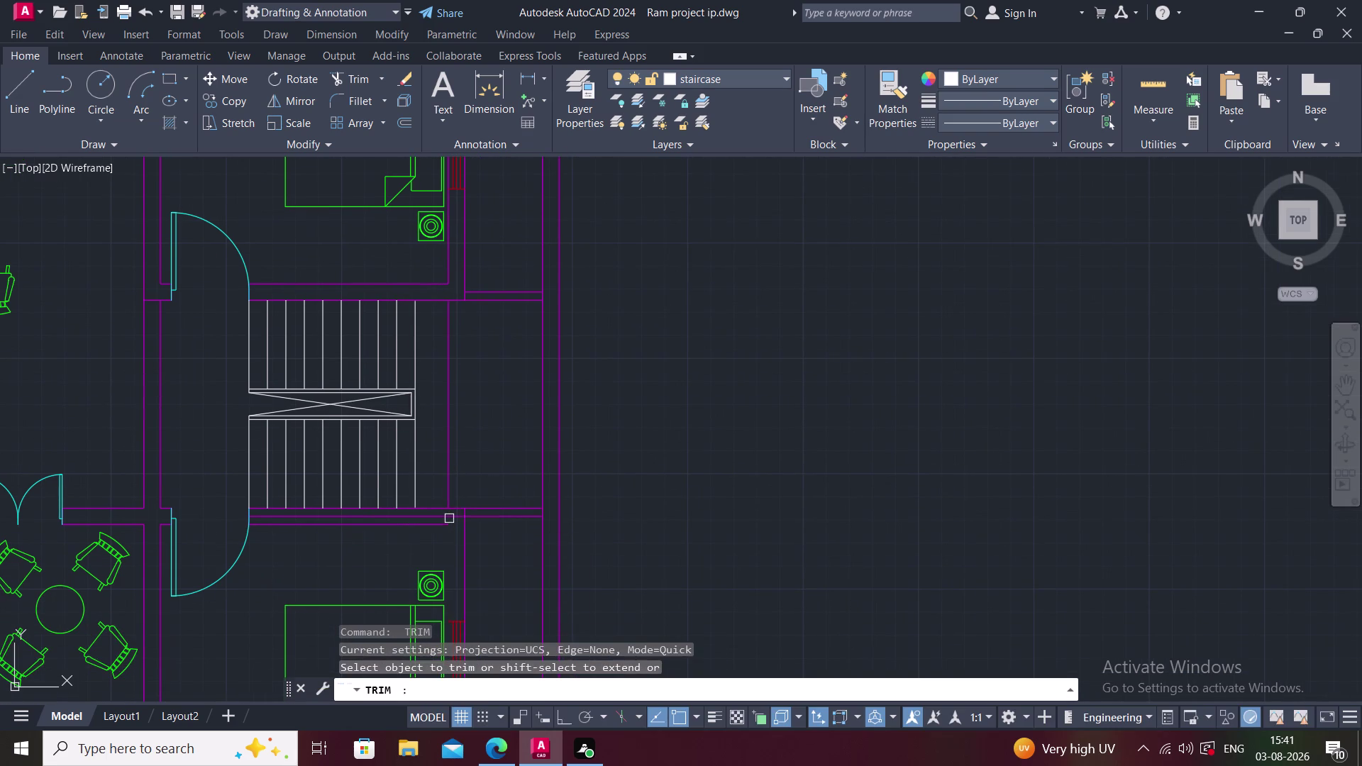
click(449, 517)
key(Escape)
middle_drag(478, 497, 472, 494)
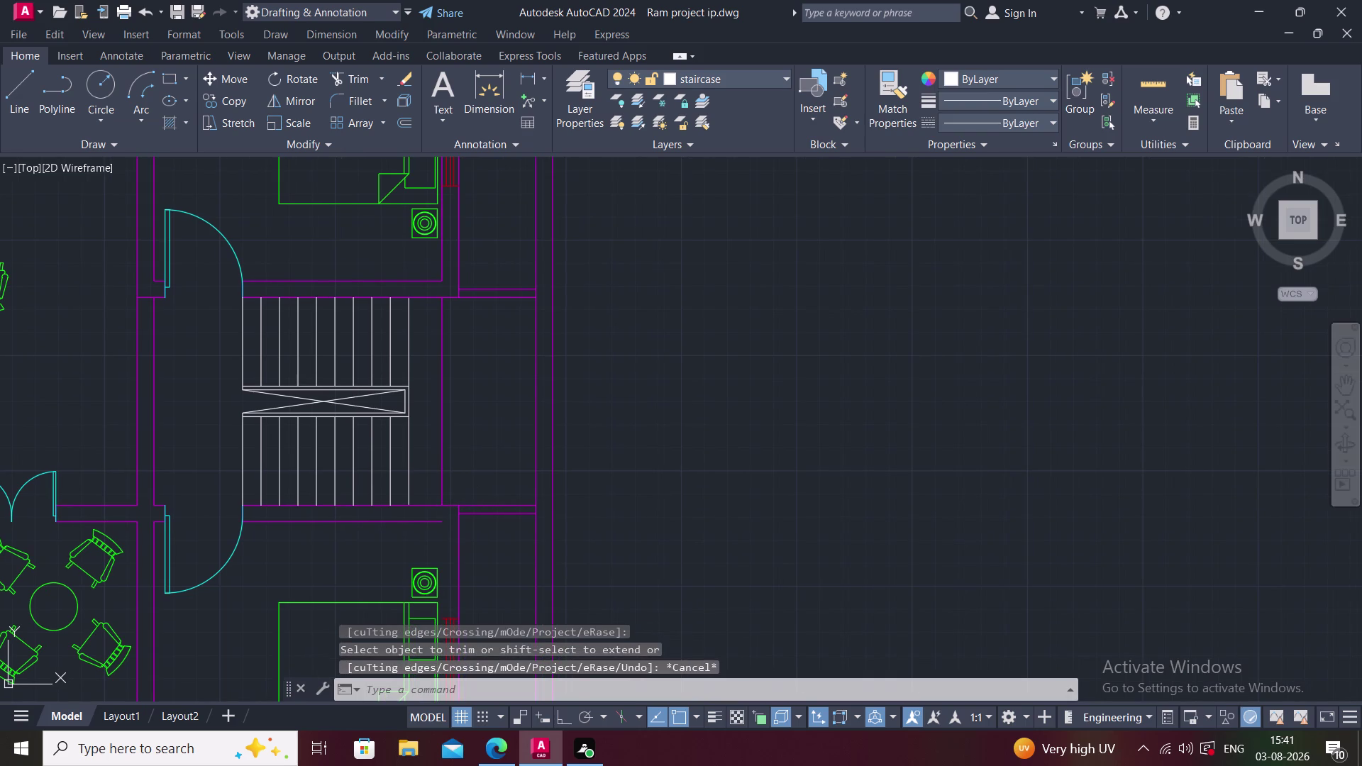
text(O)
key(space)
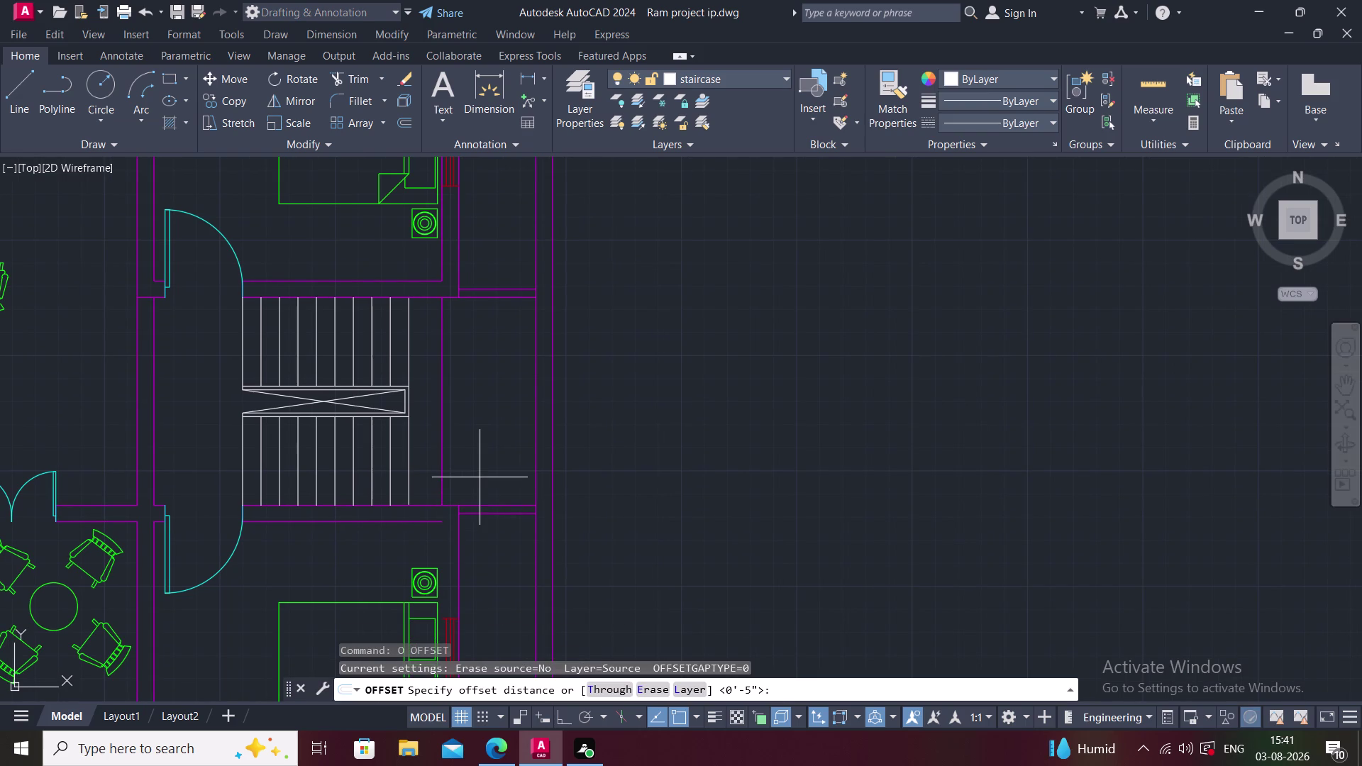
Offset the stair enclosure's right wall line 2 feet to the right.
text(2')
key(Return)
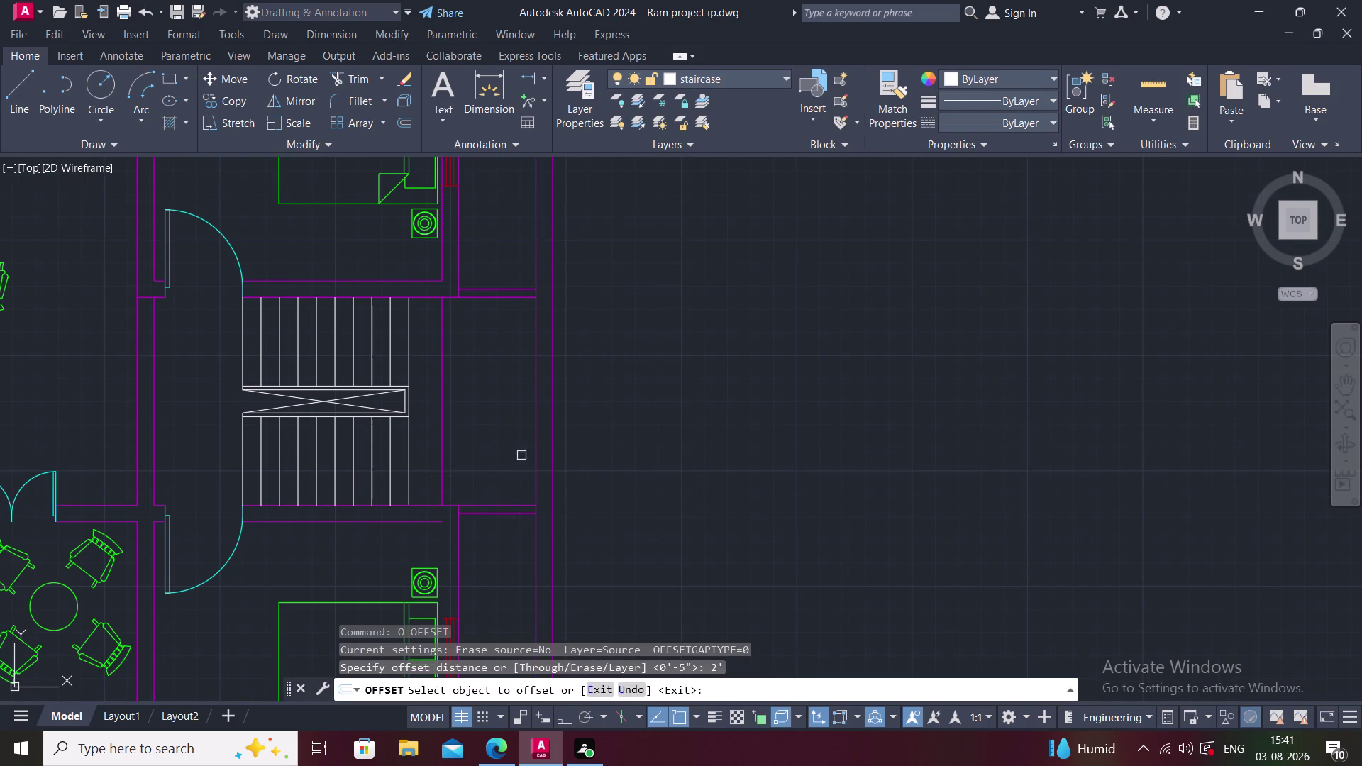
click(534, 442)
click(499, 446)
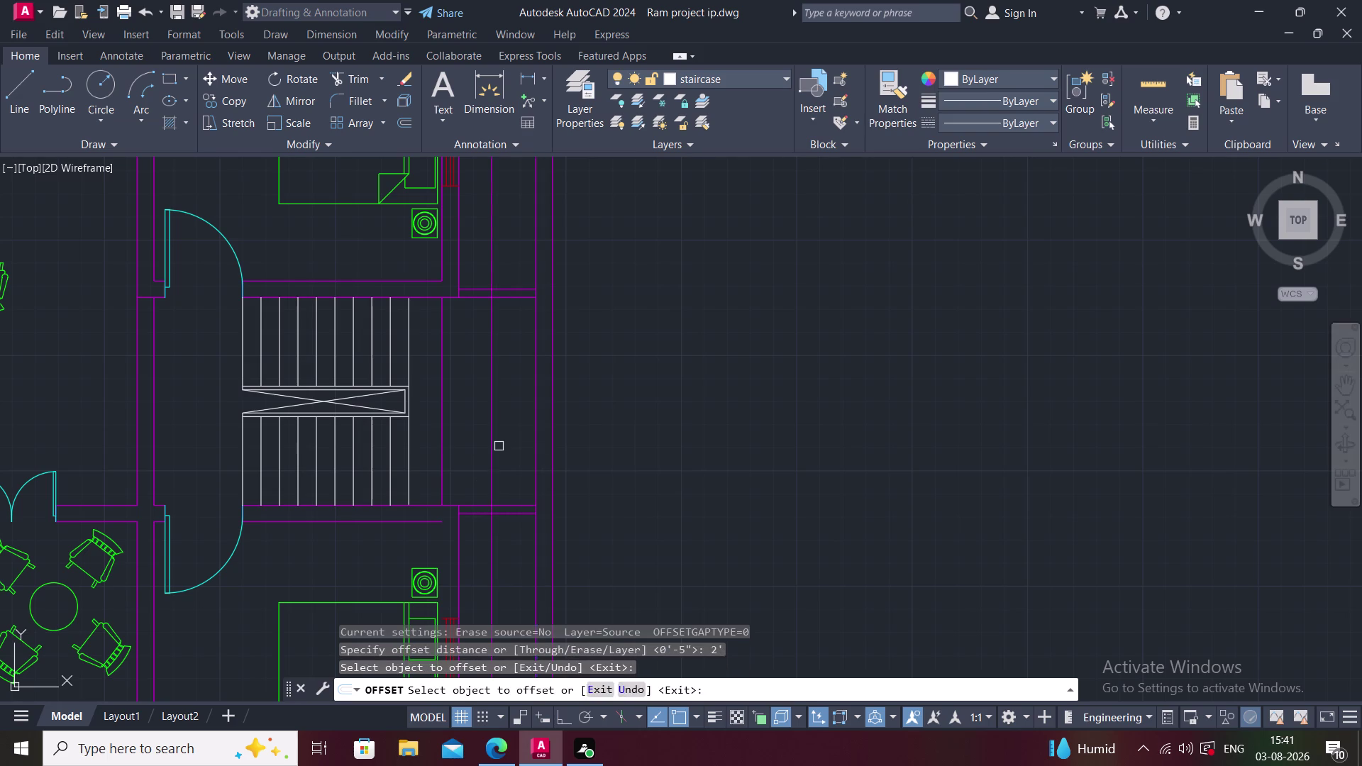
key(Escape)
Fence-trim the wall ends extending beyond the new outer wall line.
key(t)
text(R)
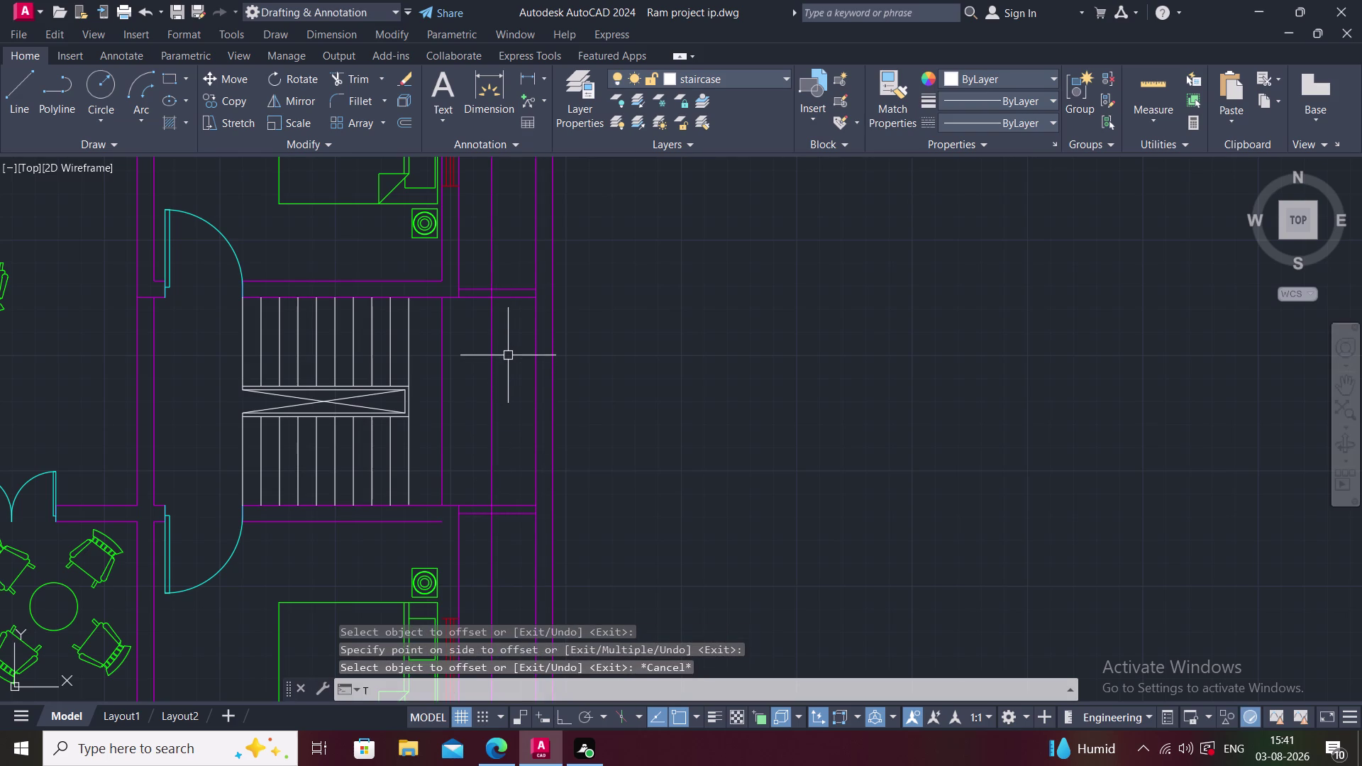
key(space)
click(511, 280)
click(517, 602)
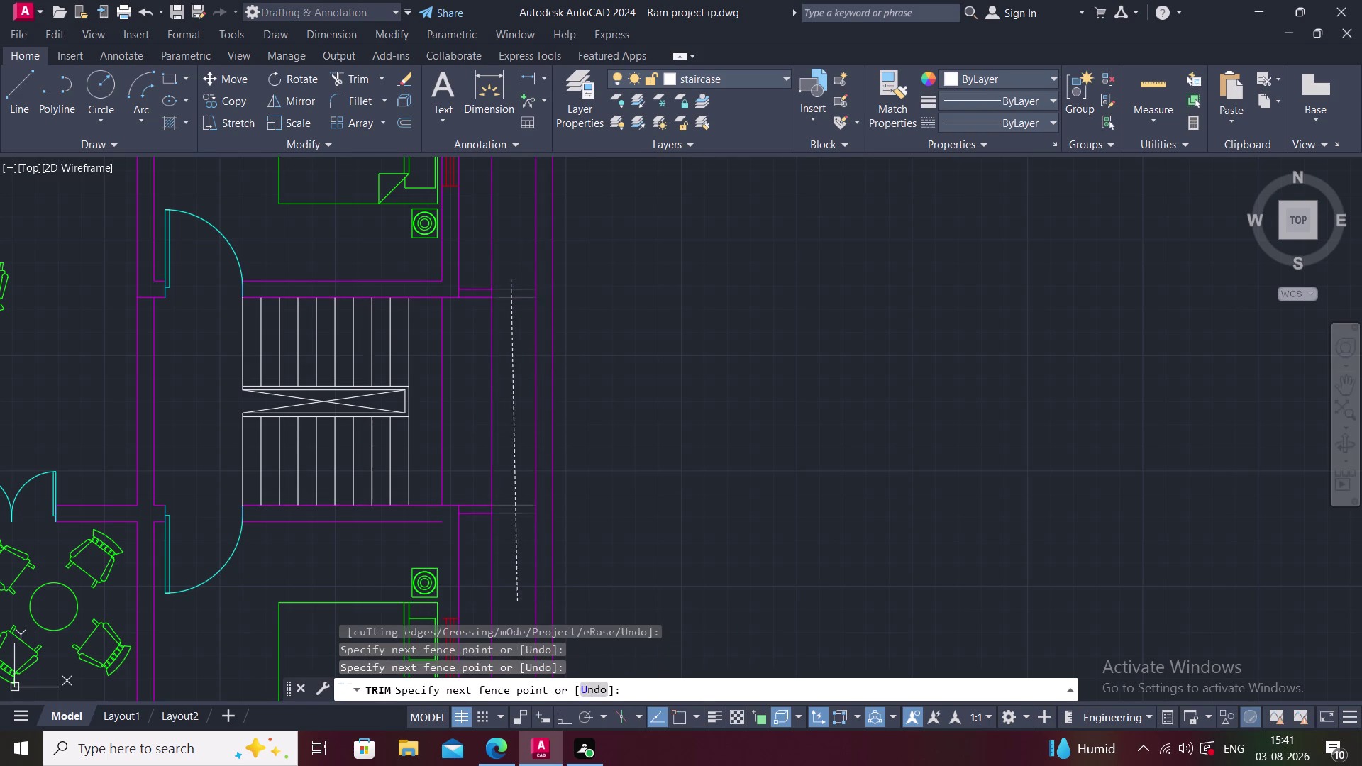
click(490, 579)
click(493, 260)
key(Escape)
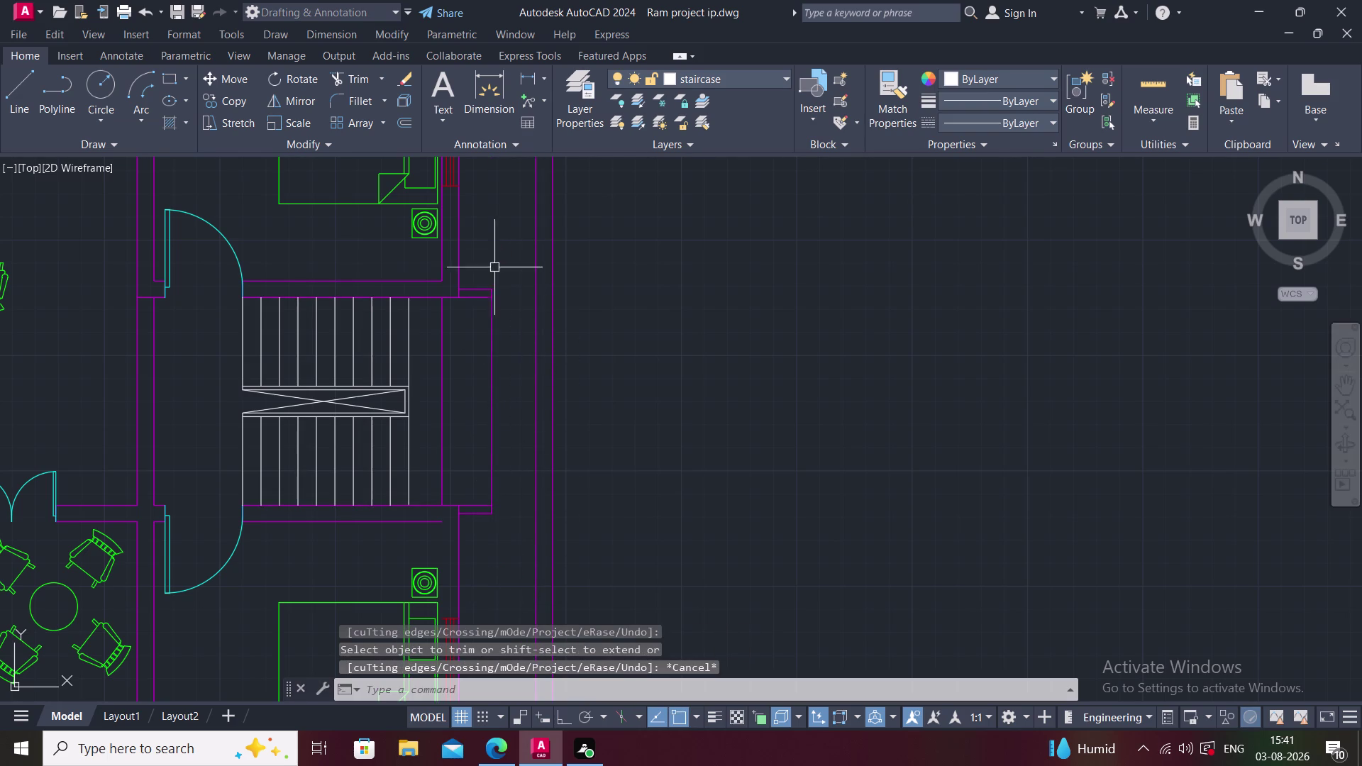
Offset the new outer wall line 4.5 inches inward to form the double-line wall.
key(o)
key(space)
text(4)
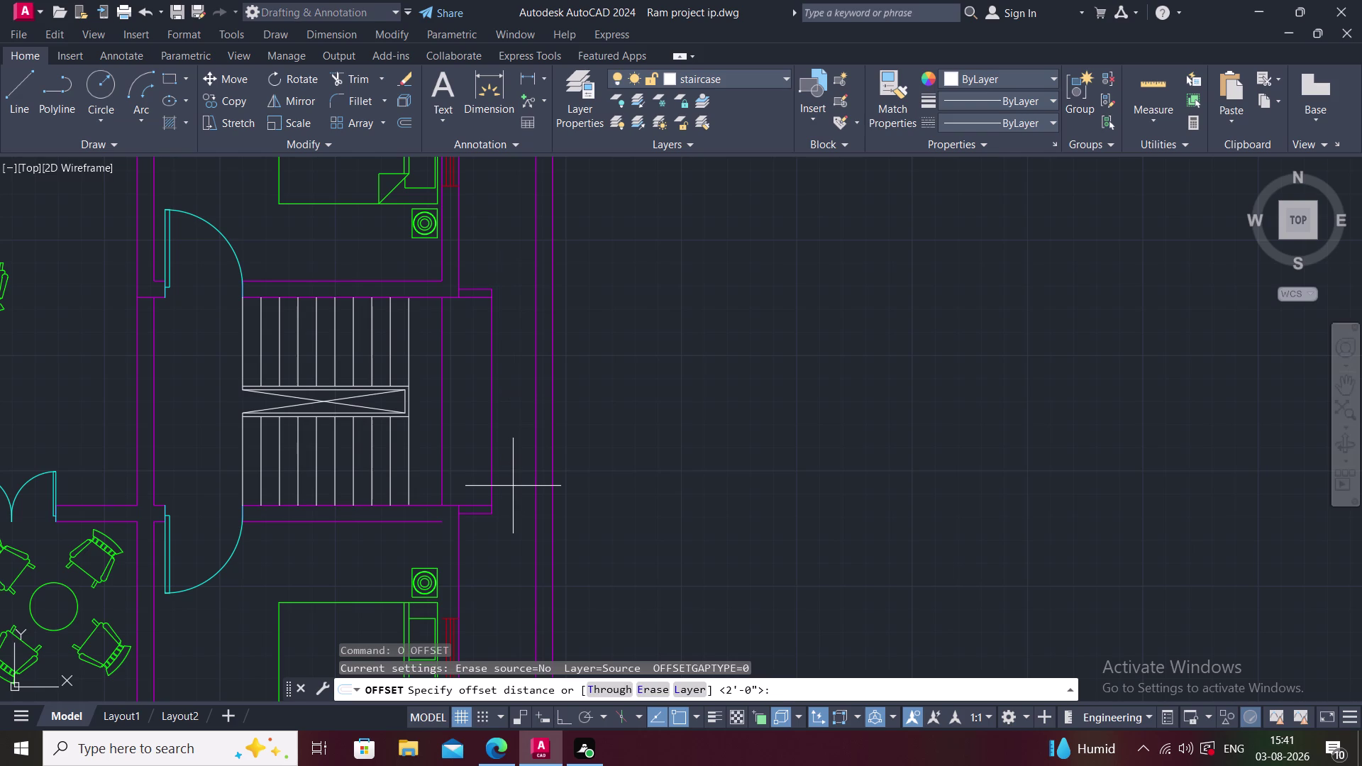
text(.5")
key(Return)
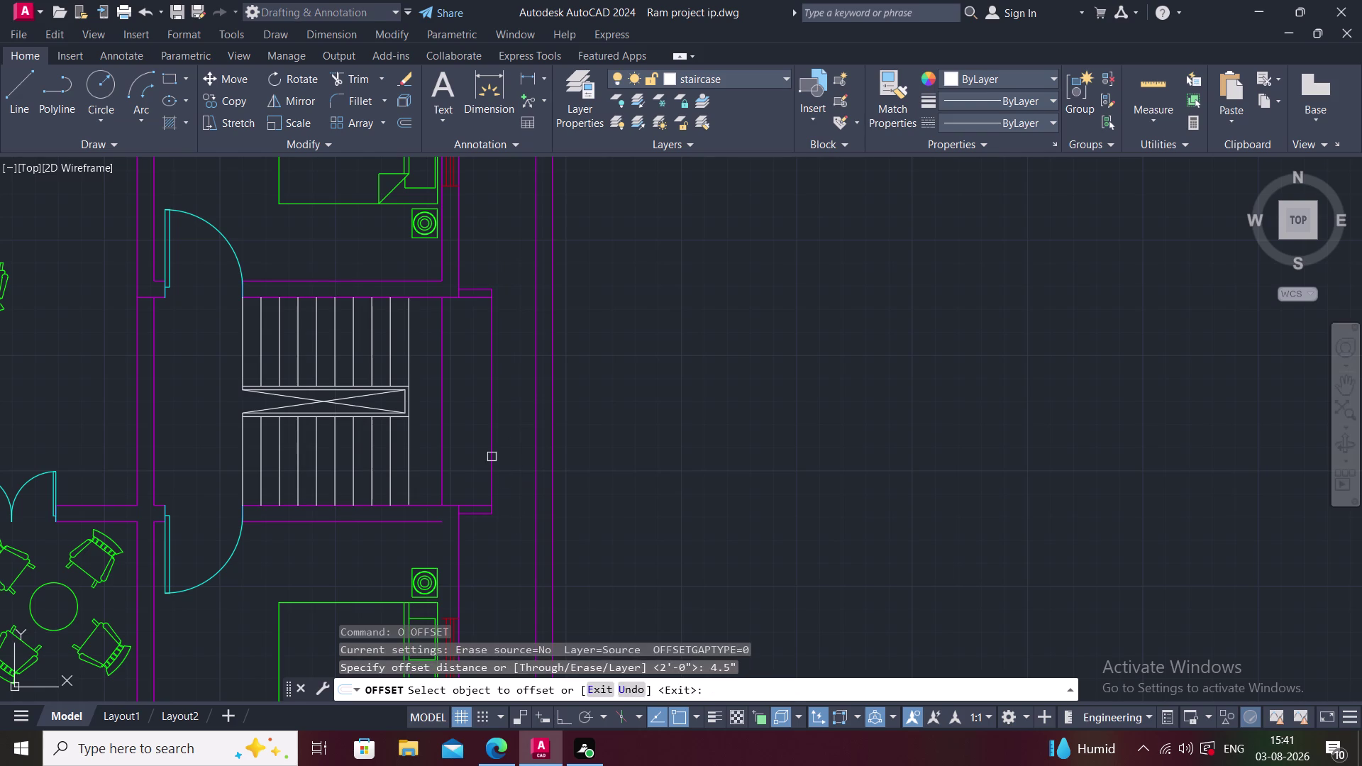
click(491, 456)
click(485, 455)
key(ctrl+z)
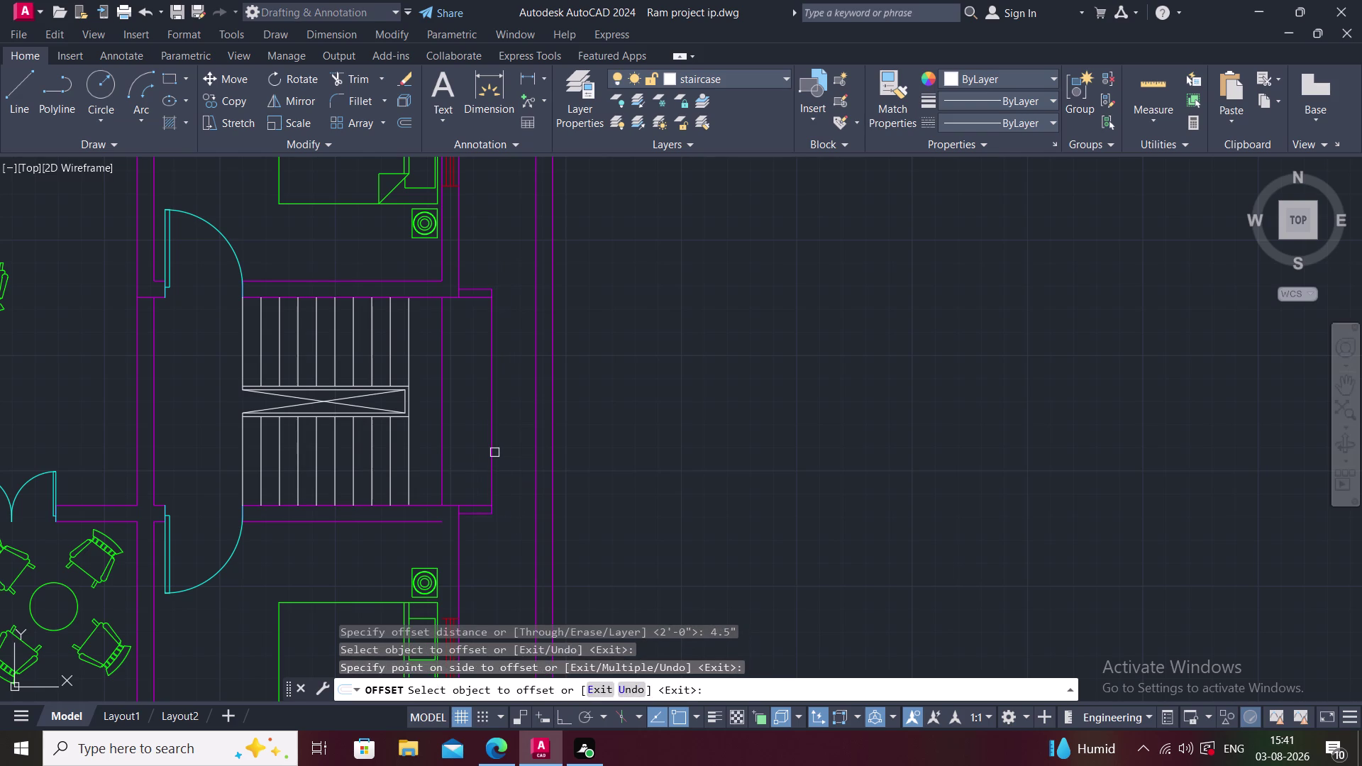
click(491, 448)
click(458, 448)
key(Escape)
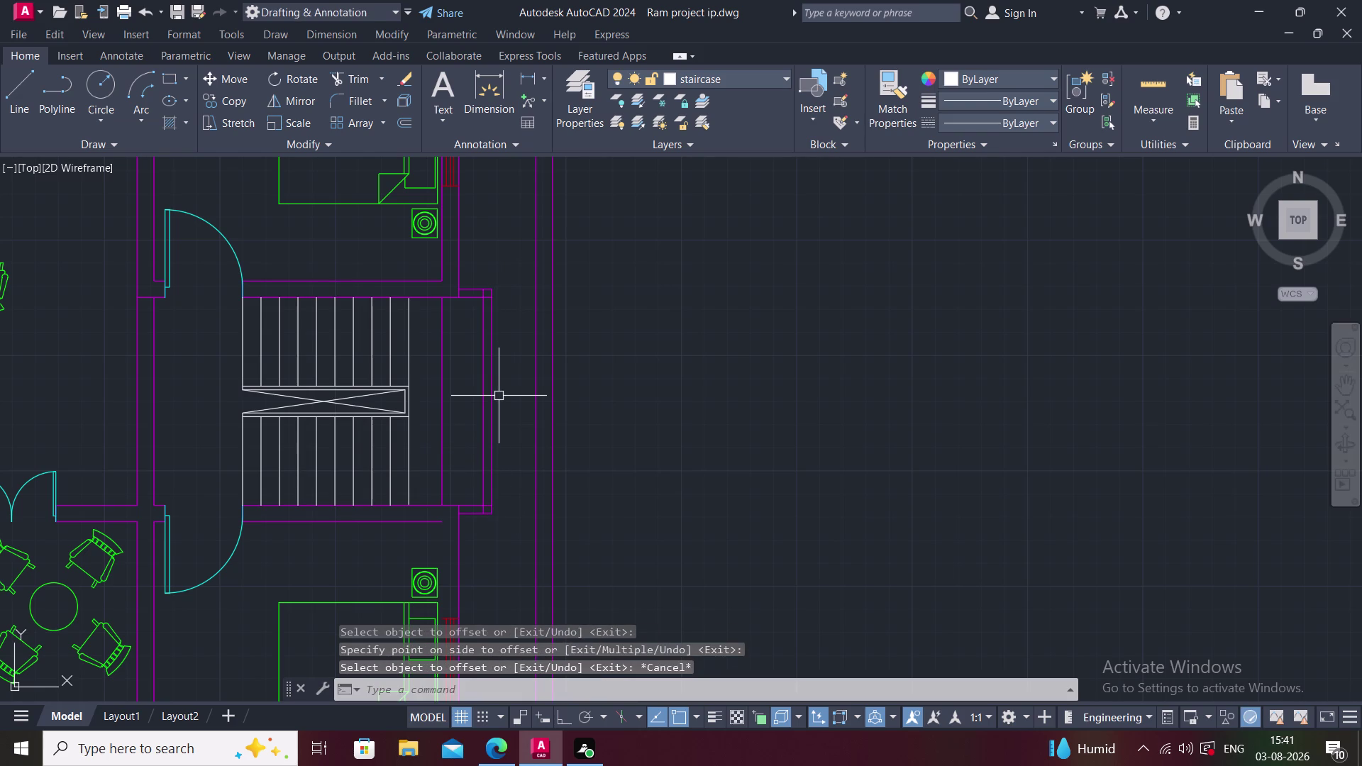
Trim the overlapping wall lines at the new wall's top and bottom corners.
text(TR)
key(space)
scroll(up, 3)
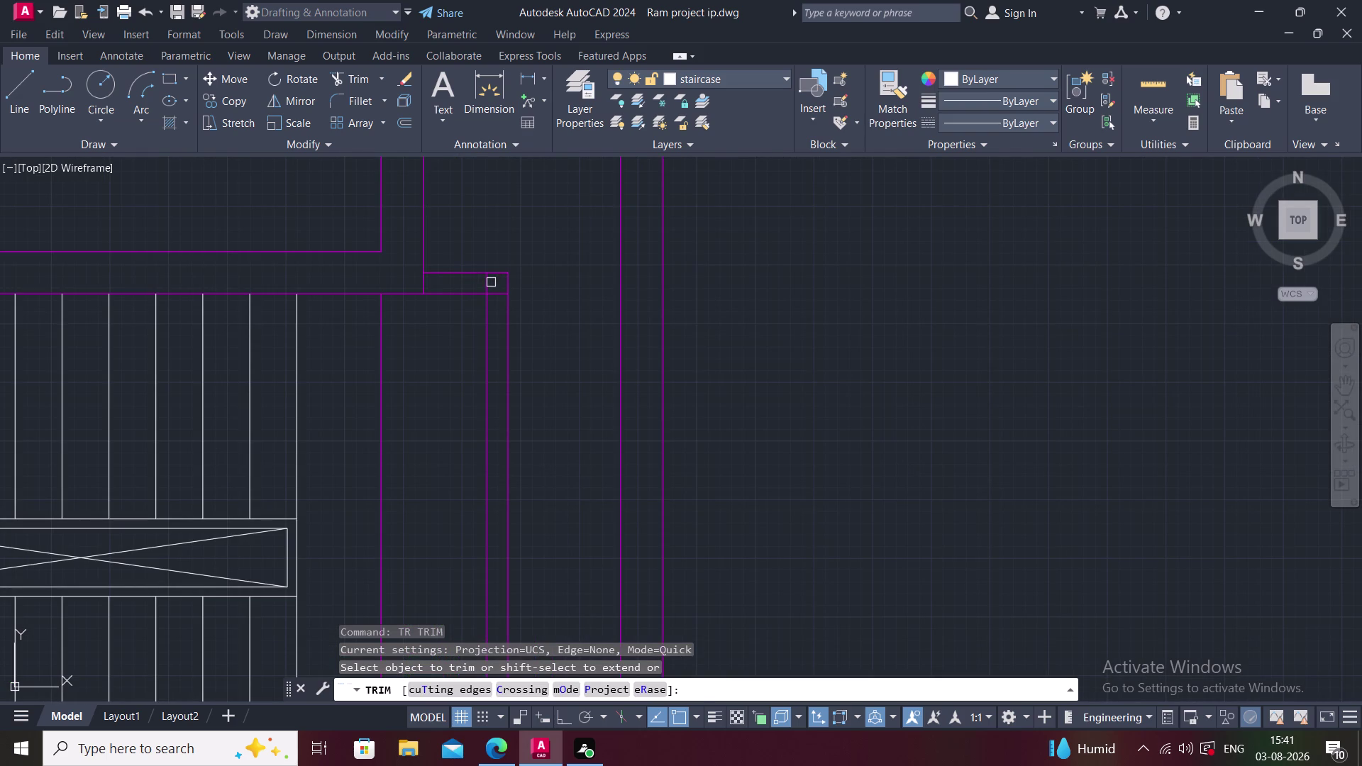
click(491, 283)
click(498, 295)
scroll(down, 3)
scroll(up, 3)
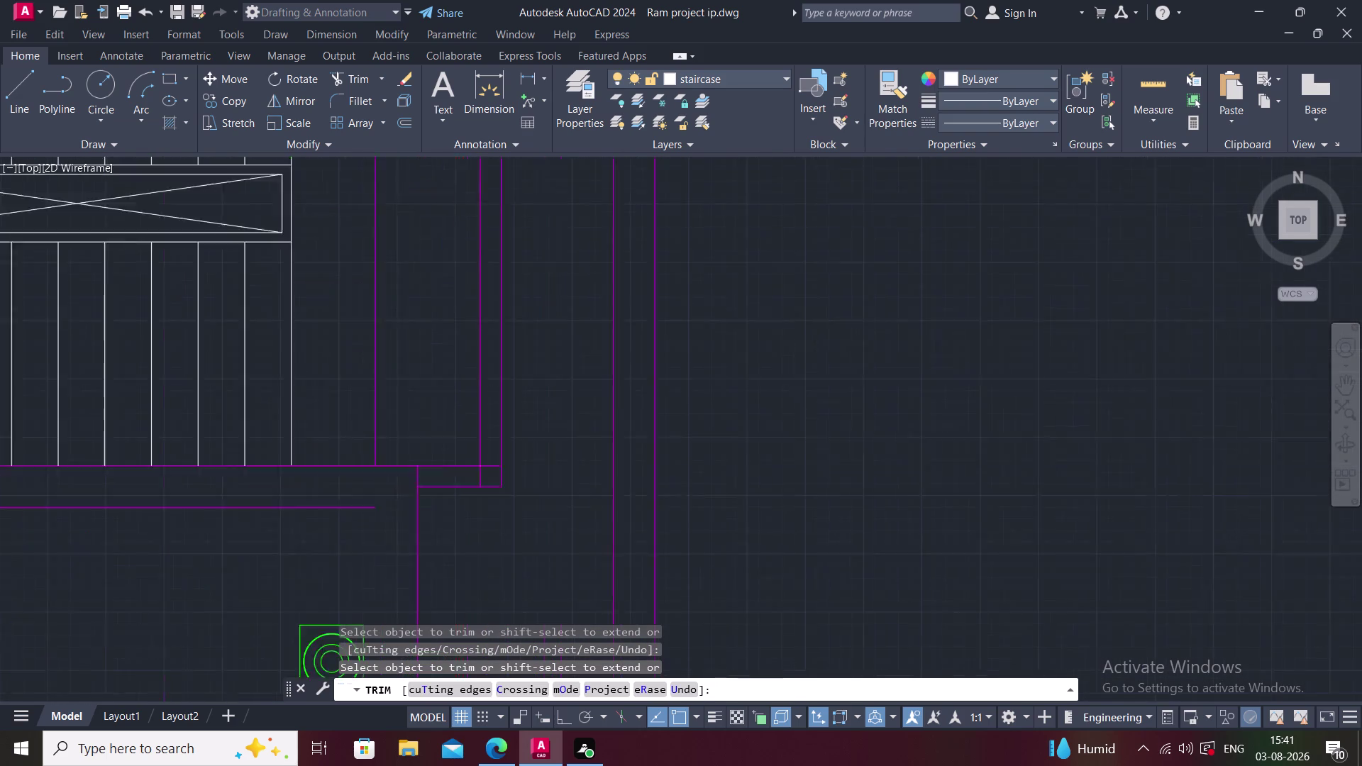
click(471, 454)
click(487, 435)
key(Escape)
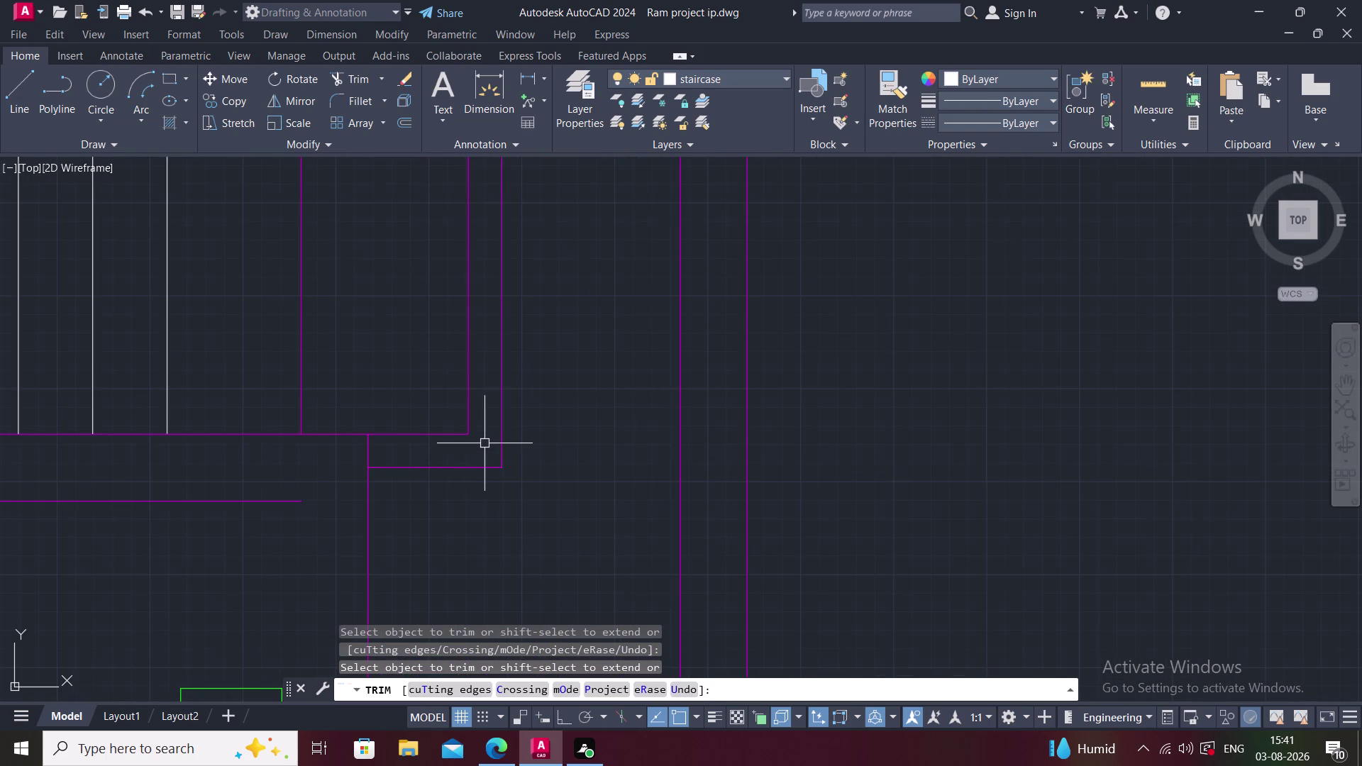
Extend the corridor wall line below the staircase to meet the new wall.
text(E)
key(space)
key(Escape)
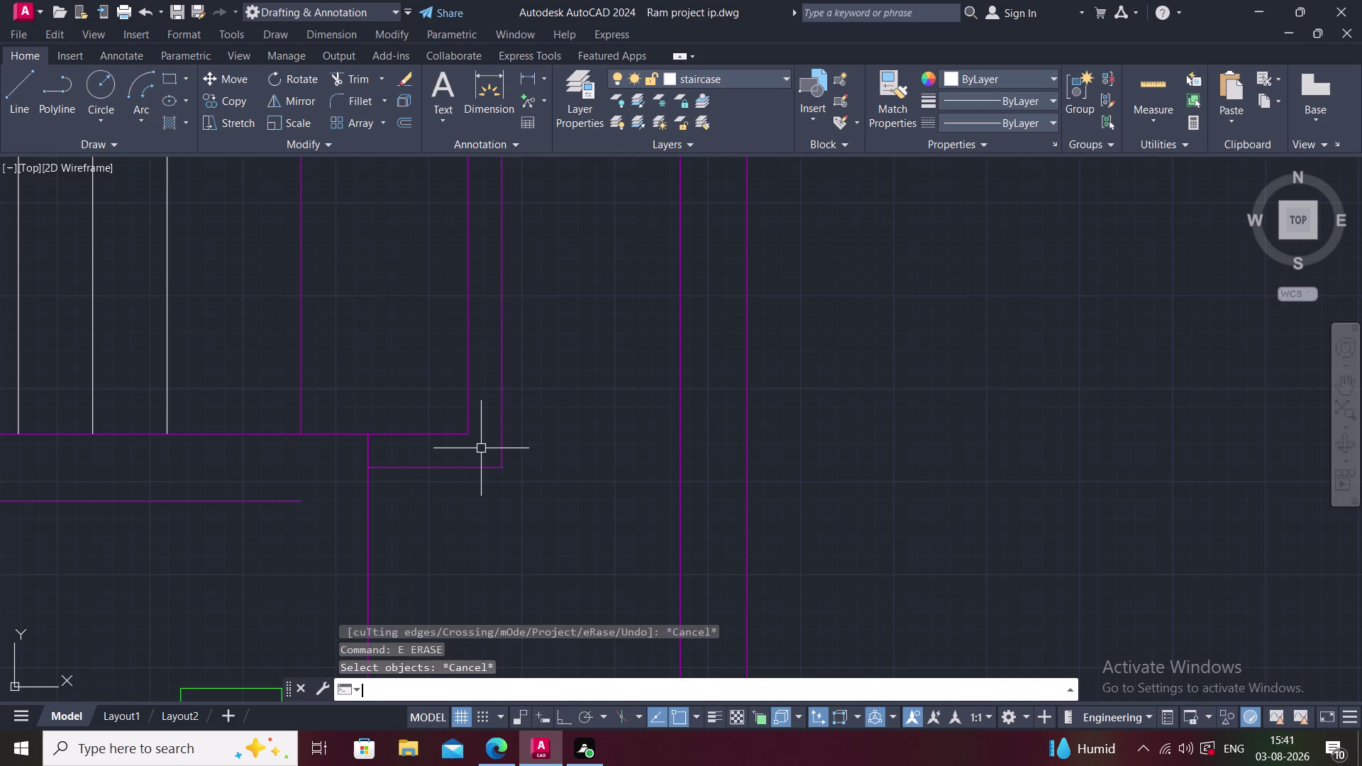
text(EX)
key(space)
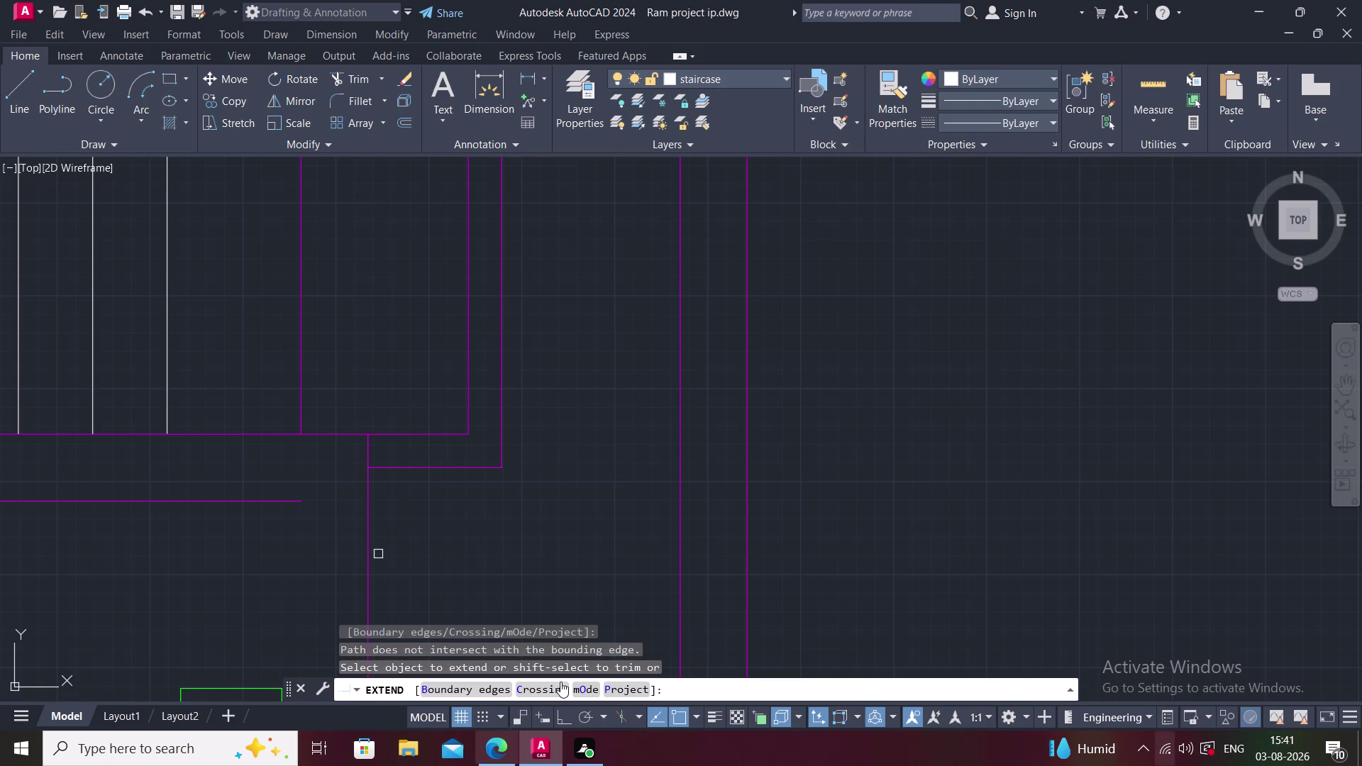
click(280, 503)
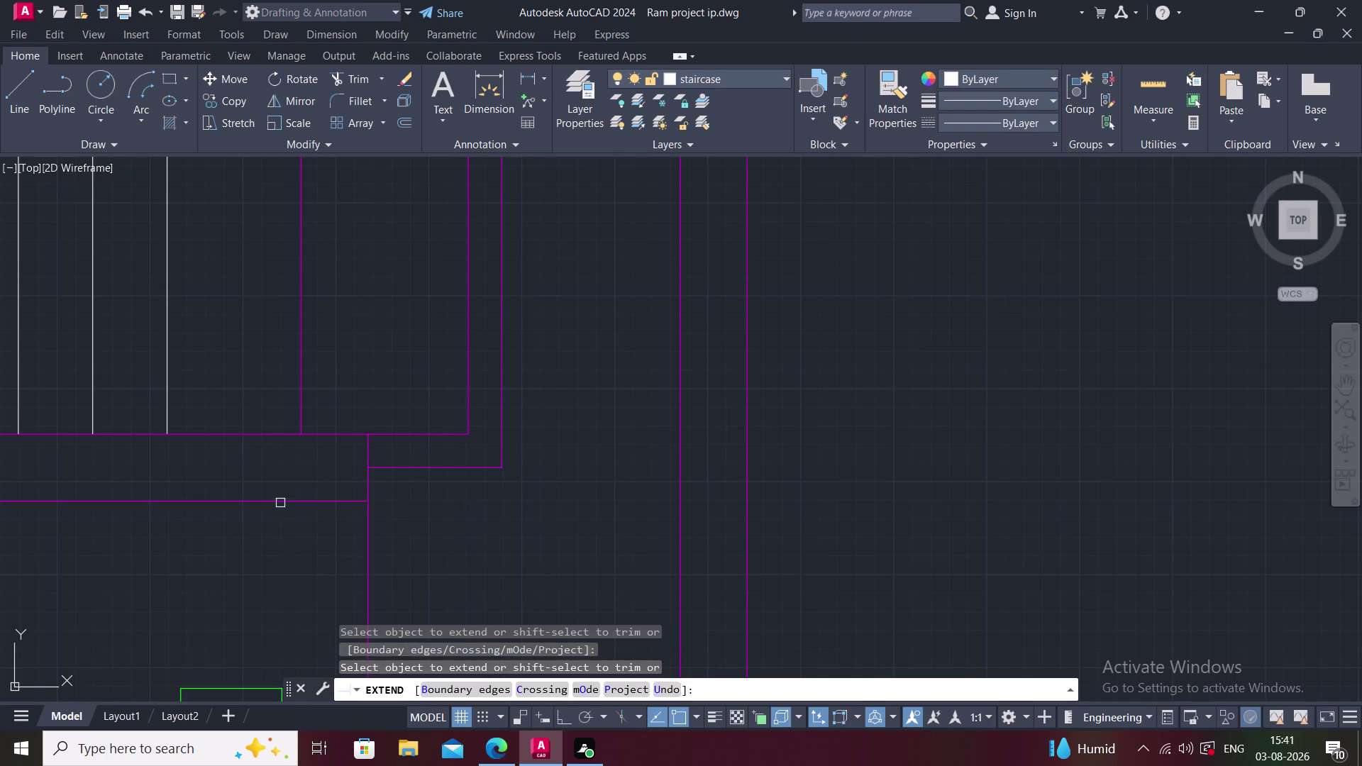
key(Escape)
Look over the floor plan around the stair enclosure and click into the ribbon.
middle_click(412, 478)
scroll(down, 3)
middle_drag(421, 485, 459, 472)
scroll(down, 3)
scroll(down, 3)
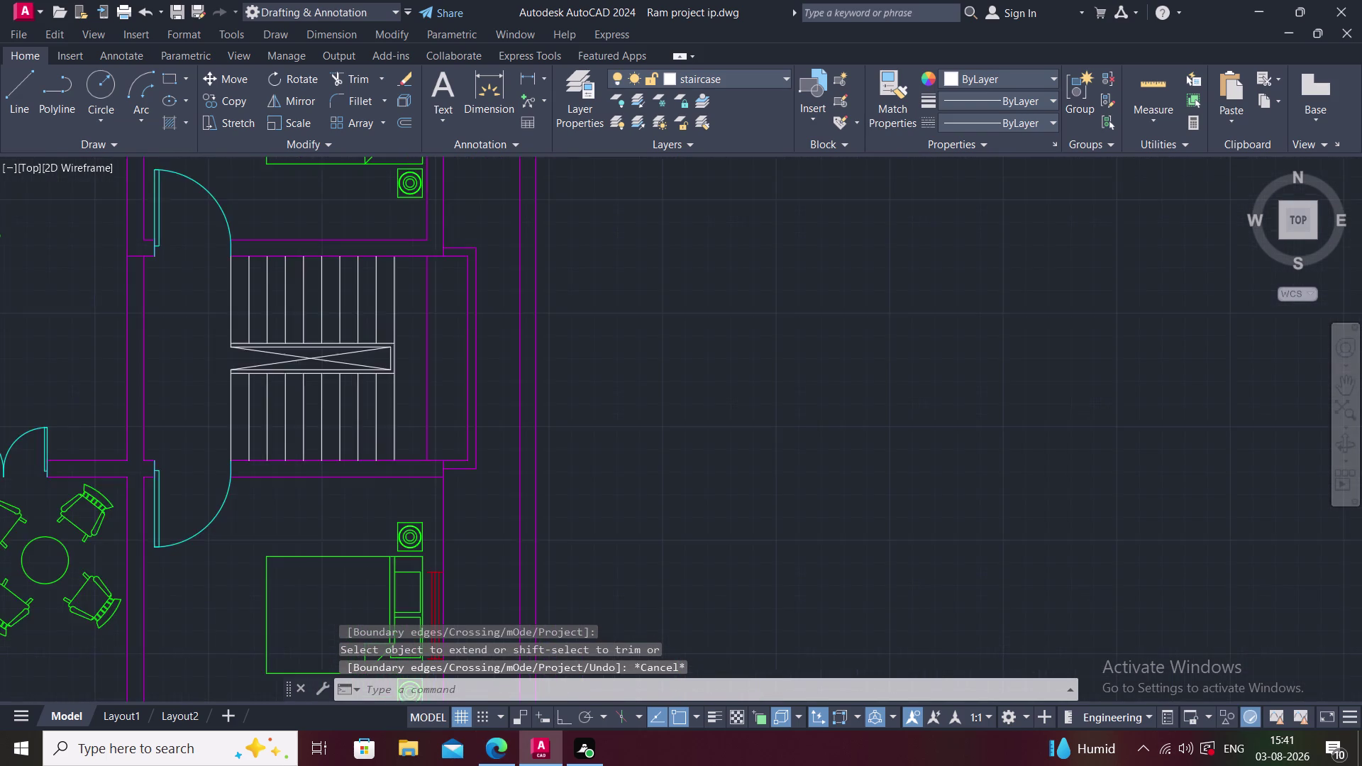
middle_drag(453, 453, 530, 404)
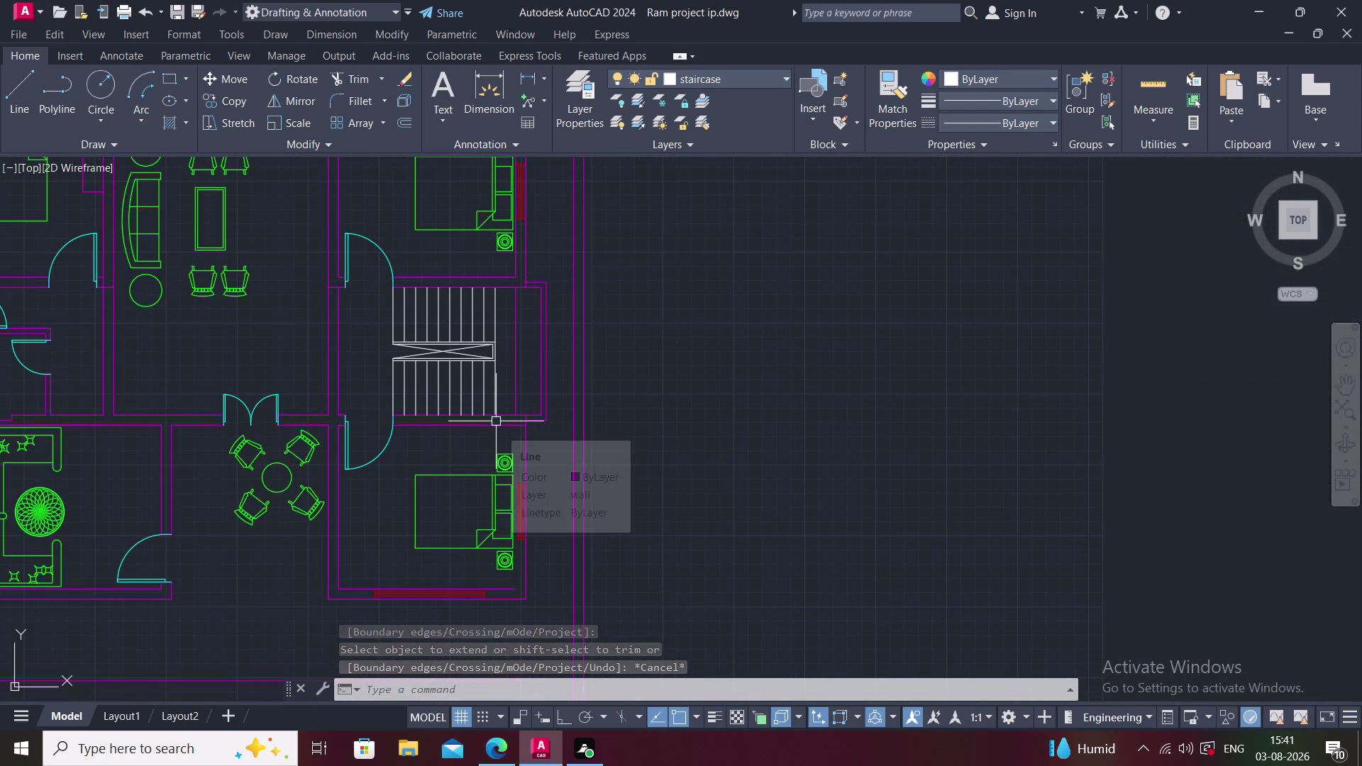
scroll(up, 3)
middle_drag(503, 445, 500, 449)
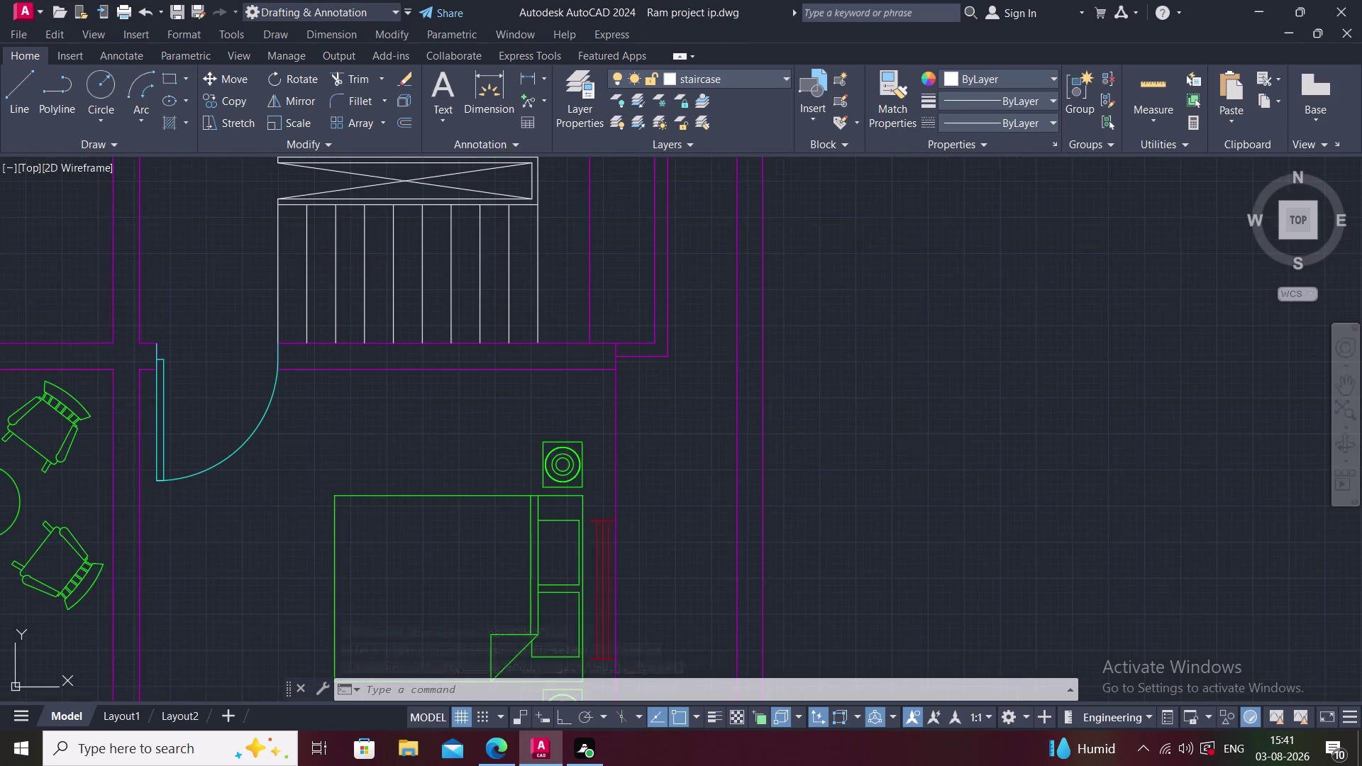
middle_drag(500, 449, 471, 461)
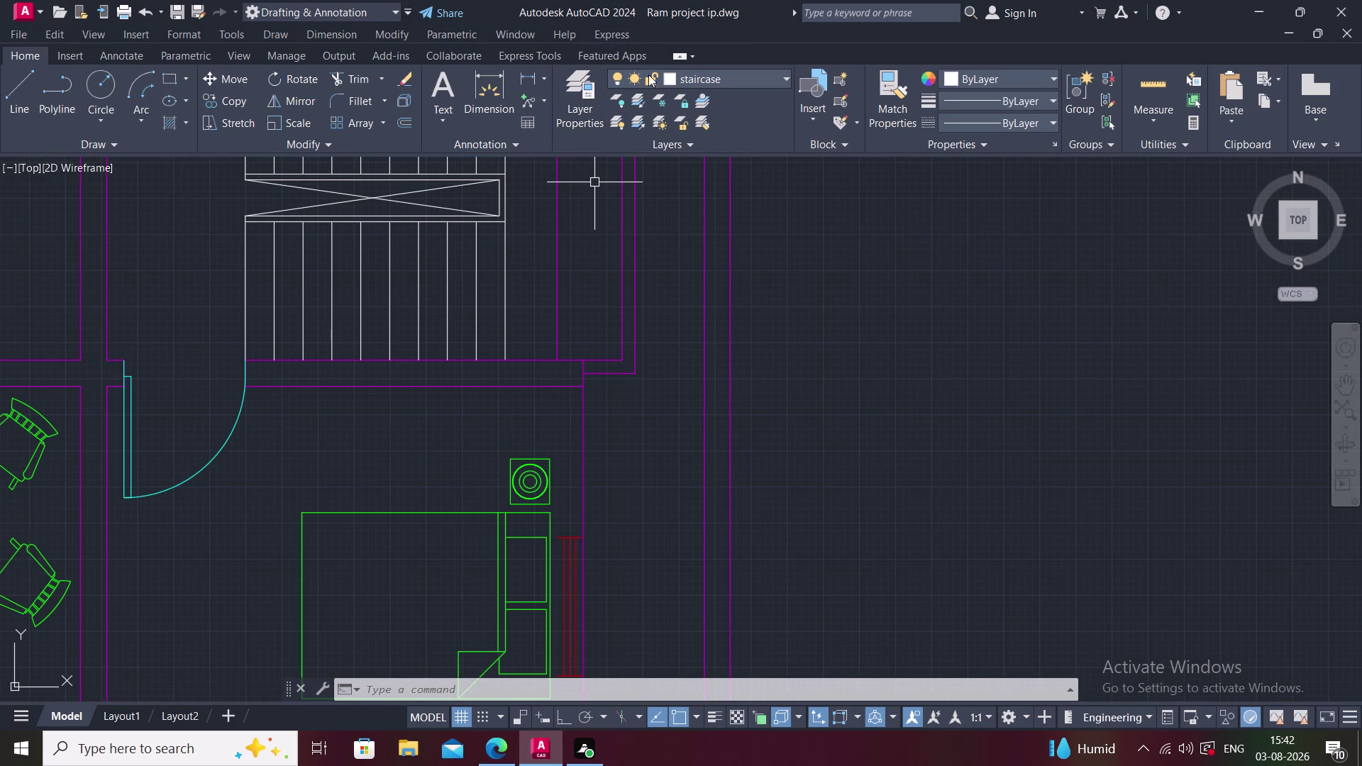
click(544, 80)
key(Escape)
click(739, 73)
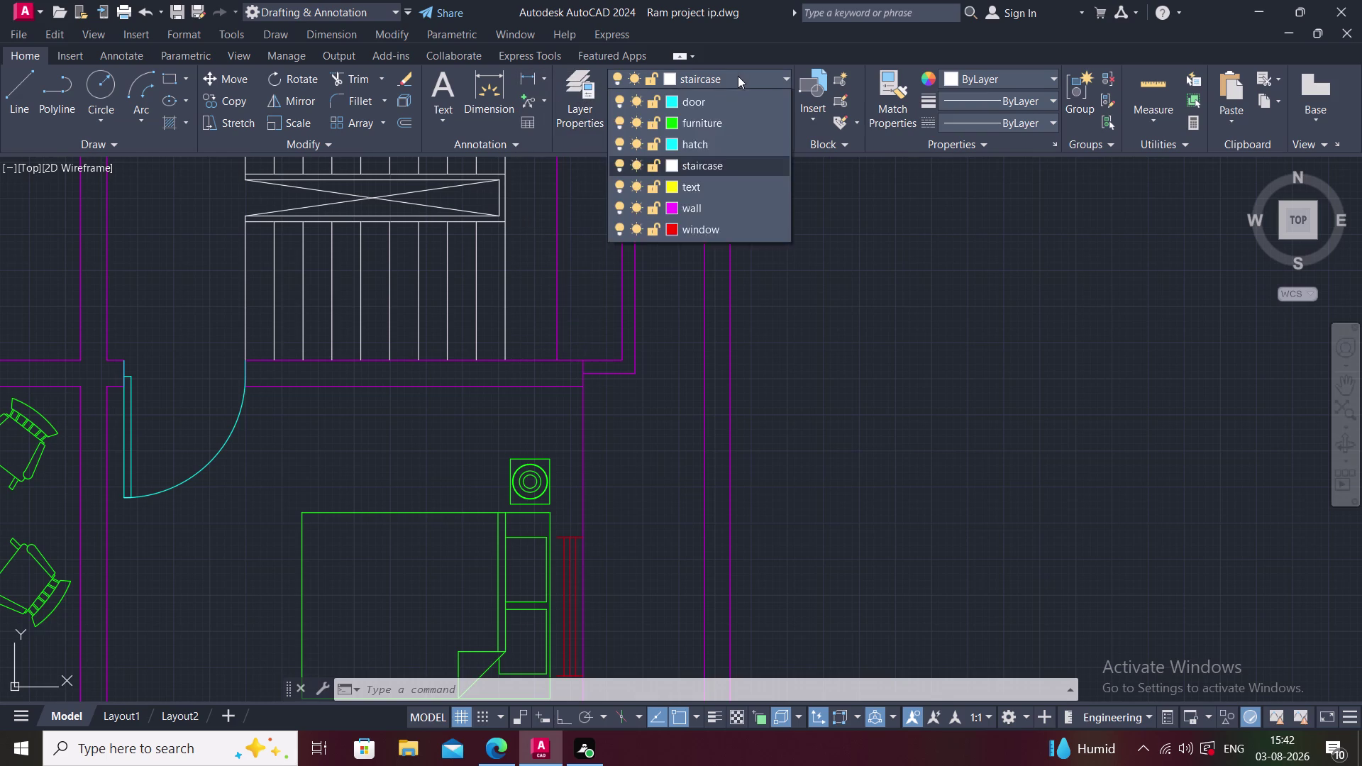
Draw a short vertical line down from the wall beneath the stair.
click(719, 265)
middle_drag(720, 264, 751, 206)
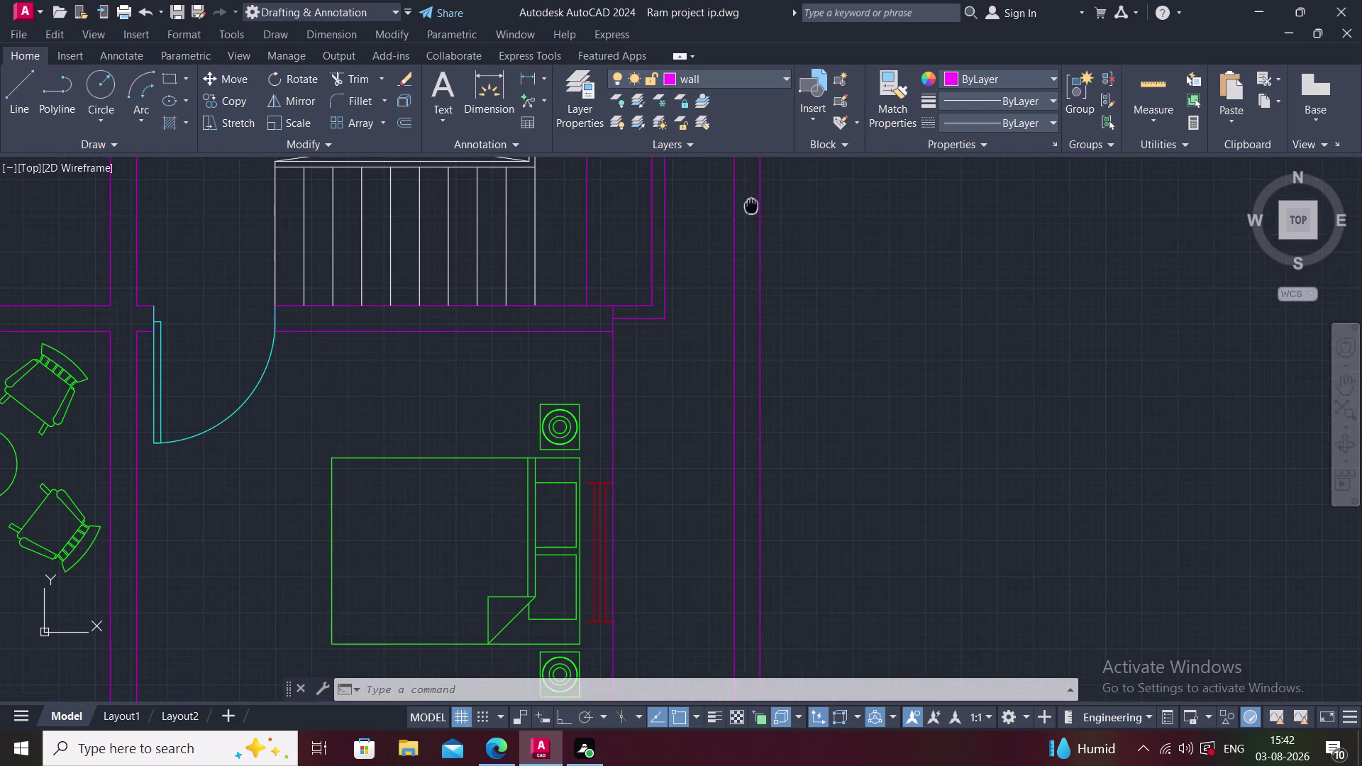
text(L)
key(space)
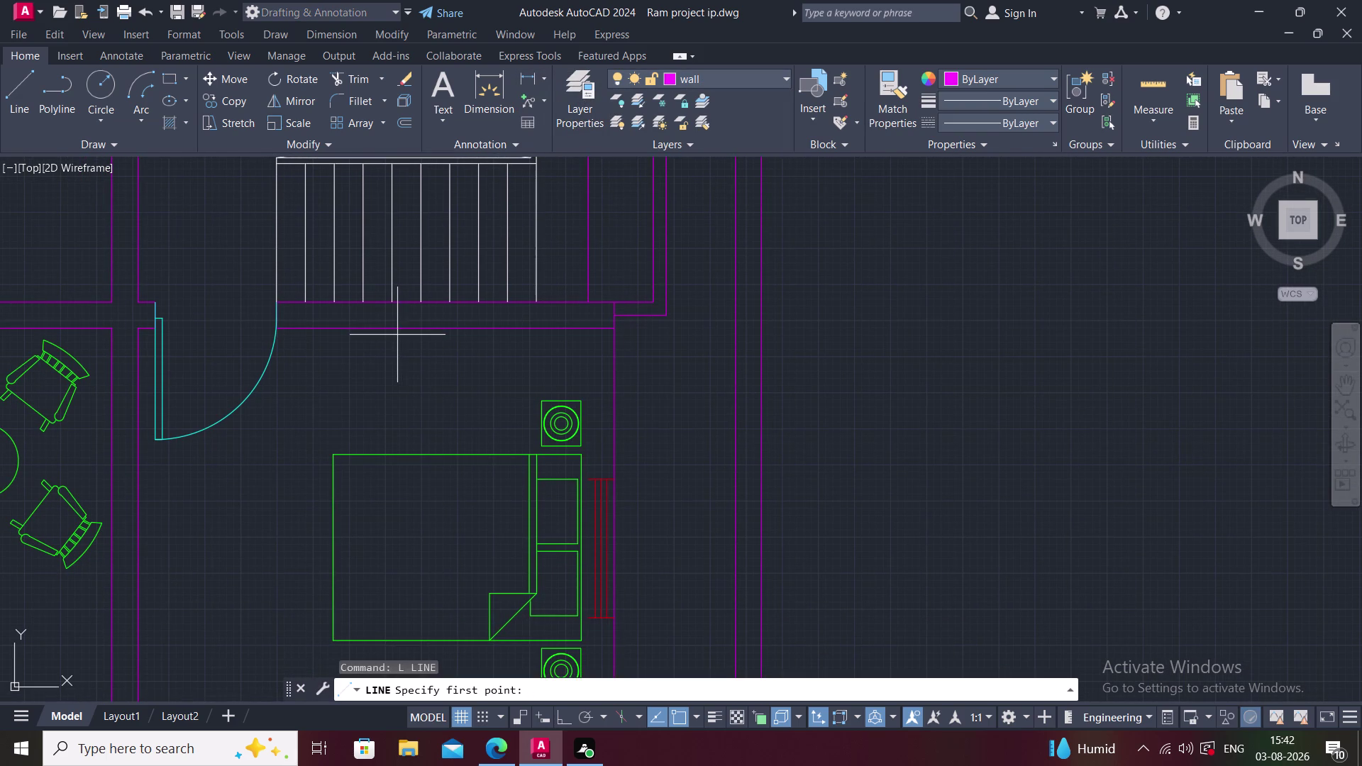
click(392, 328)
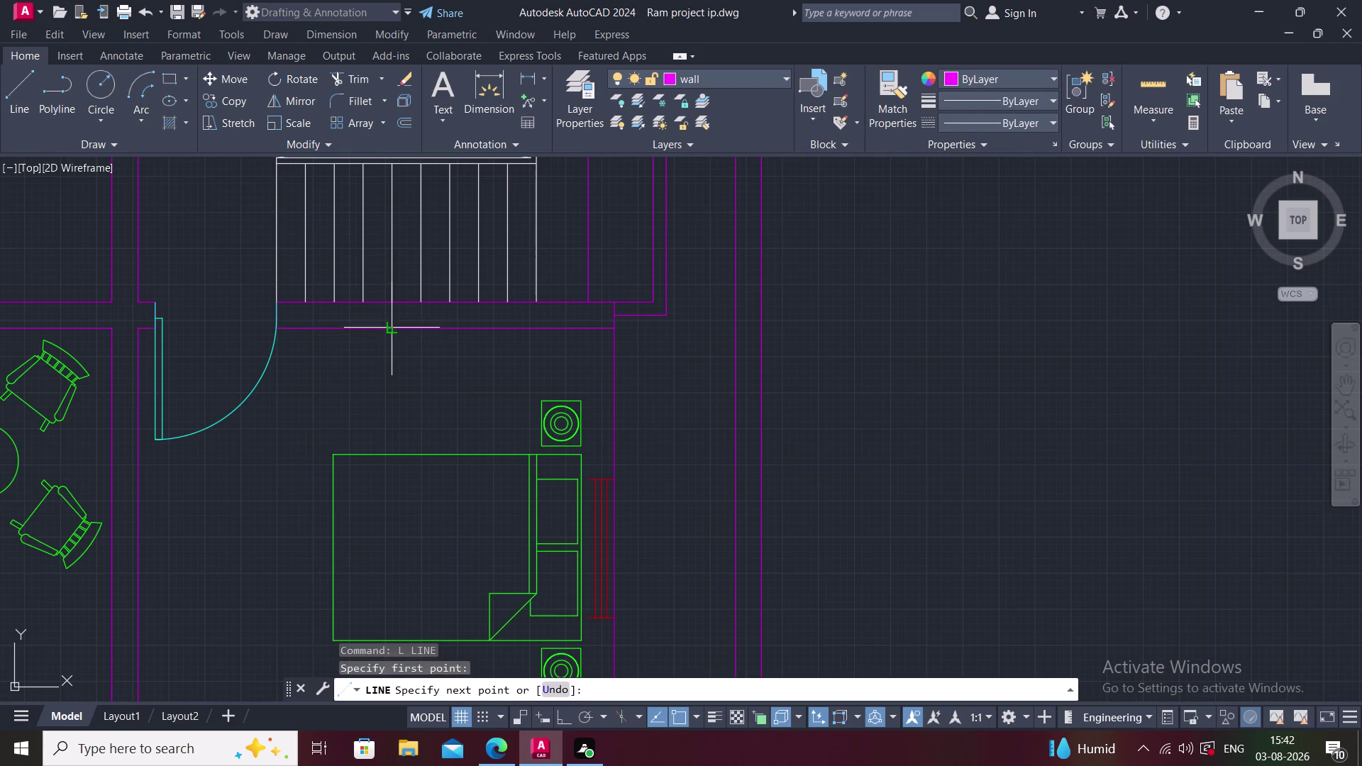
key(F8)
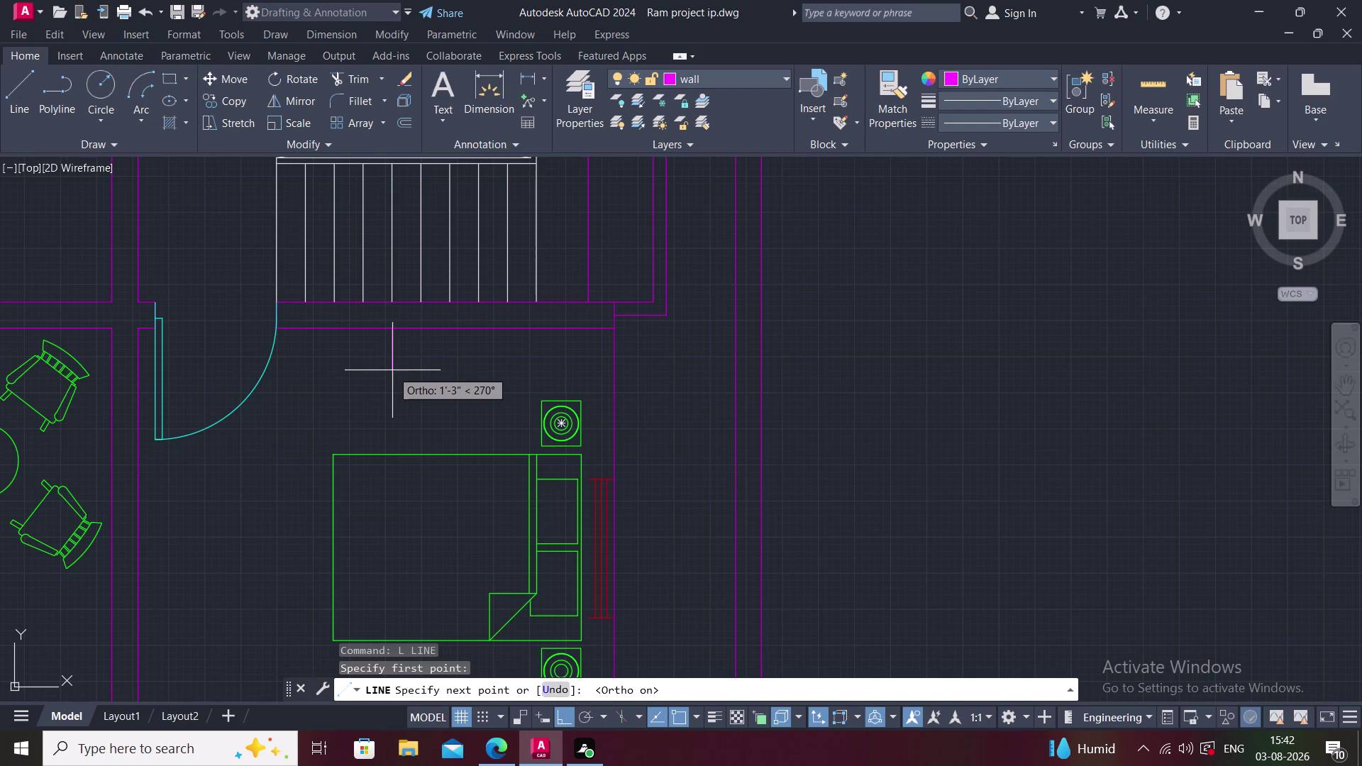
click(389, 369)
key(Escape)
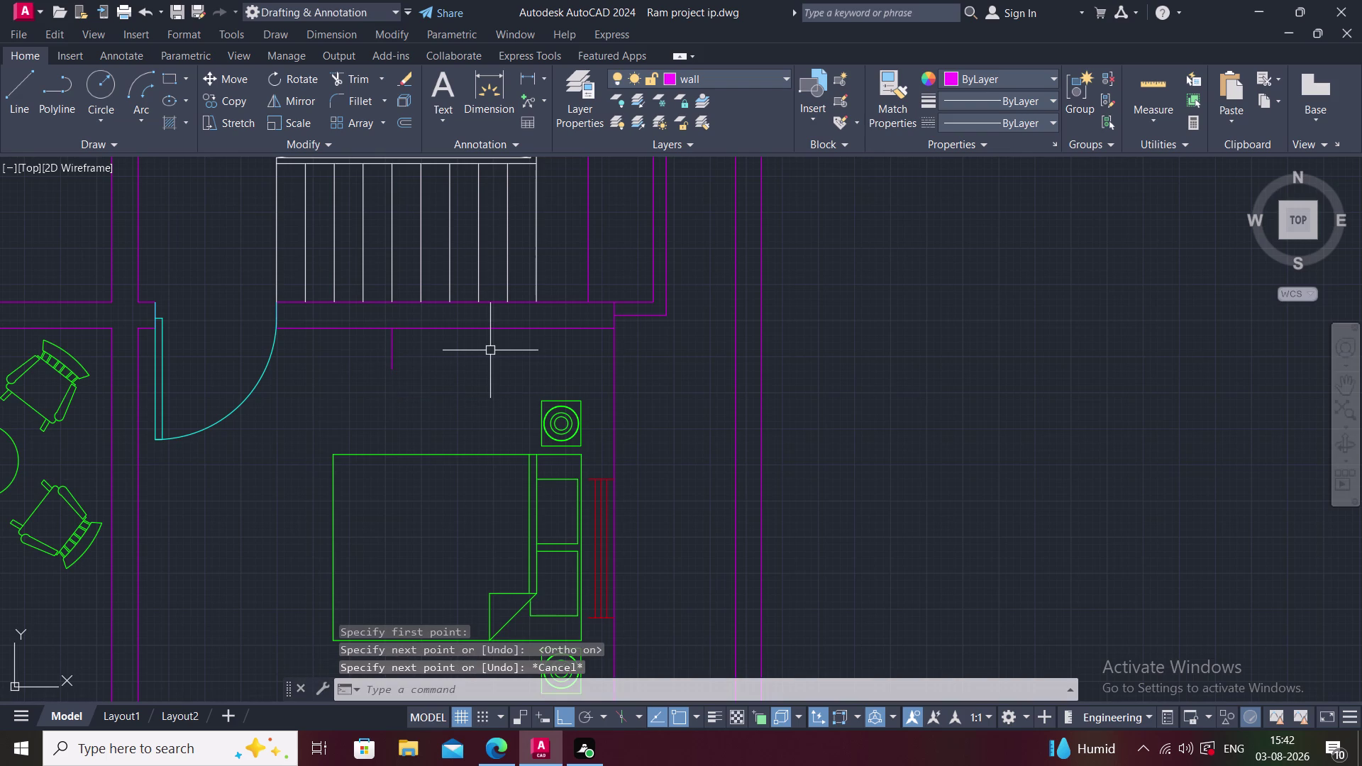
Offset the short line 4.5" to the right to form the stub's other face.
text(O)
key(space)
text(4.)
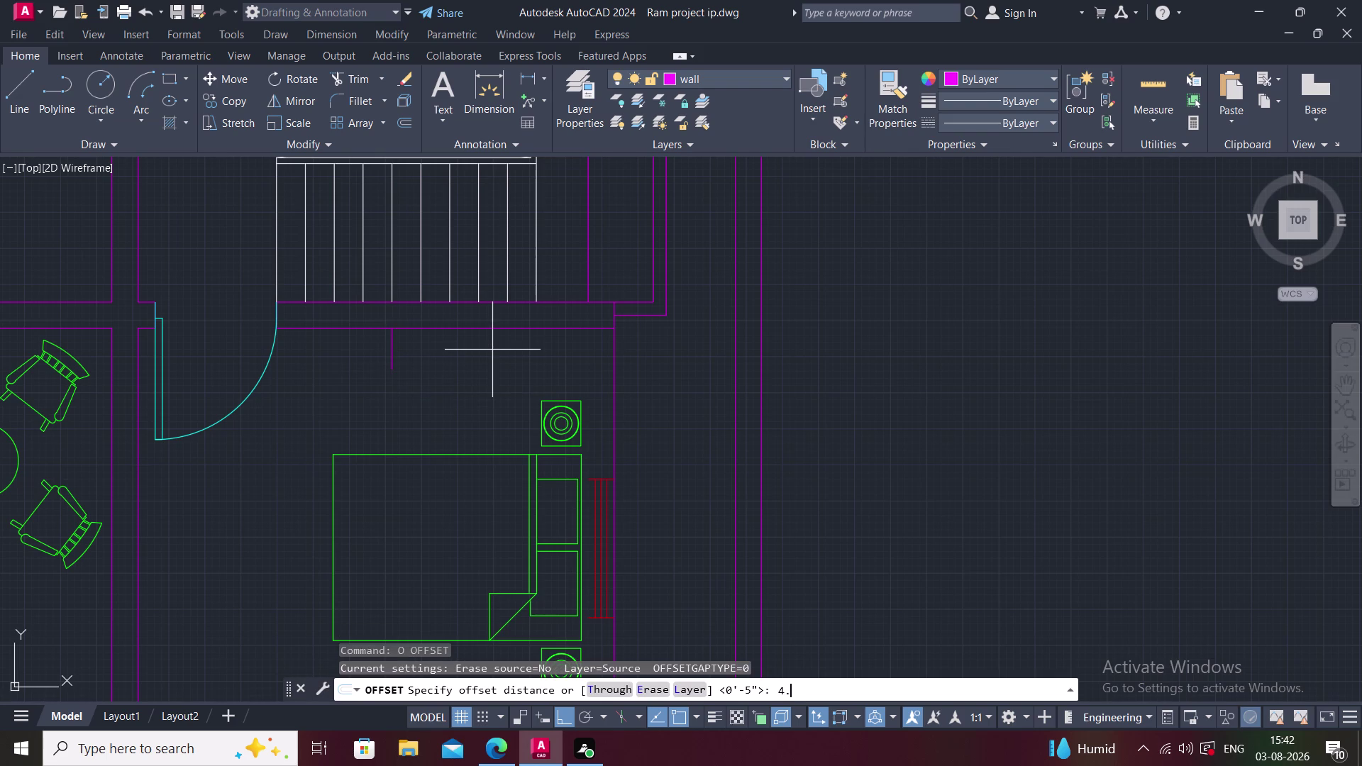
text(5")
key(Return)
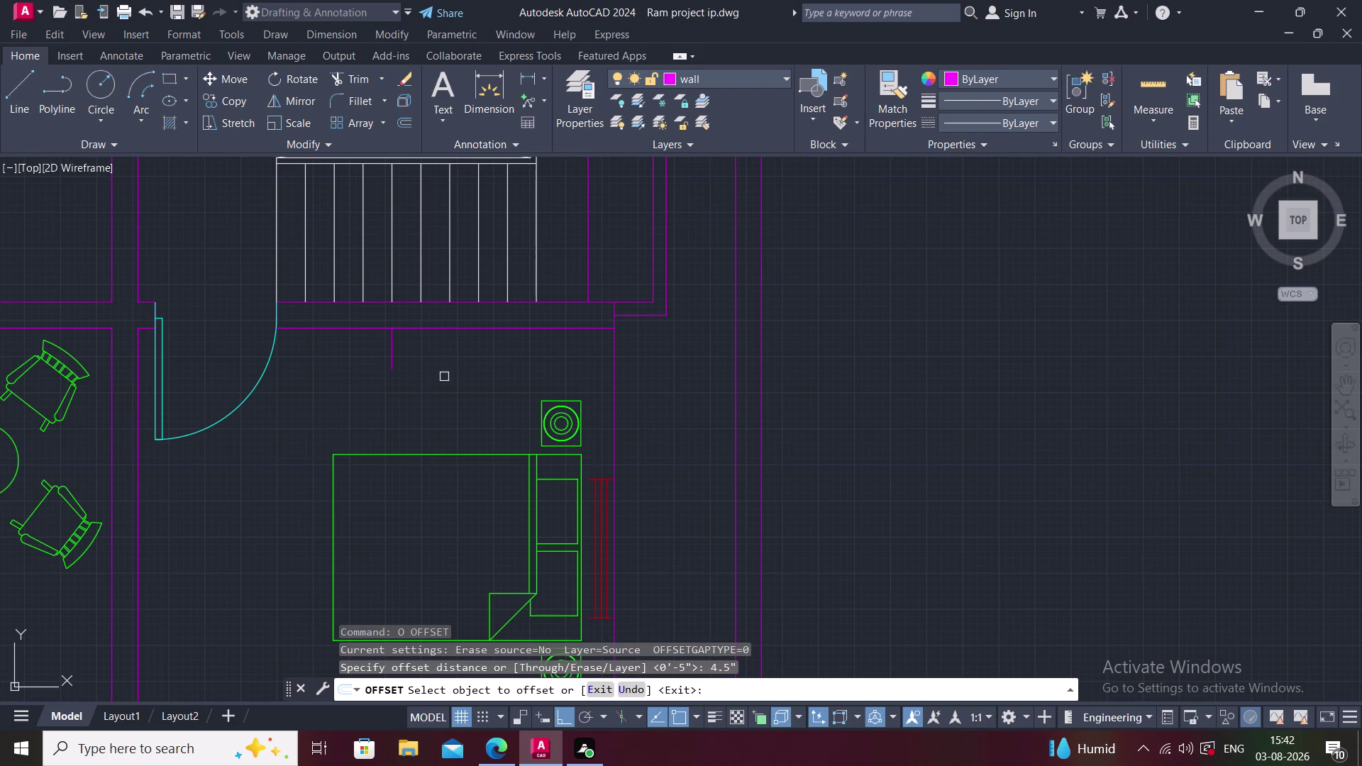
click(390, 351)
click(416, 356)
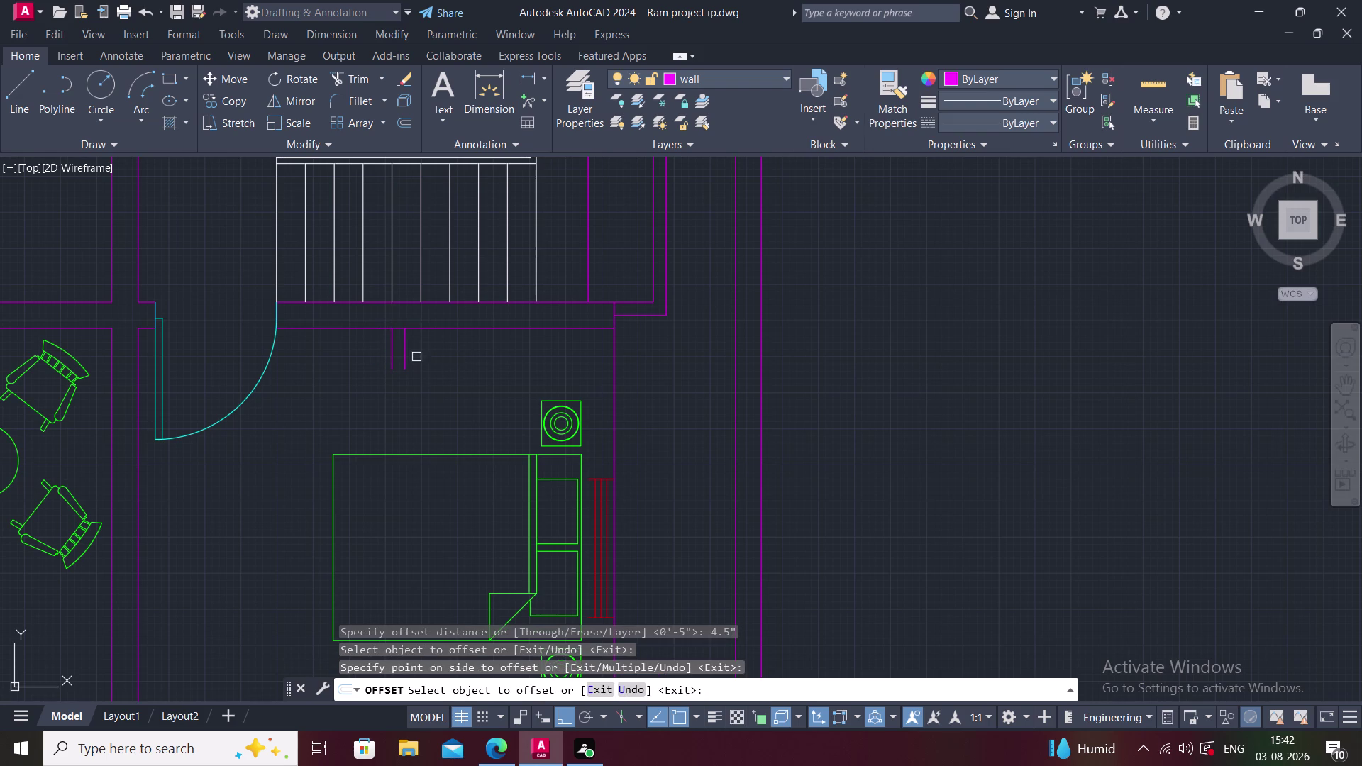
key(Escape)
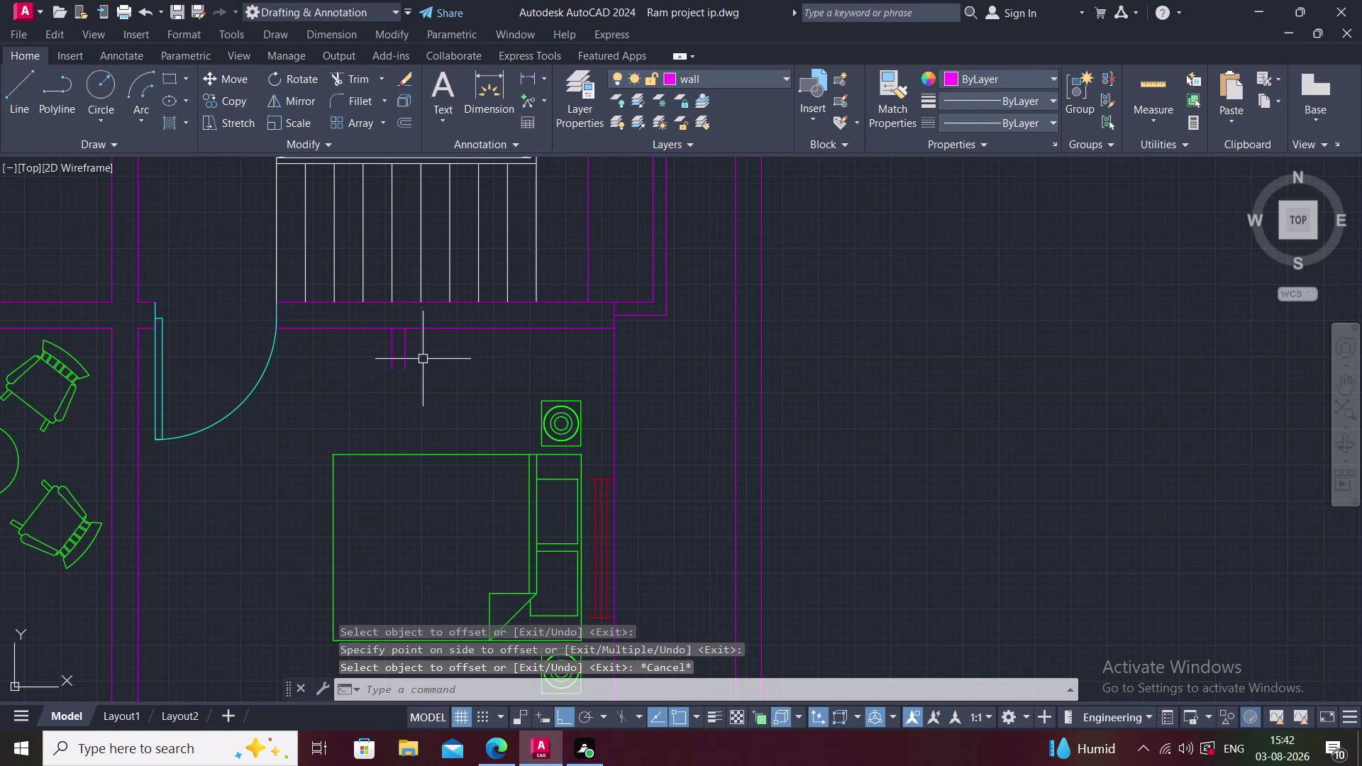
Attempt a fillet on the stub lines, cancelling it before joining them.
text(F)
key(space)
click(393, 353)
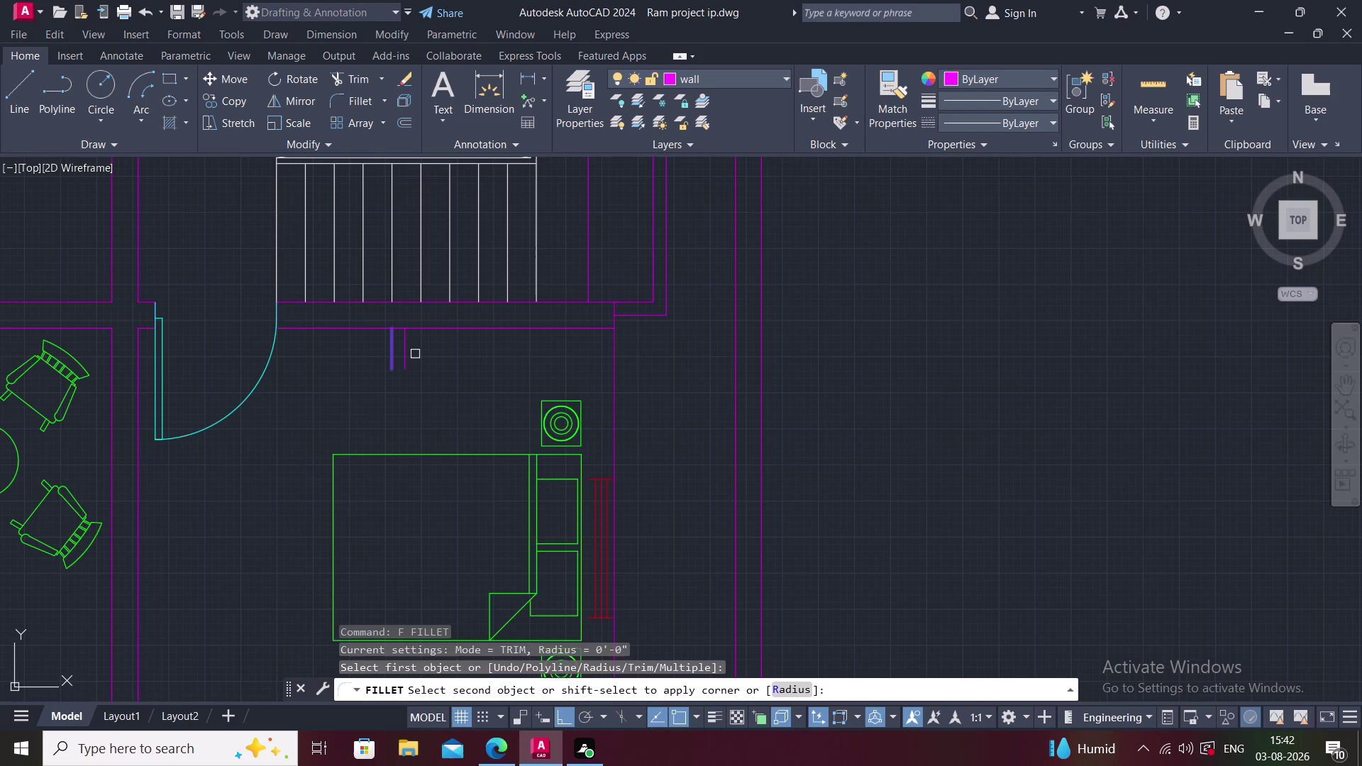
key(Escape)
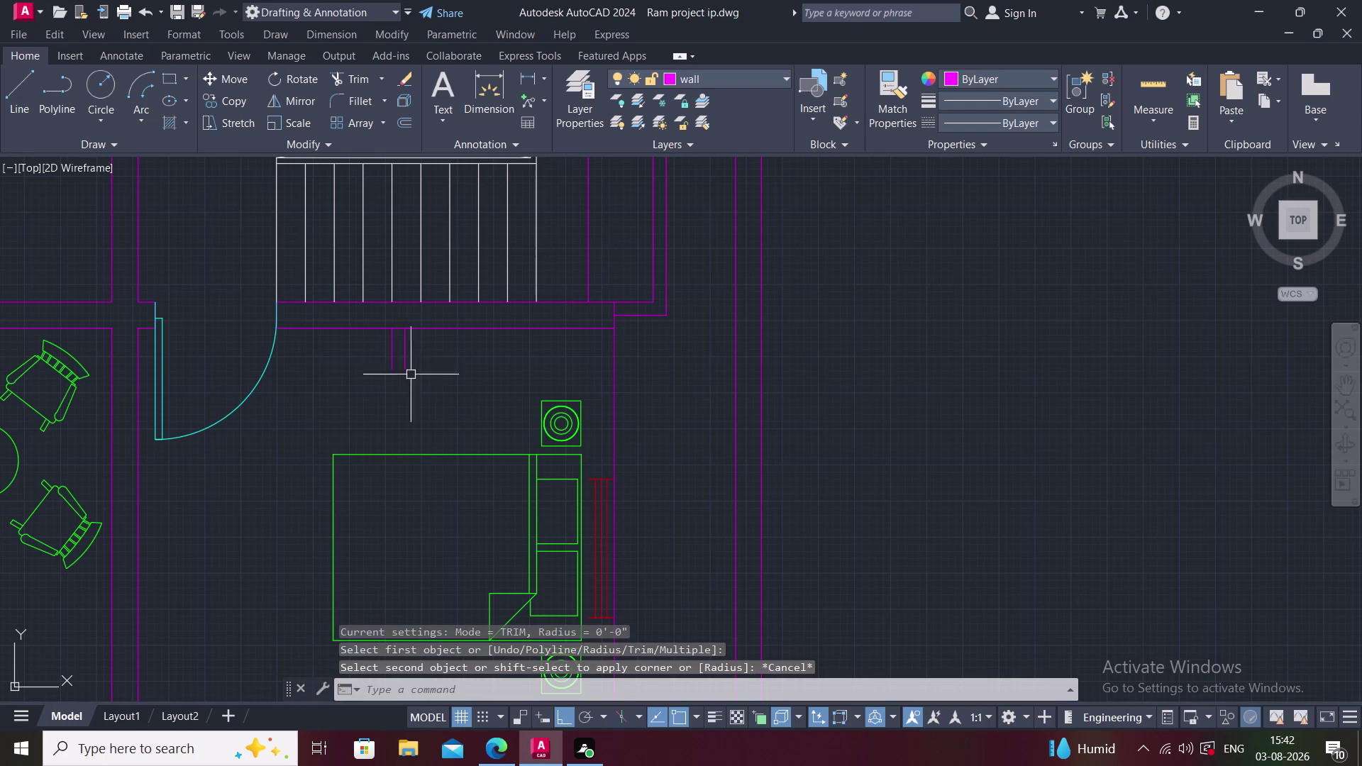
text(L)
key(space)
scroll(up, 3)
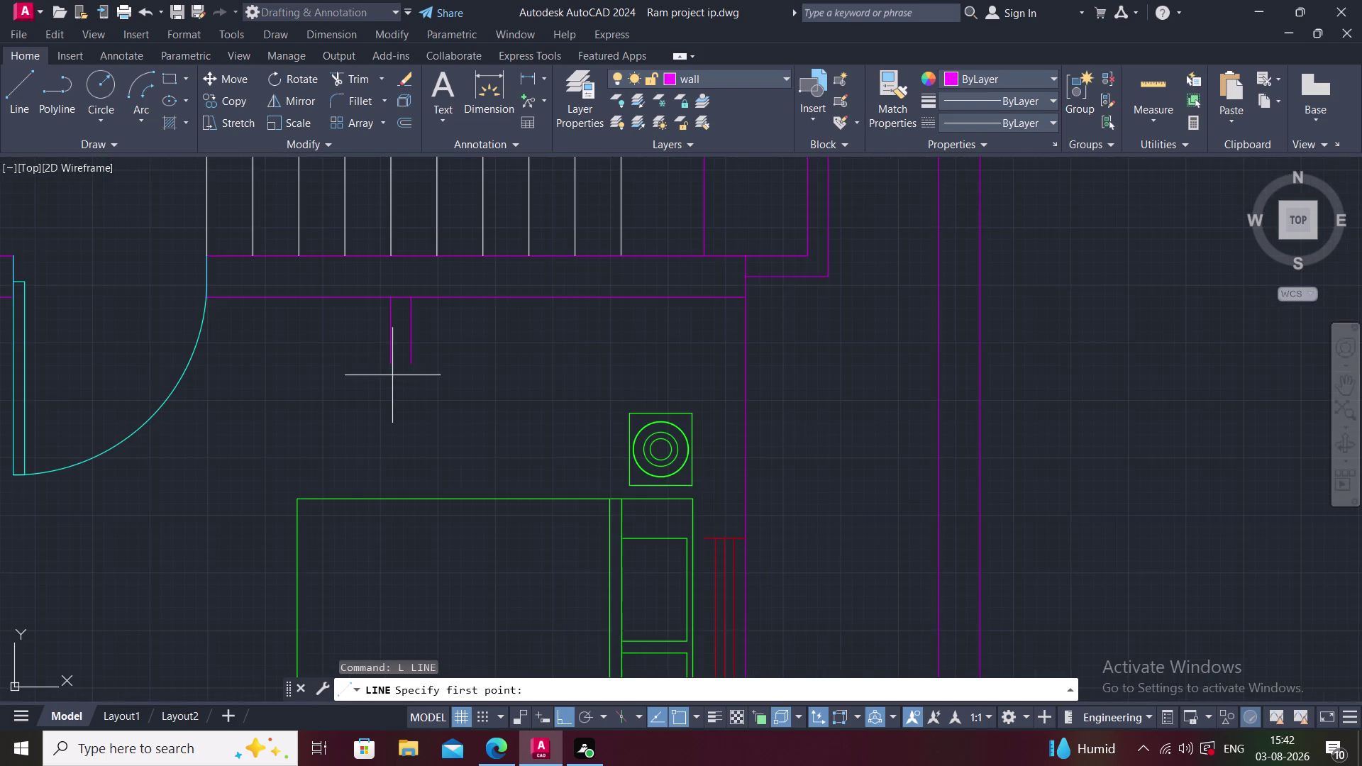
Close the stub's bottom with a short line and trim the excess piece near it.
click(392, 364)
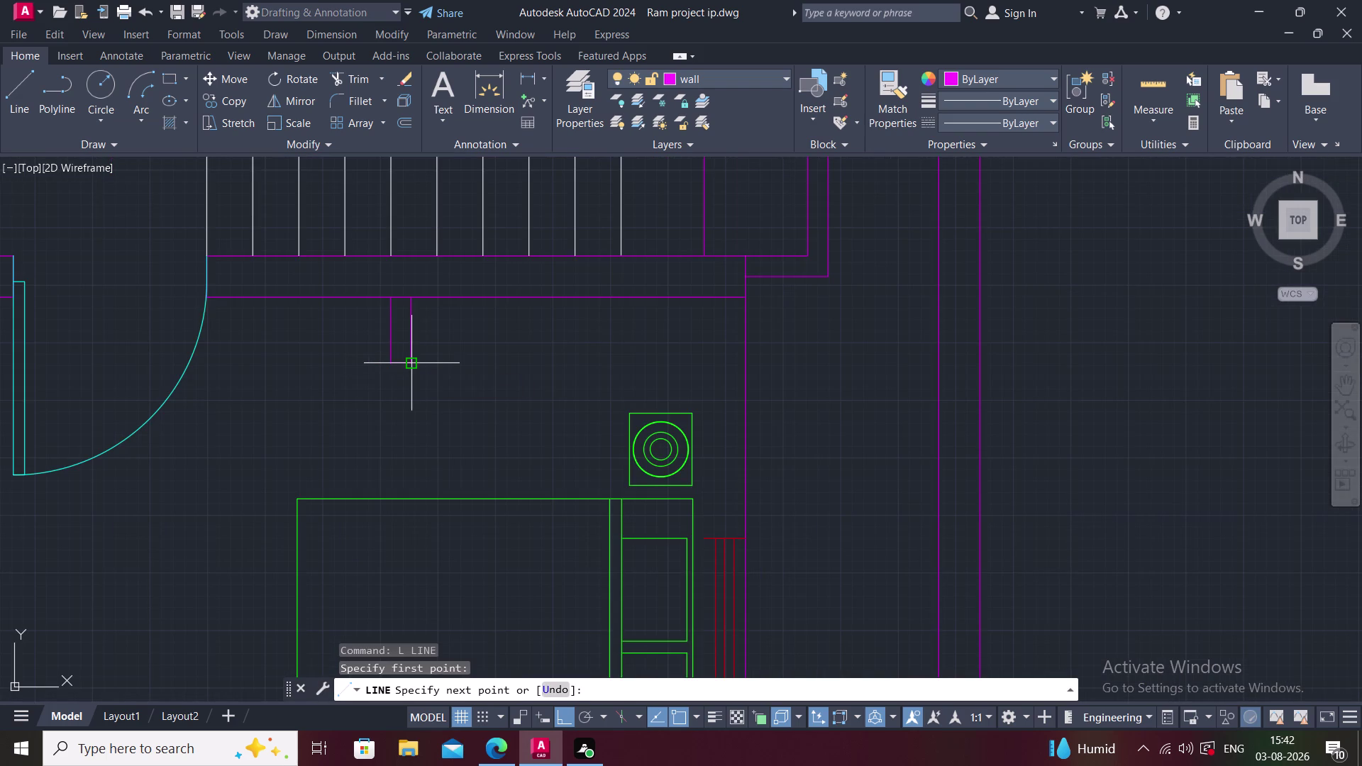
click(414, 365)
key(Escape)
middle_drag(459, 354, 461, 369)
text(TR)
key(space)
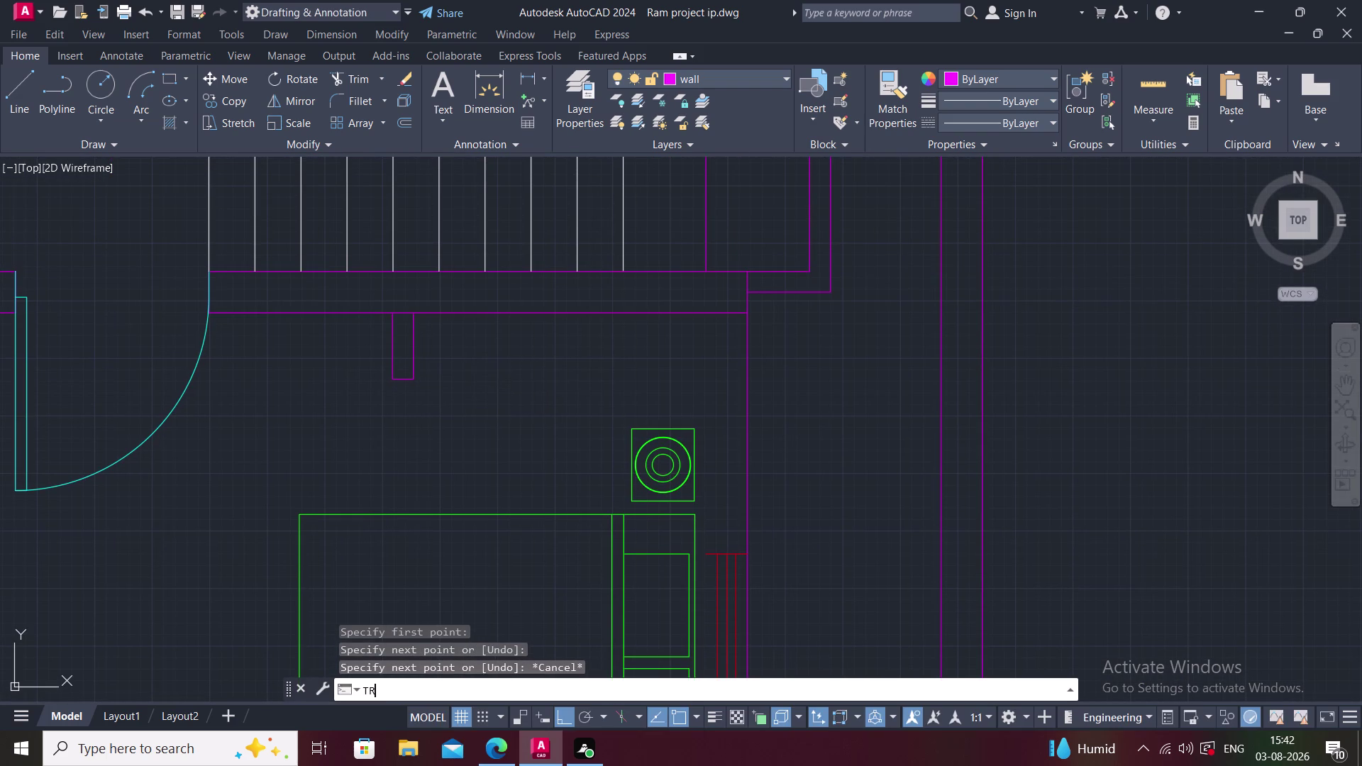
scroll(up, 3)
click(395, 329)
key(Escape)
scroll(down, 3)
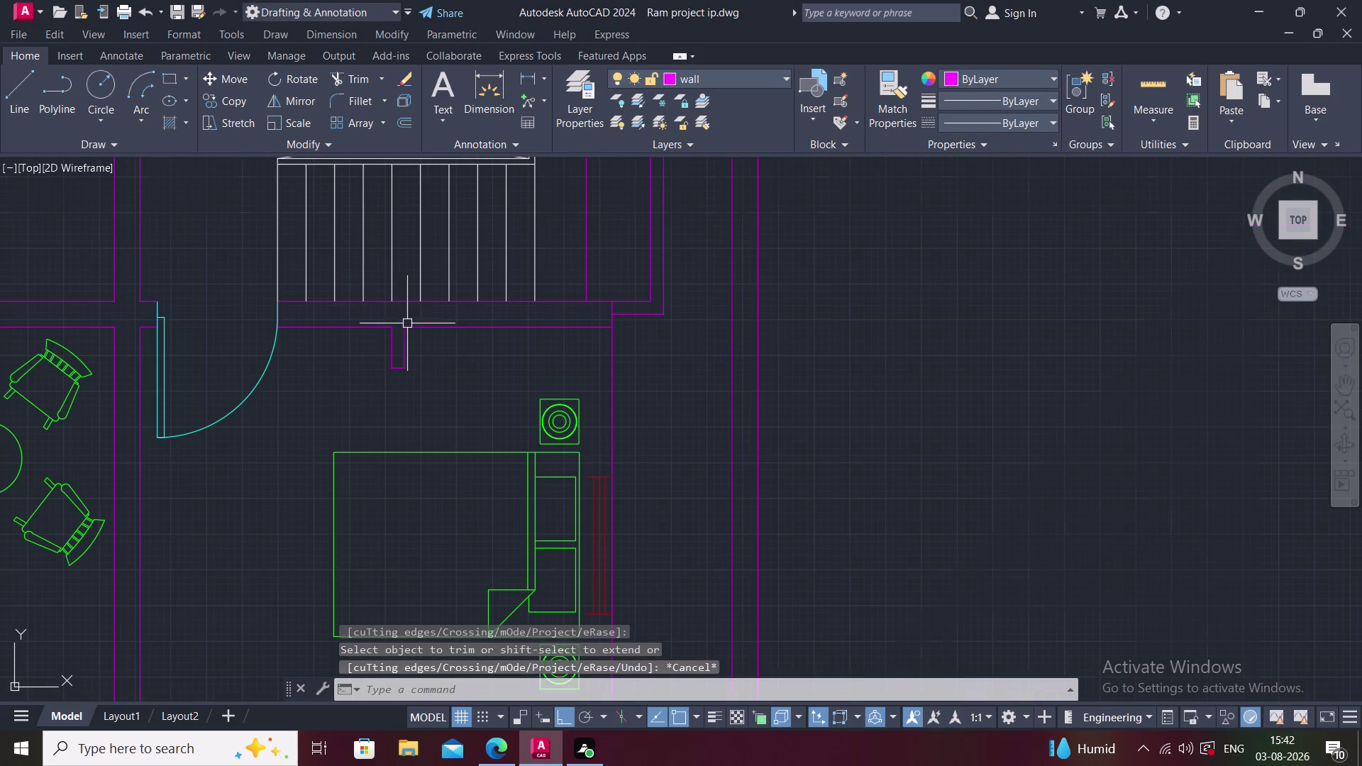
middle_drag(431, 353, 444, 354)
Draw the partition line from the stub across to the right-hand wall.
text(L)
key(space)
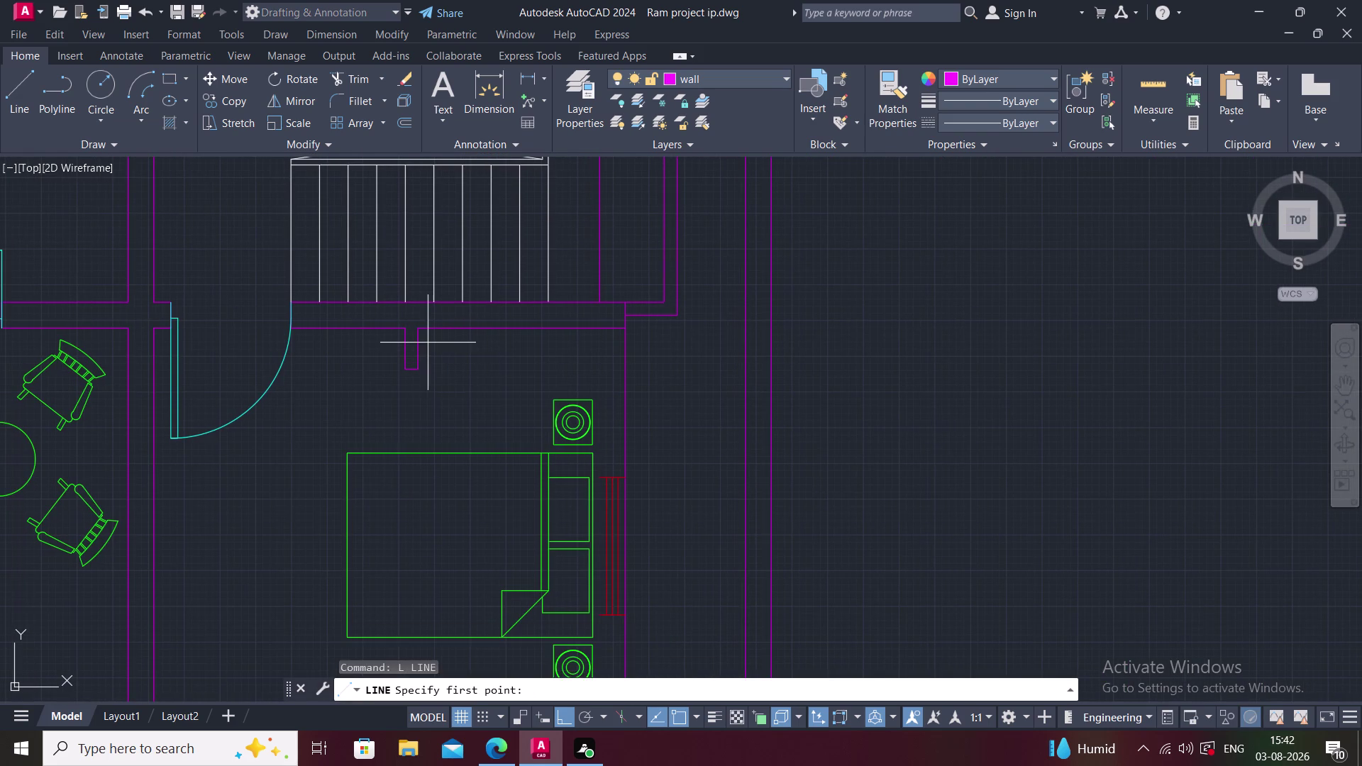
click(414, 346)
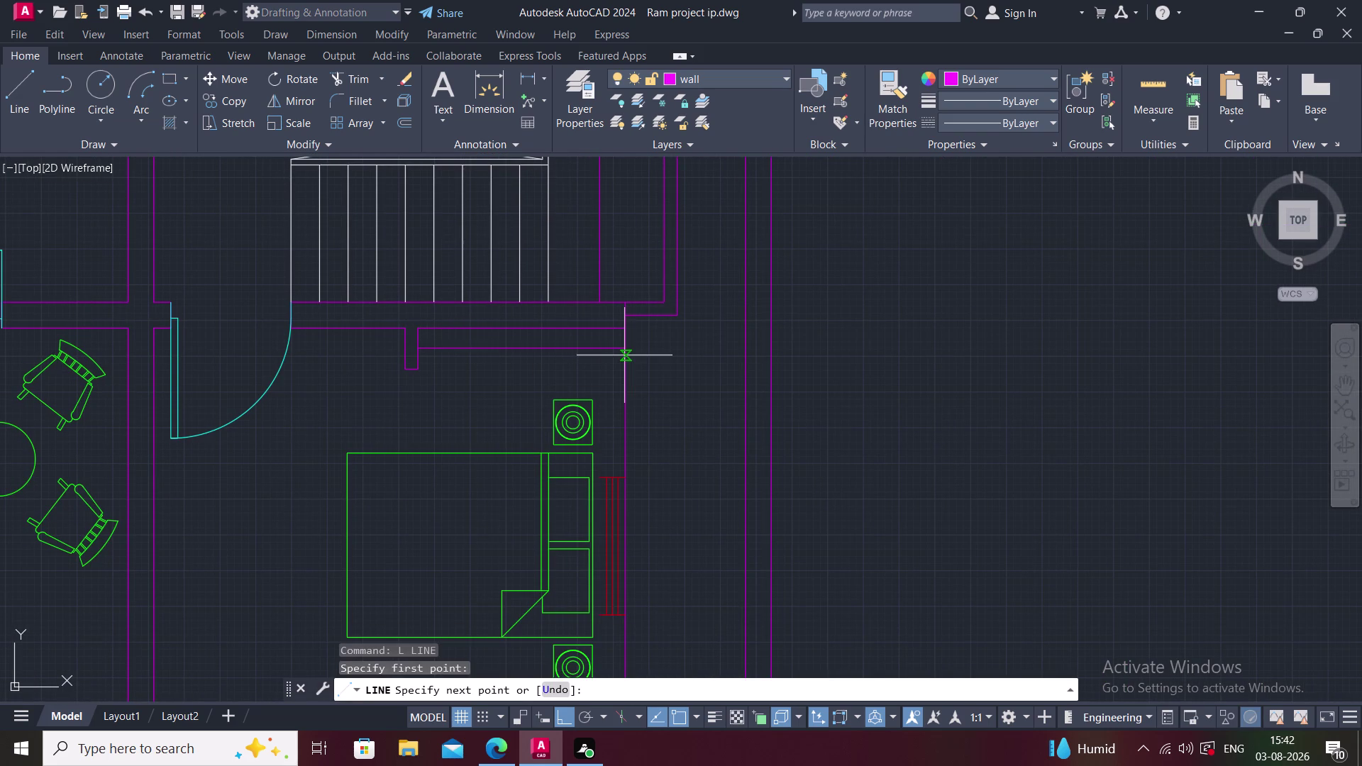
click(626, 348)
key(Escape)
scroll(down, 3)
middle_drag(660, 342, 643, 354)
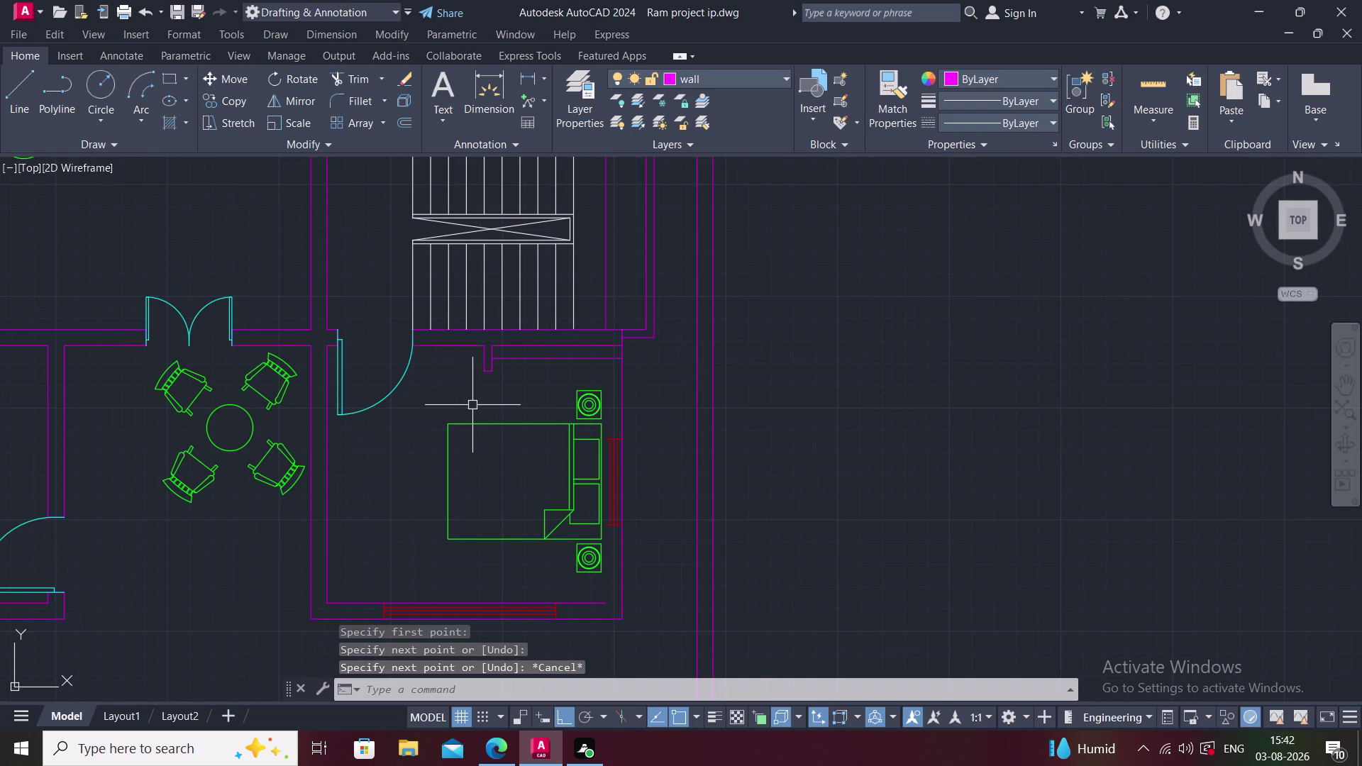
scroll(down, 3)
scroll(up, 3)
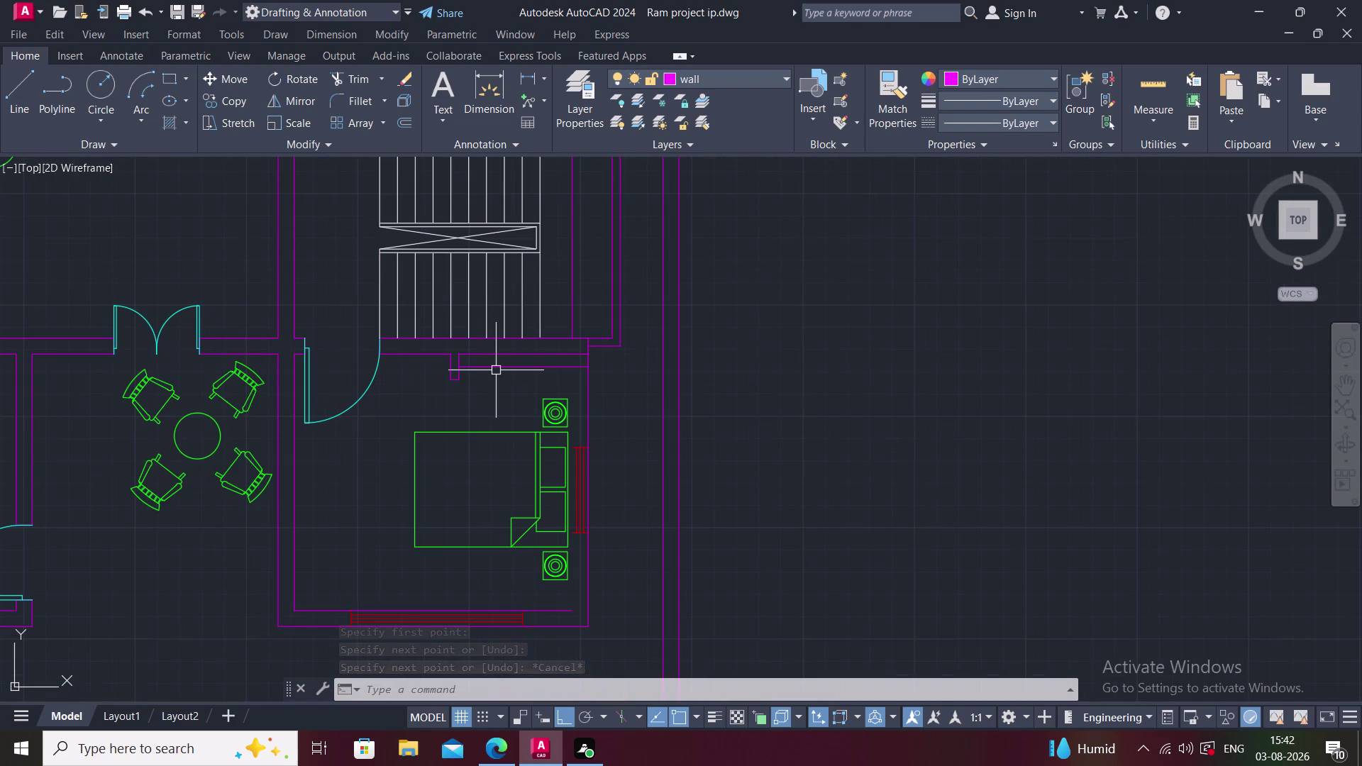
scroll(up, 3)
middle_drag(495, 370, 474, 394)
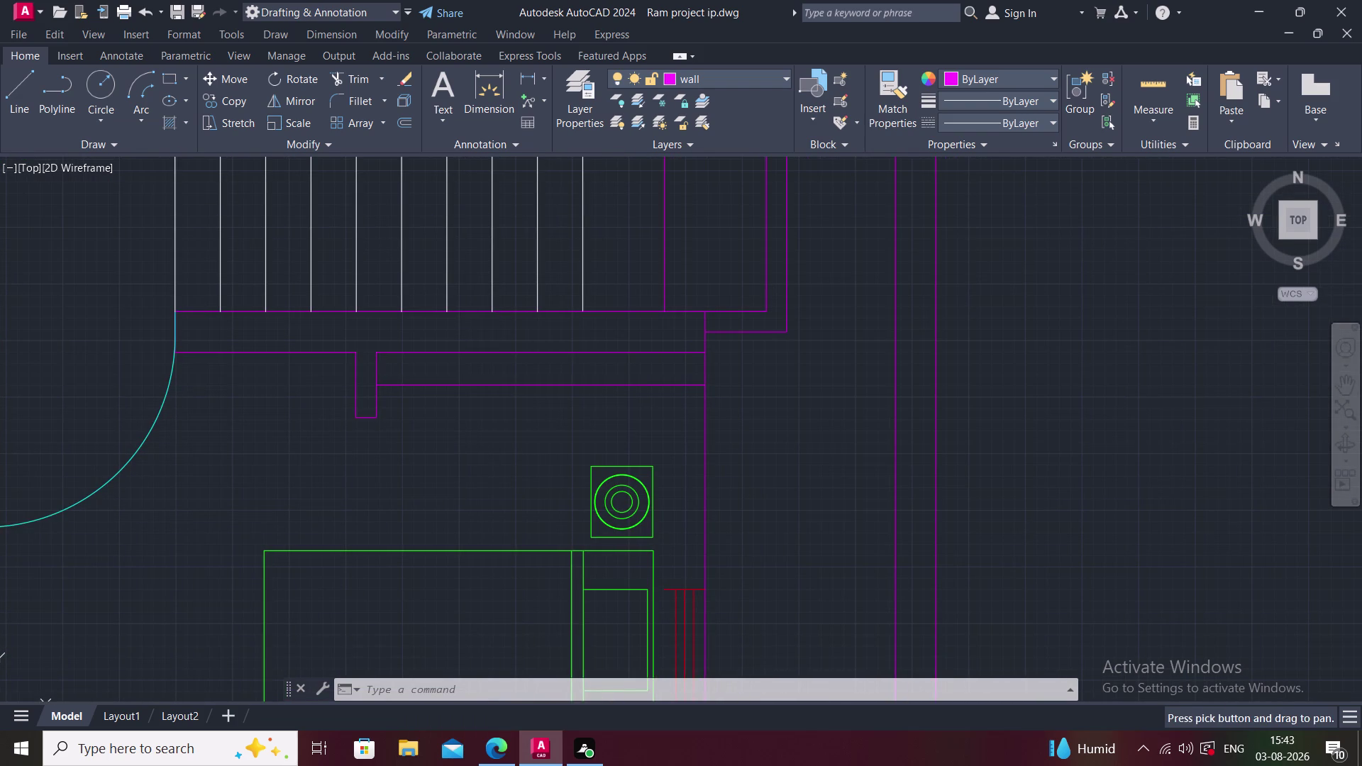
Cancel a stray line, fix mistyped commands, and run the SP spell check.
text(L)
key(space)
key(Escape)
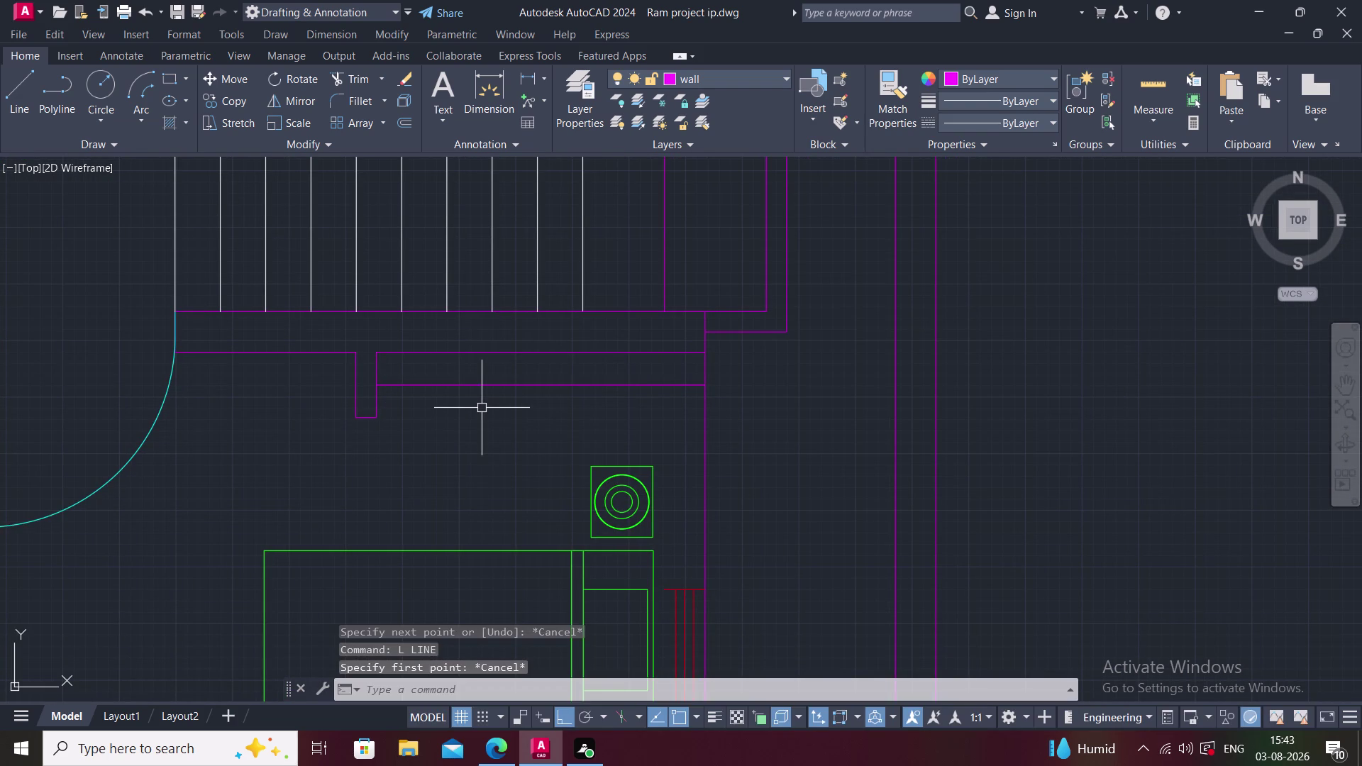
key(a)
key(i)
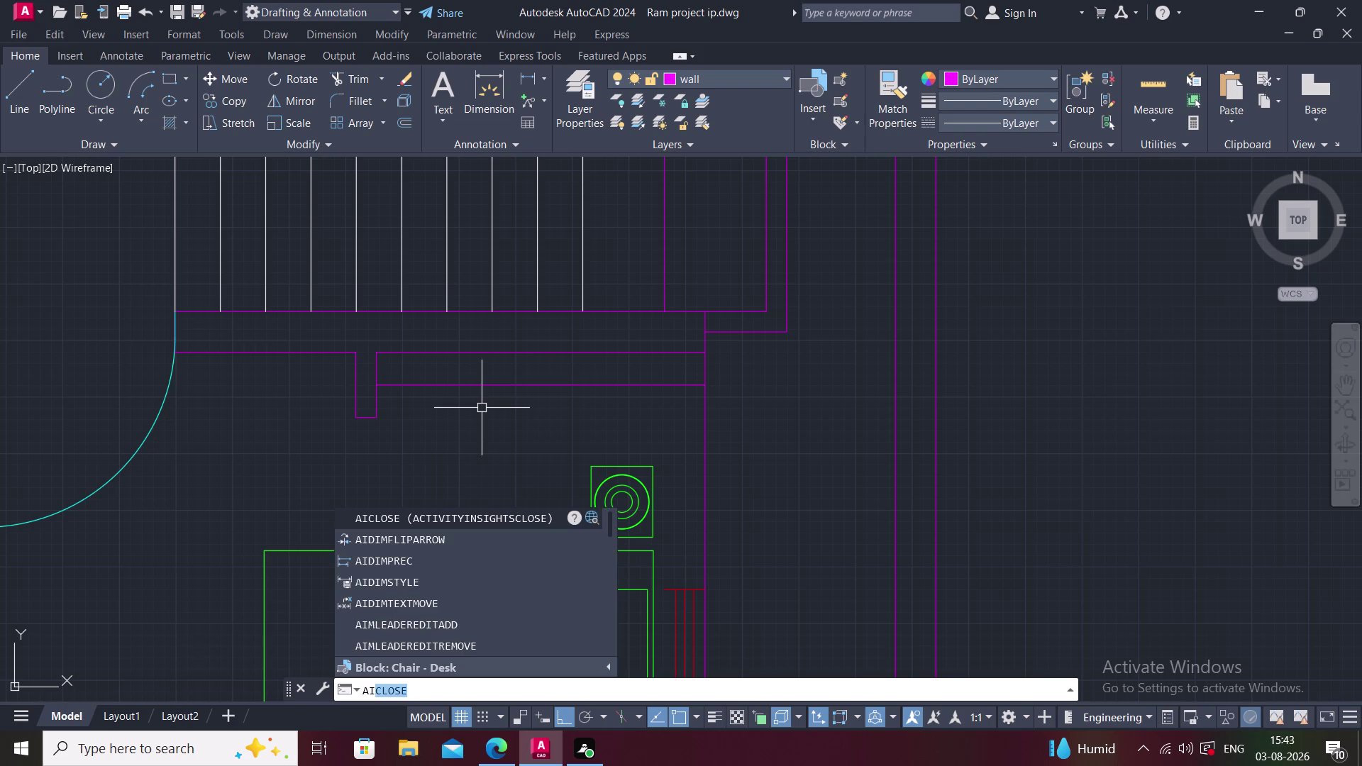
key(BackSpace)
key(BackSpace)
key(BackSpace)
text(S)
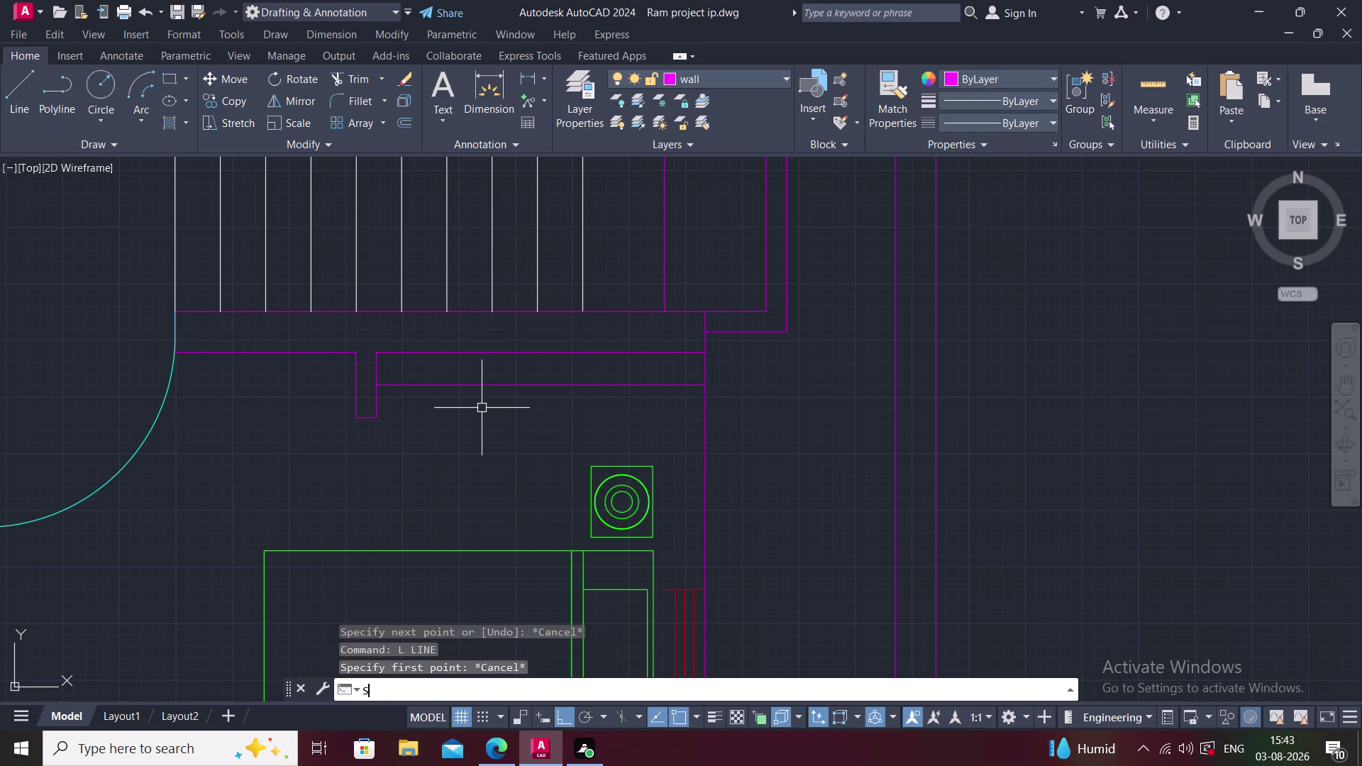
text(I)
key(Escape)
key(a)
key(Escape)
text(SP)
key(space)
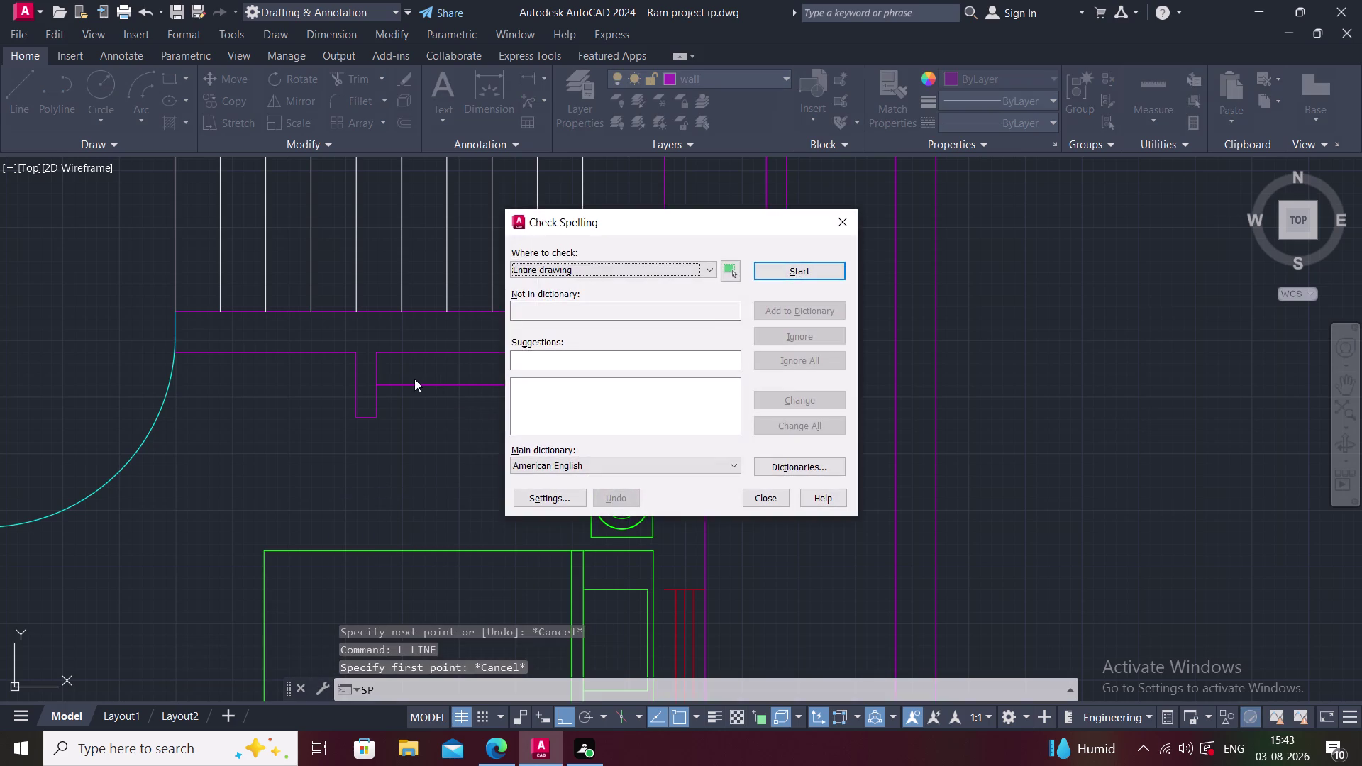
key(Escape)
key(s)
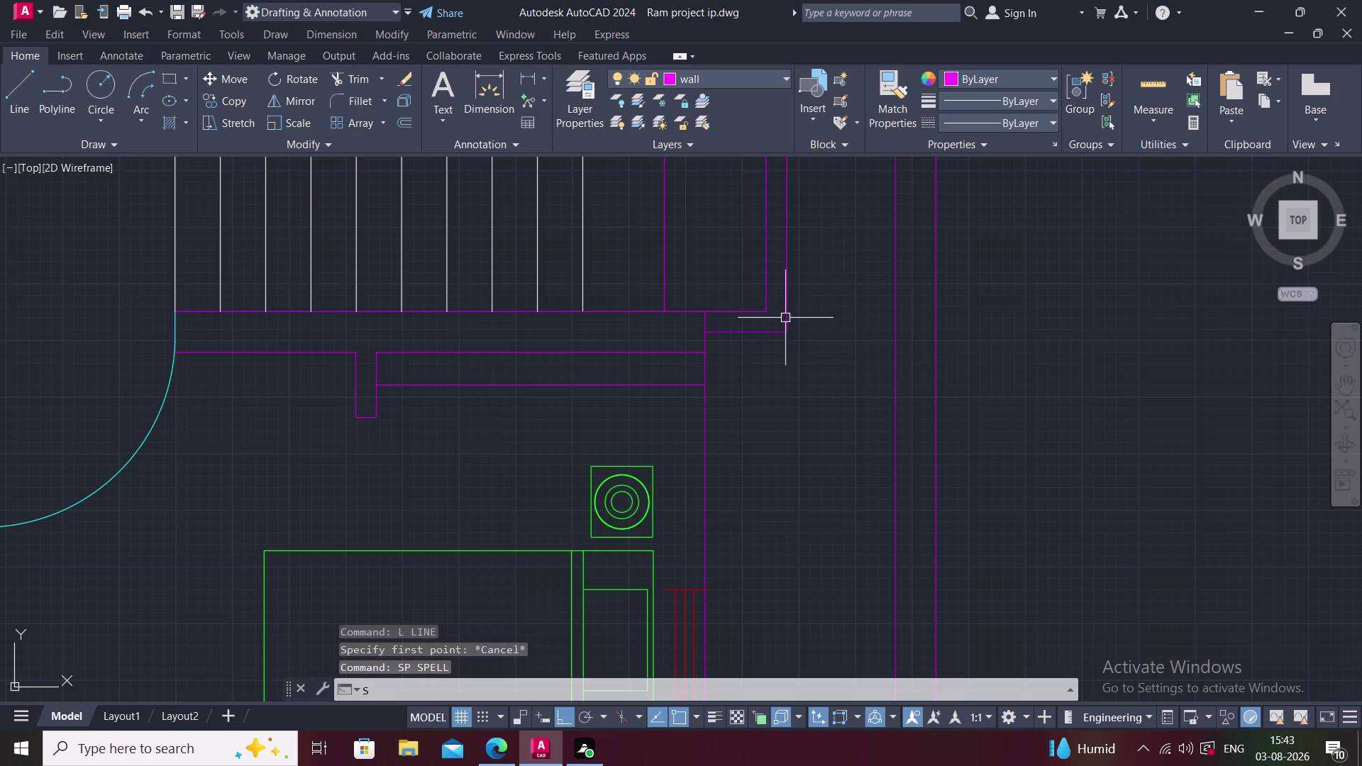
key(p)
key(l)
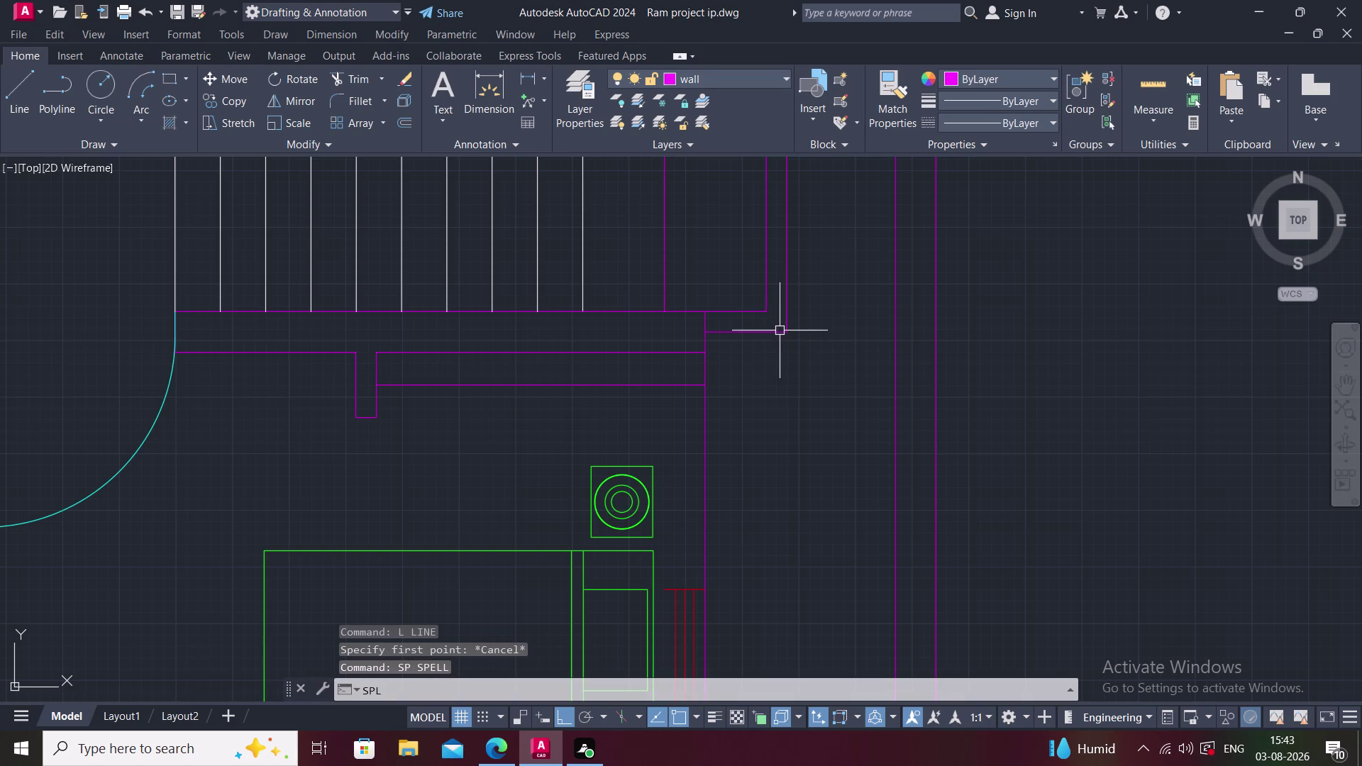
key(space)
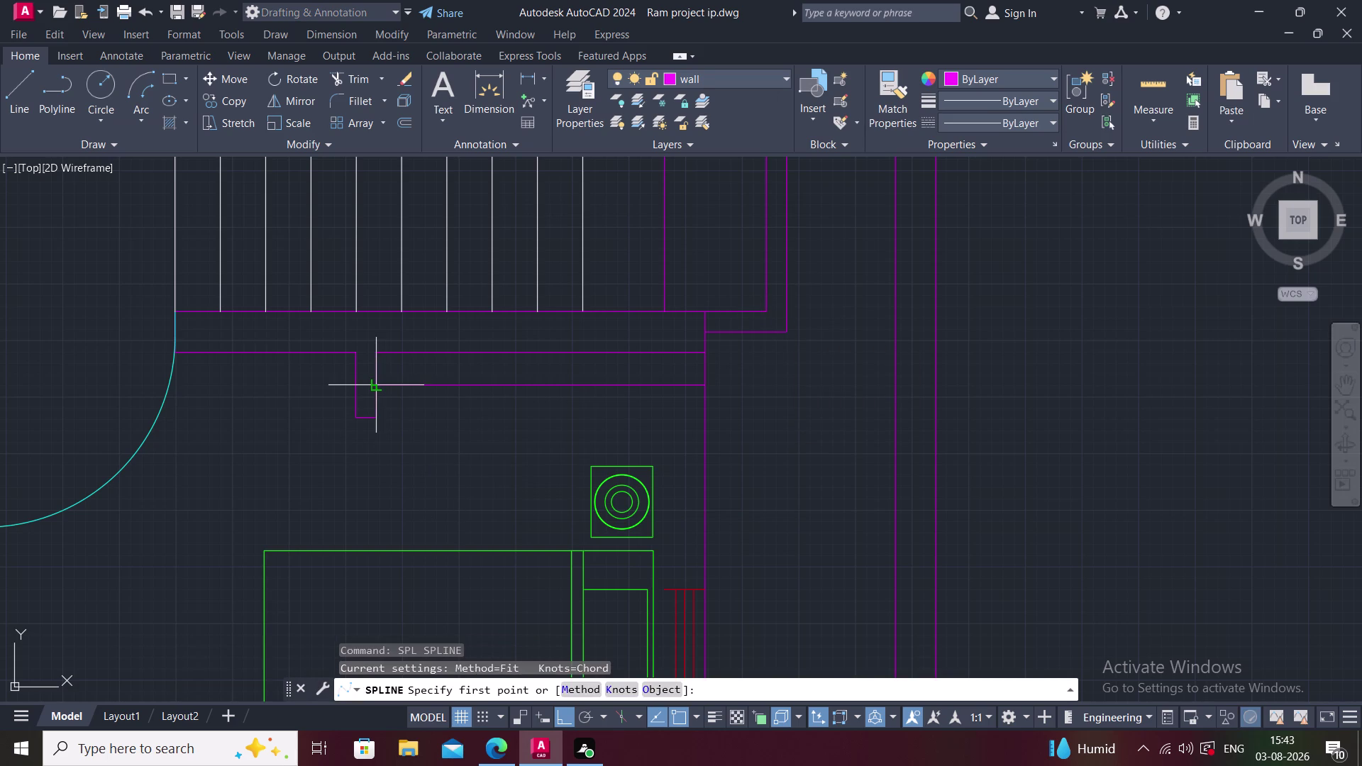
click(376, 385)
click(705, 388)
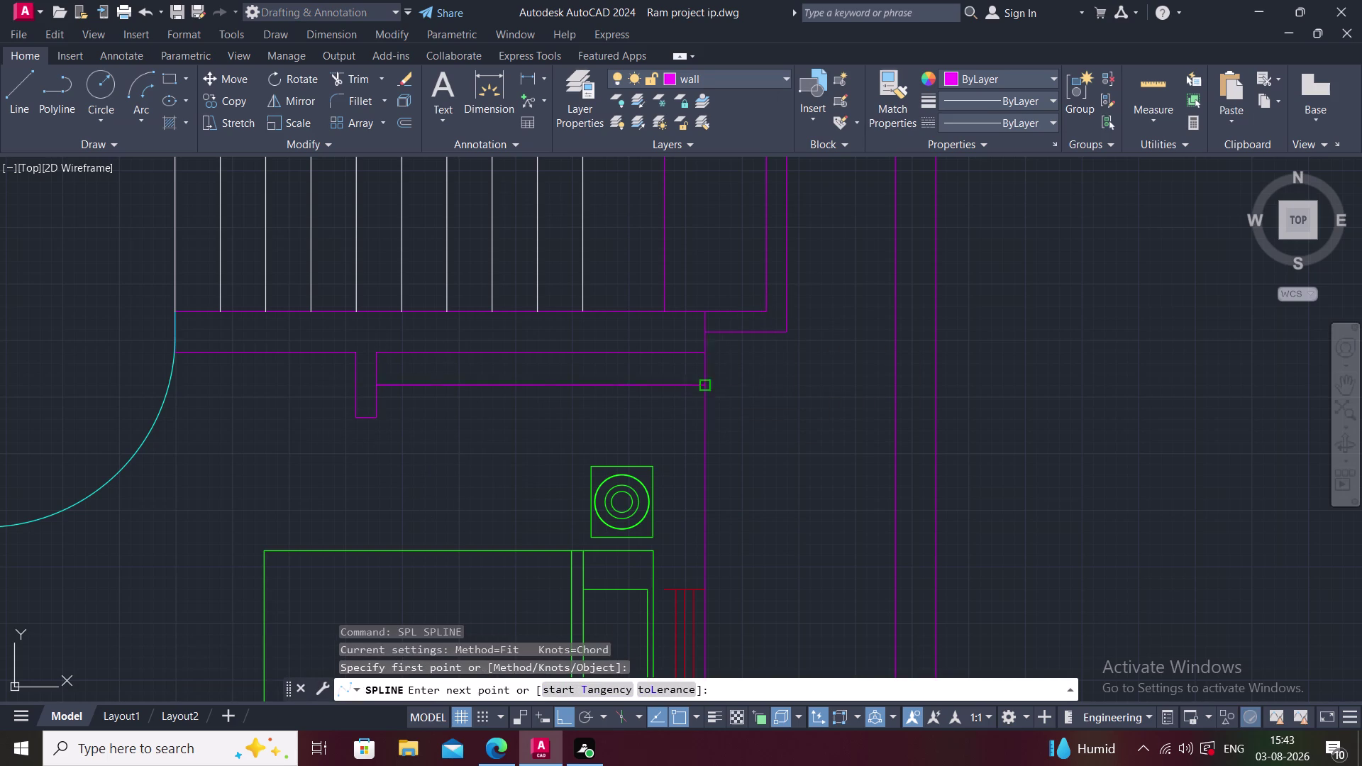
key(Escape)
middle_drag(568, 447, 581, 456)
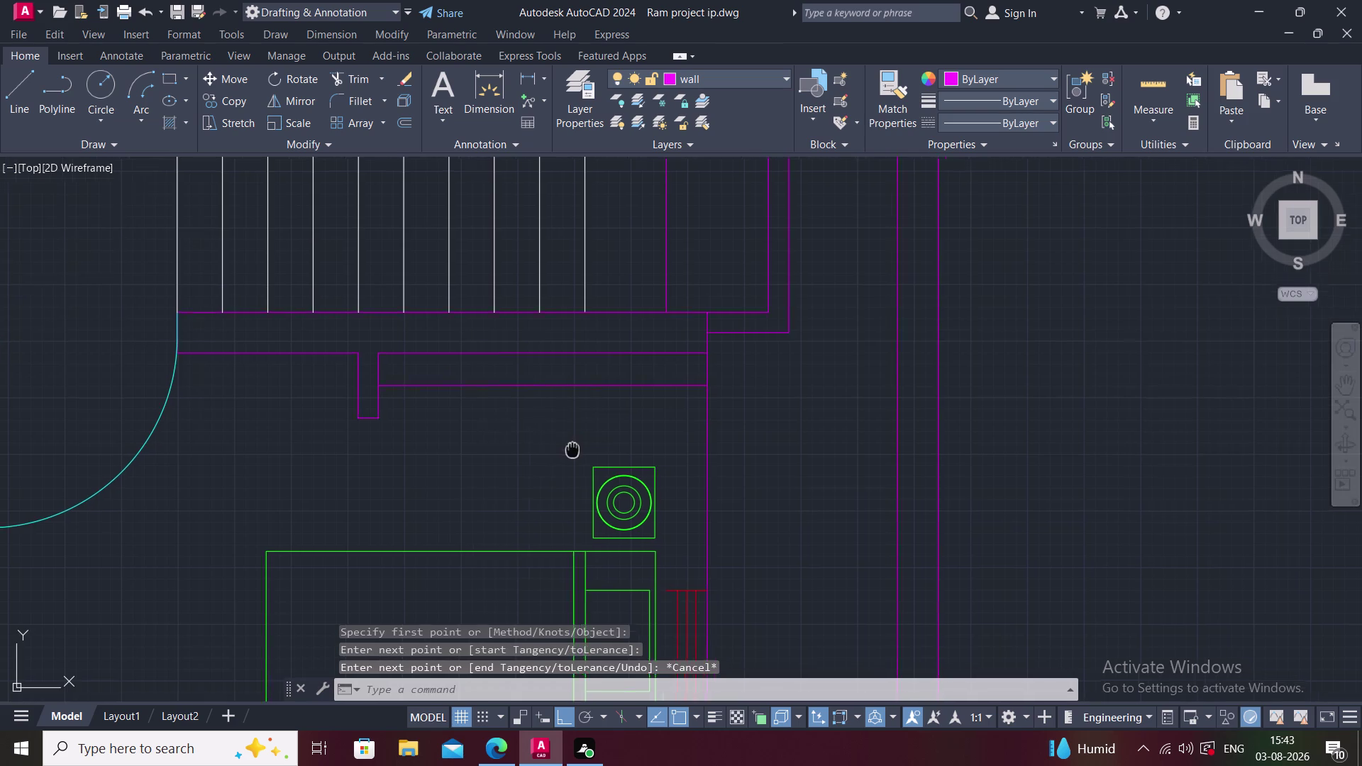
middle_drag(581, 456, 582, 456)
text(L)
key(space)
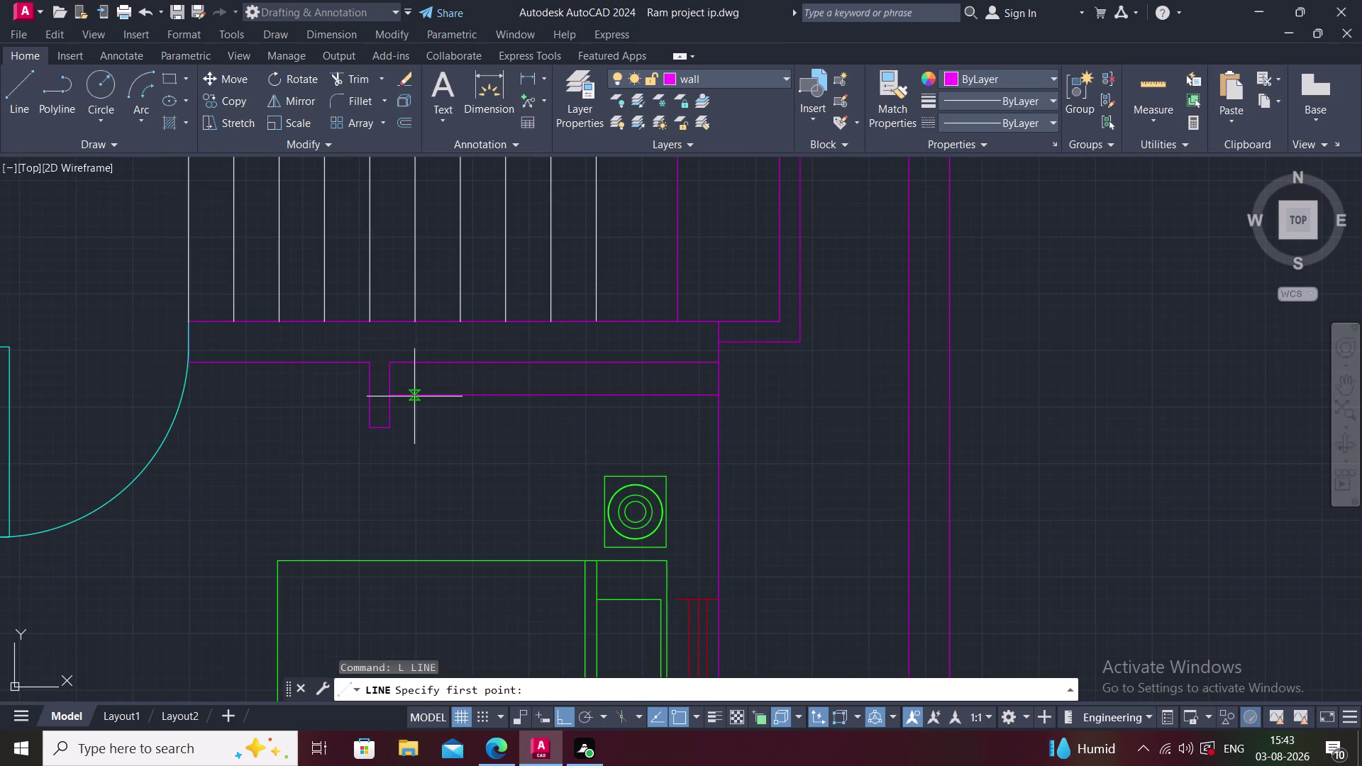
Start and cancel two line attempts near the partition corner.
click(407, 395)
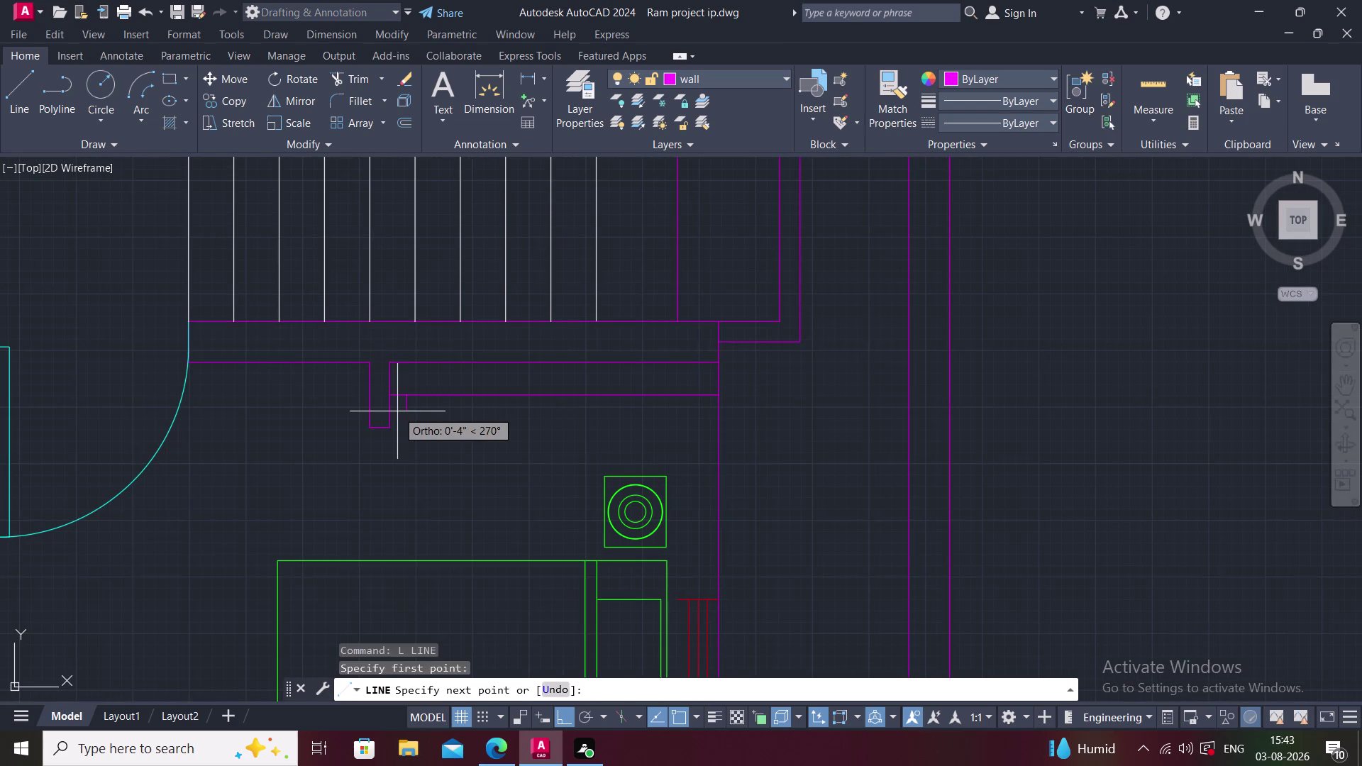
key(F8)
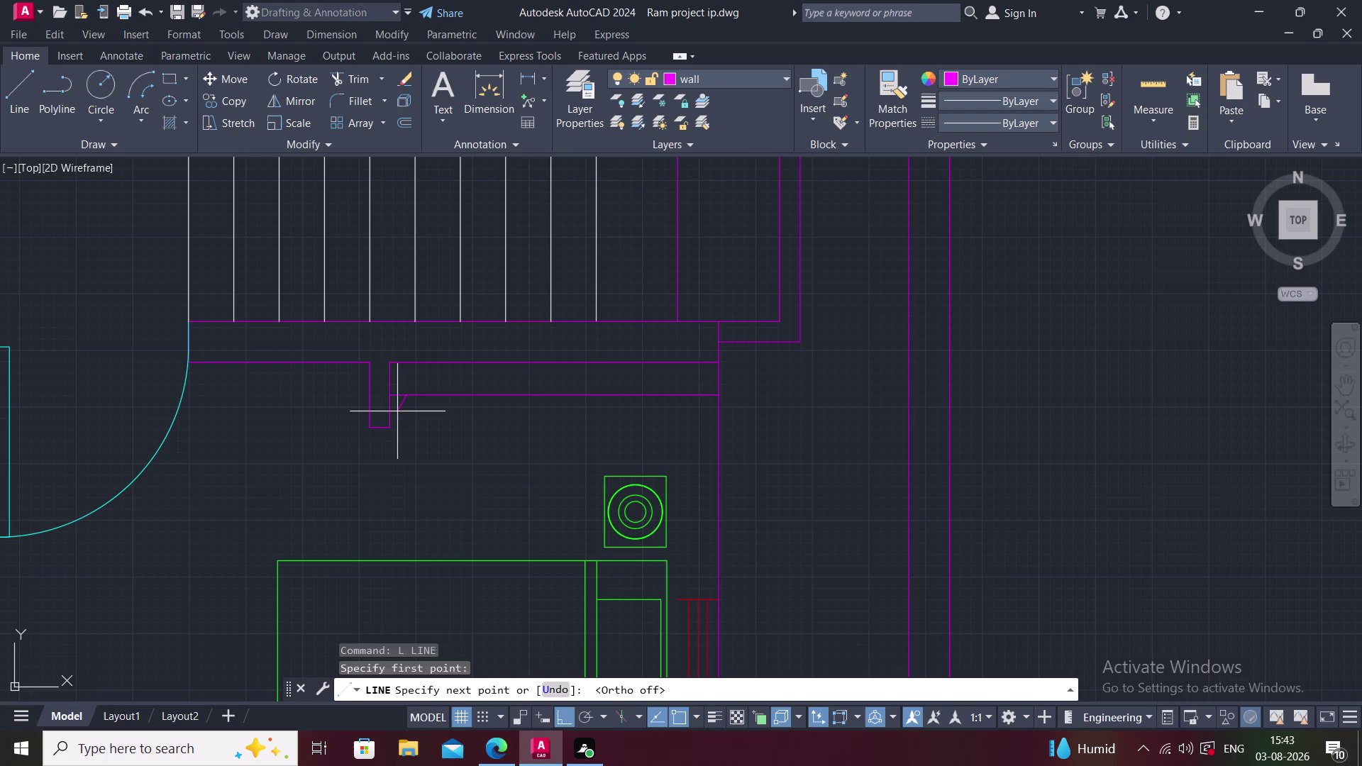
click(397, 412)
key(Escape)
scroll(up, 3)
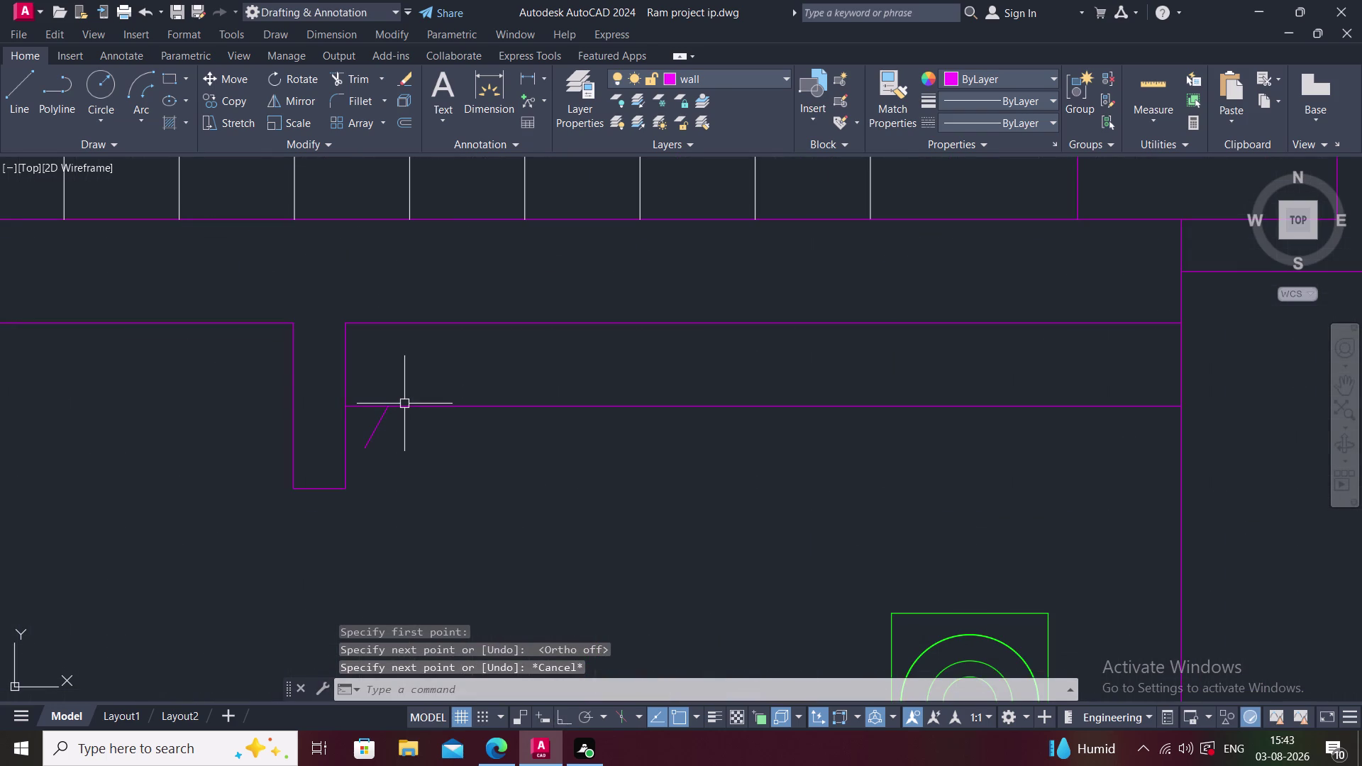
text(L)
key(space)
click(390, 403)
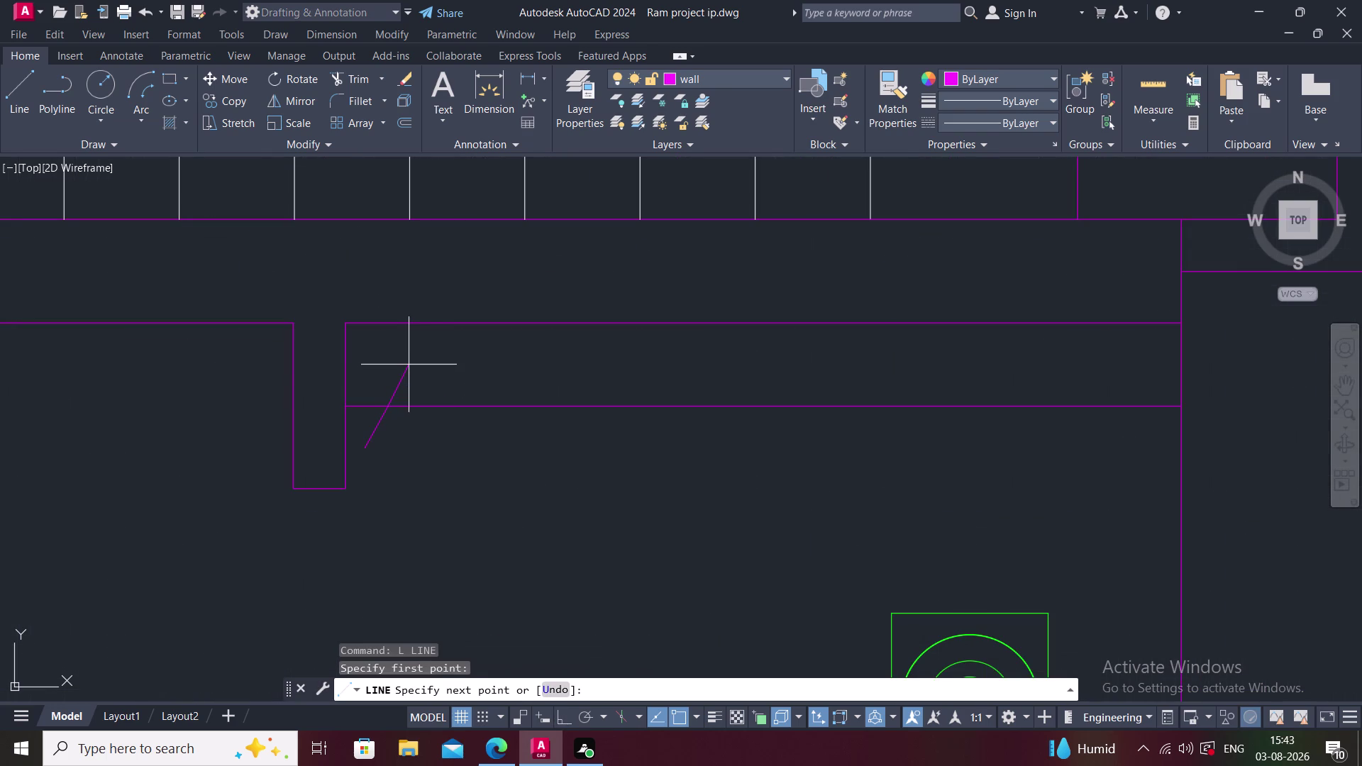
key(Escape)
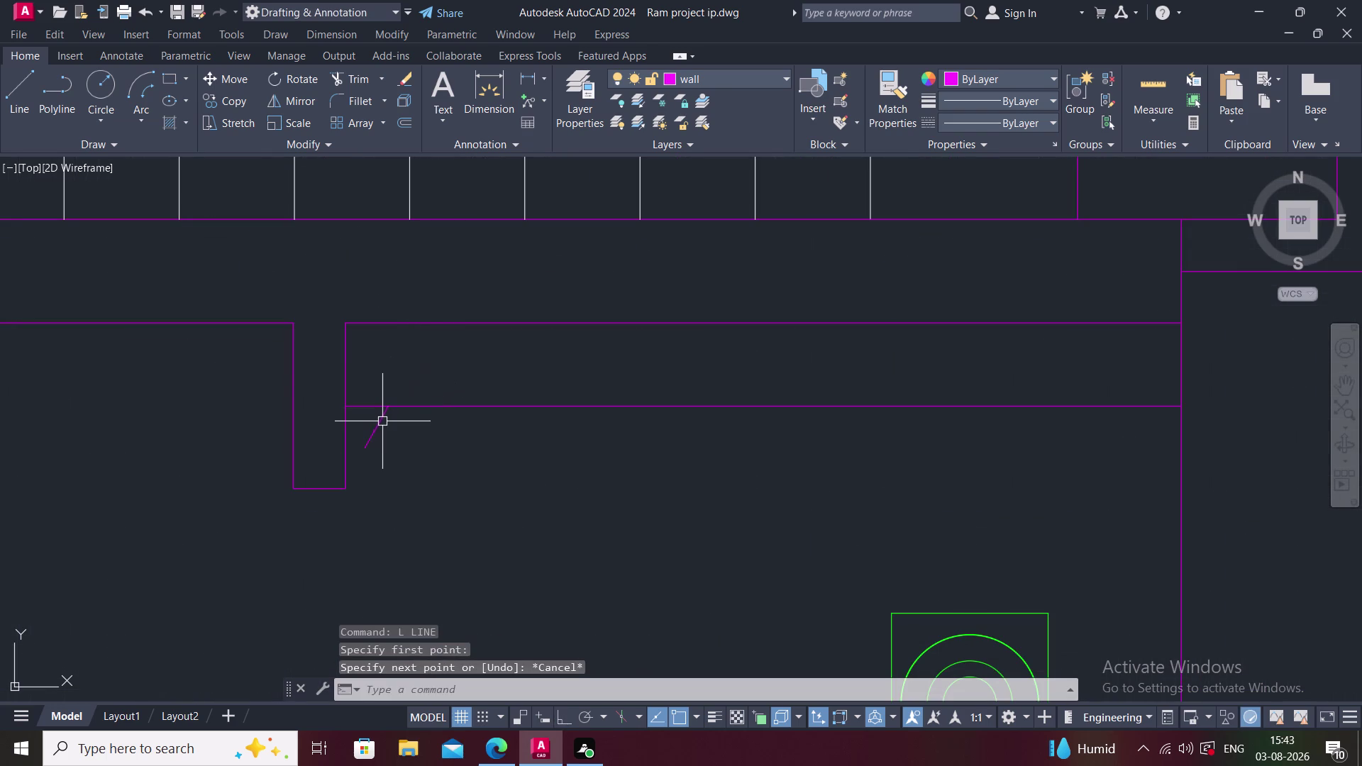
Extend the diagonal line up to the upper wall, then exit an unused trim.
text(EX)
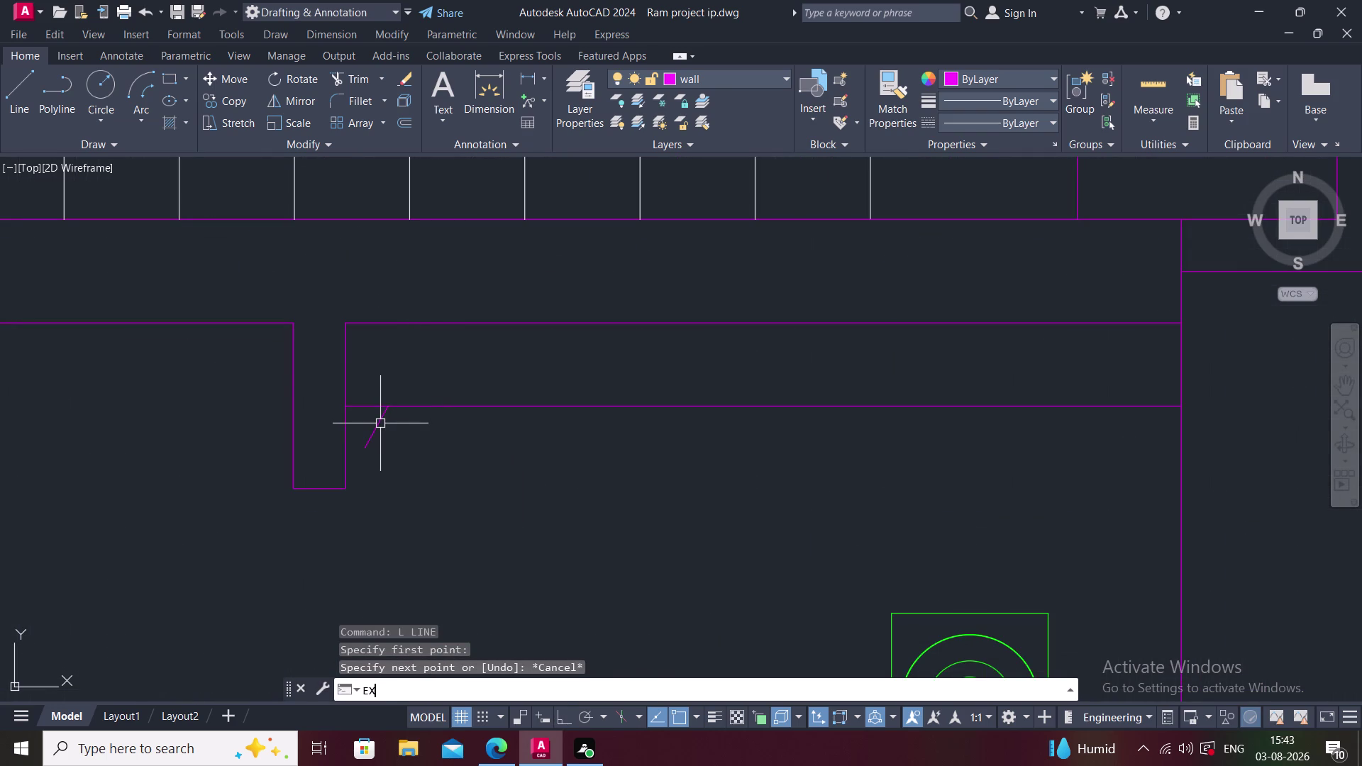
key(space)
click(376, 421)
key(Escape)
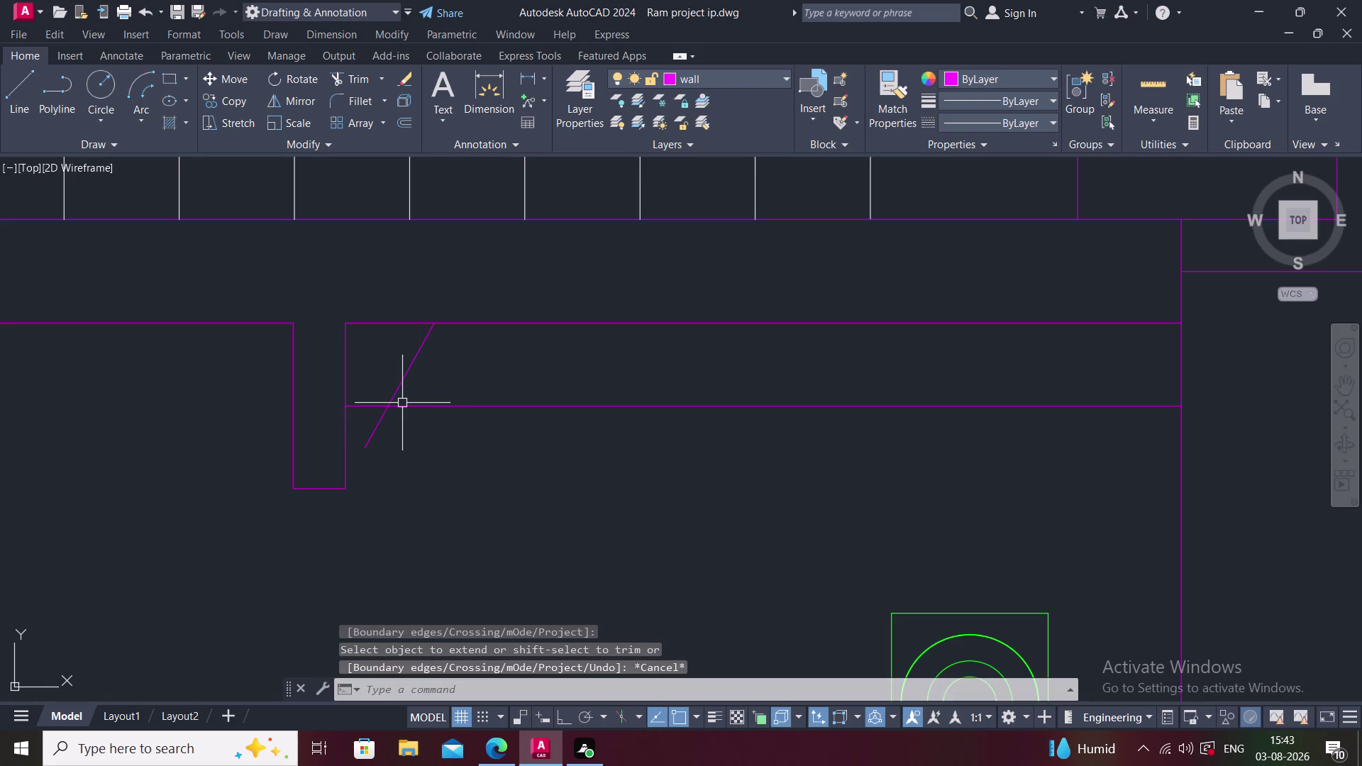
text(TR)
key(space)
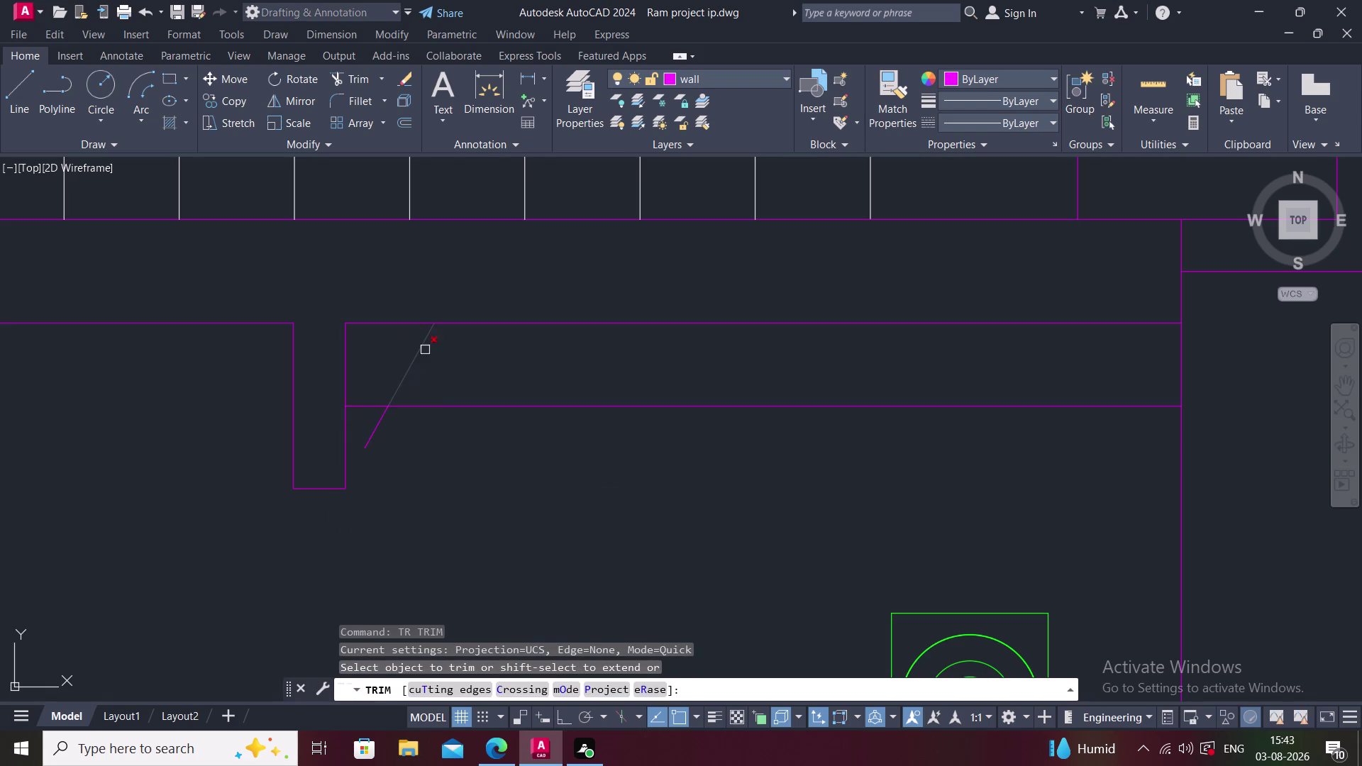
key(Escape)
Draw a diagonal line through the wall crossing and trim it below the upper wall.
text(L)
key(space)
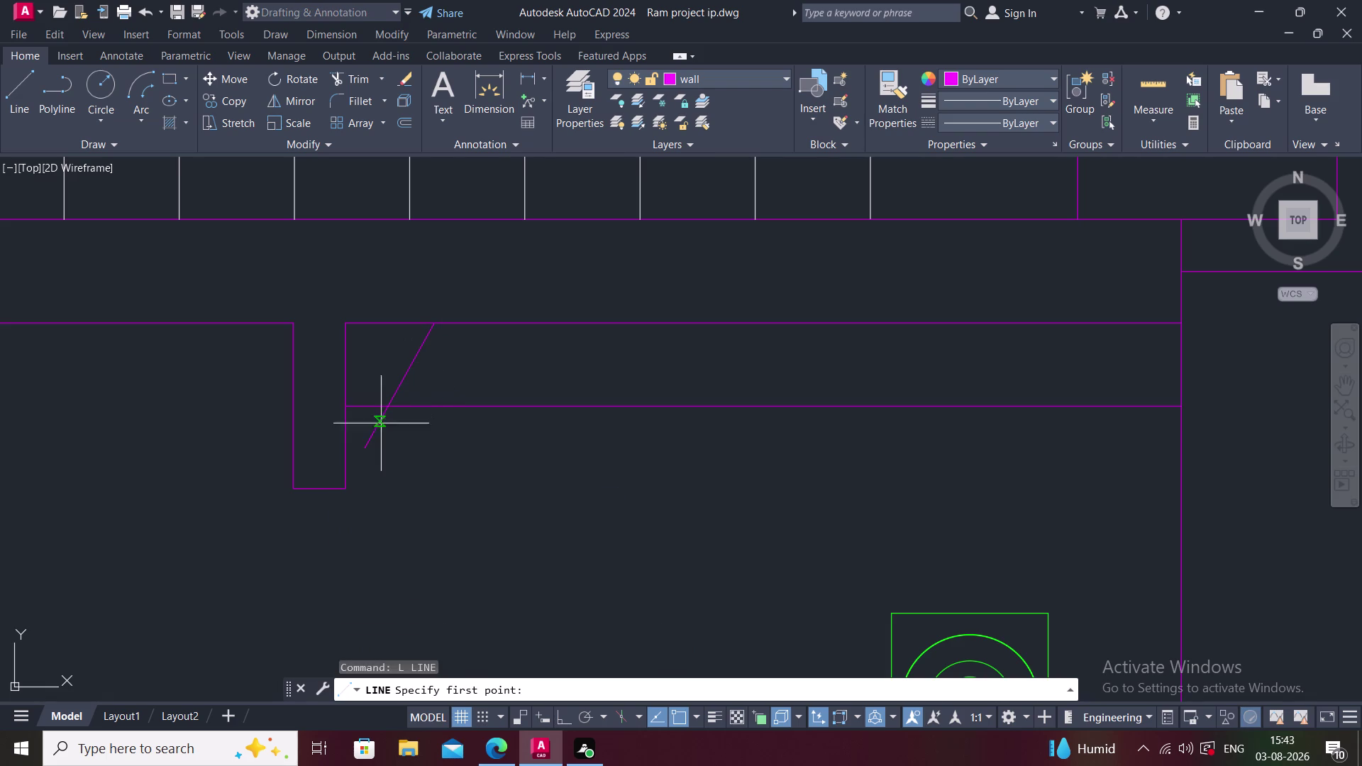
click(366, 448)
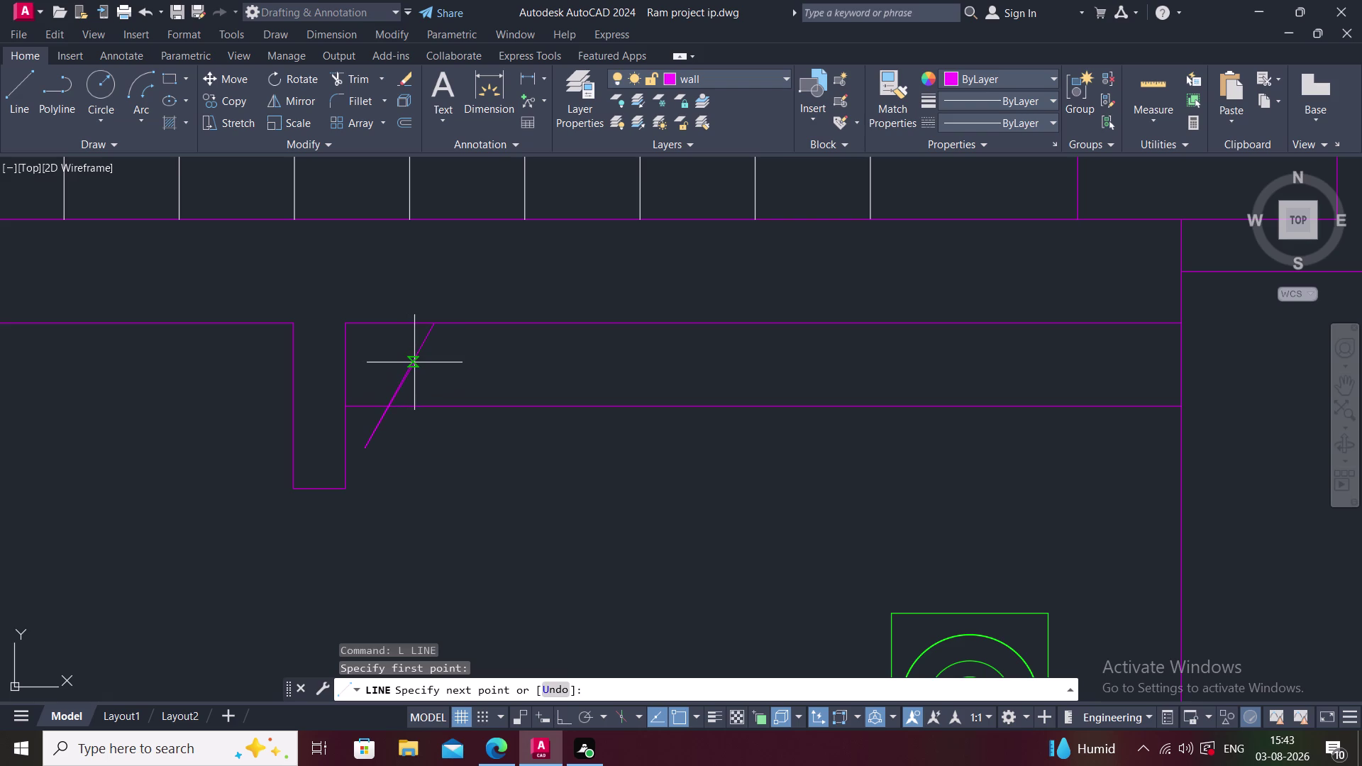
click(413, 359)
key(Escape)
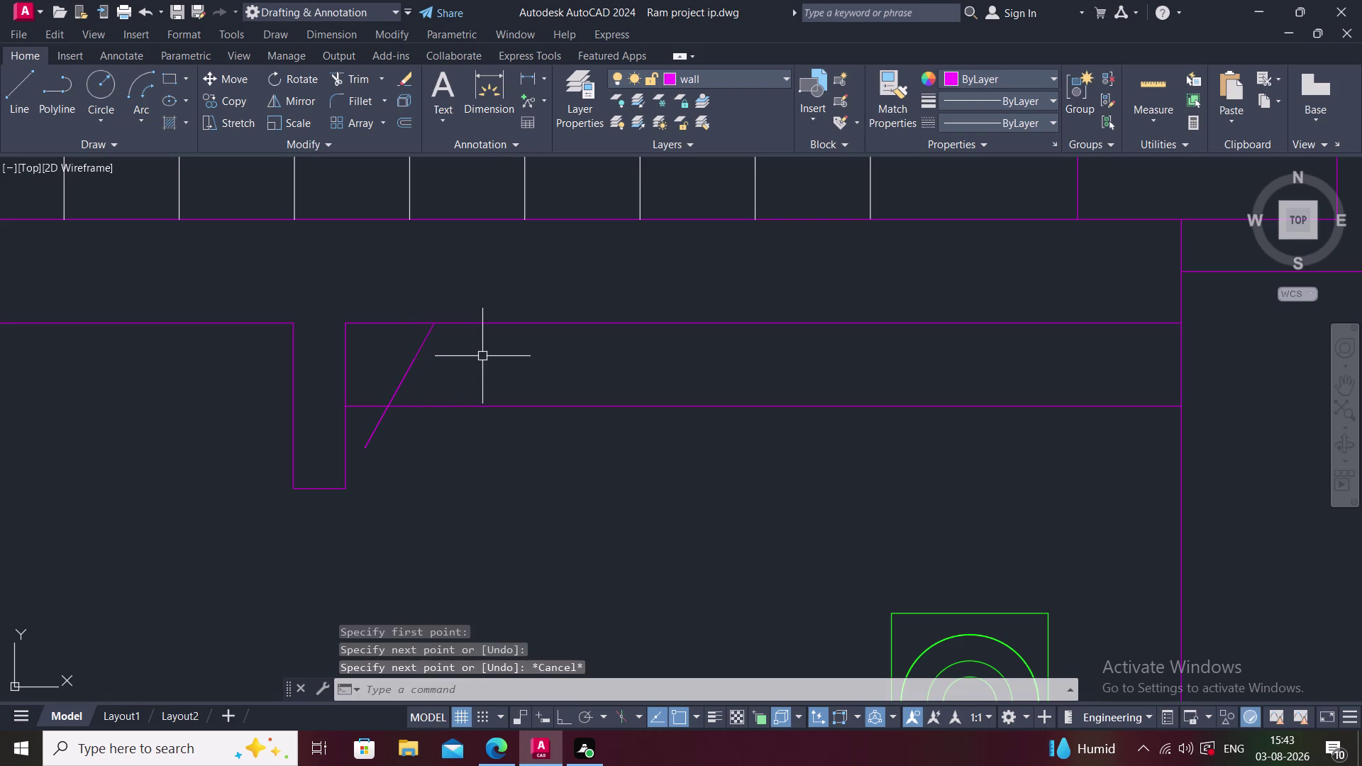
text(TR)
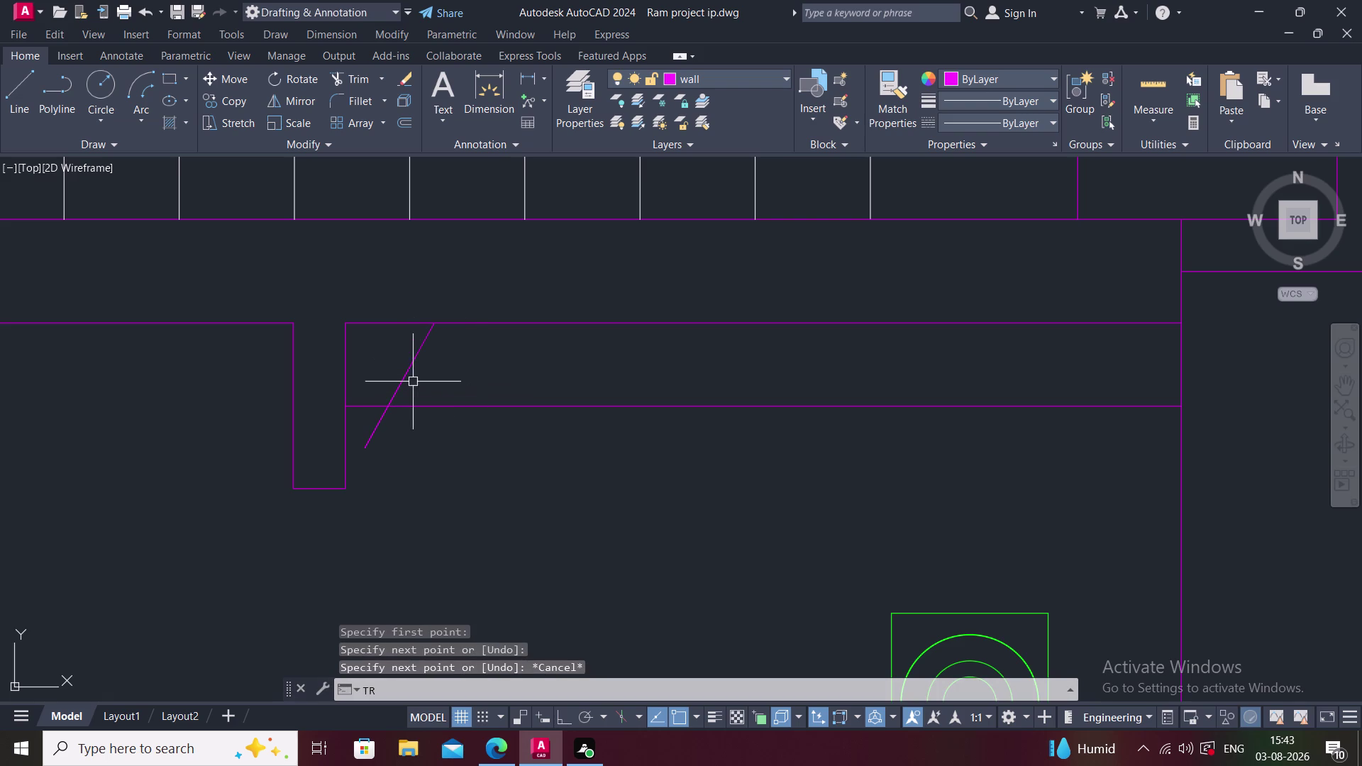
key(space)
click(427, 339)
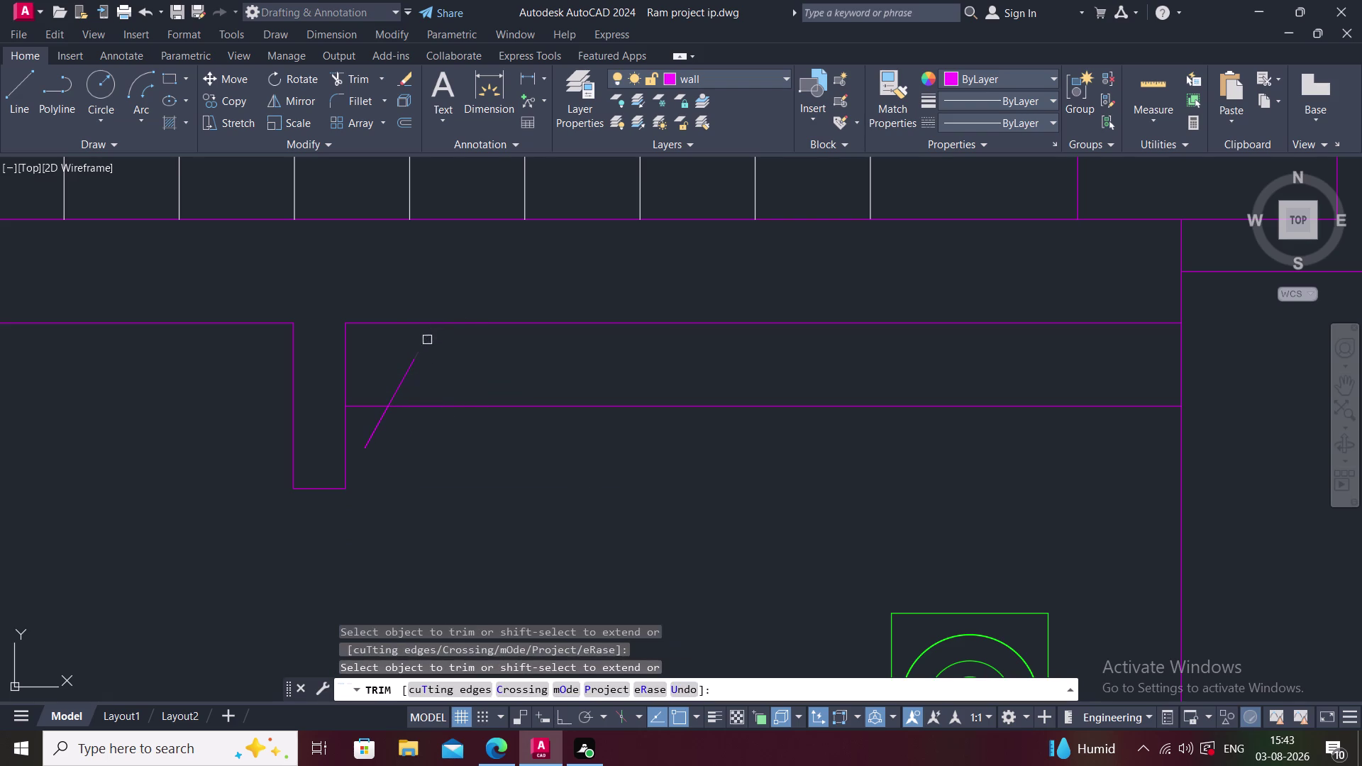
key(Escape)
middle_click(484, 388)
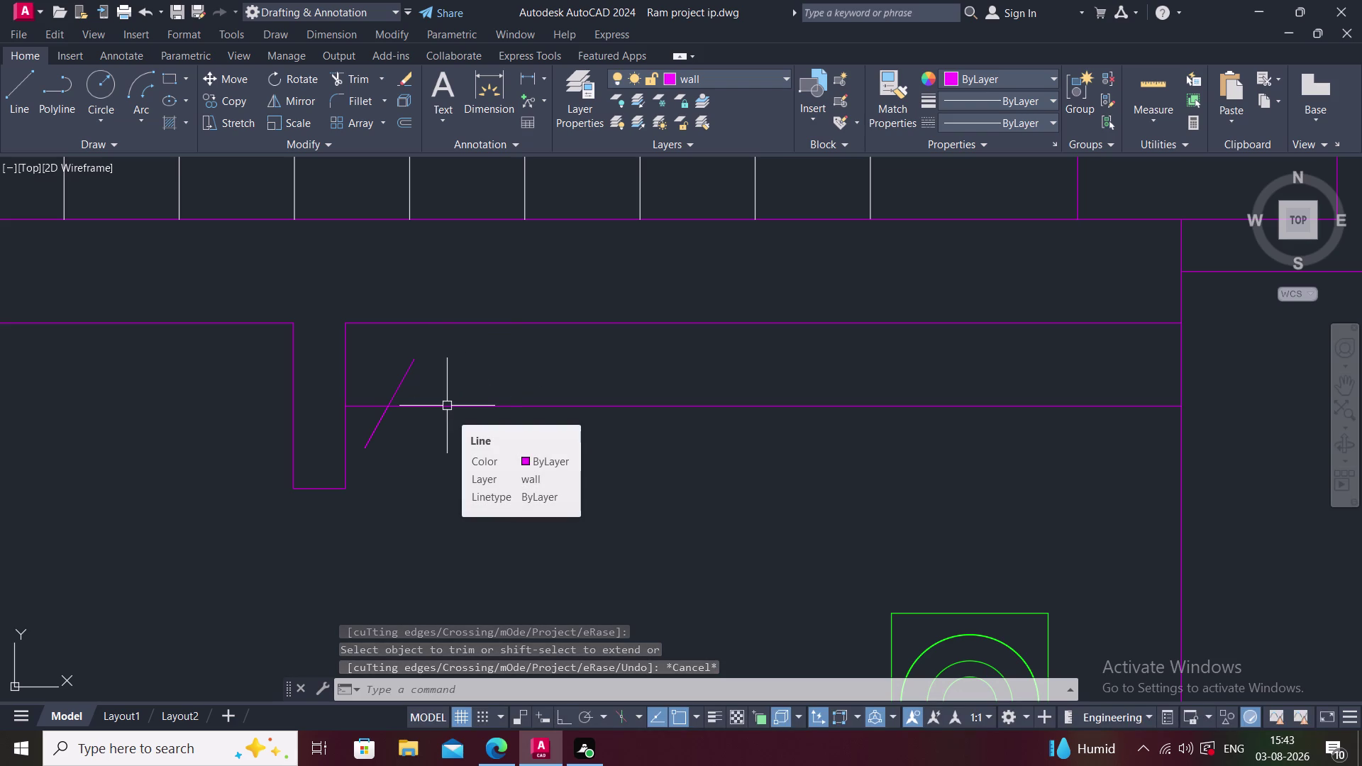
Undo those changes, then select and delete the diagonal line.
key(ctrl+z)
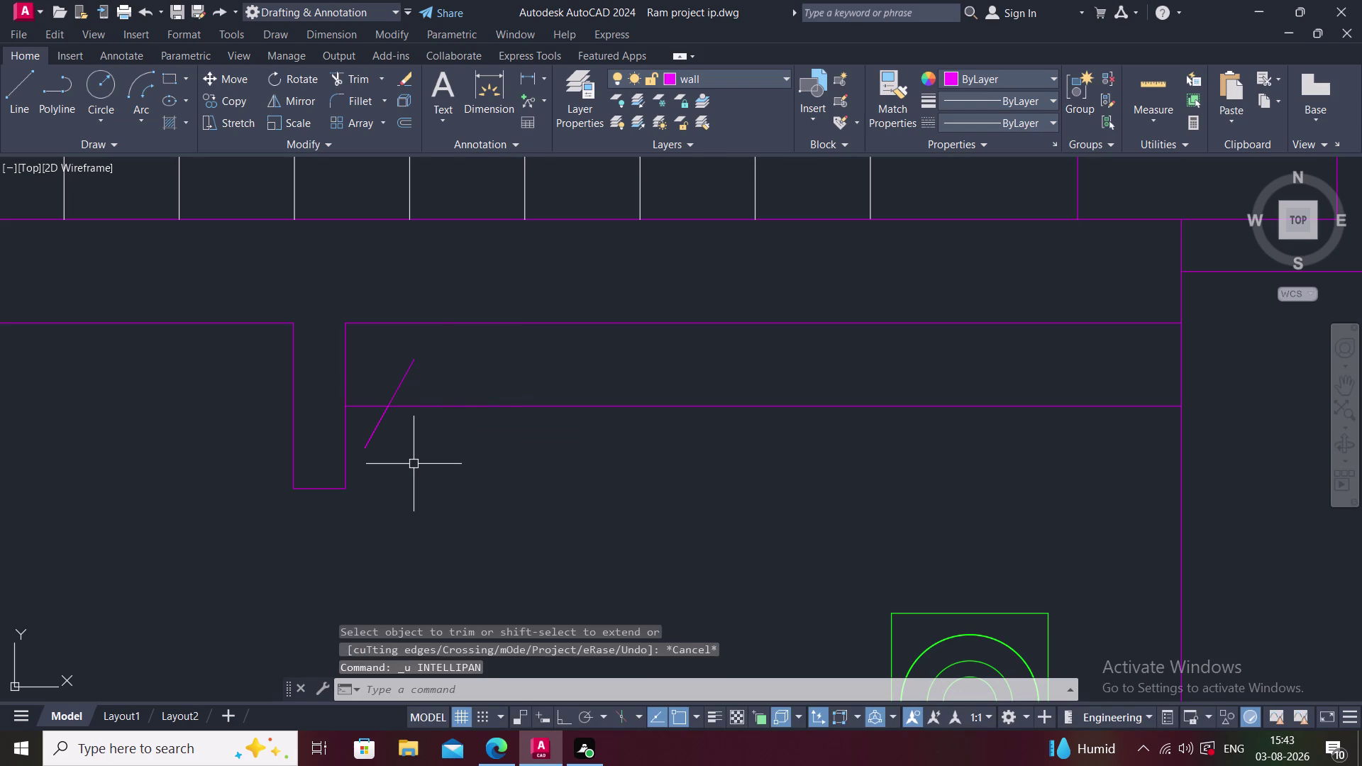
key(ctrl+z)
click(372, 434)
key(ctrl+z)
click(372, 435)
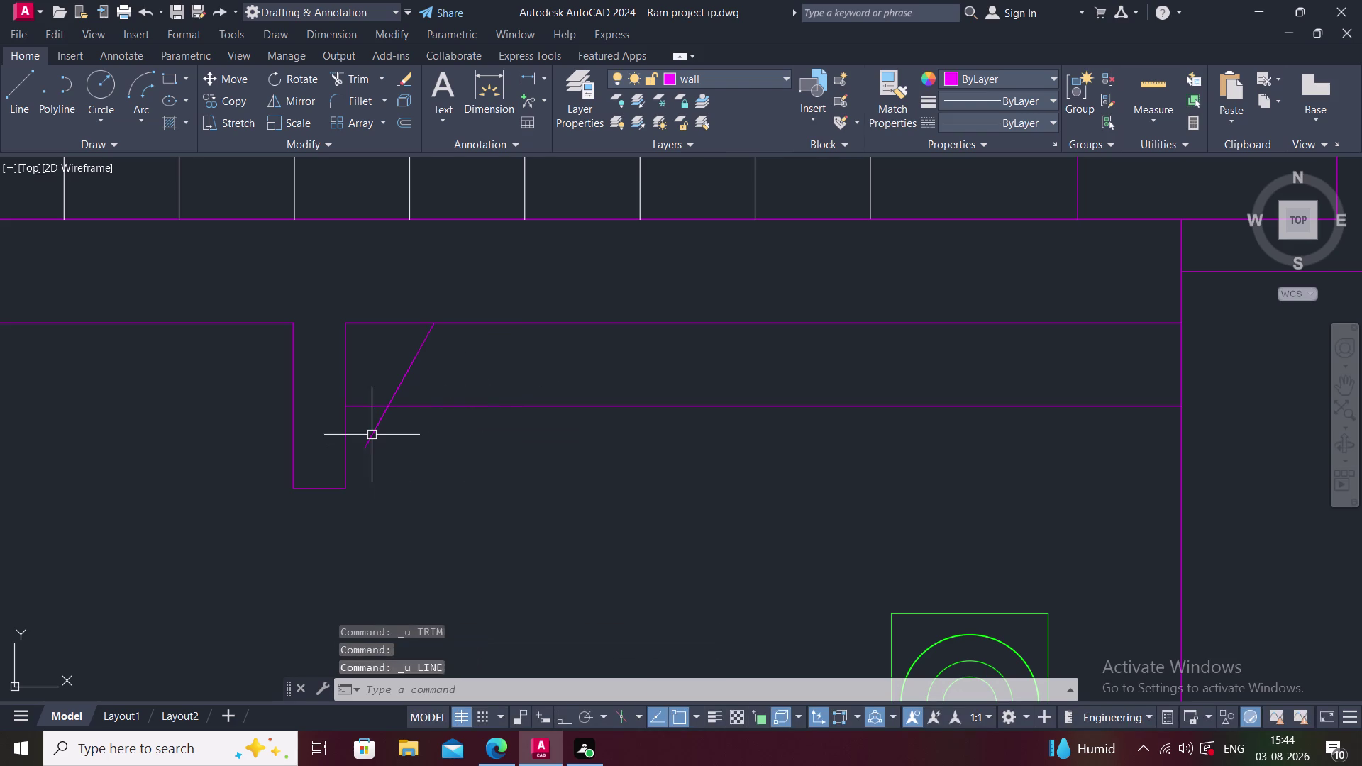
key(Delete)
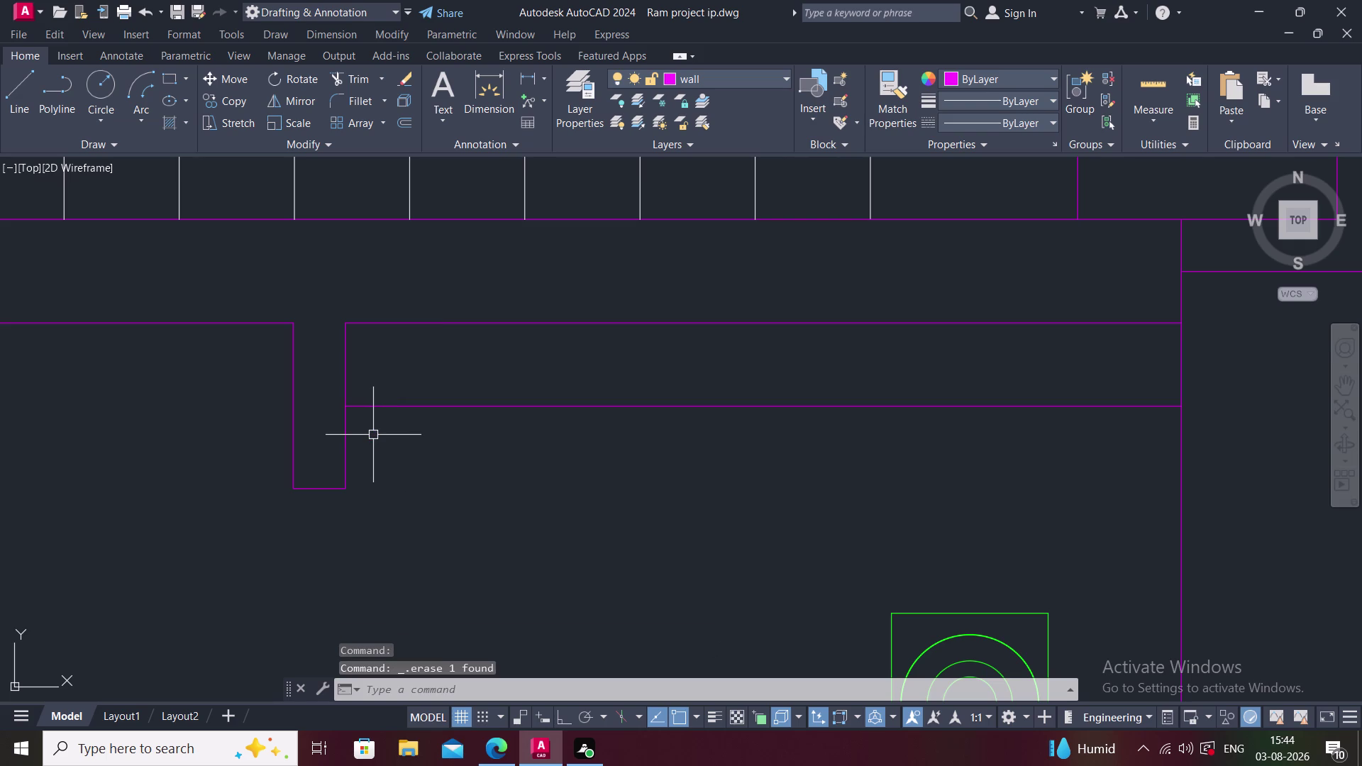
scroll(down, 3)
middle_drag(461, 421, 483, 454)
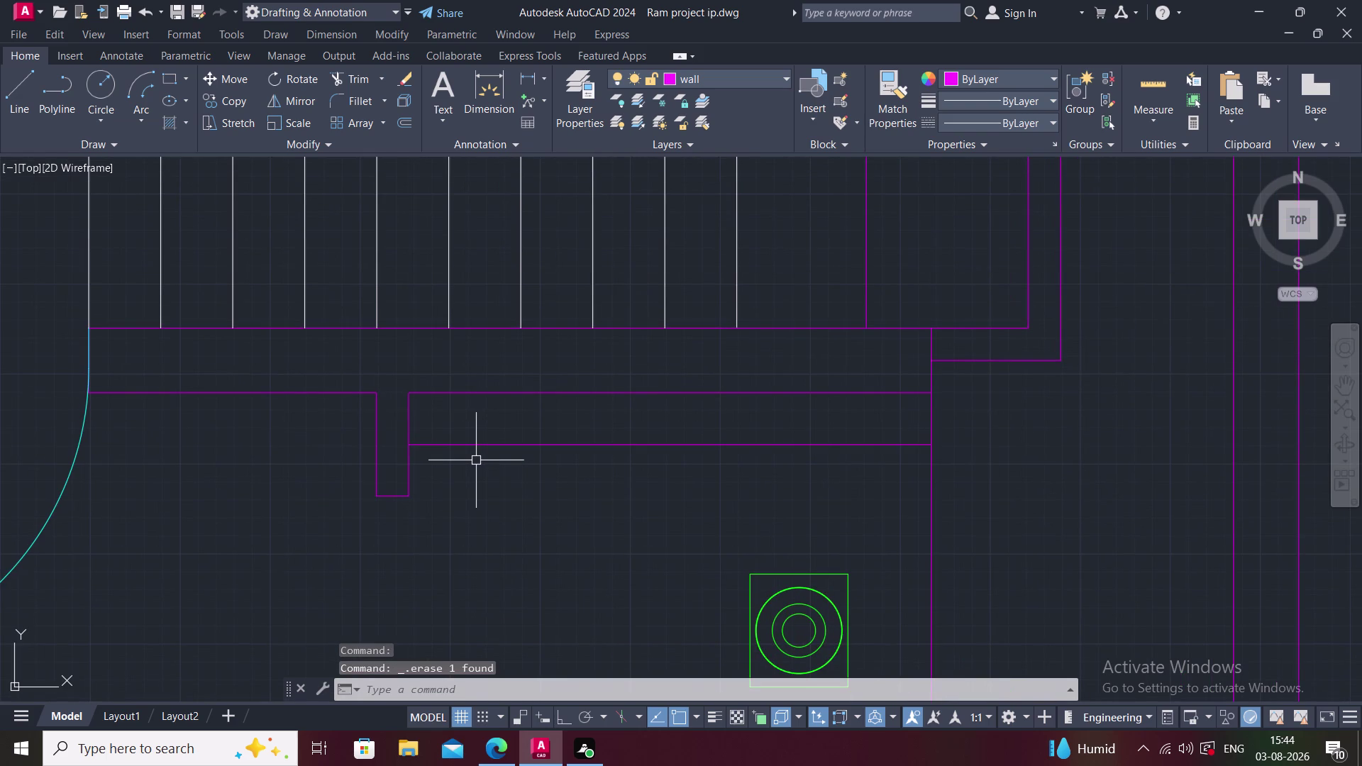
scroll(down, 3)
middle_drag(403, 461, 435, 450)
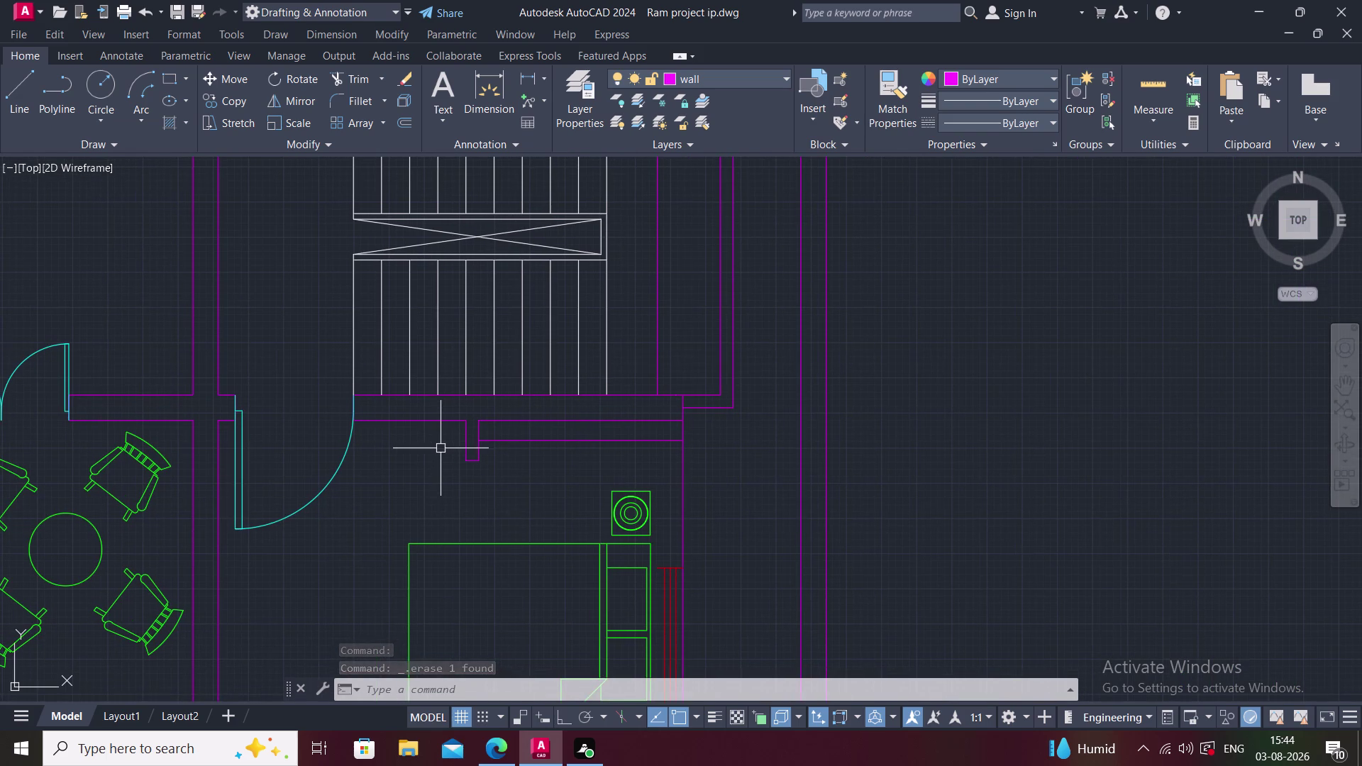
scroll(down, 3)
middle_drag(422, 436, 559, 385)
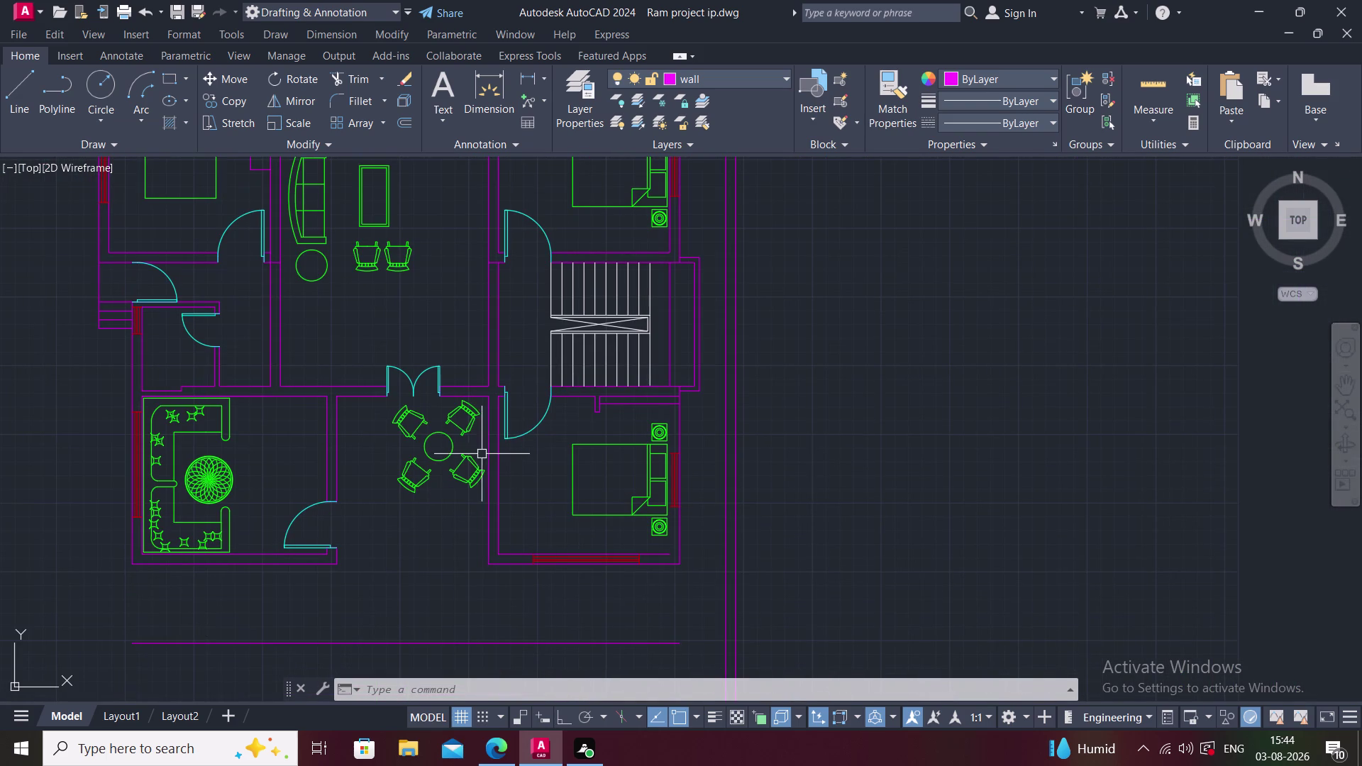
middle_drag(391, 461, 393, 461)
middle_drag(392, 460, 416, 512)
middle_drag(448, 469, 404, 490)
scroll(down, 3)
middle_drag(405, 490, 365, 515)
middle_drag(431, 461, 512, 411)
scroll(up, 3)
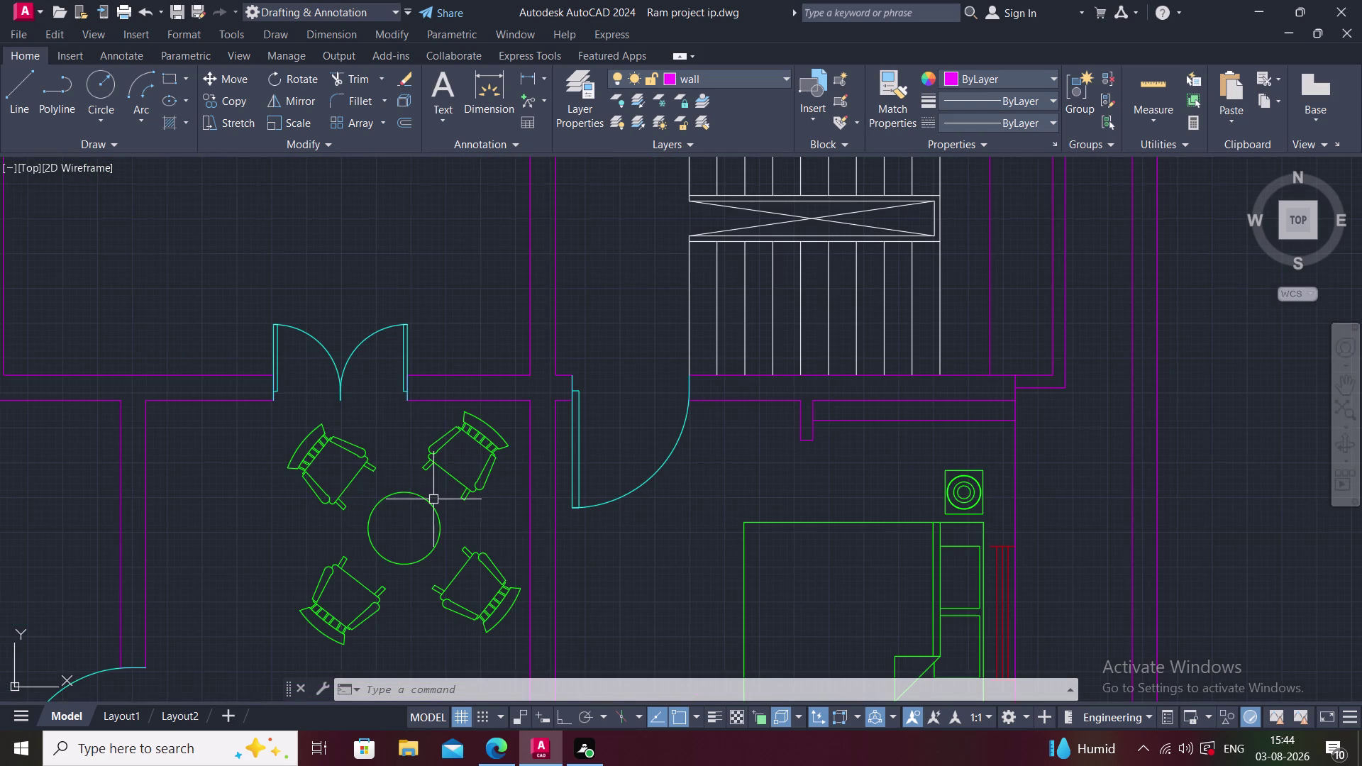
click(374, 510)
click(298, 449)
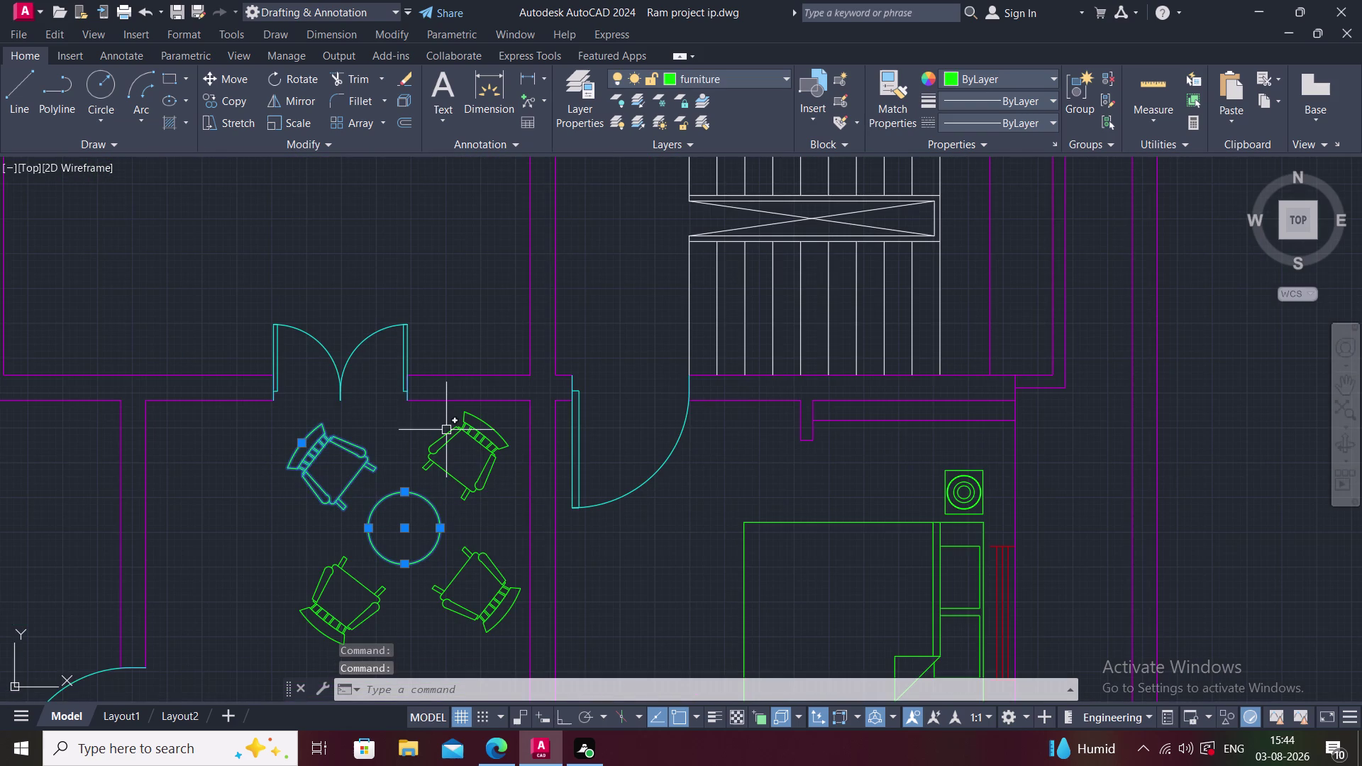
click(449, 433)
click(505, 588)
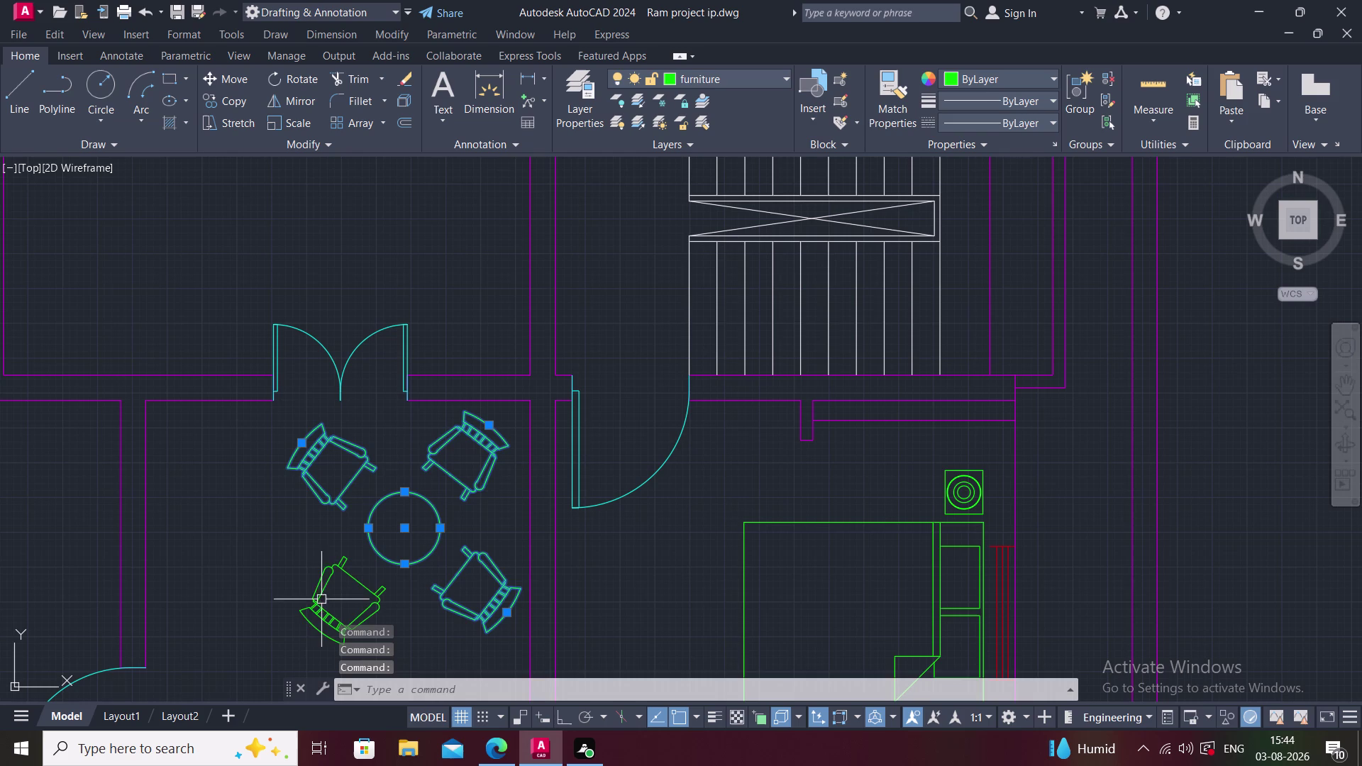
click(317, 600)
key(m)
key(space)
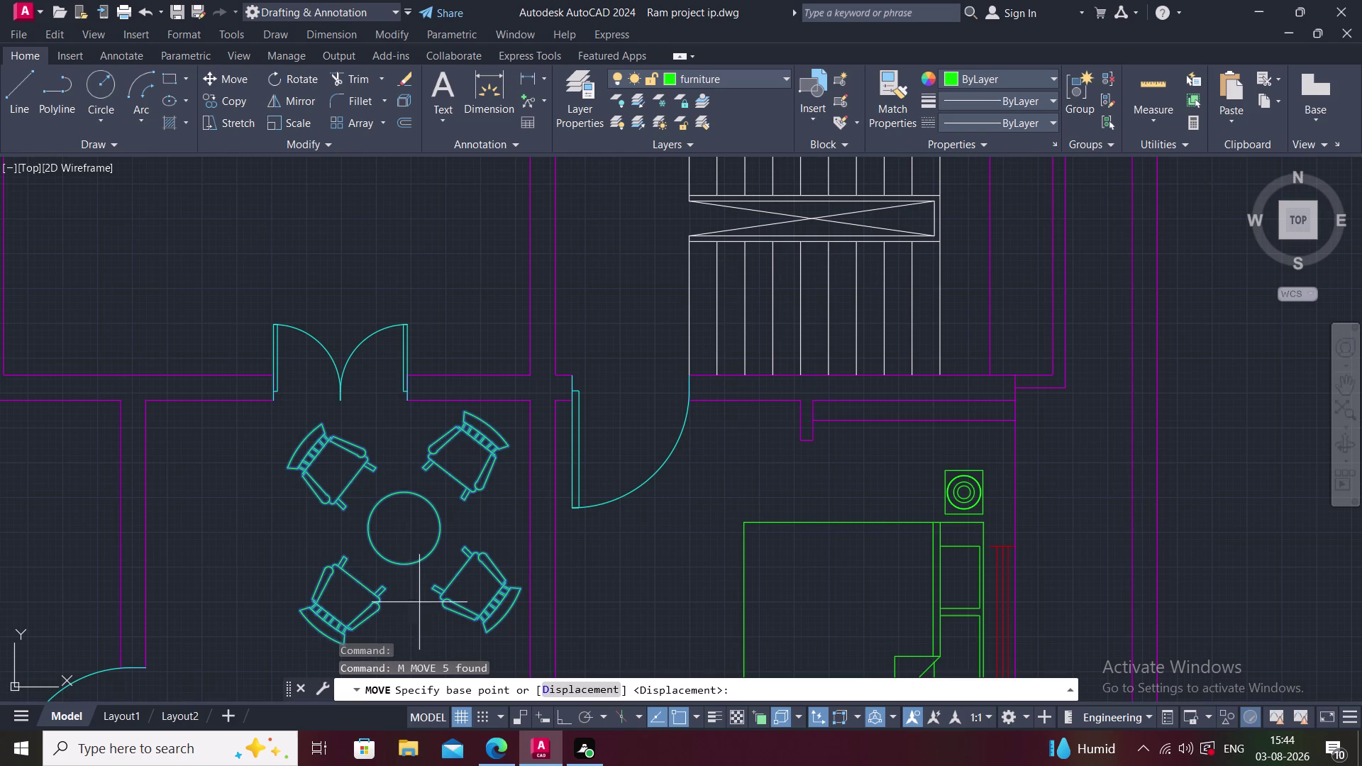
click(405, 525)
scroll(down, 3)
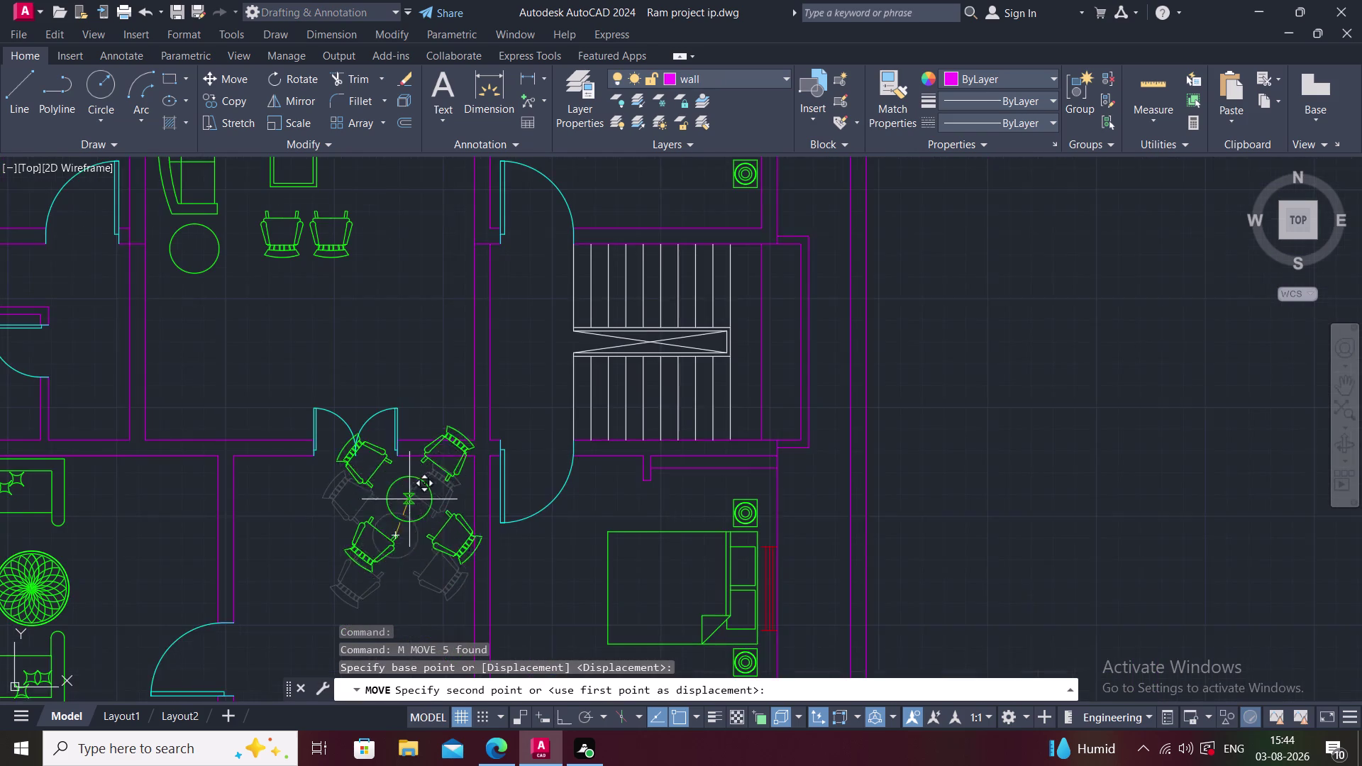
middle_drag(413, 488, 400, 511)
middle_drag(396, 541, 449, 400)
scroll(down, 3)
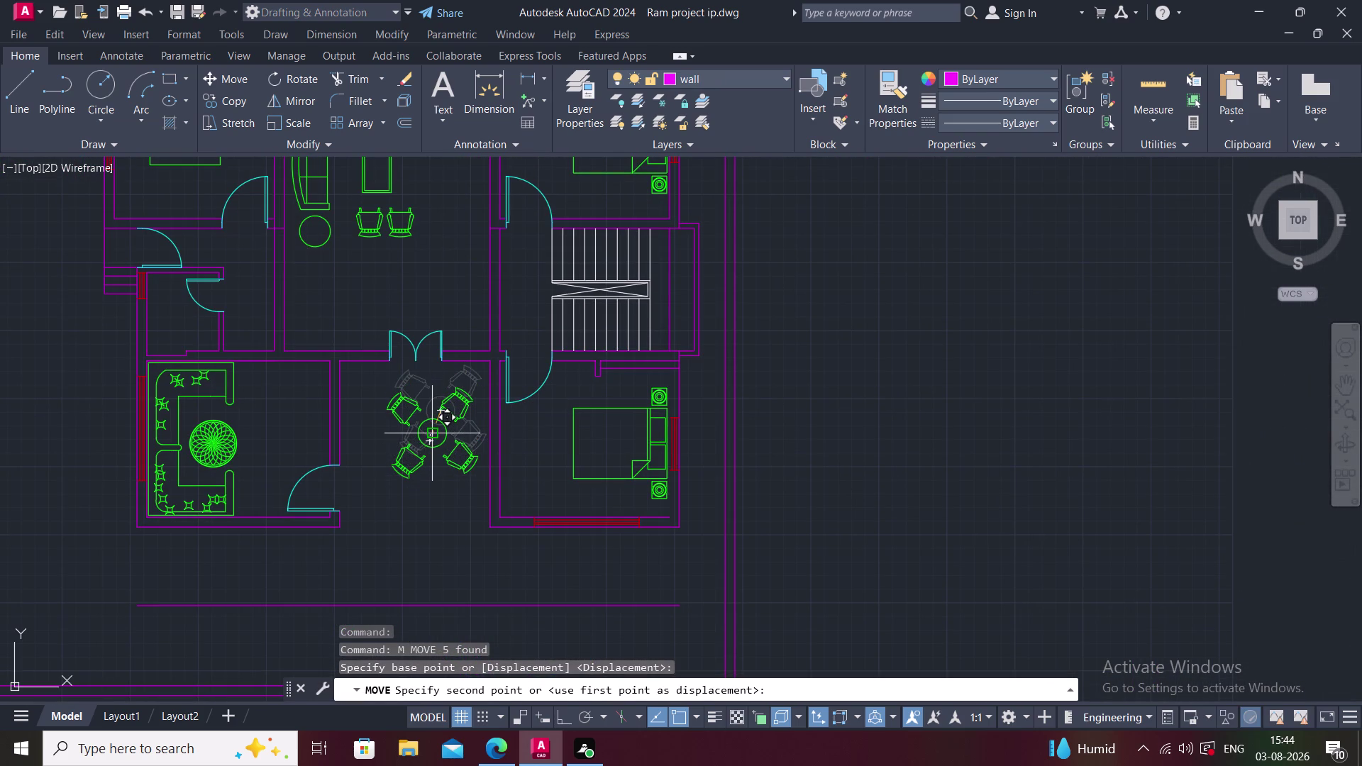
click(439, 424)
key(Escape)
click(418, 399)
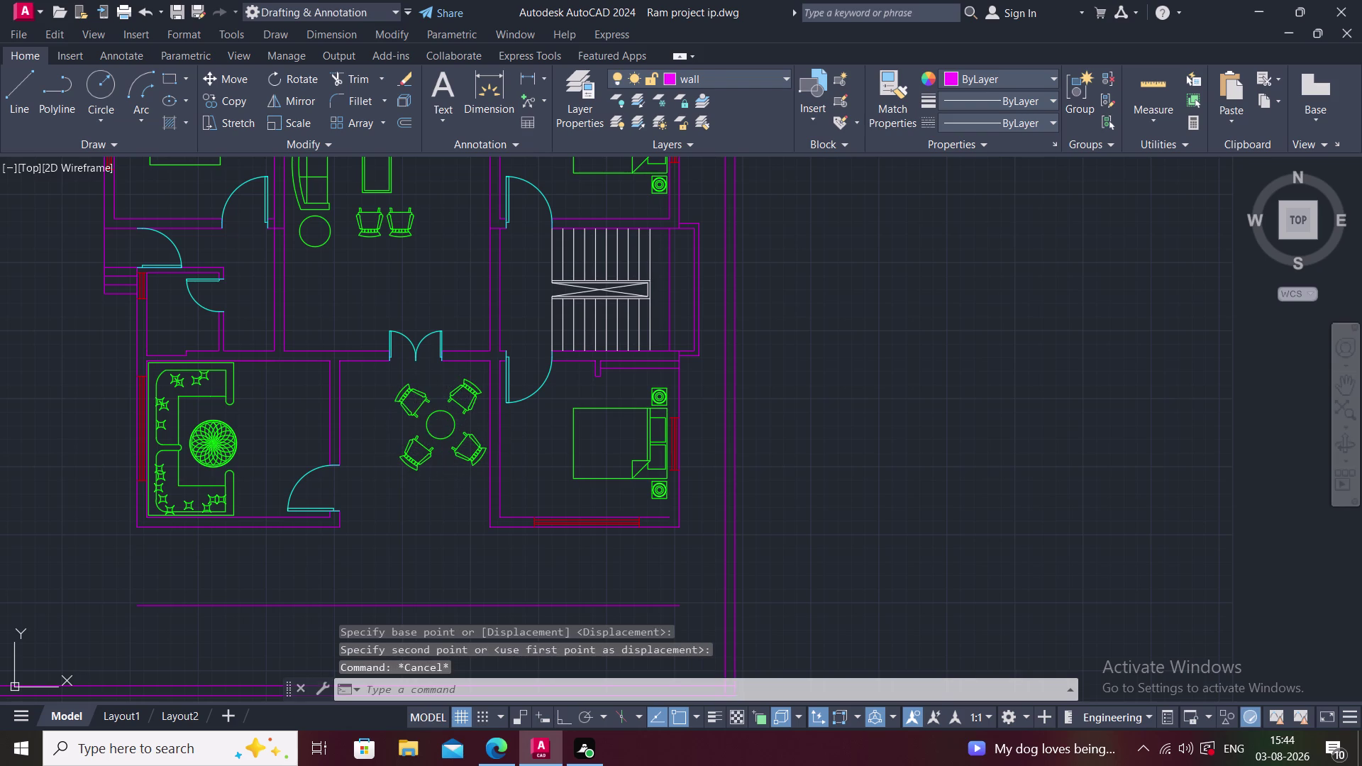
click(429, 419)
click(472, 398)
click(425, 450)
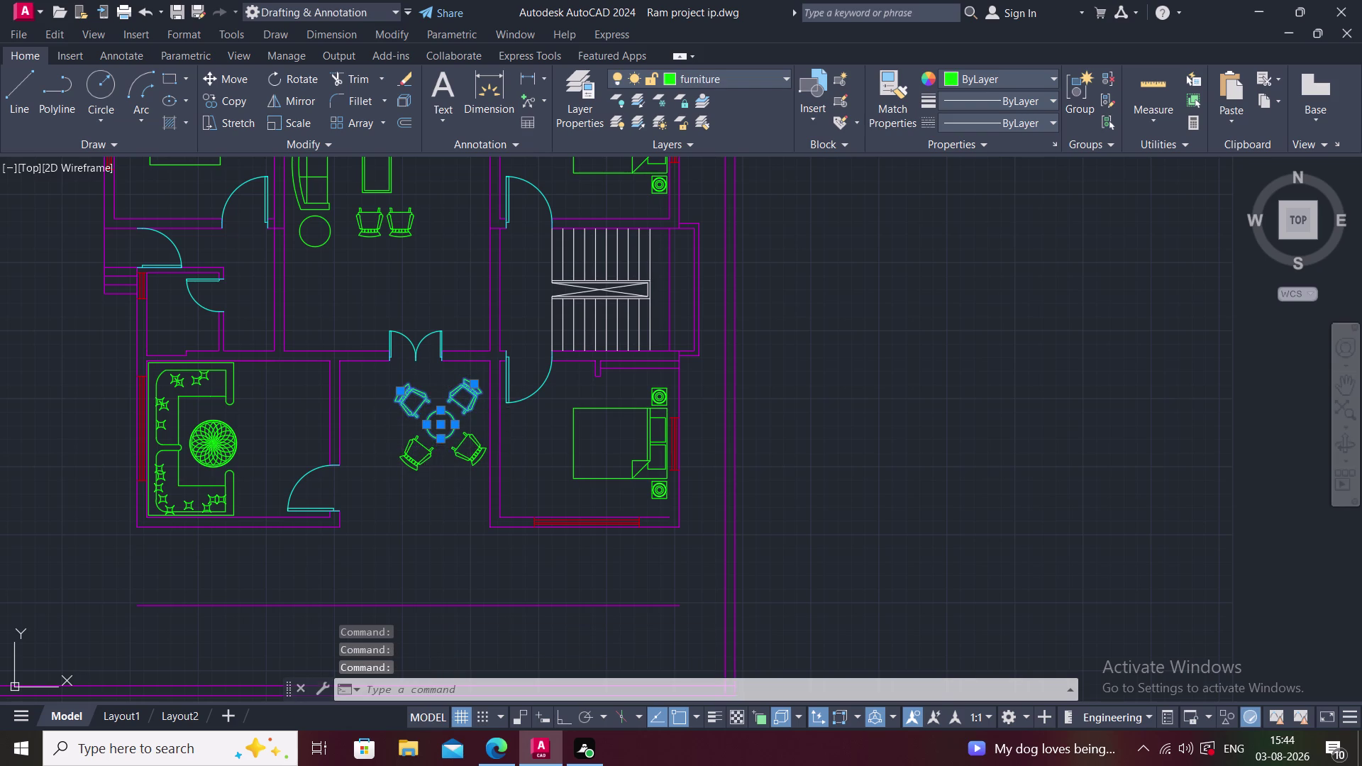
click(483, 457)
key(s)
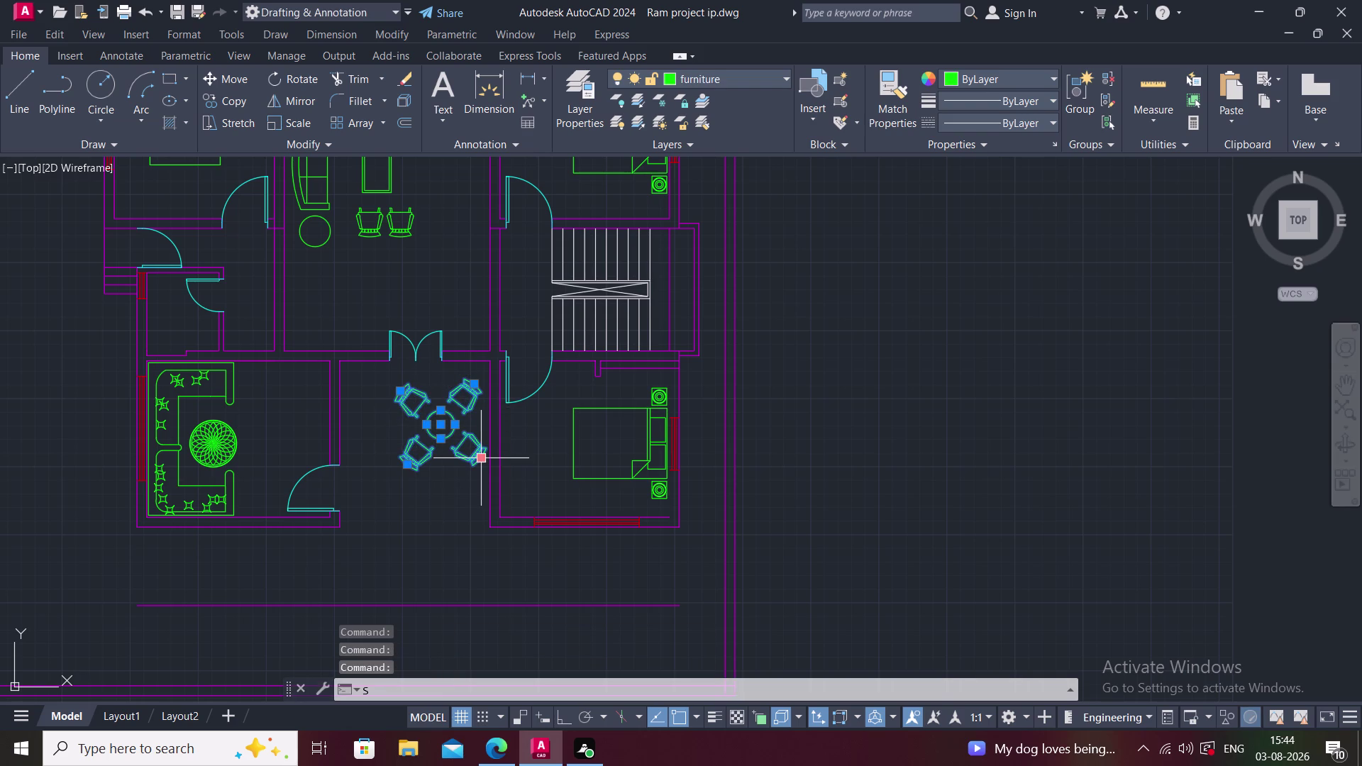
key(c)
key(space)
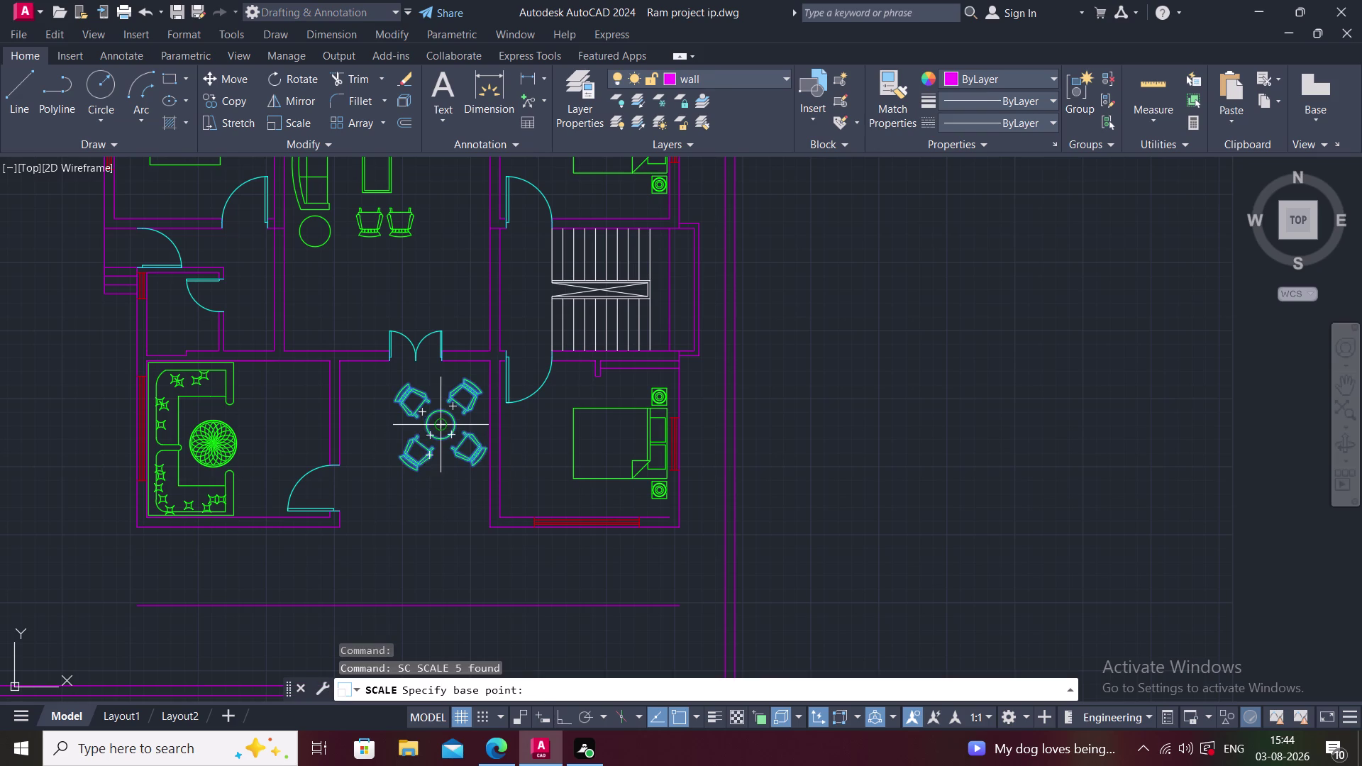
click(436, 424)
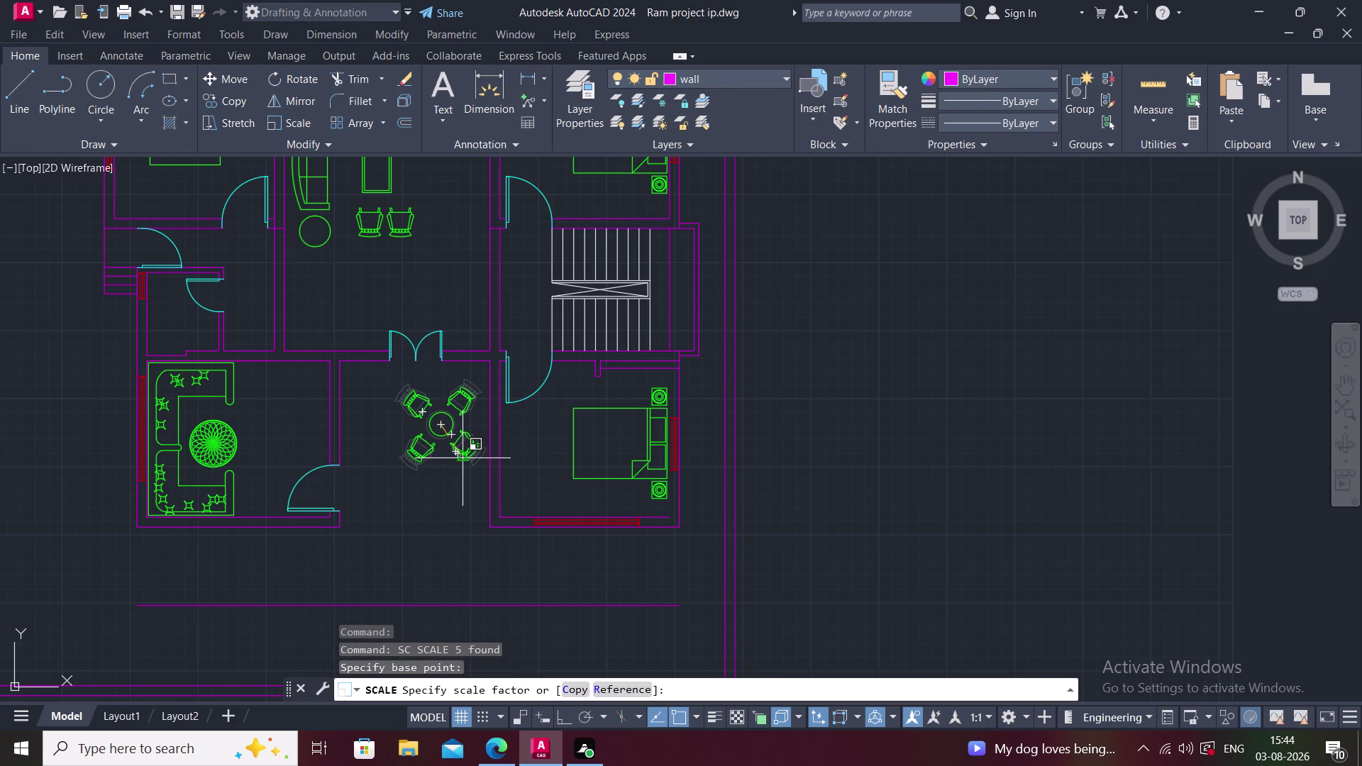
click(460, 453)
key(Escape)
middle_drag(537, 460, 524, 468)
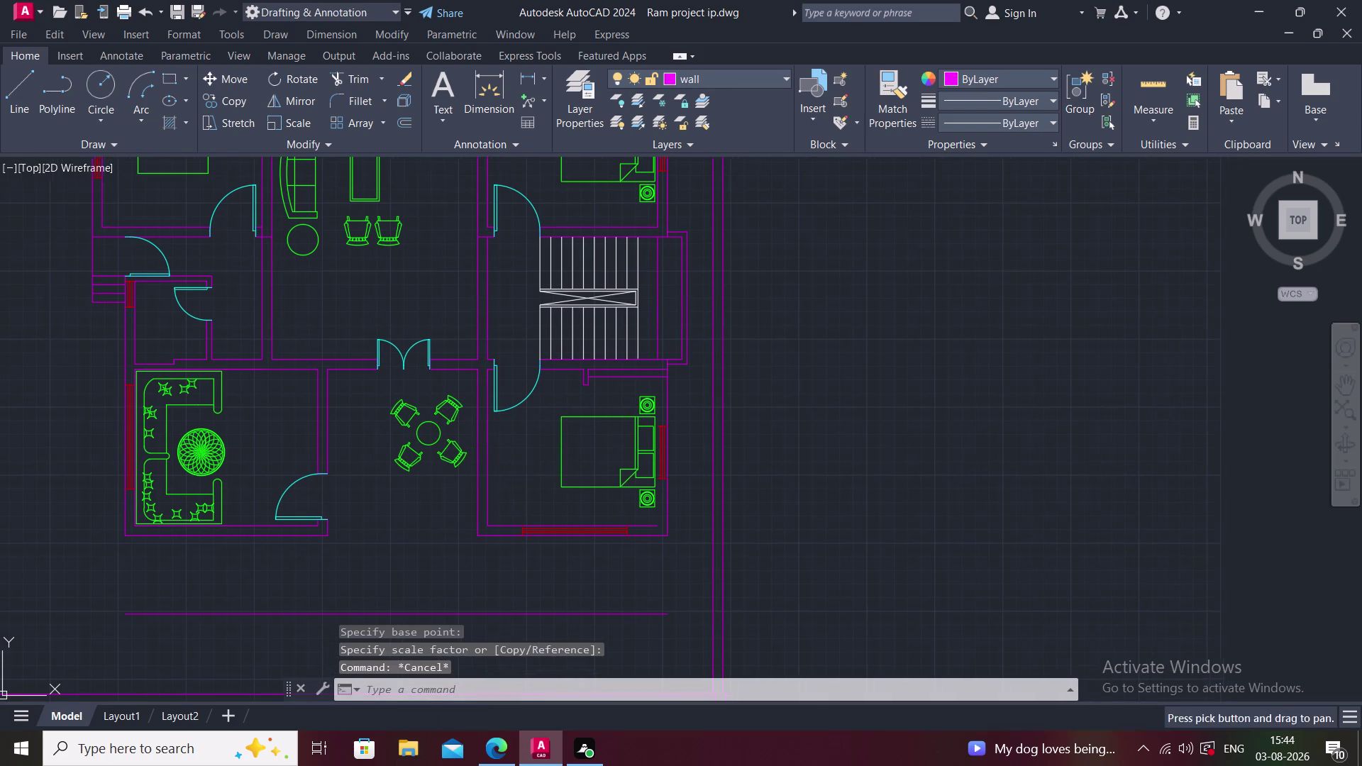
middle_click(464, 473)
scroll(down, 3)
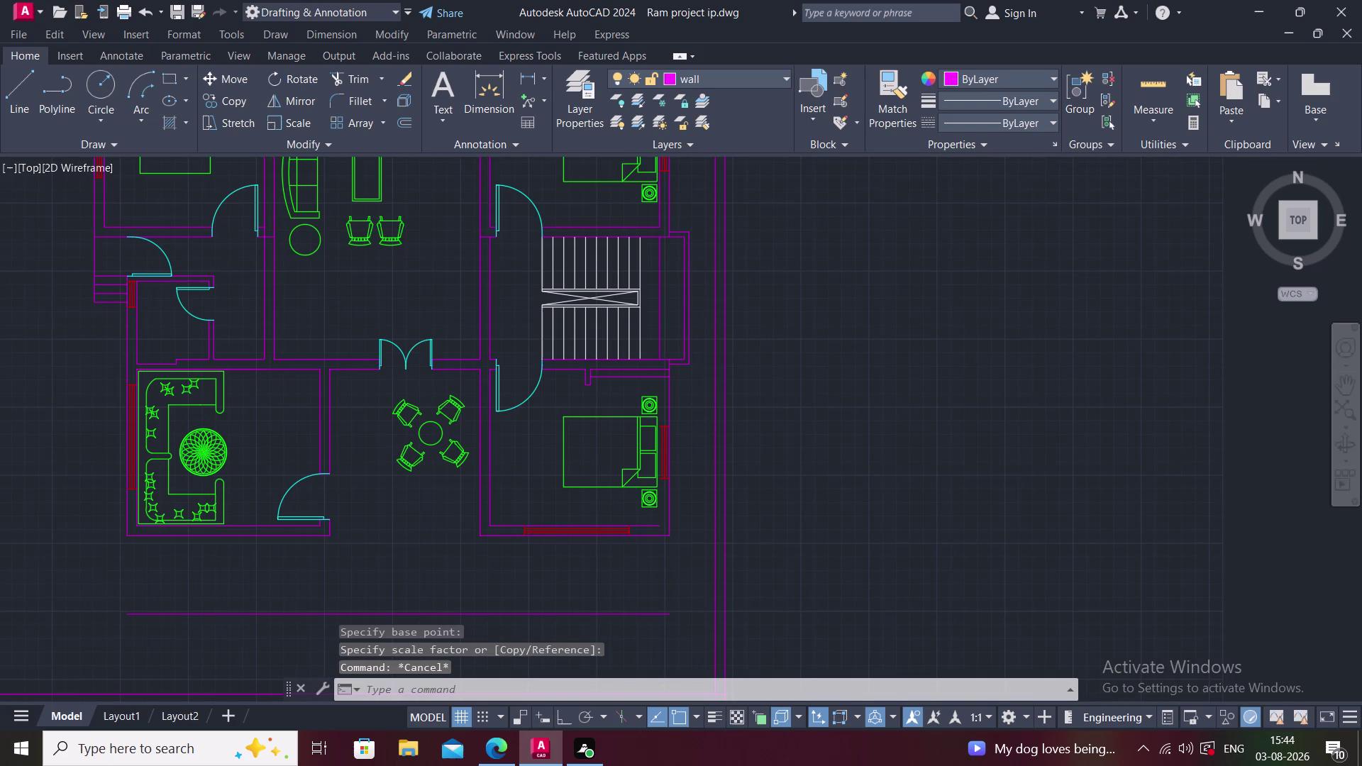
middle_drag(439, 475, 439, 497)
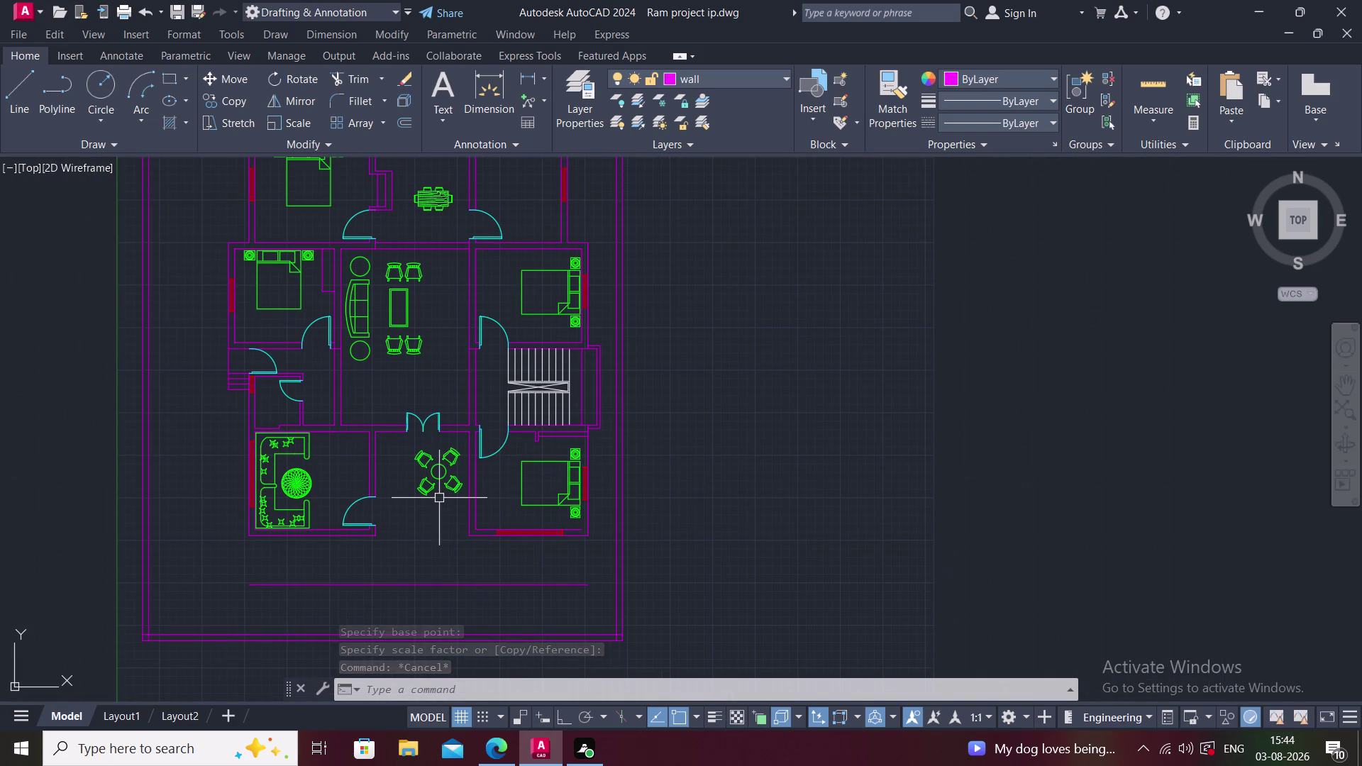
middle_drag(553, 437, 537, 464)
scroll(up, 3)
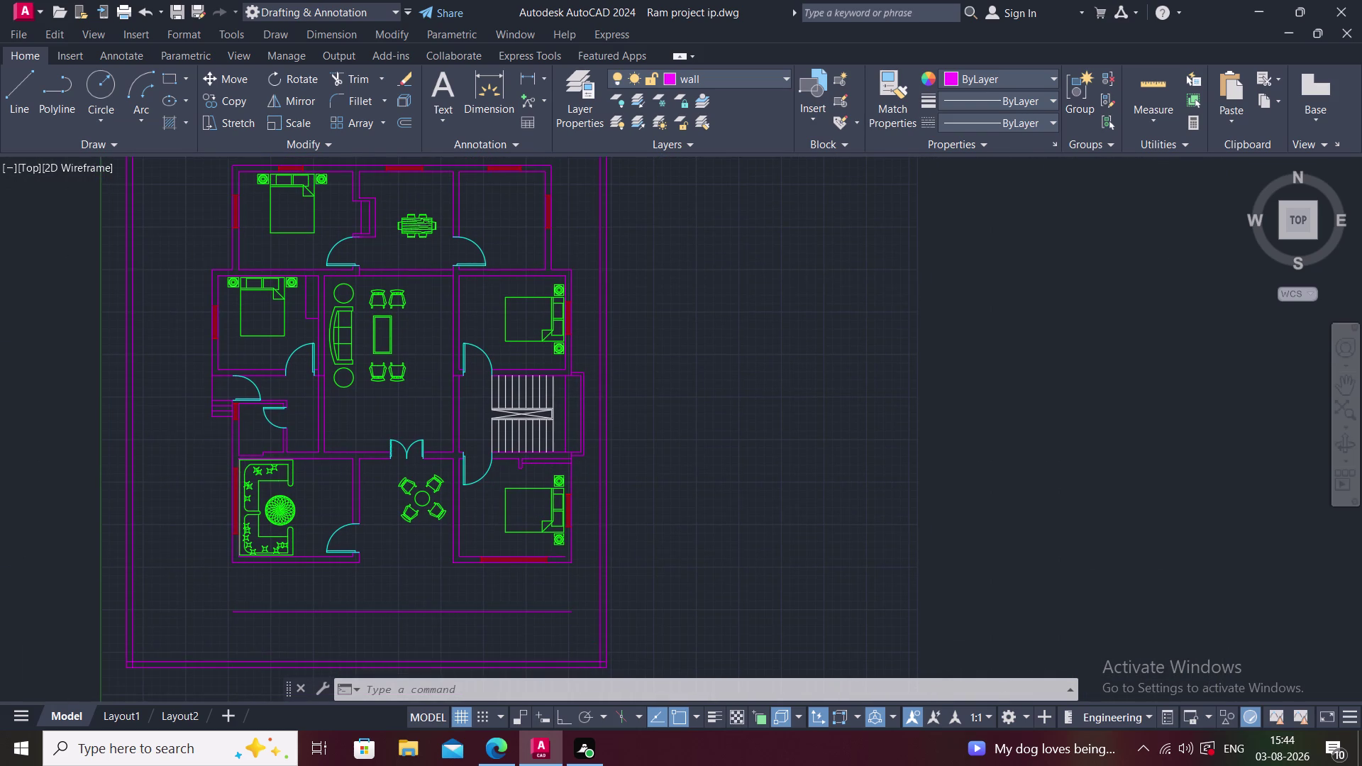
middle_drag(265, 430, 295, 418)
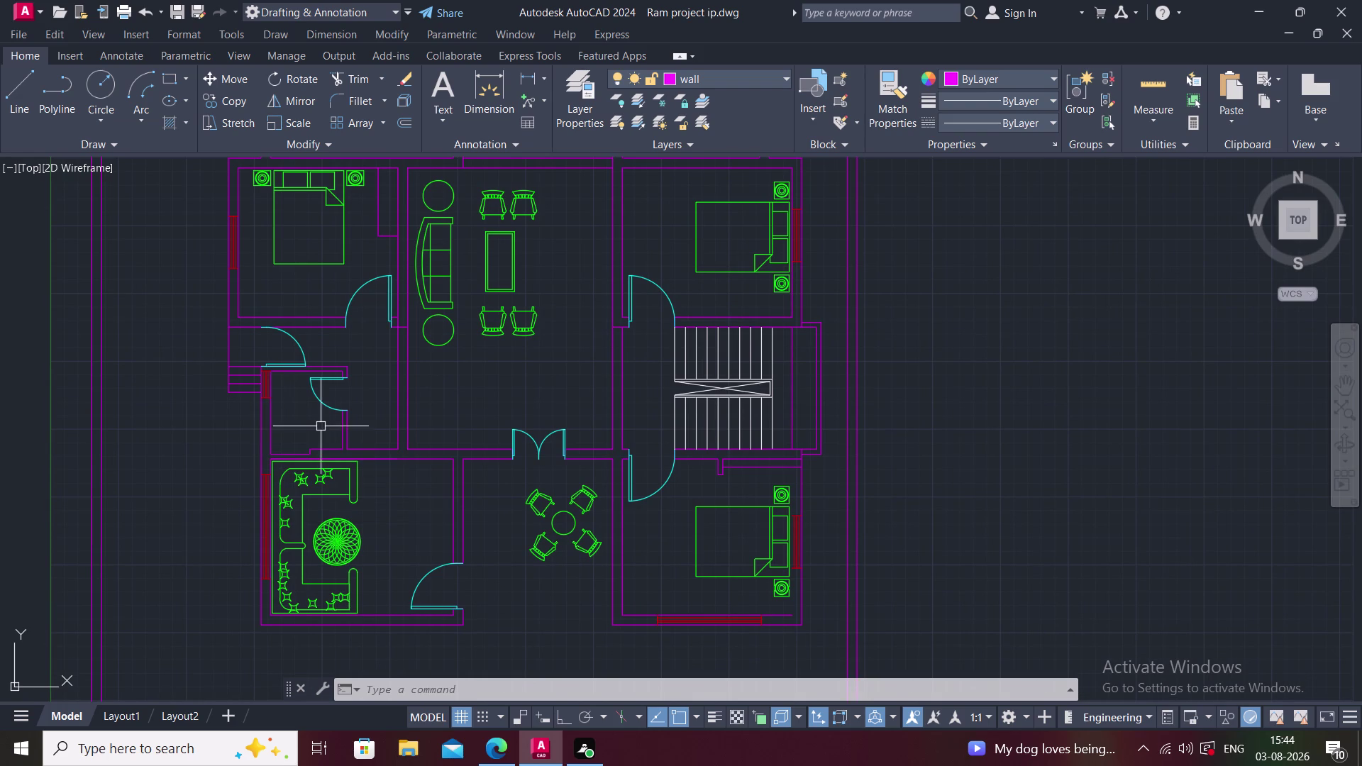
middle_drag(308, 418, 277, 427)
middle_drag(285, 454, 261, 507)
scroll(down, 3)
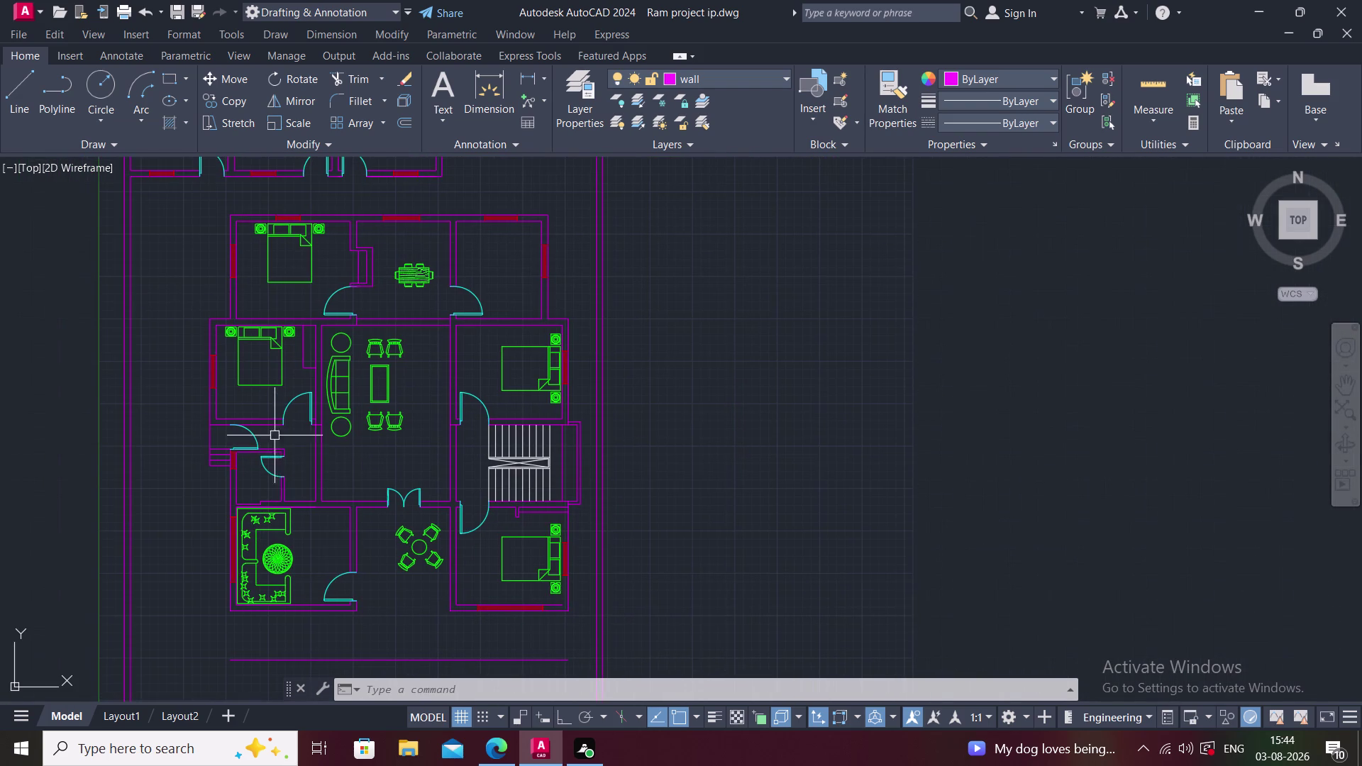
scroll(up, 3)
scroll(up, 3)
Draw a vertical line along the wall strip beside the upper-left bedroom, then recentre the plan.
text(L)
key(space)
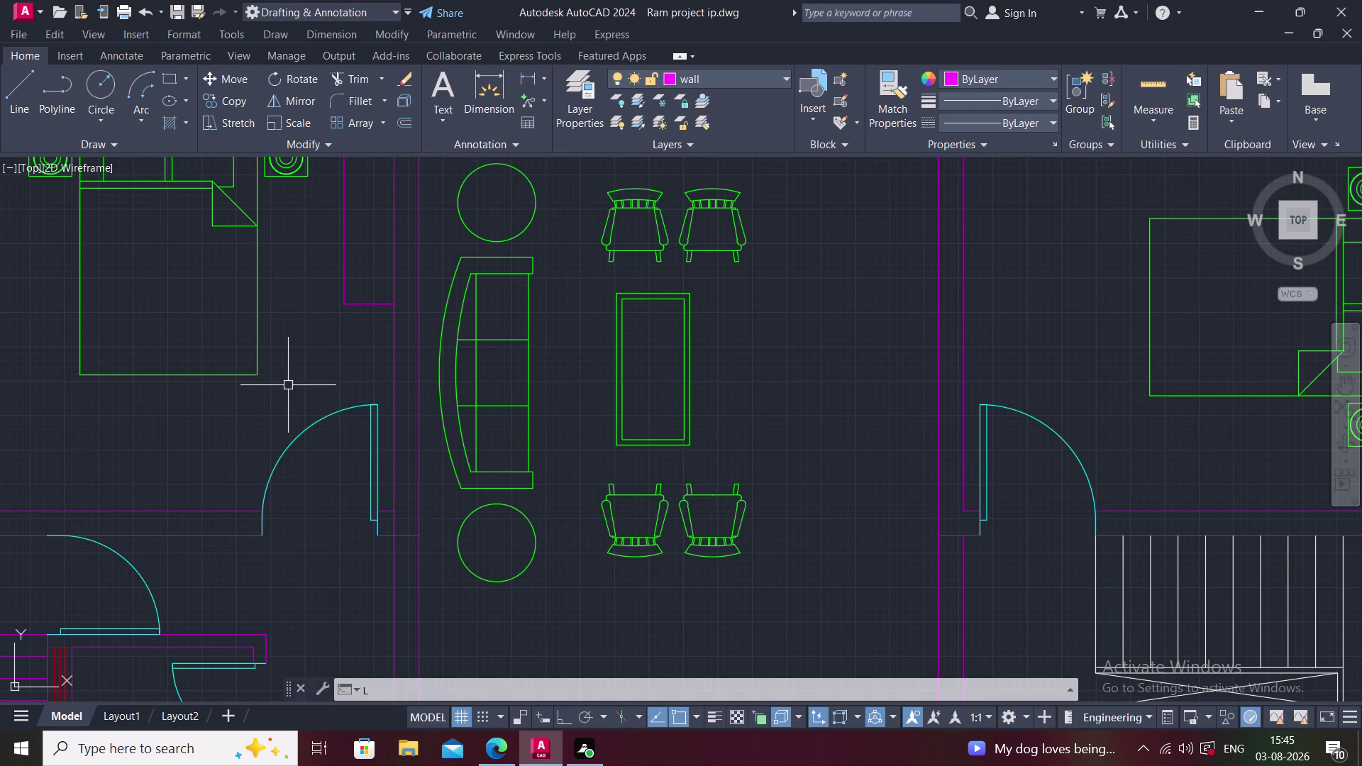
middle_drag(288, 380, 301, 498)
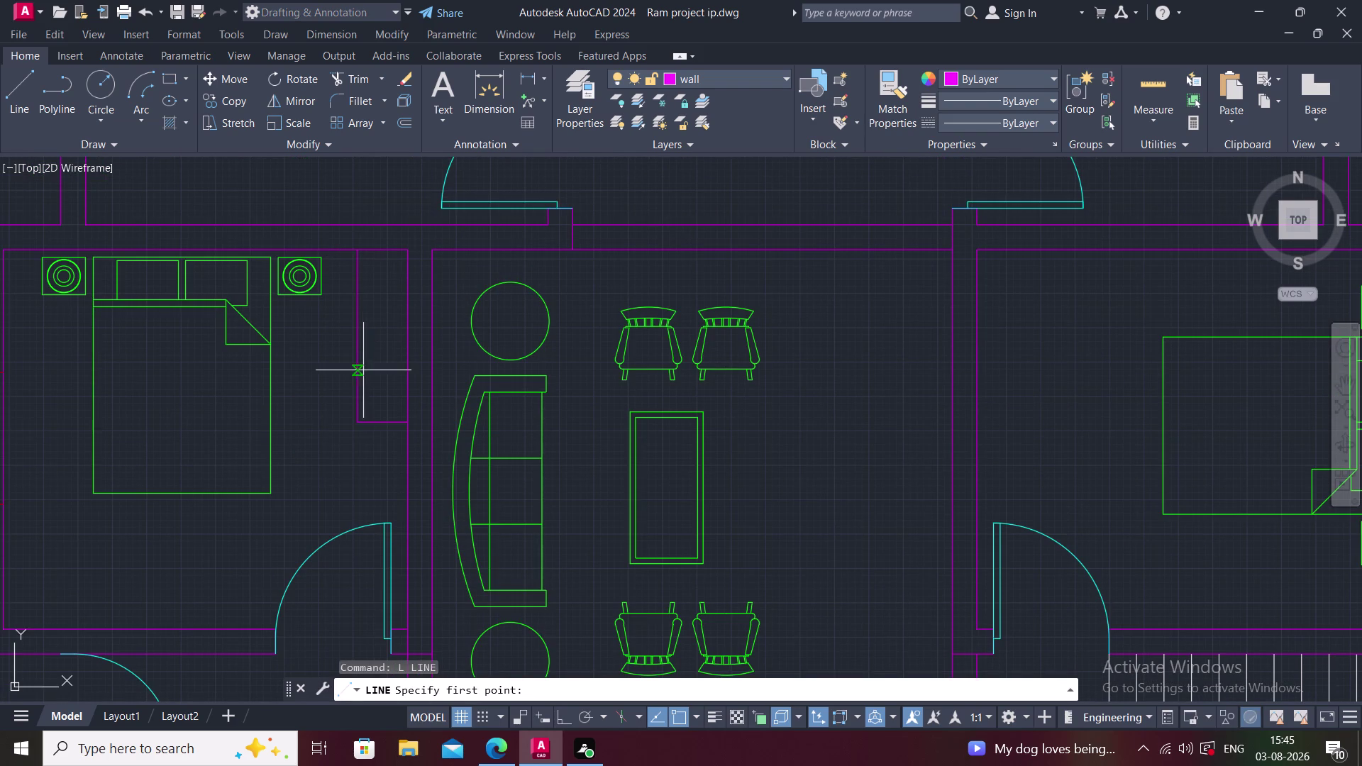
click(382, 422)
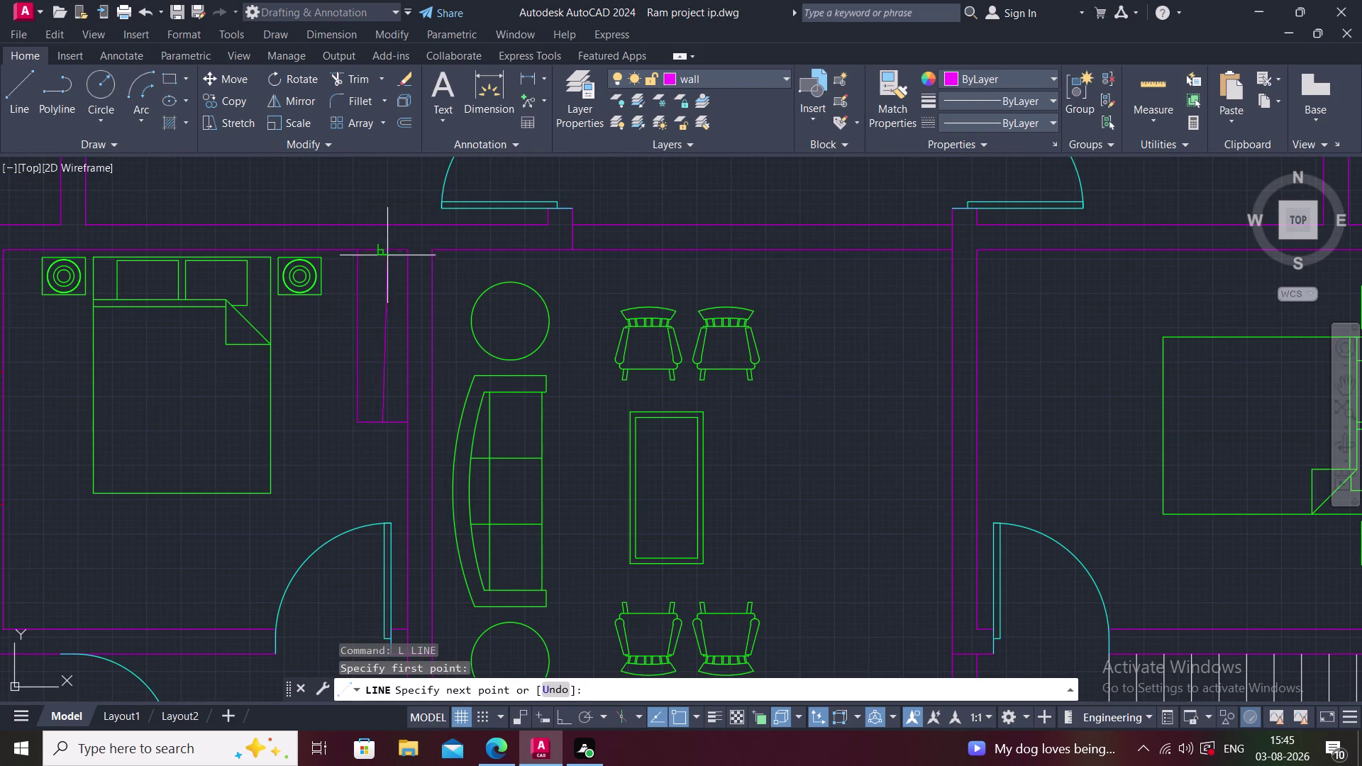
click(383, 250)
key(Escape)
middle_drag(441, 271, 385, 288)
scroll(down, 3)
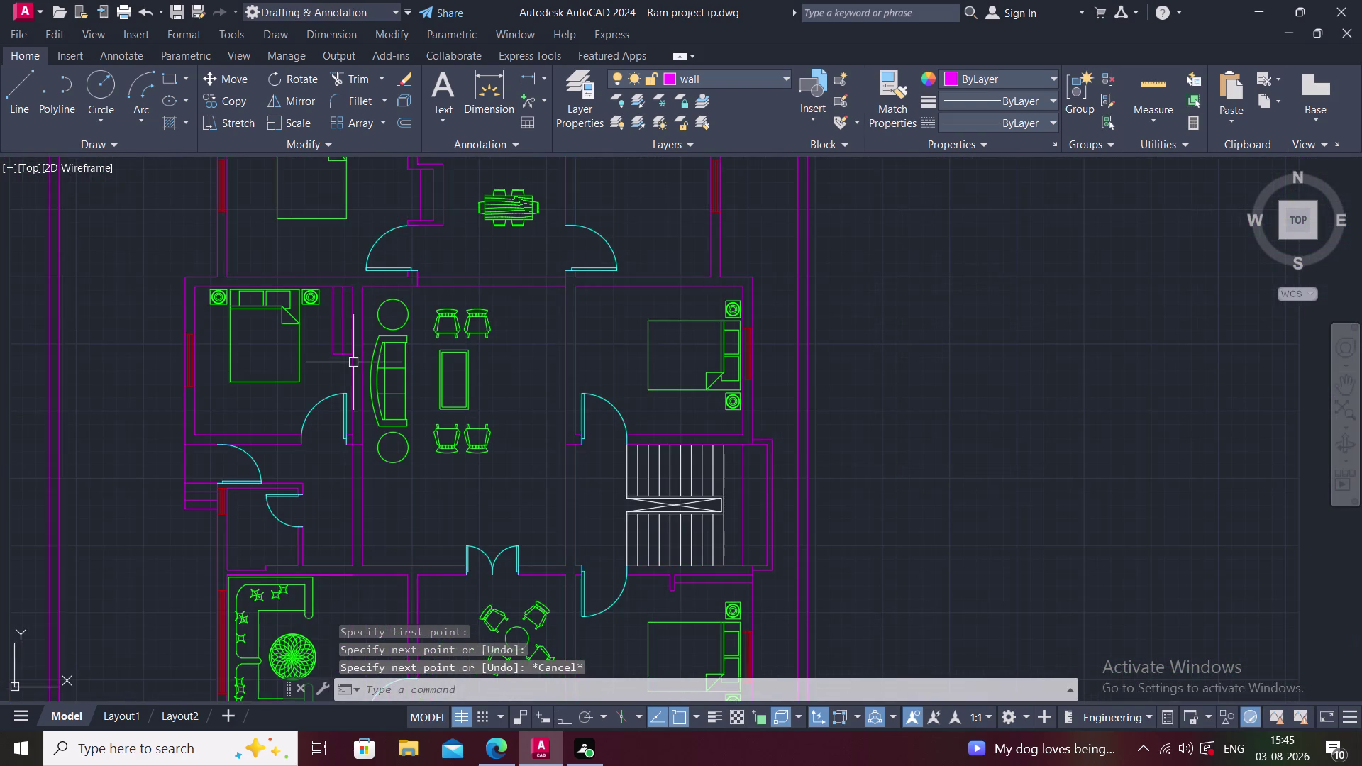
middle_drag(347, 345, 330, 292)
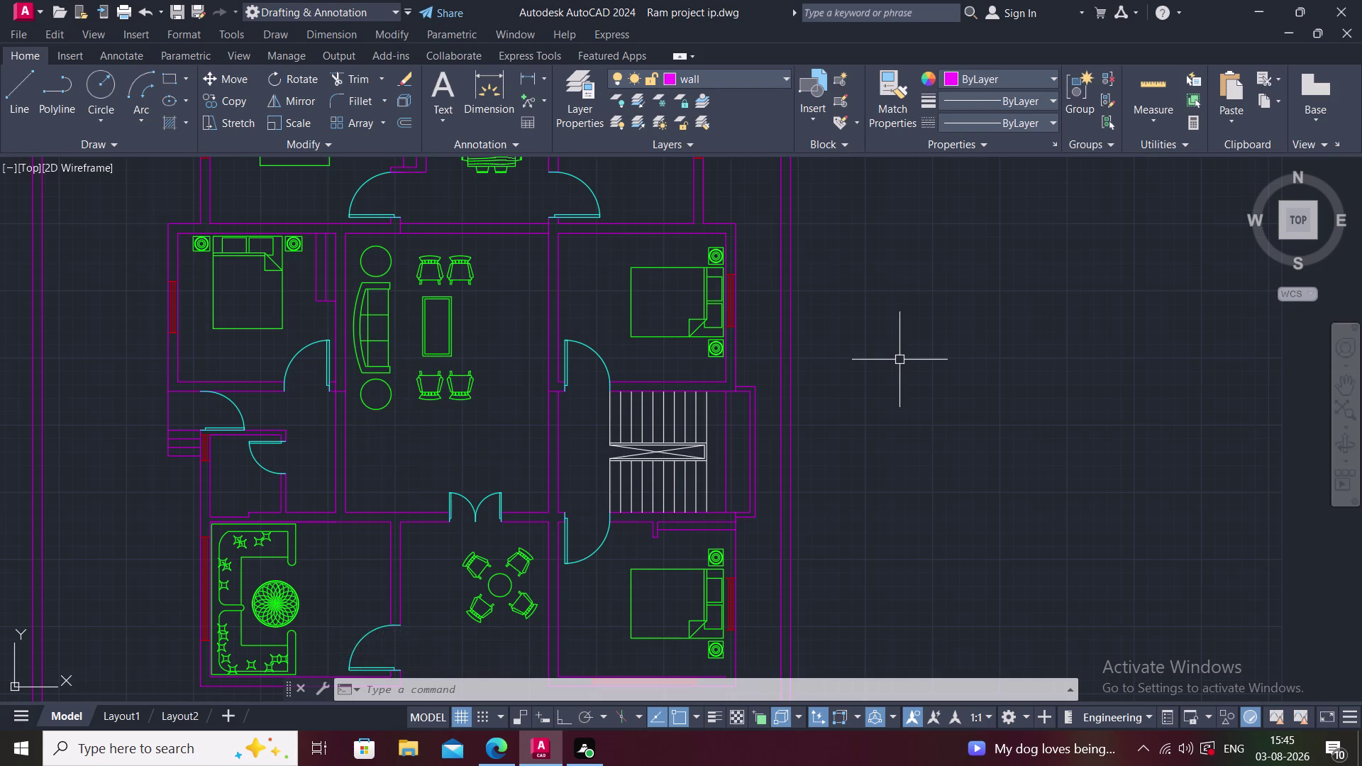
Open the Blocks palette and dismiss the Computer Terminal redefinition prompt.
text(I)
key(space)
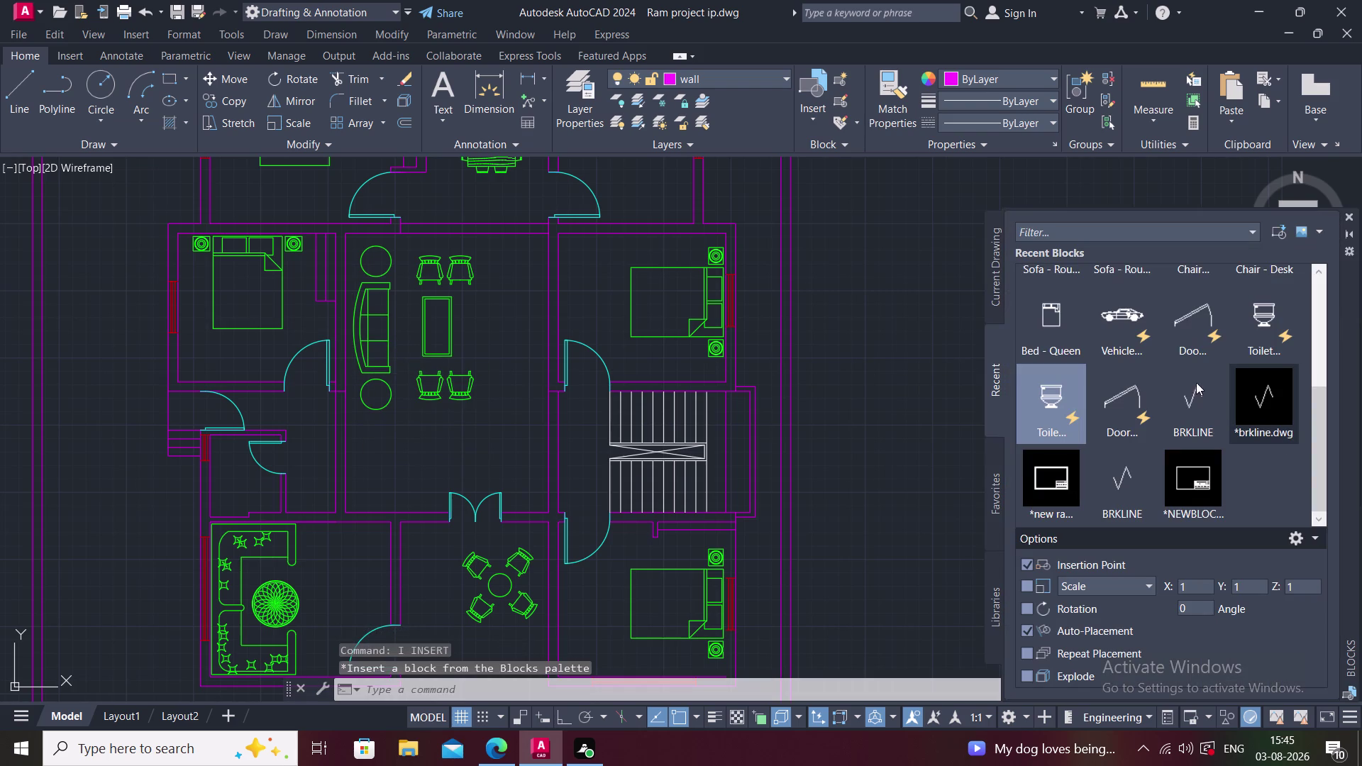
scroll(down, 3)
scroll(down, 3)
scroll(down, 3)
scroll(up, 3)
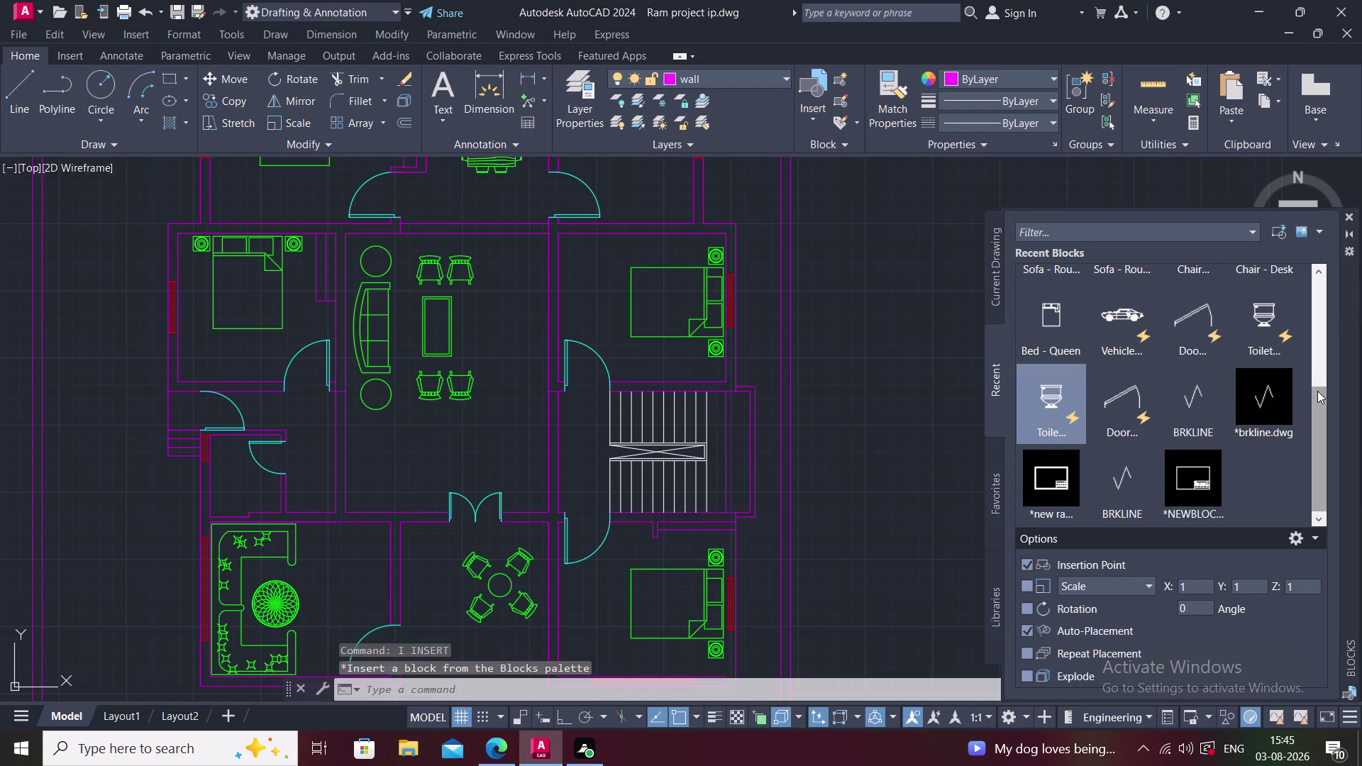
scroll(up, 3)
scroll(up, 3)
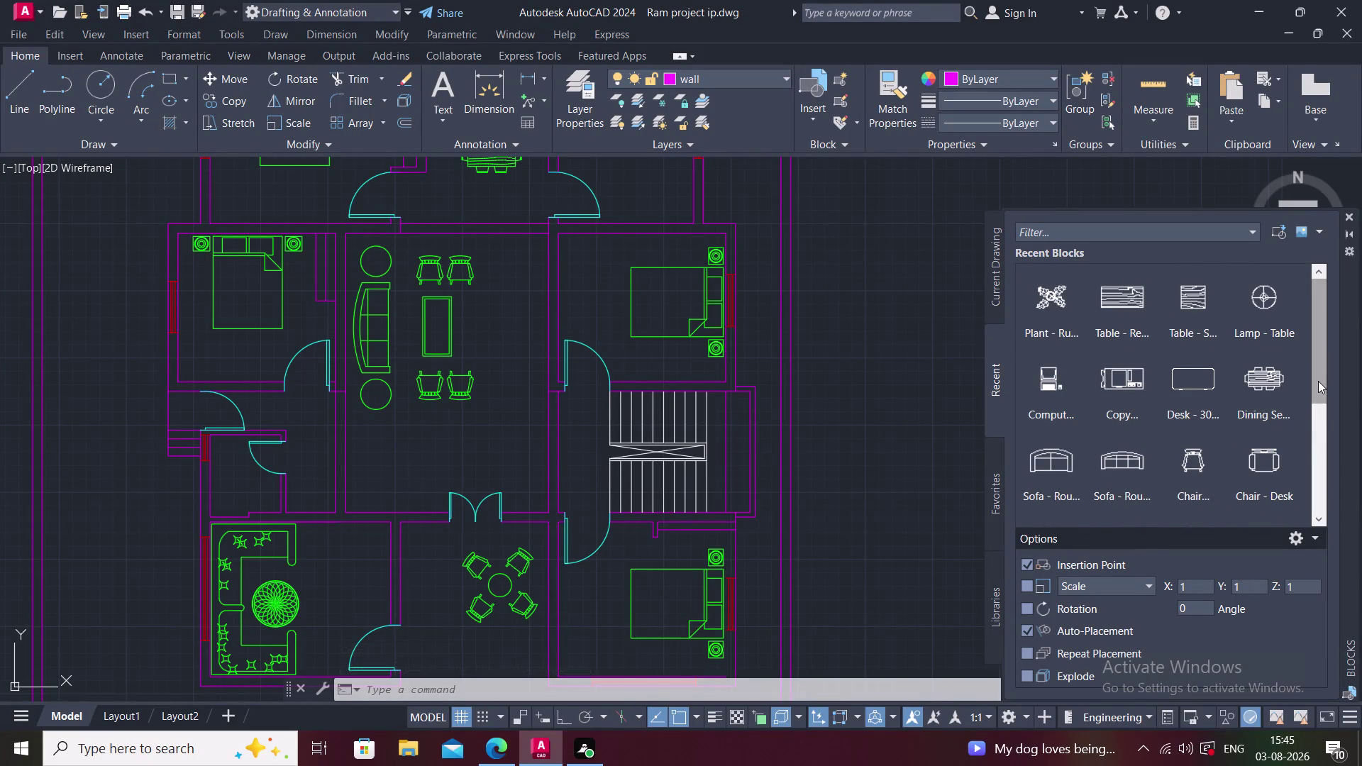
click(1068, 385)
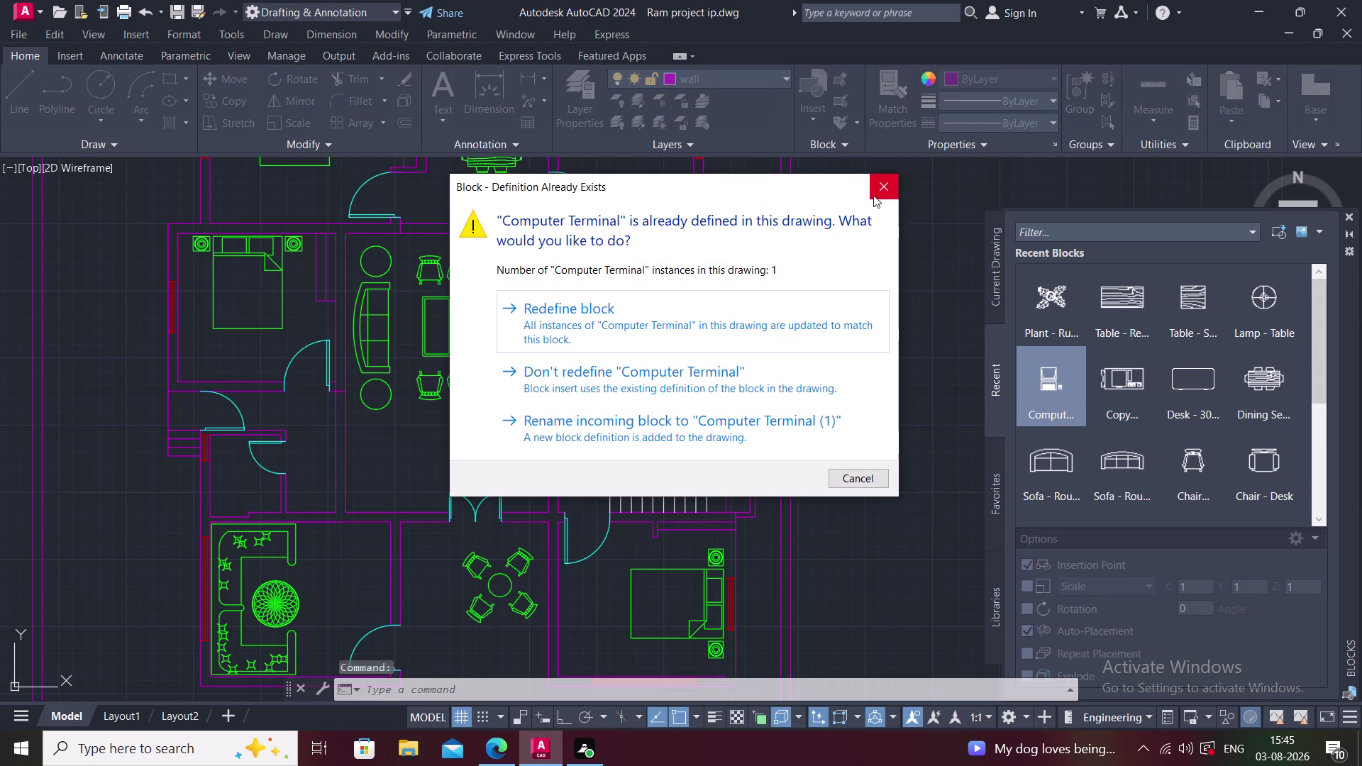
click(874, 196)
Close the Blocks palette and open DesignCenter listing the Space Planner blocks.
scroll(down, 3)
scroll(down, 3)
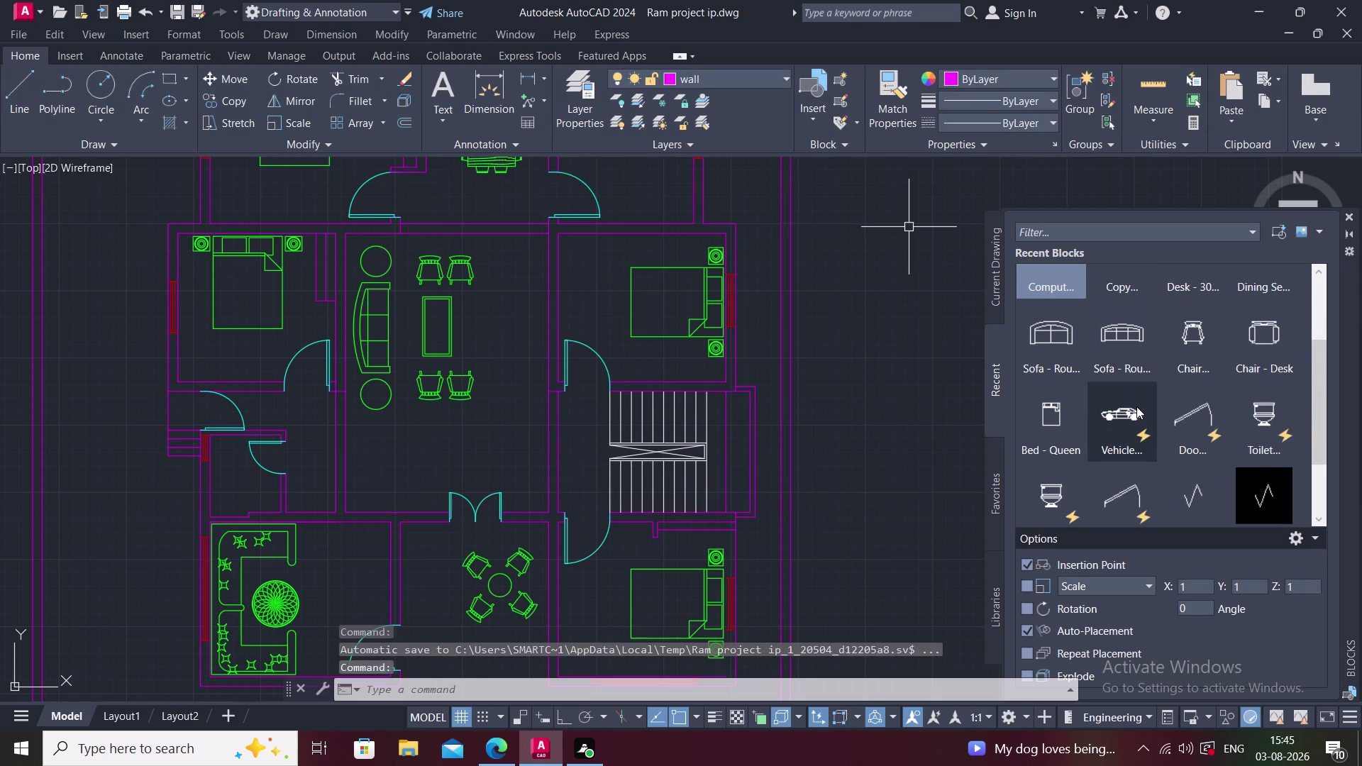
scroll(down, 3)
scroll(down, 3)
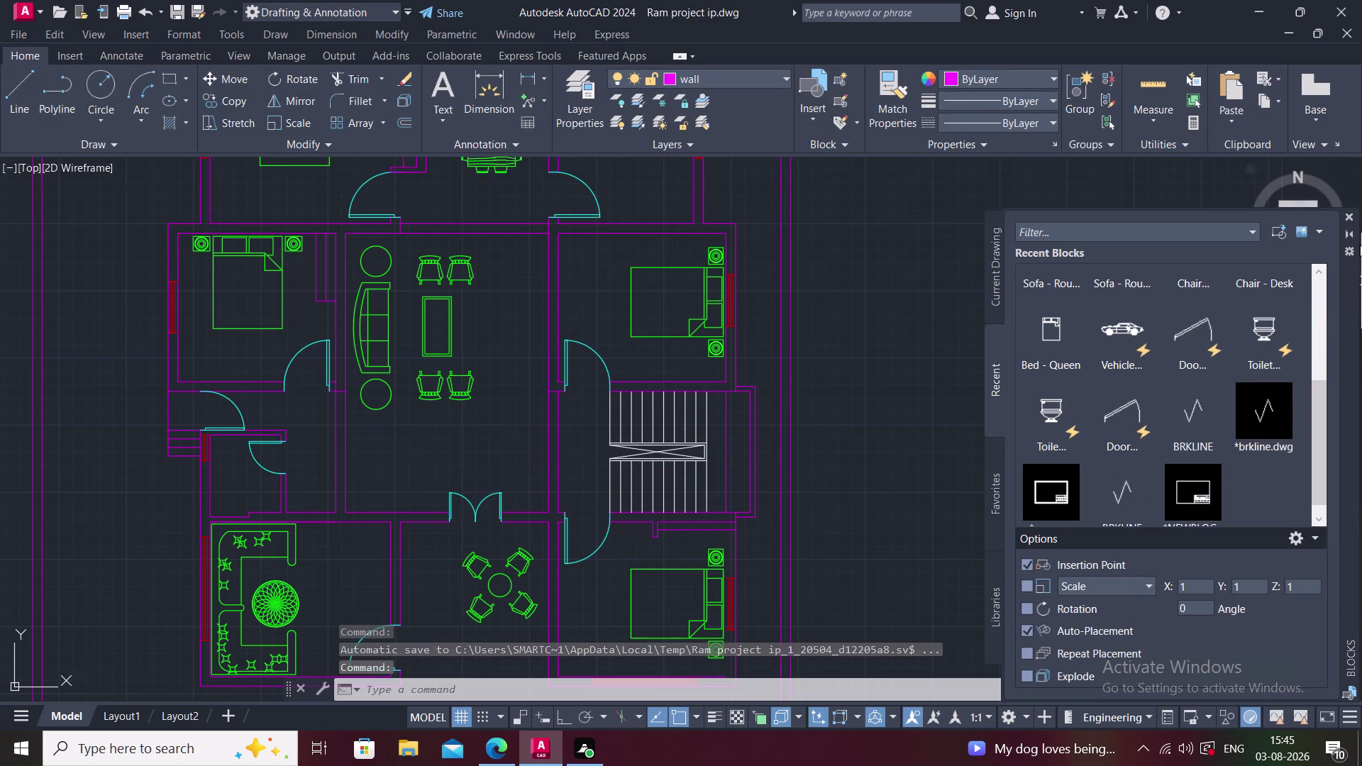
click(1347, 217)
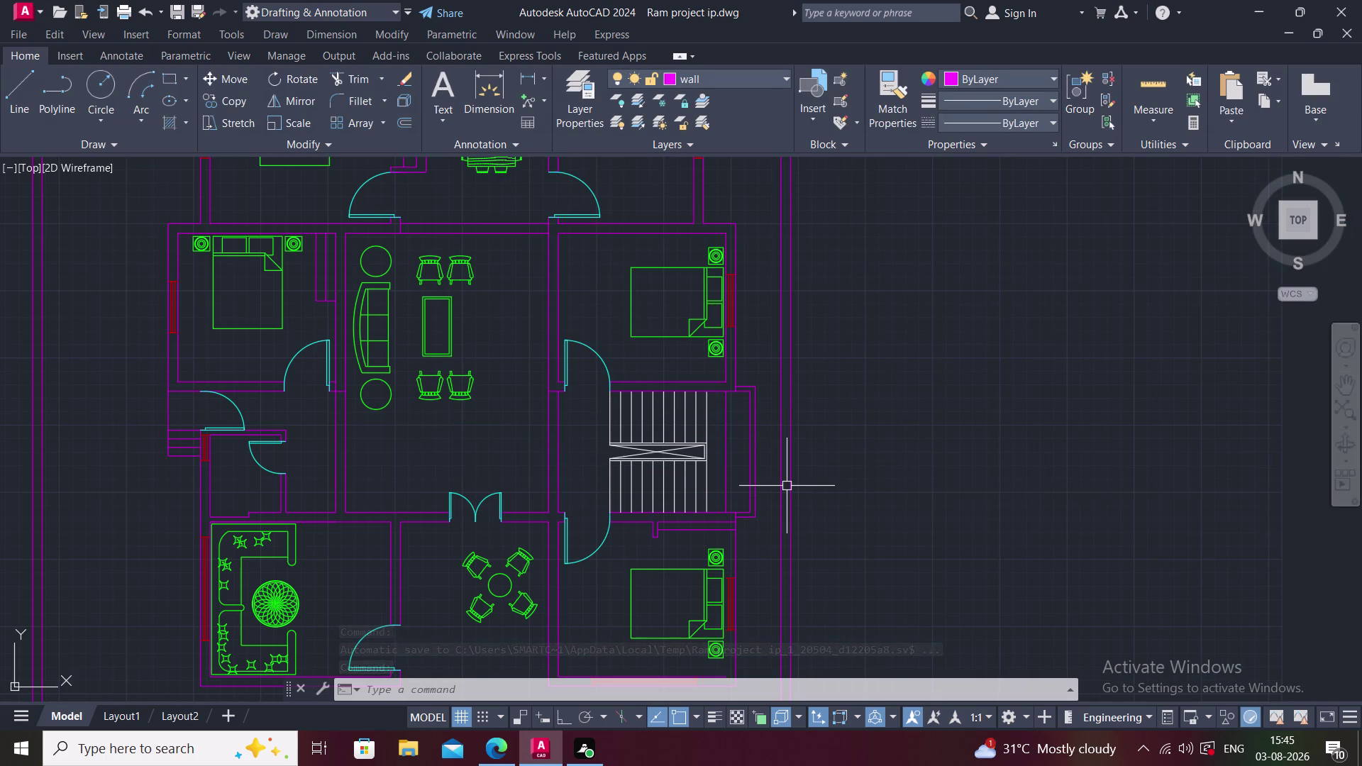
key(ctrl+2)
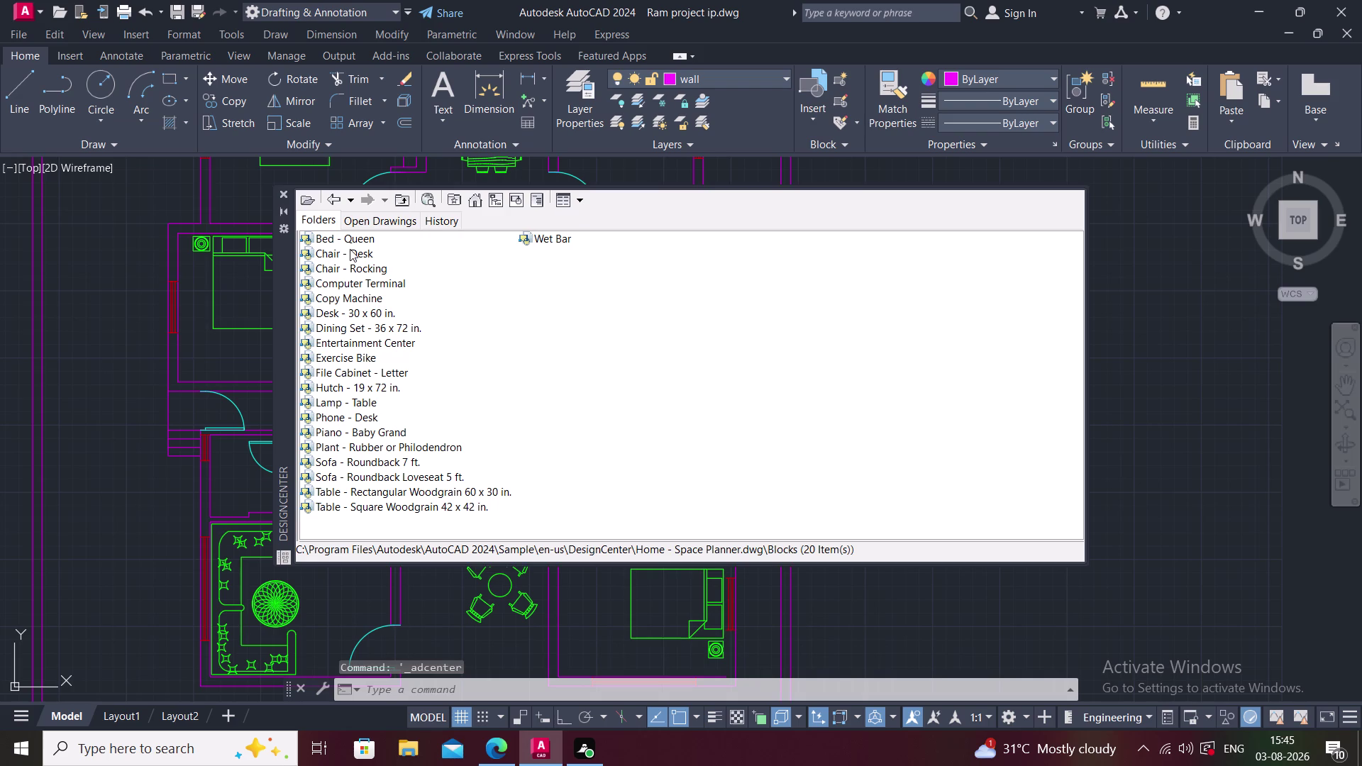
Load the House Designer sample drawing's content into DesignCenter.
click(331, 197)
click(331, 198)
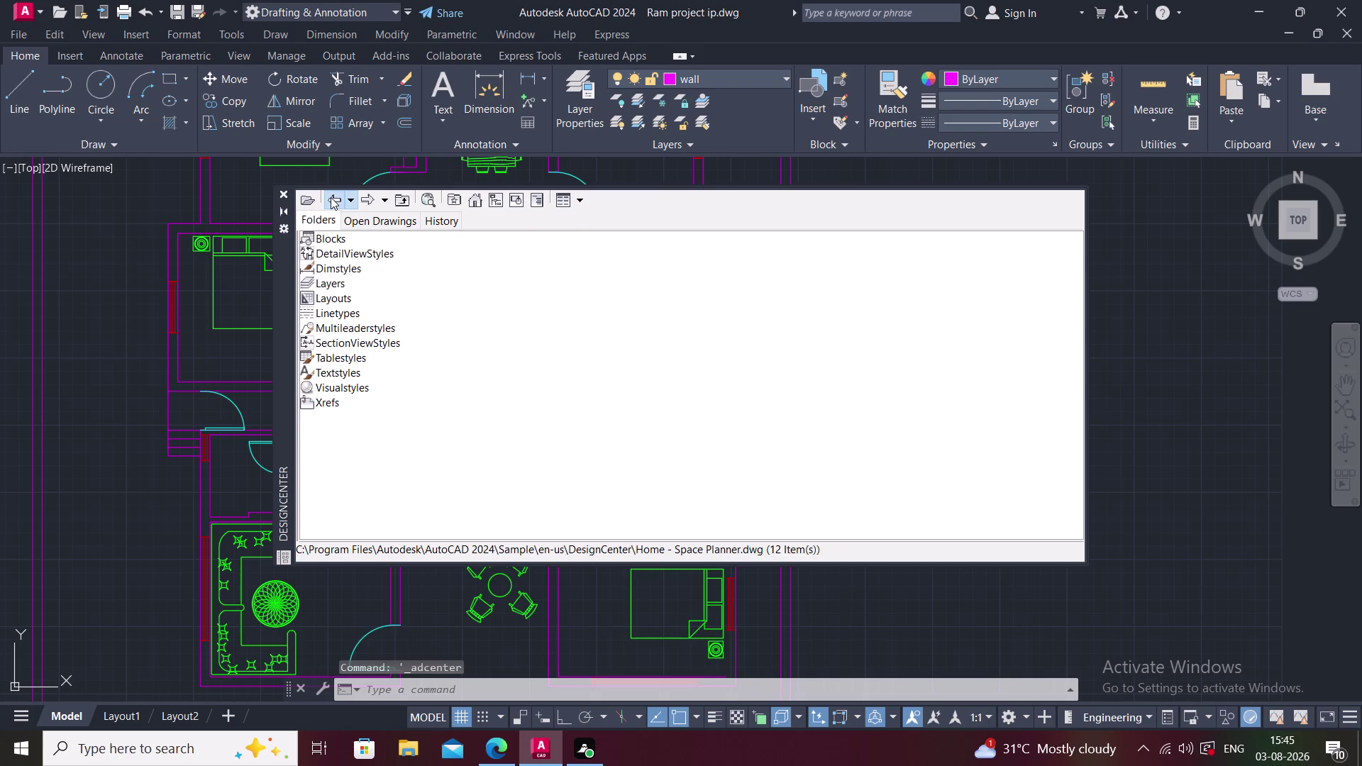
click(330, 197)
click(330, 197)
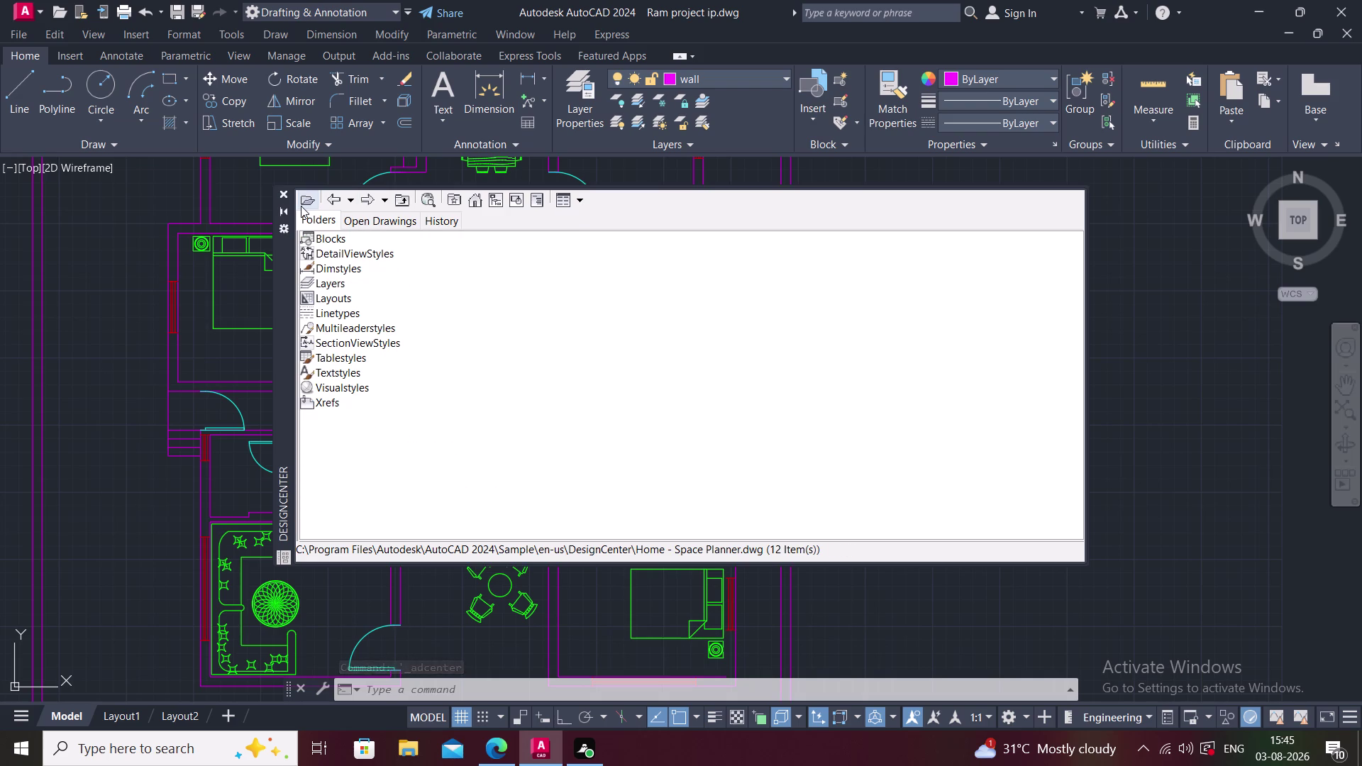
click(300, 205)
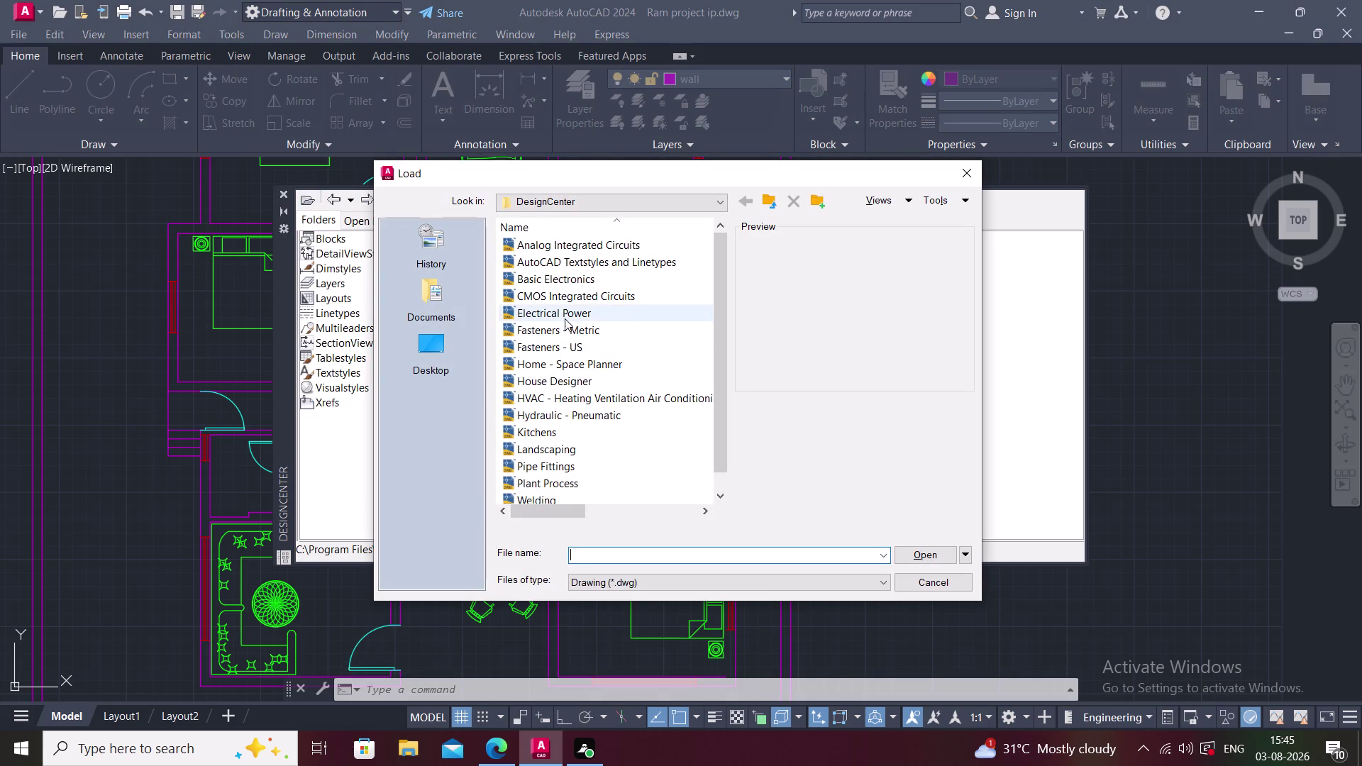
click(561, 380)
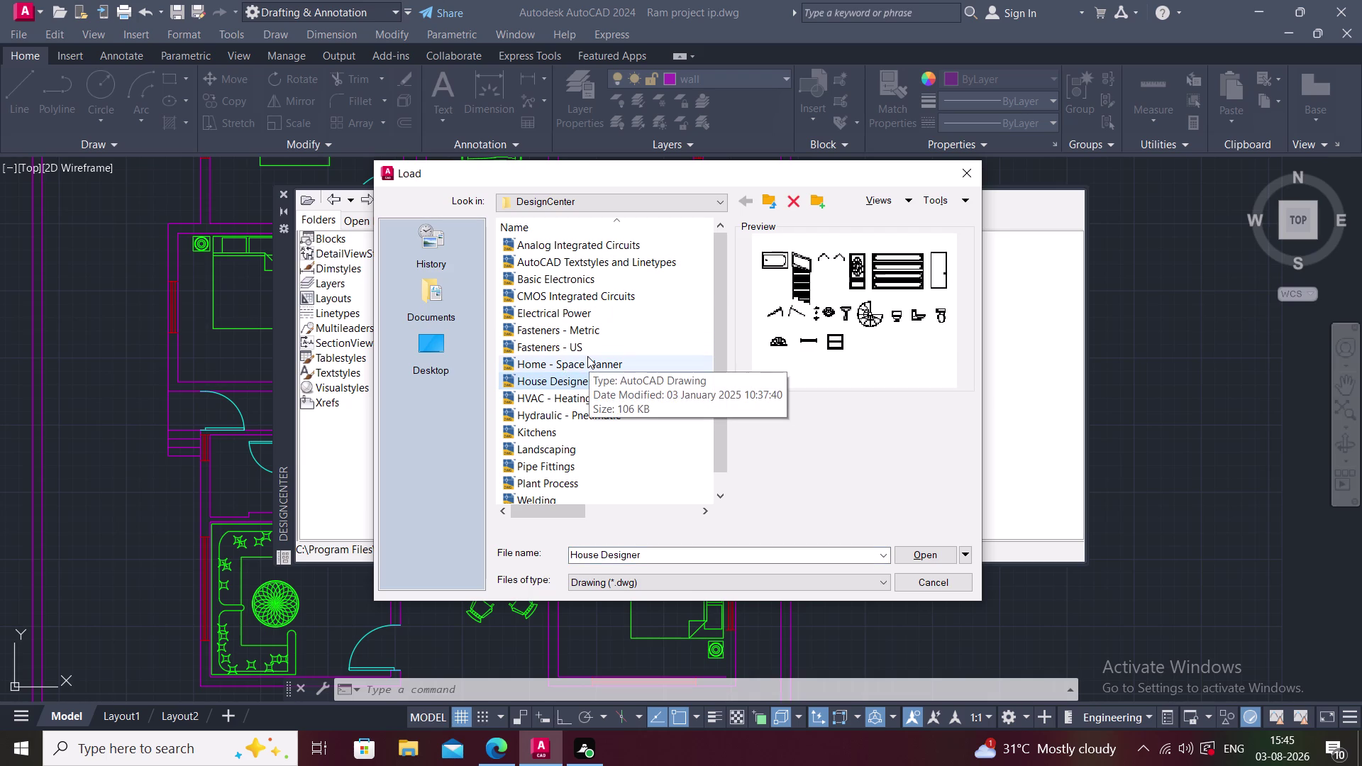
click(588, 366)
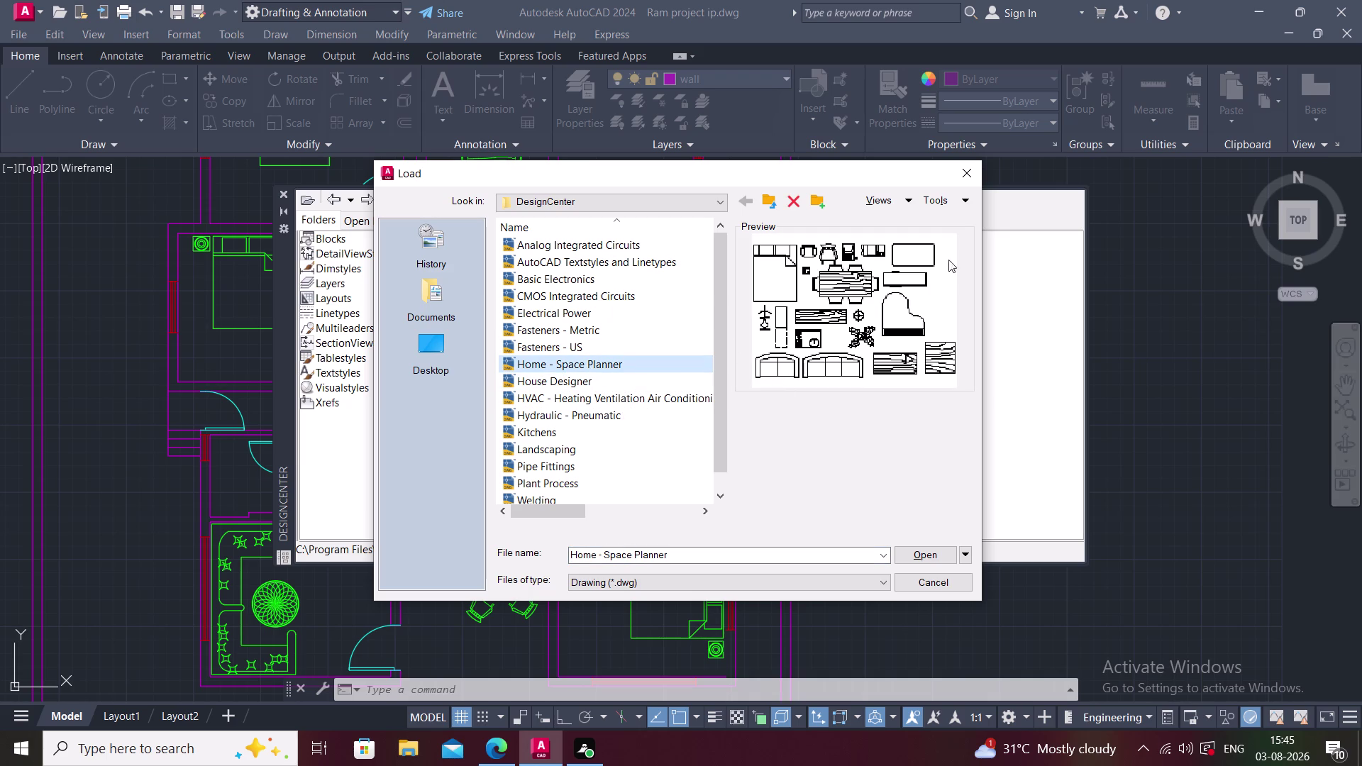
click(589, 376)
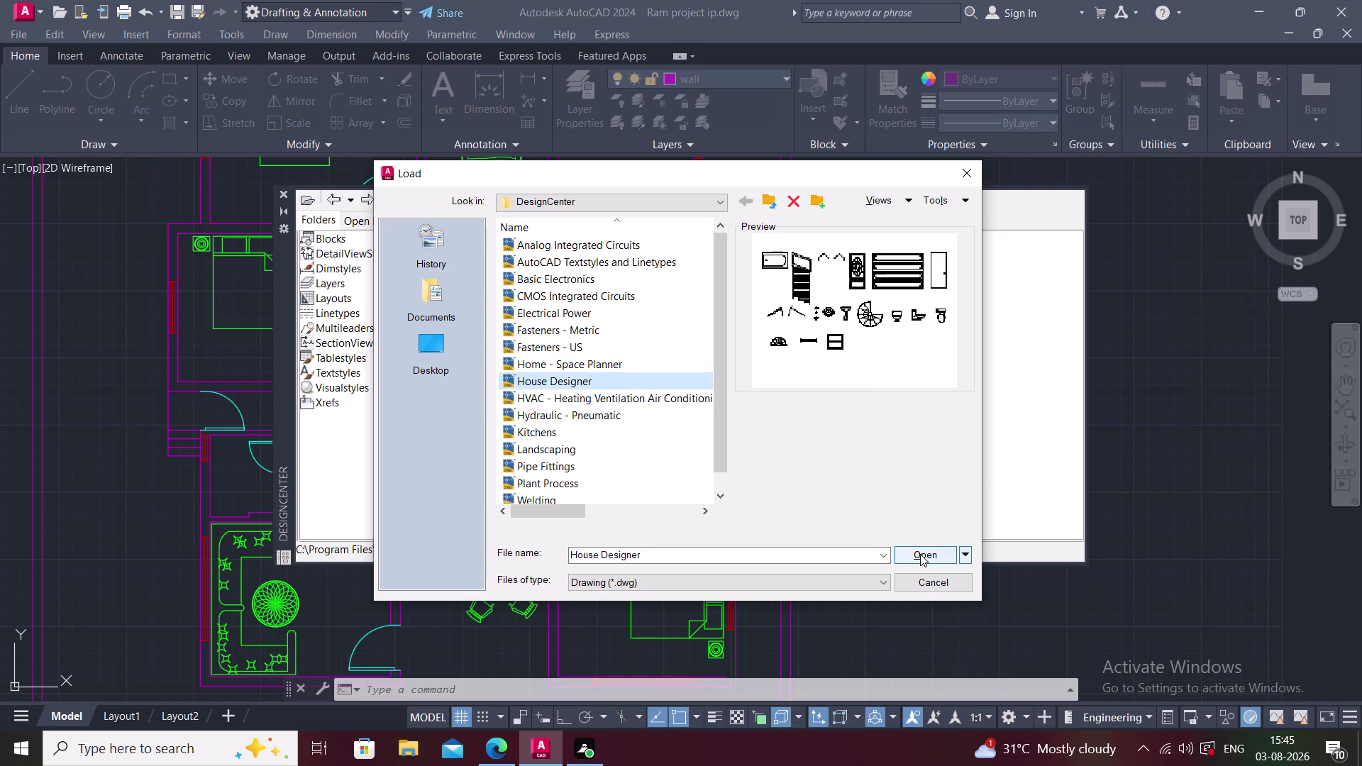
click(920, 553)
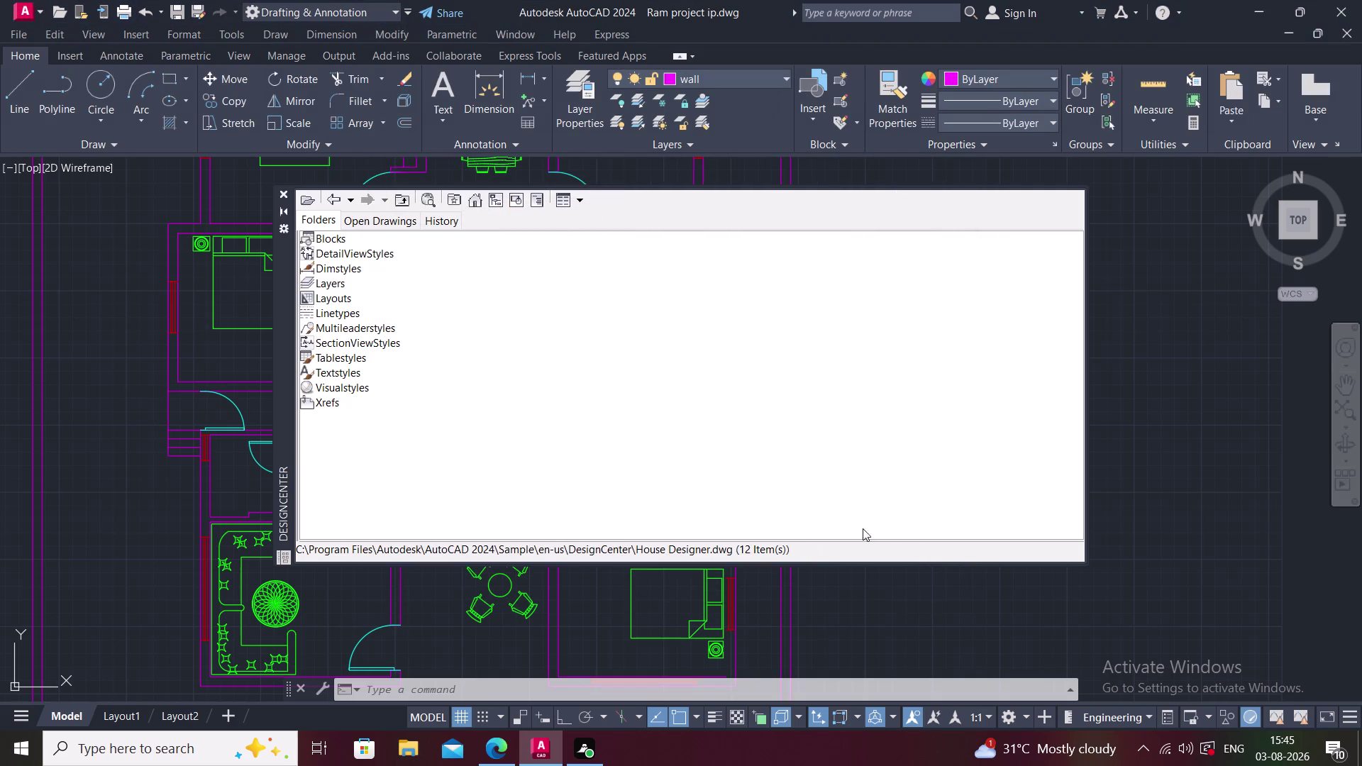
Place the Bath Tub block against the bathroom's left wall.
double_click(324, 240)
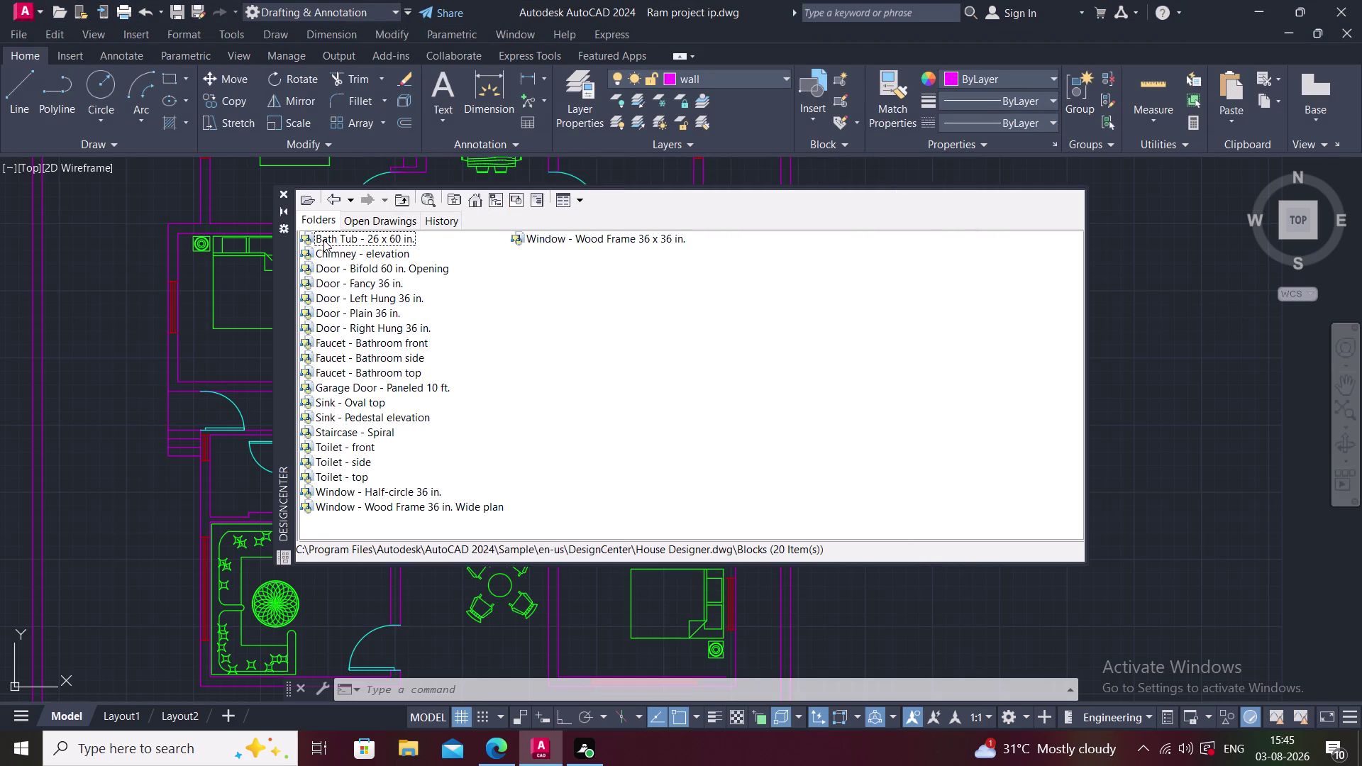
drag(364, 237, 104, 428)
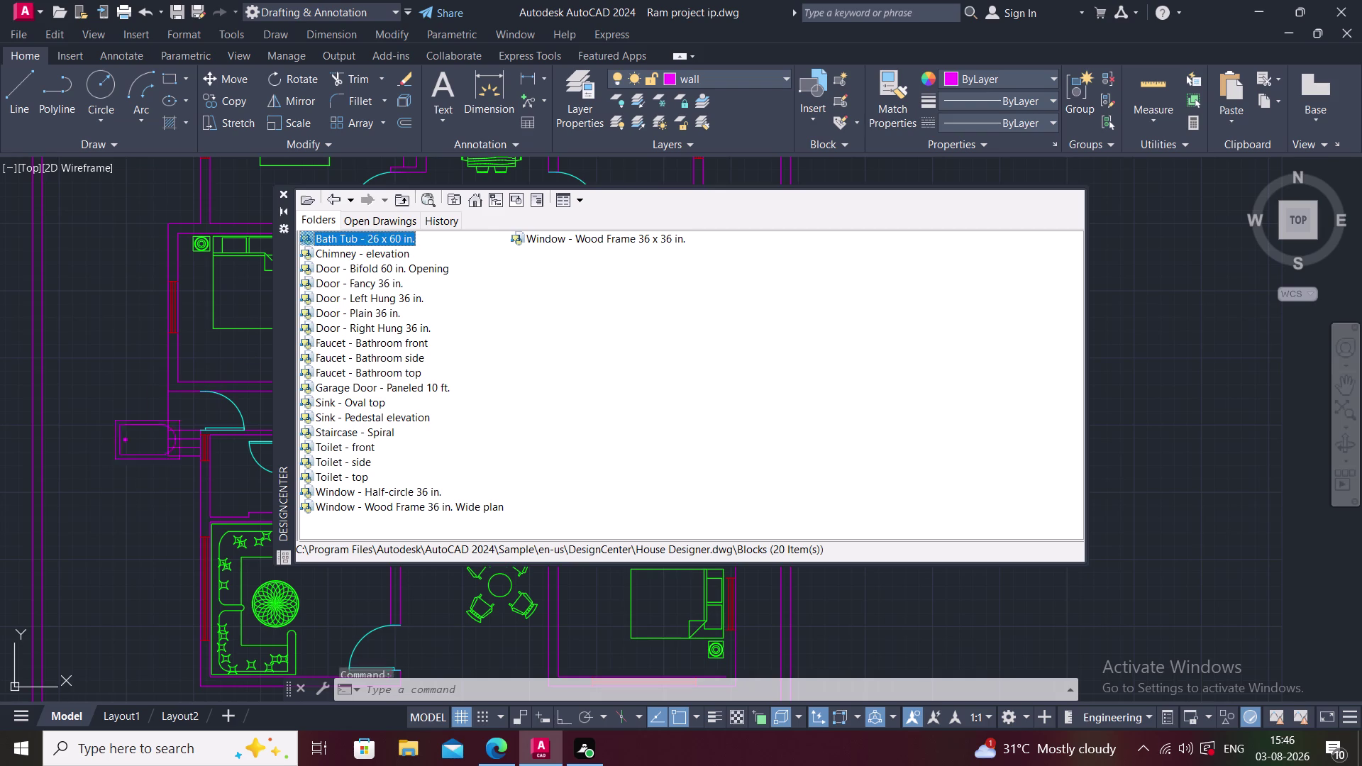
drag(104, 427, 84, 443)
key(Escape)
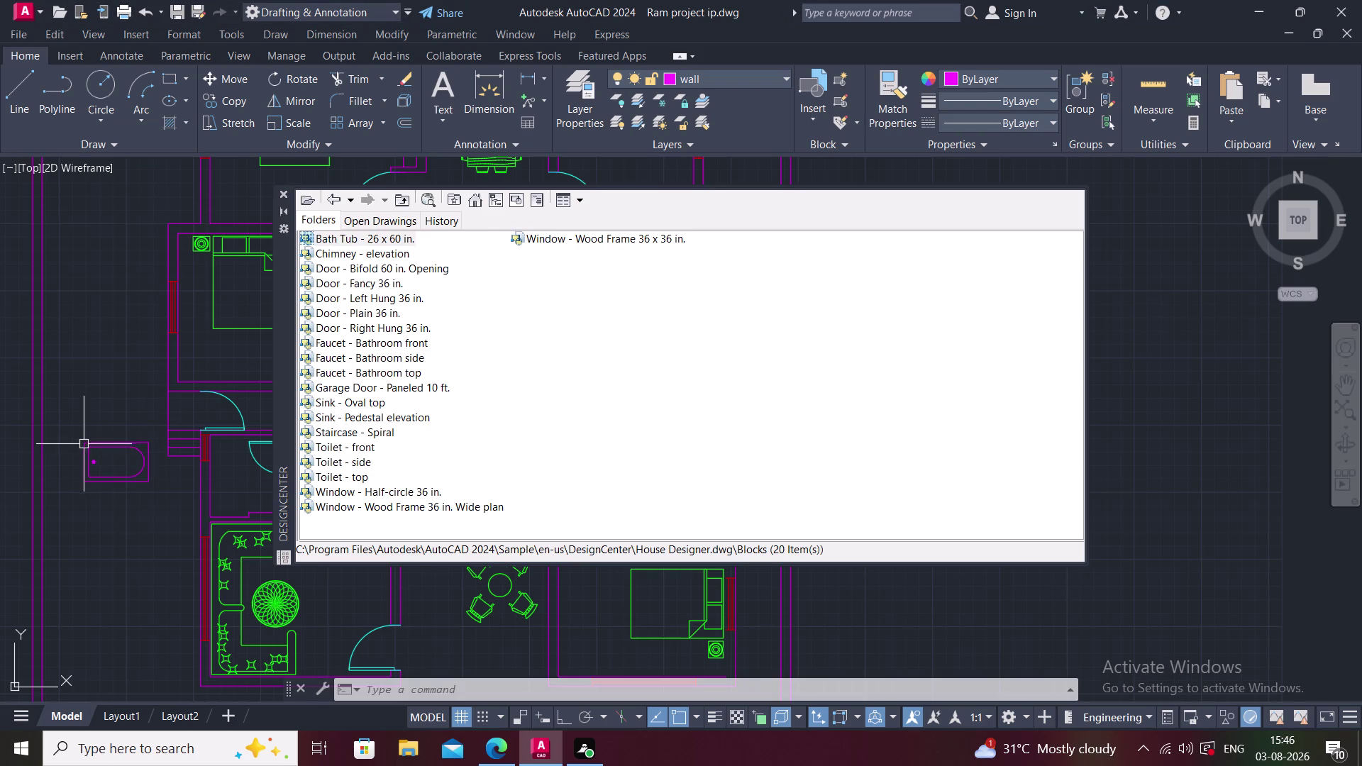
Drag the Toilet block below the bathtub and close DesignCenter.
click(350, 258)
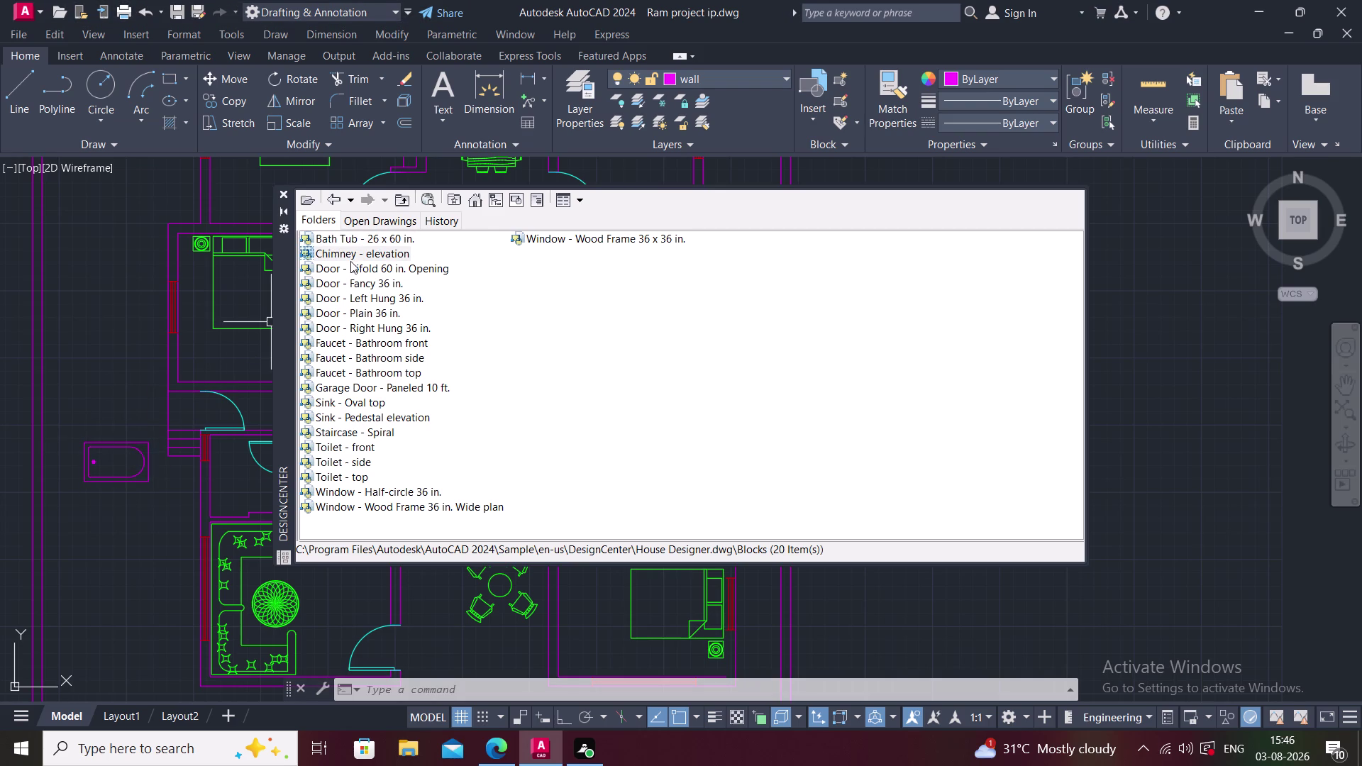
click(351, 266)
click(348, 284)
click(345, 302)
click(348, 324)
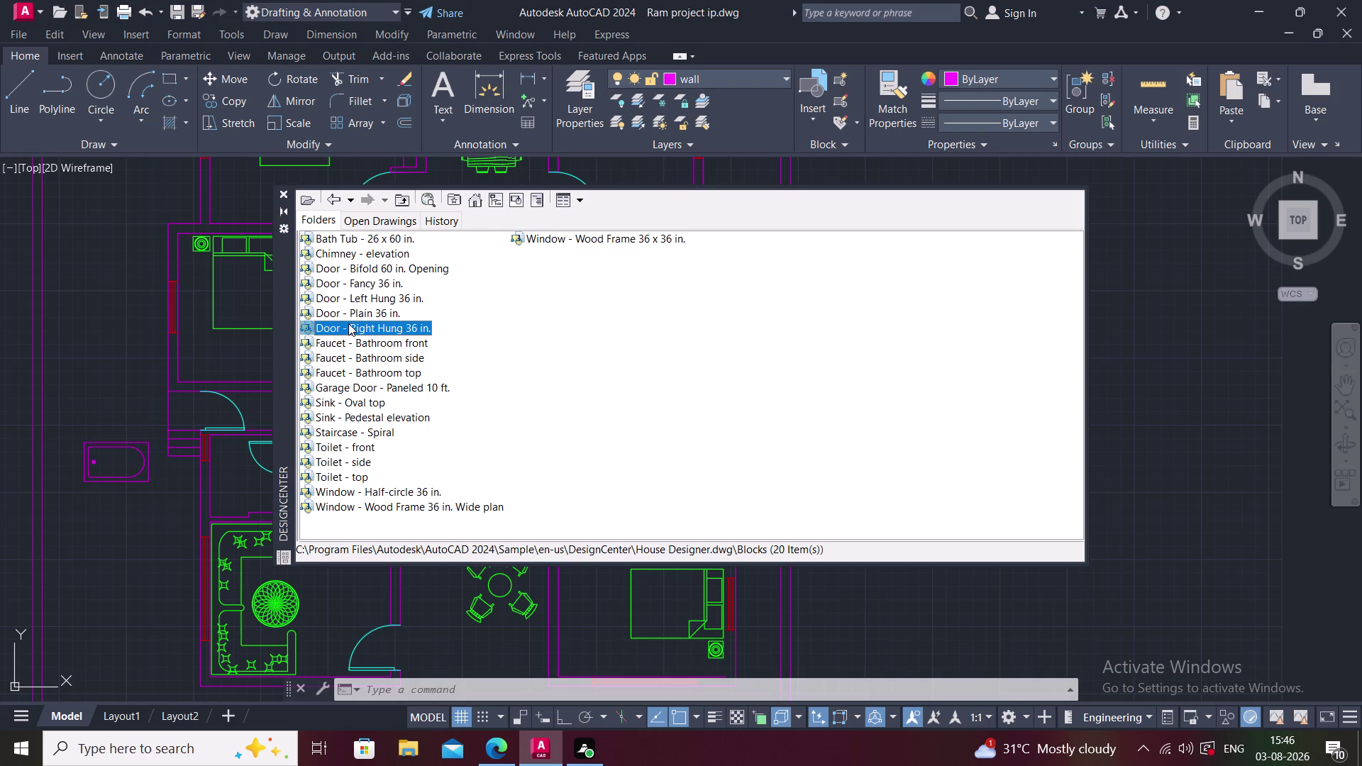
click(351, 344)
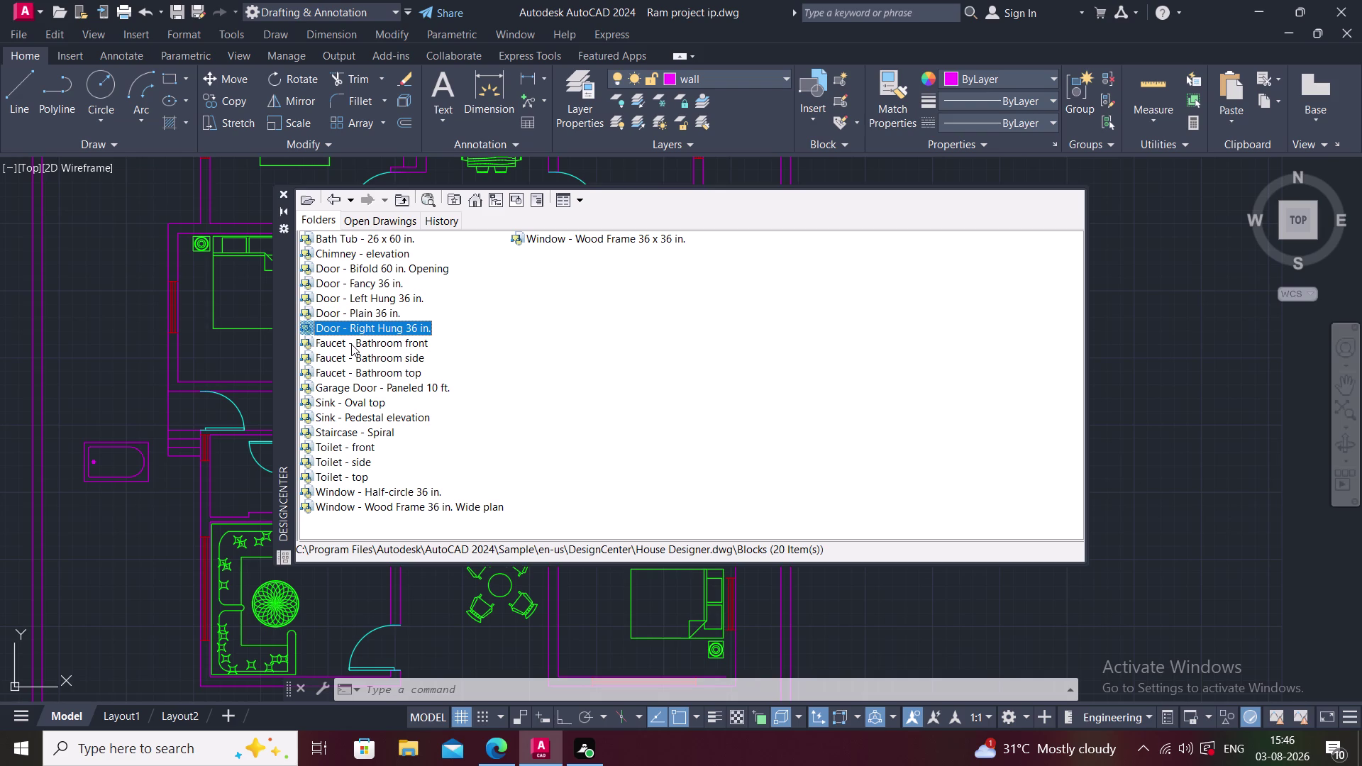
click(348, 360)
click(348, 369)
click(342, 388)
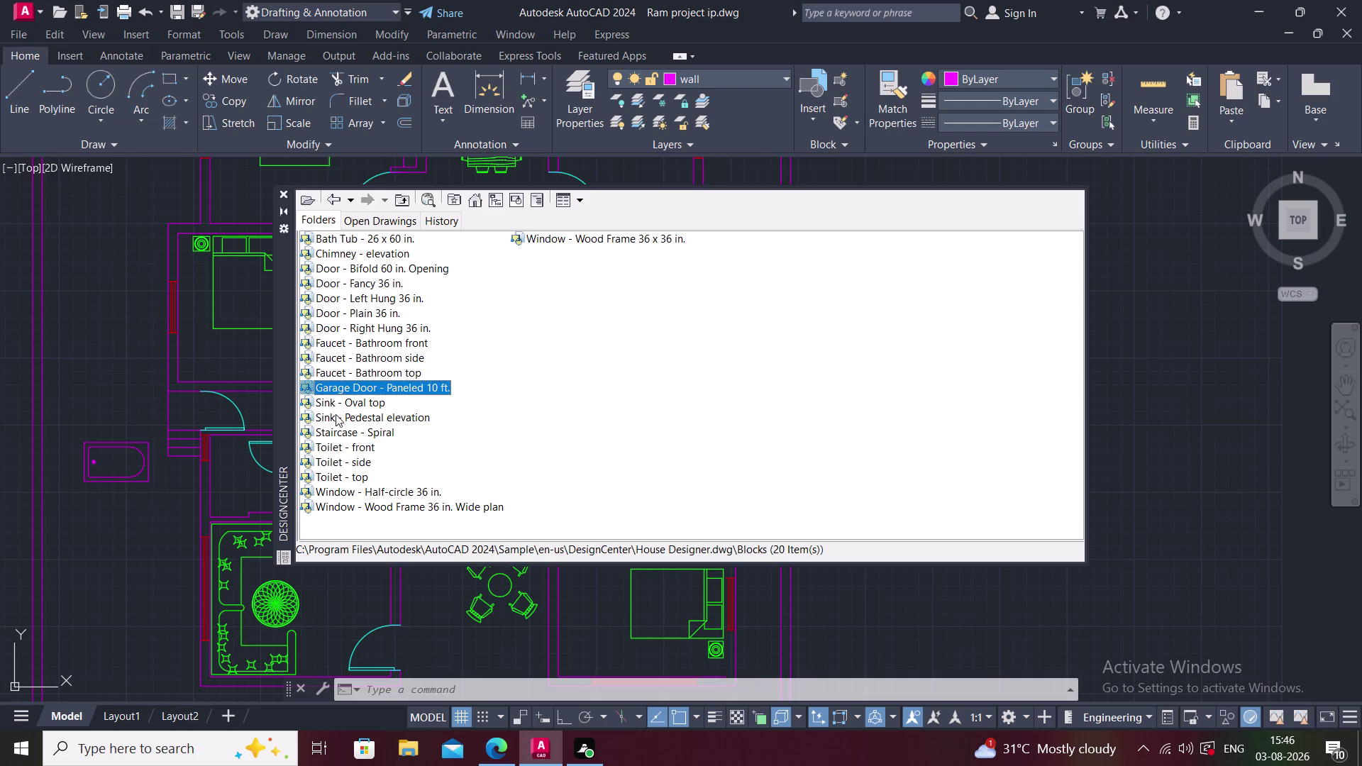
click(334, 414)
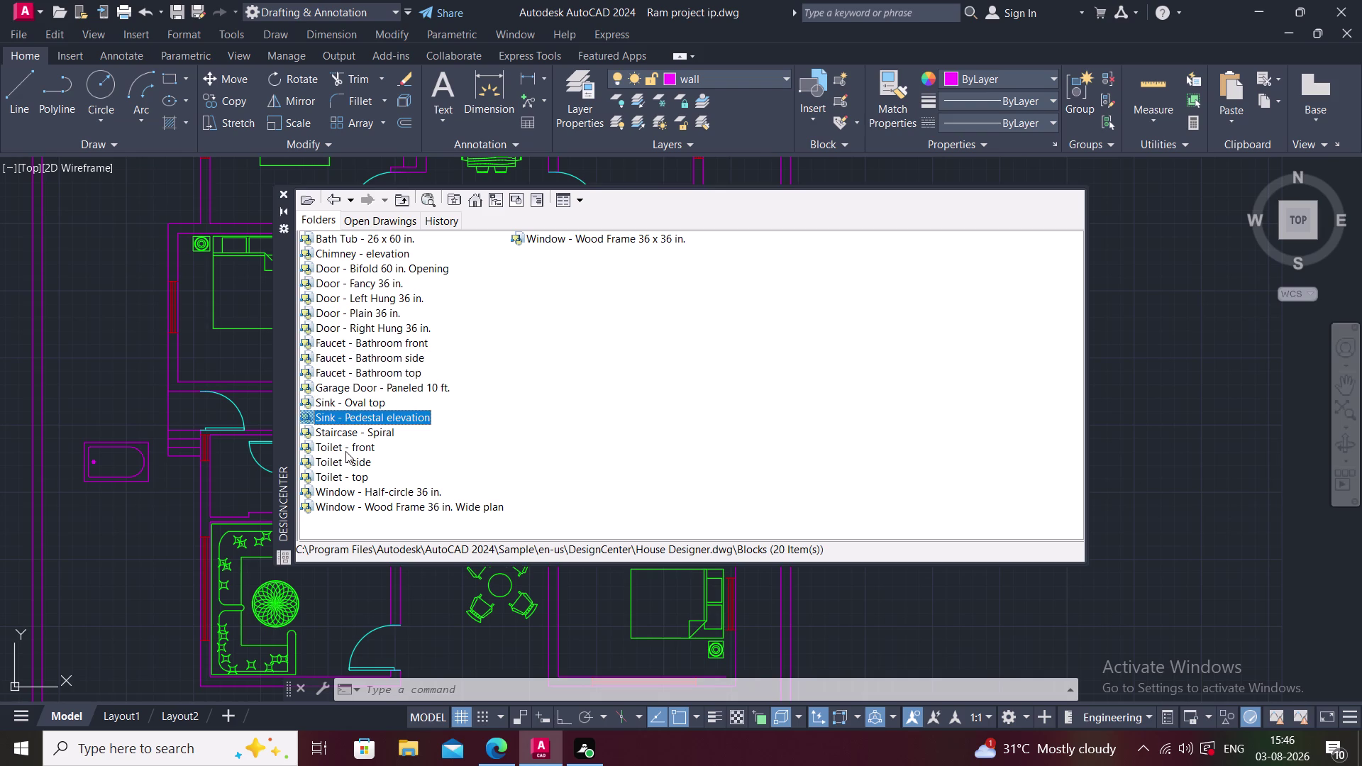
click(345, 450)
drag(346, 449, 161, 530)
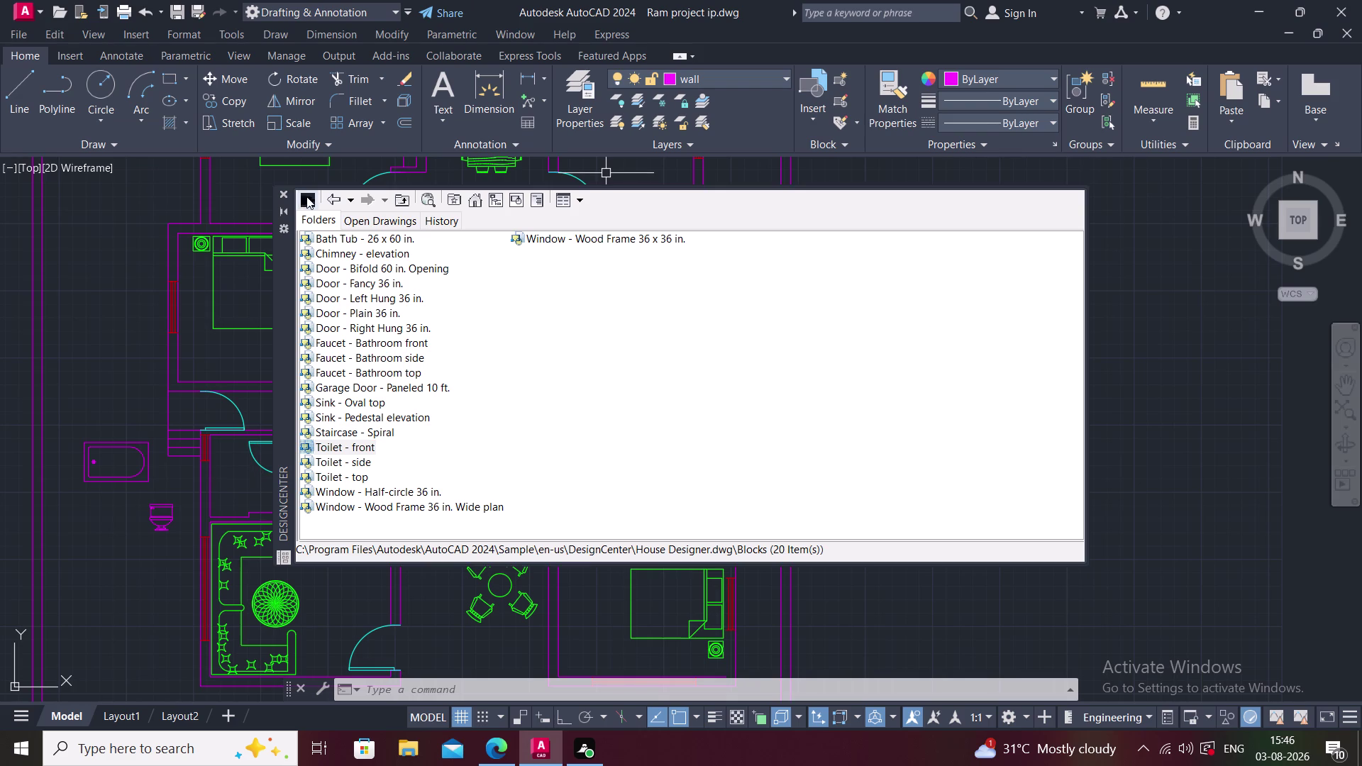
click(286, 195)
Pan and zoom in on the wall stub below the staircase.
middle_drag(563, 385, 520, 369)
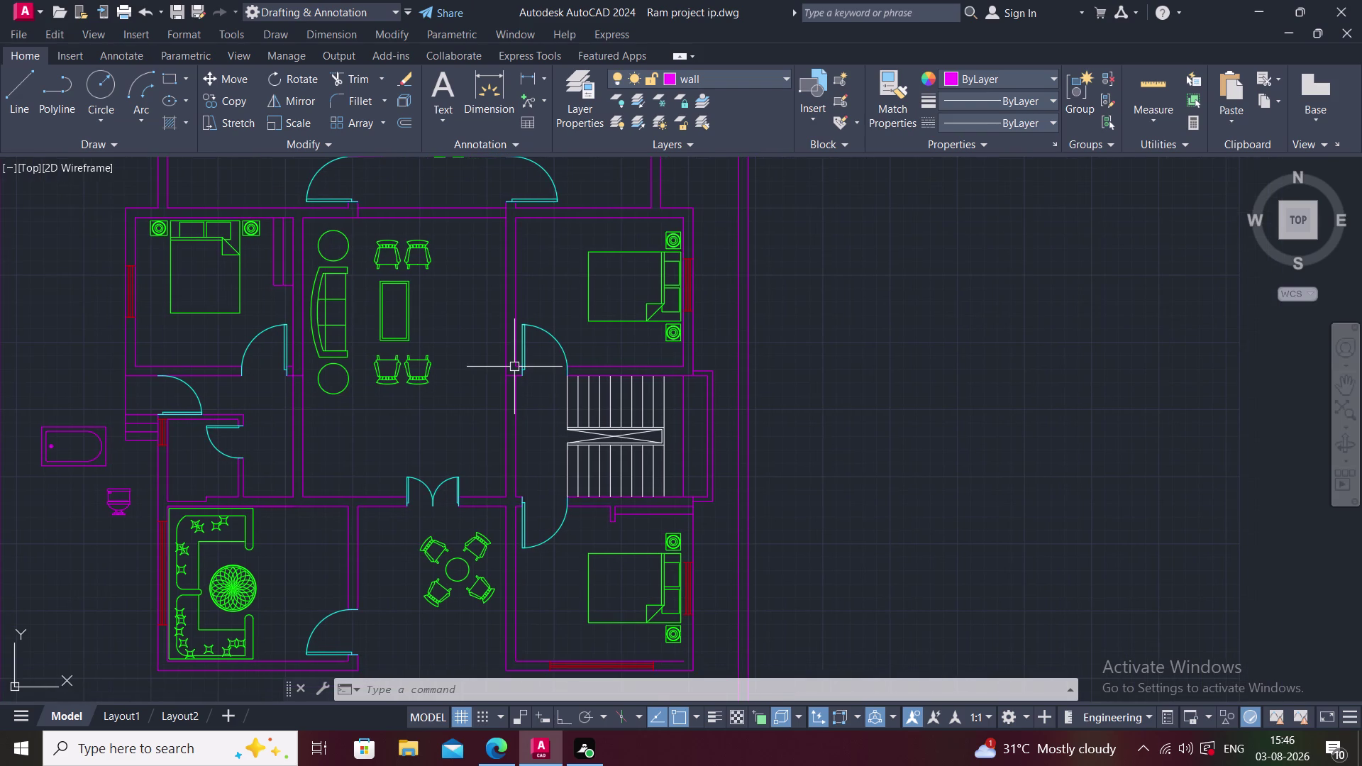
scroll(up, 3)
middle_drag(686, 581, 609, 532)
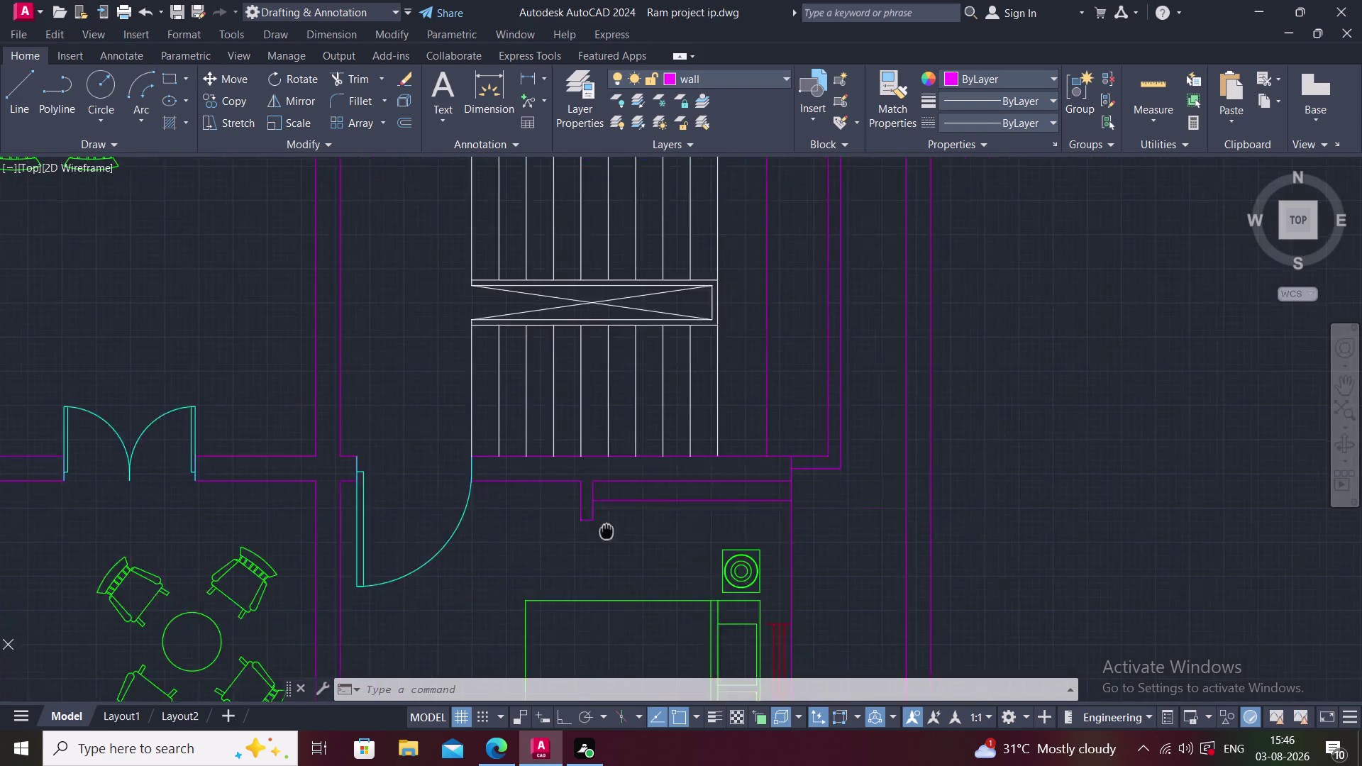
scroll(up, 3)
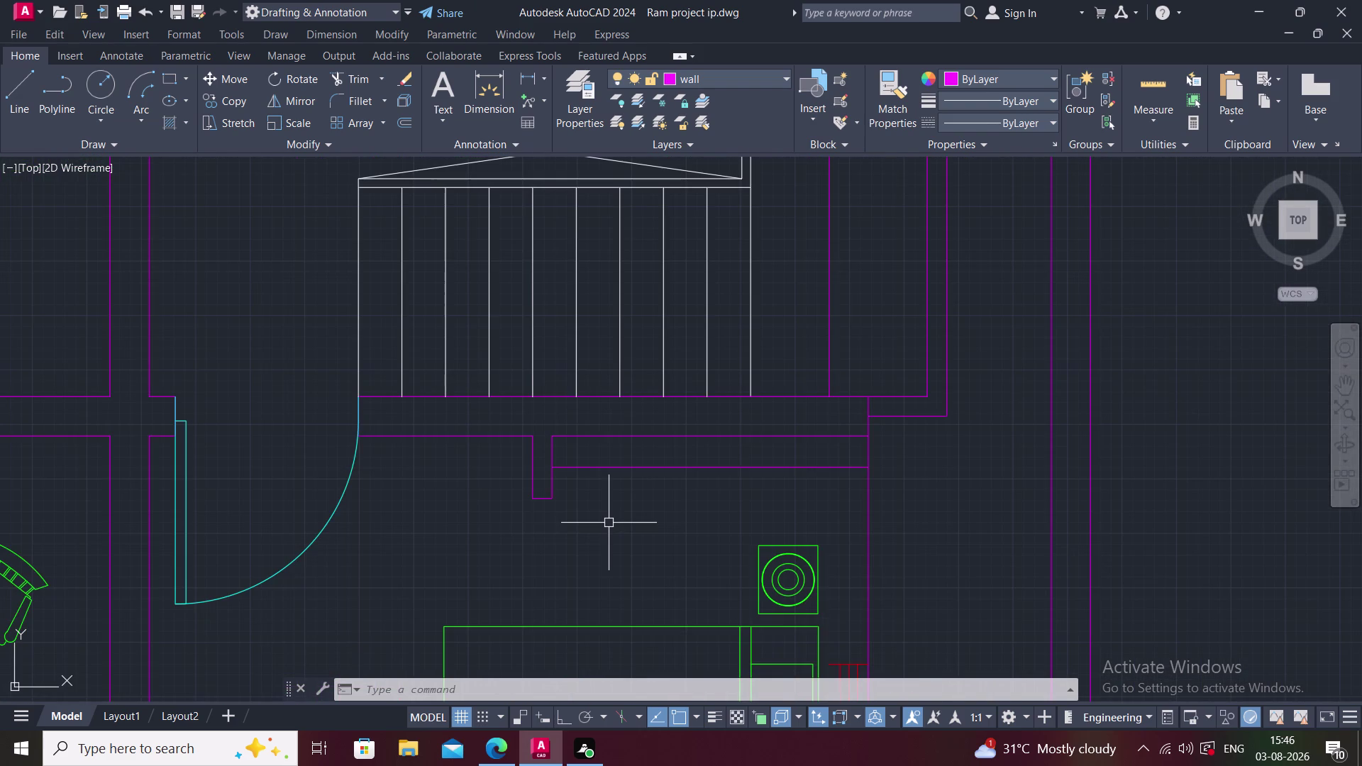
middle_drag(608, 523, 594, 490)
scroll(up, 3)
middle_drag(546, 452, 519, 472)
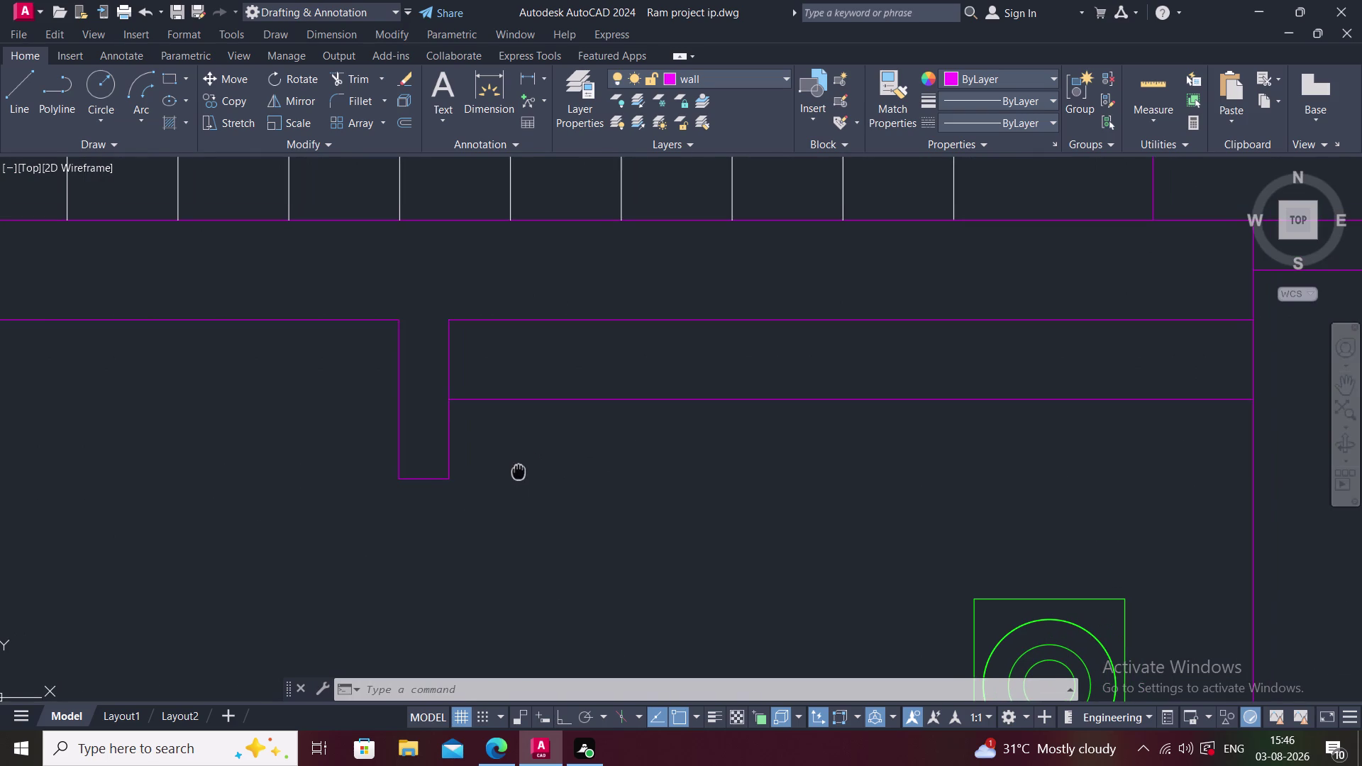
Draw a thin, tall rectangular slat beside the wall notch with RECTANG.
text(REC)
key(Return)
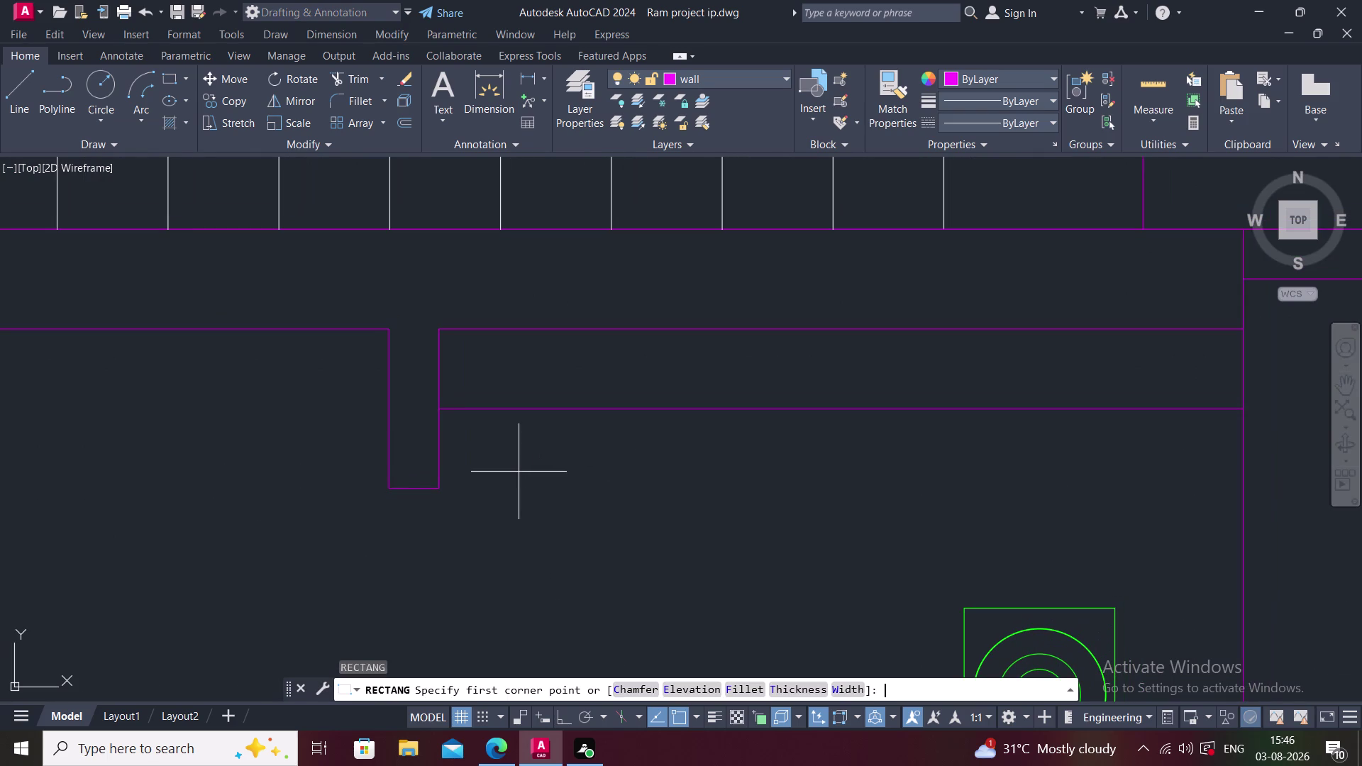
scroll(up, 3)
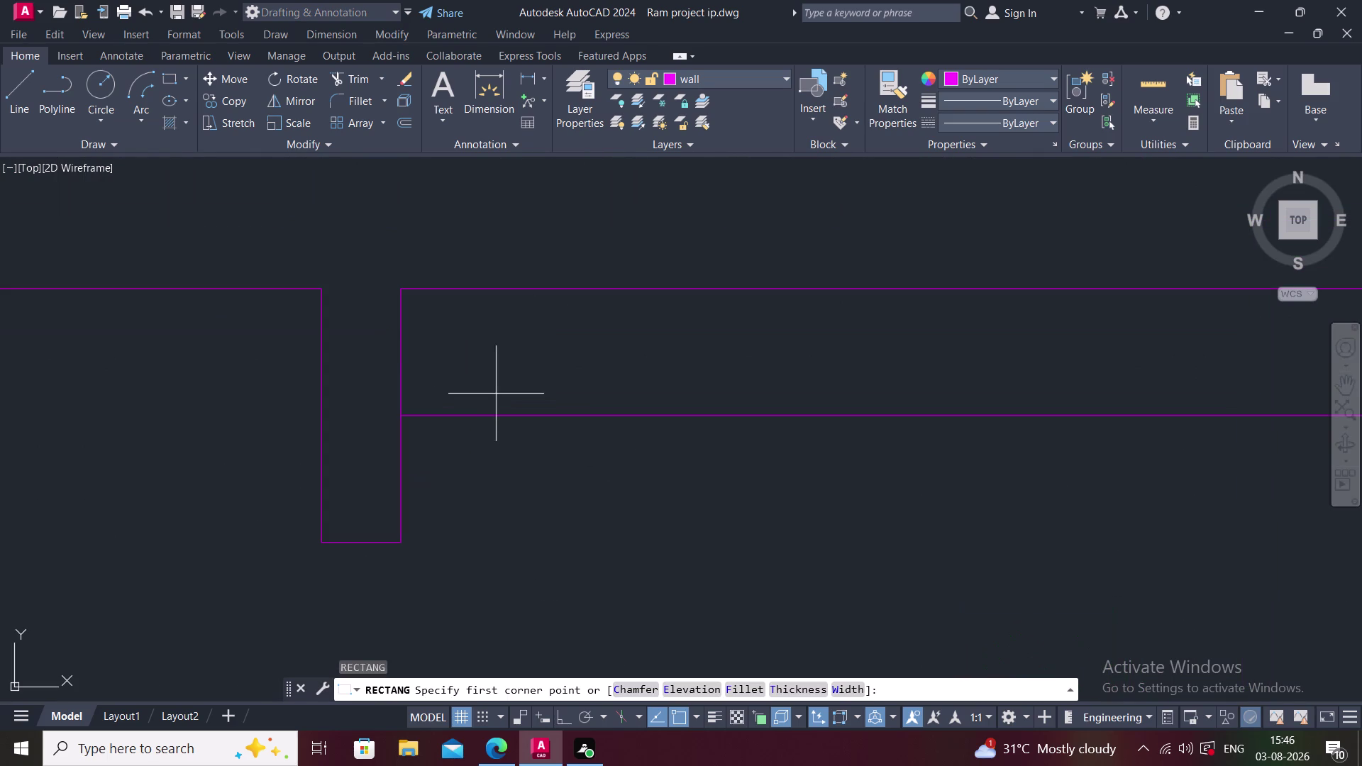
click(414, 320)
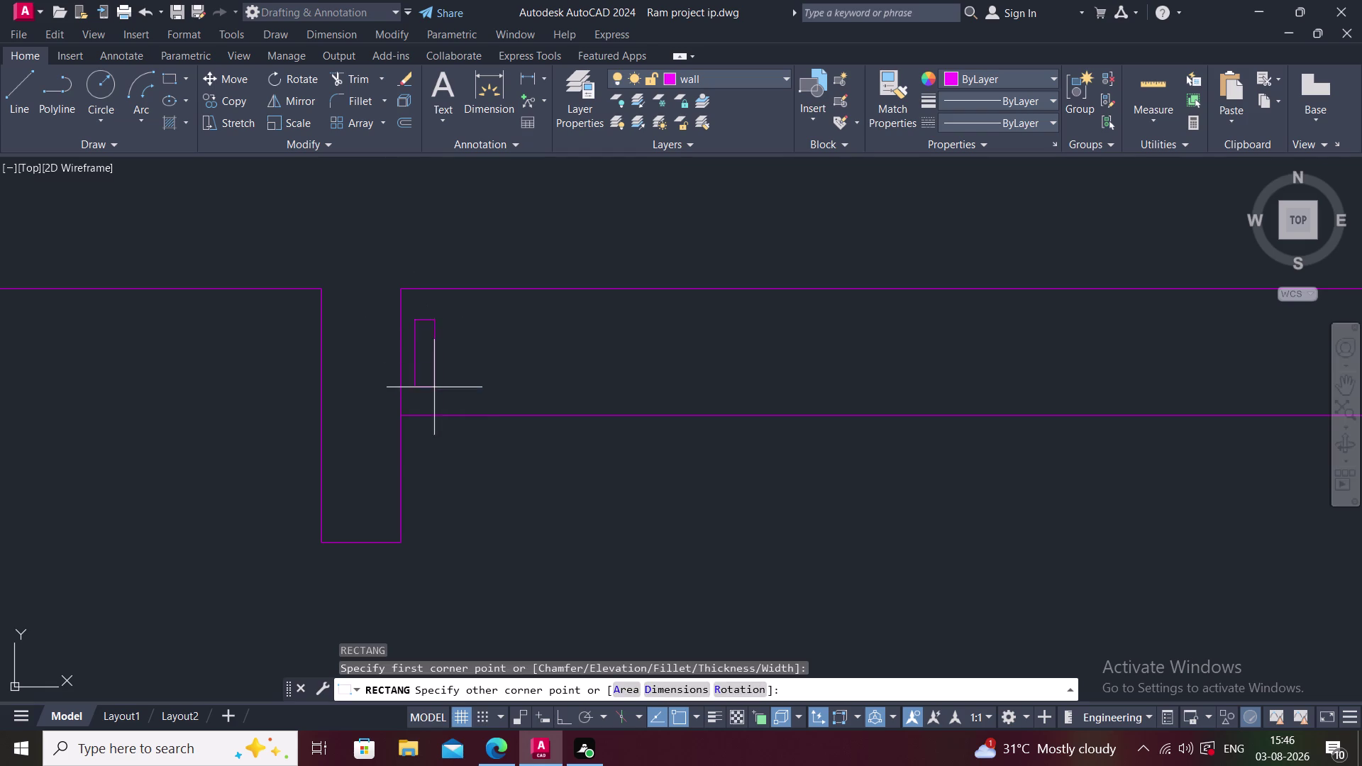
click(424, 530)
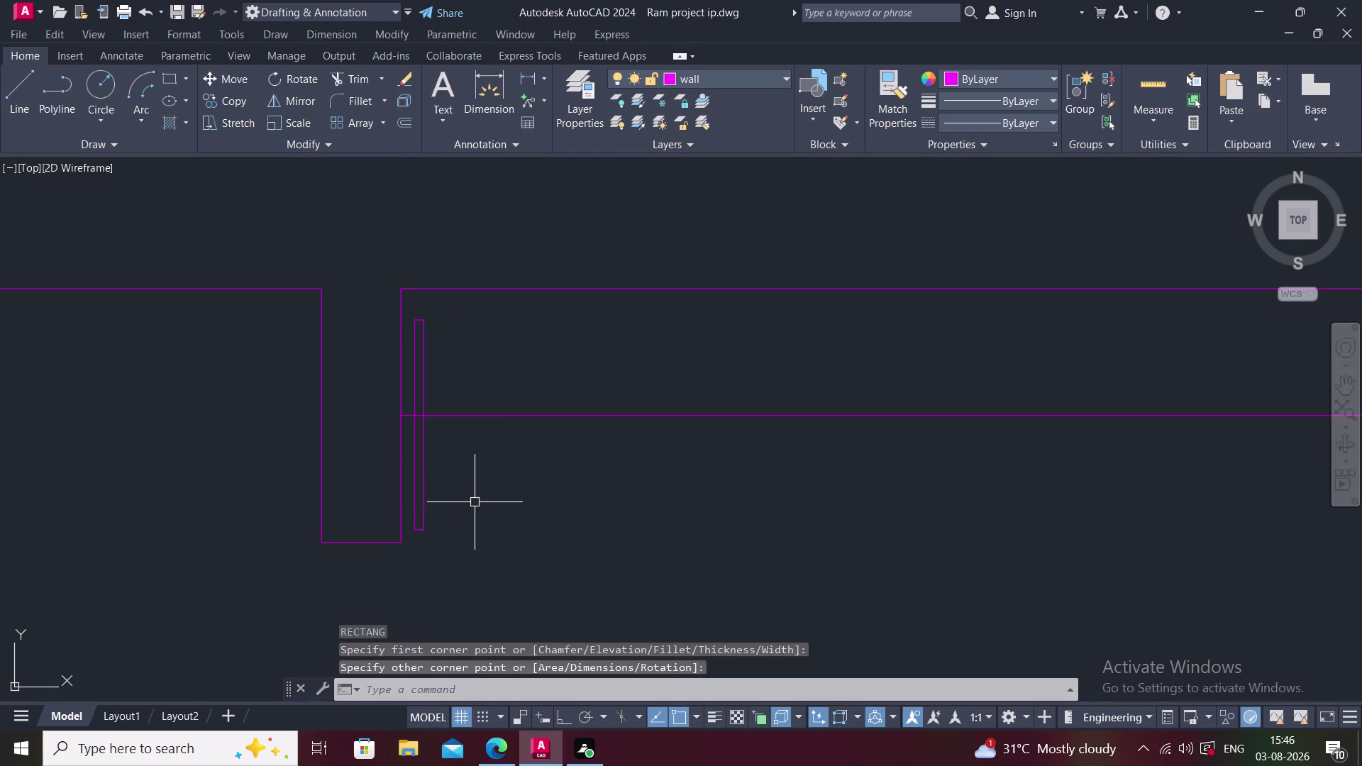
Rotate the slat a few degrees to the right about its lower end.
text(RO)
key(Return)
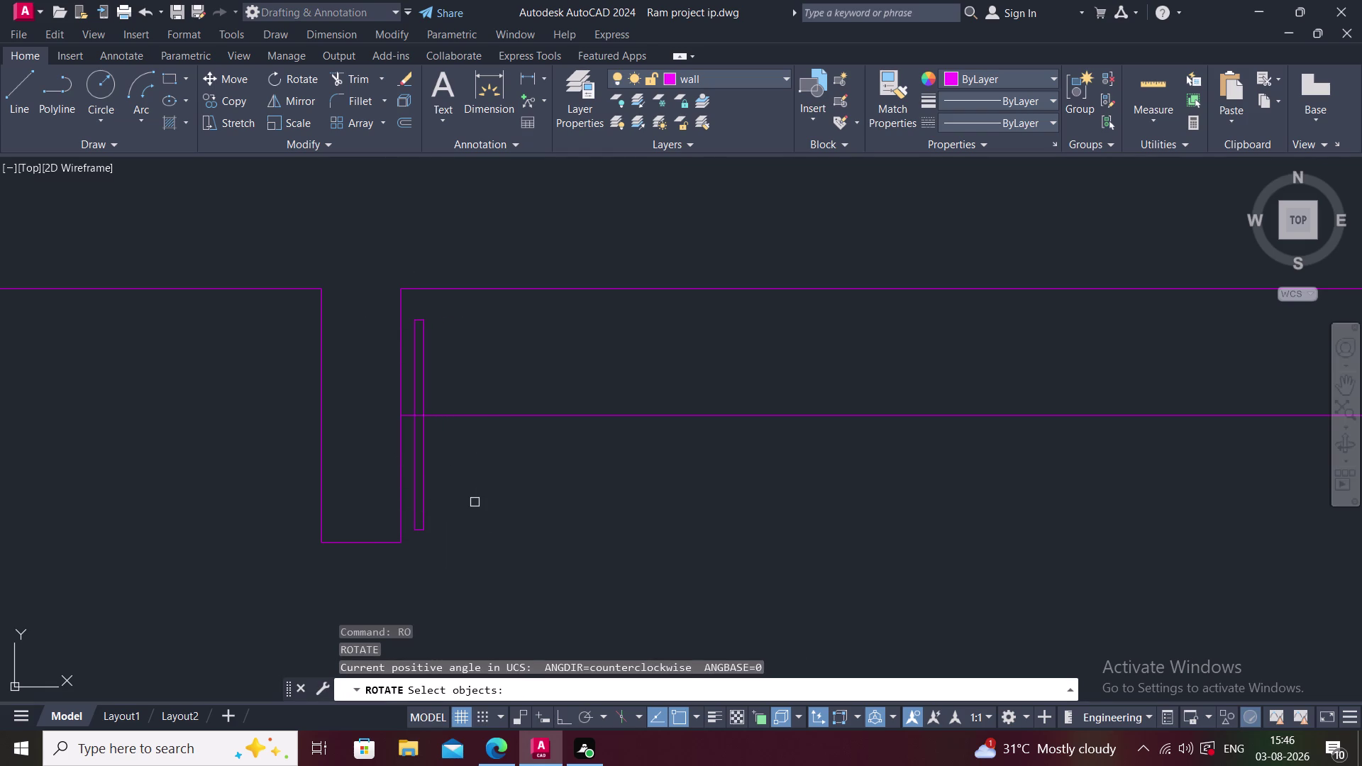
click(426, 358)
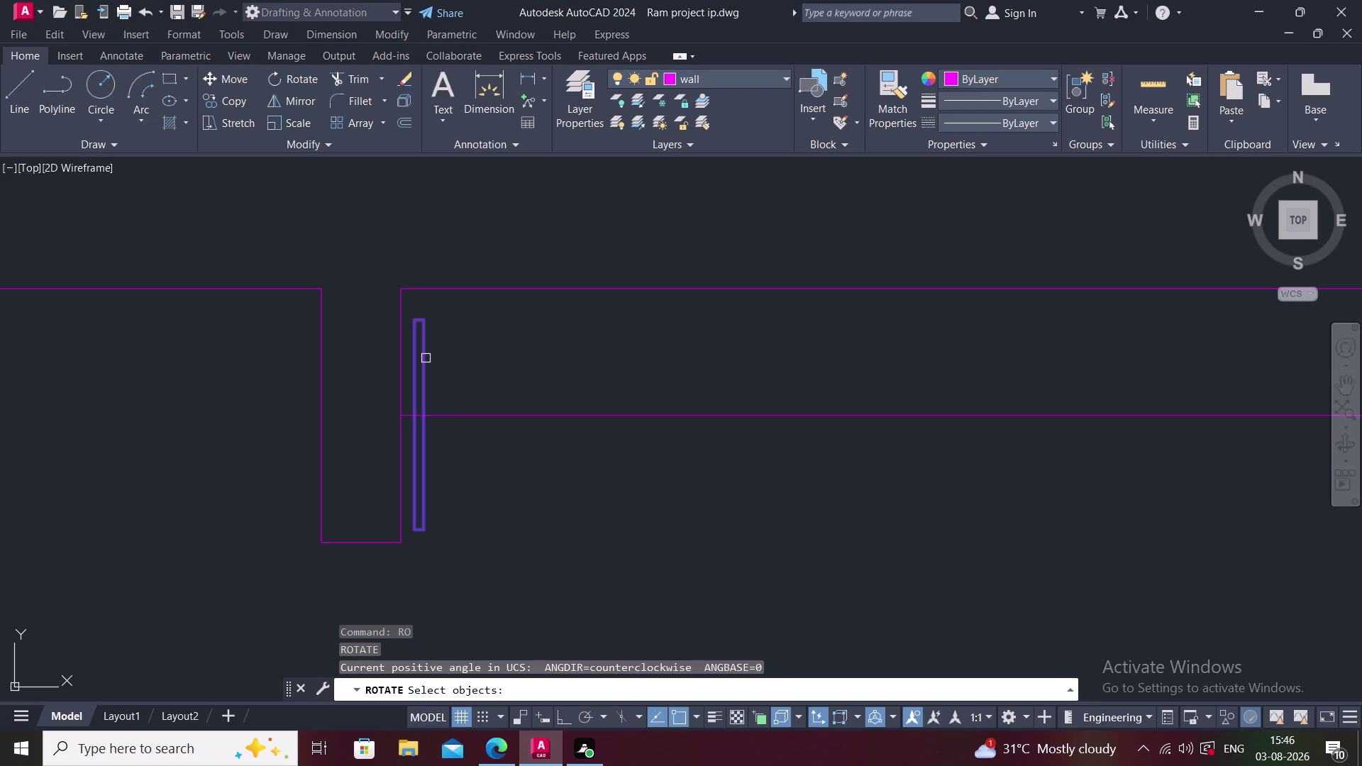
key(Return)
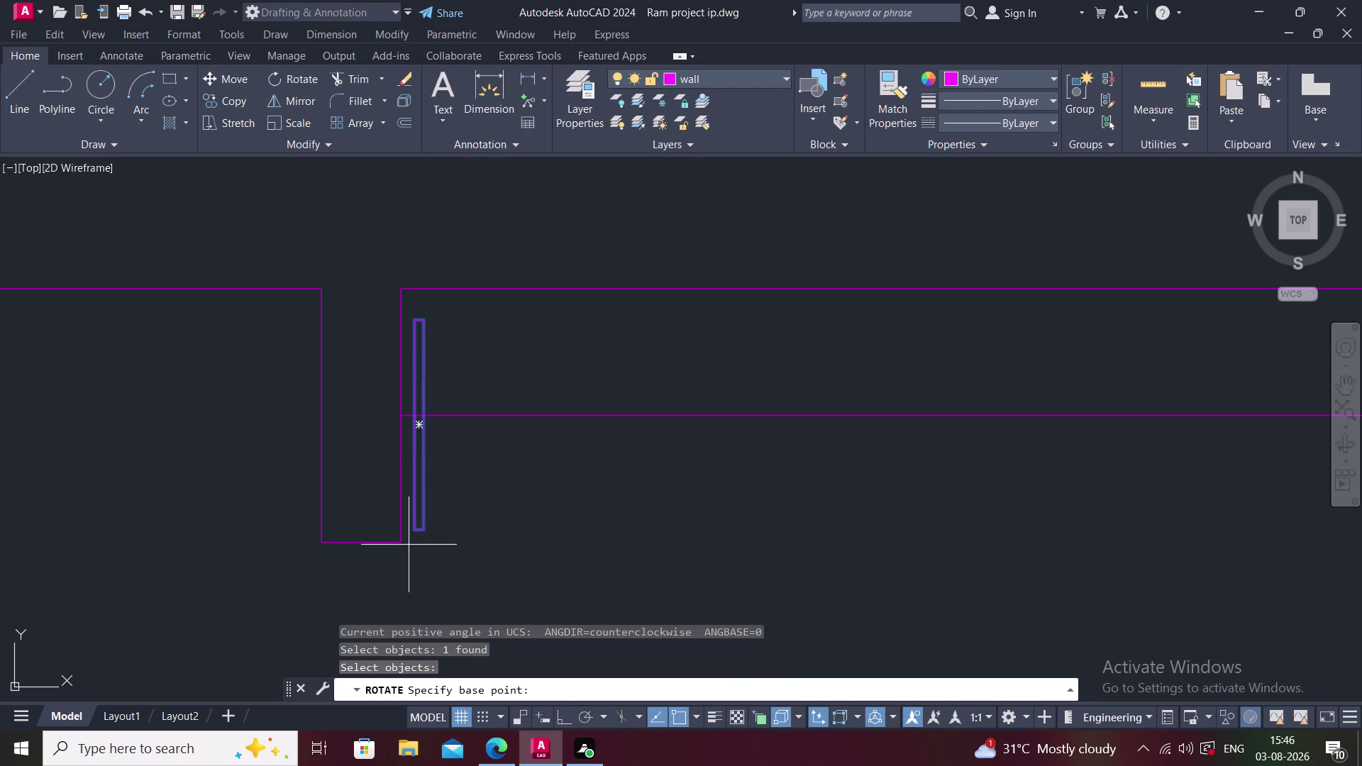
click(410, 533)
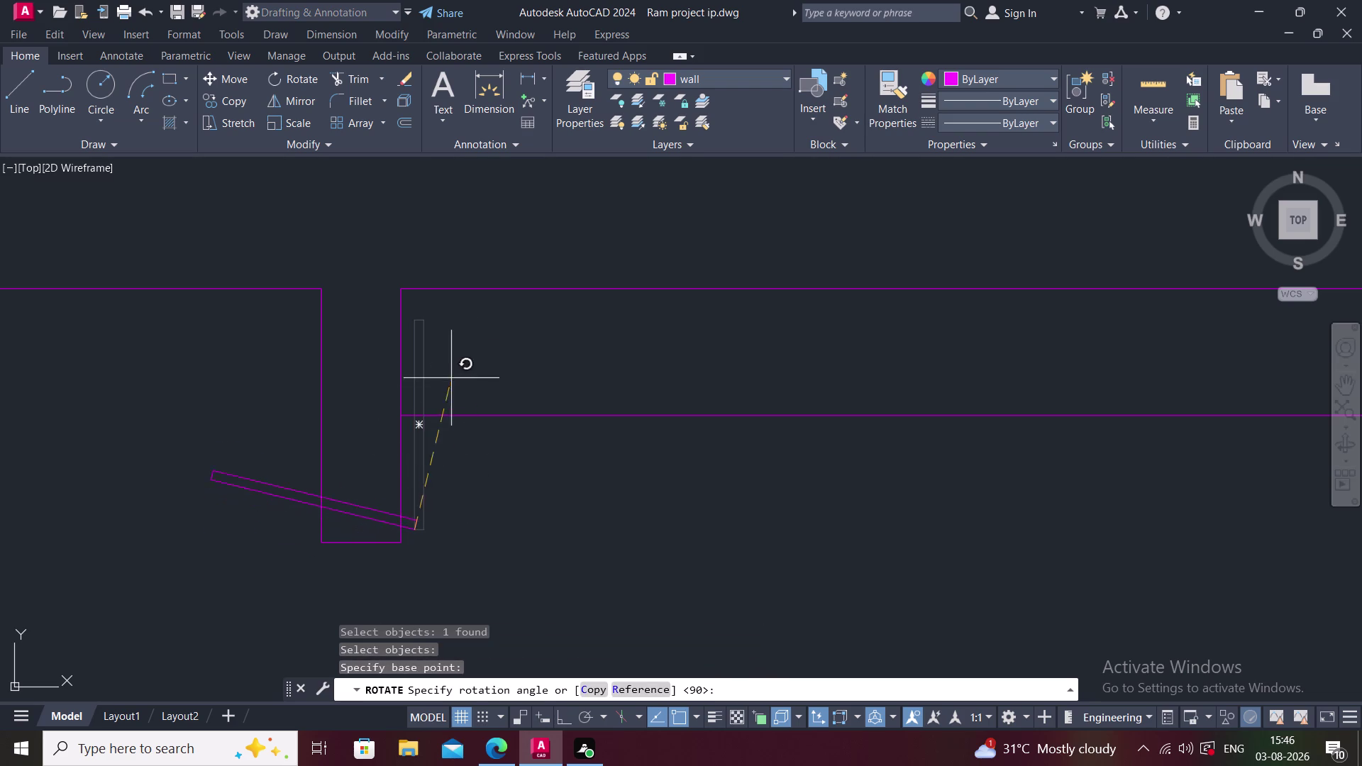
click(598, 564)
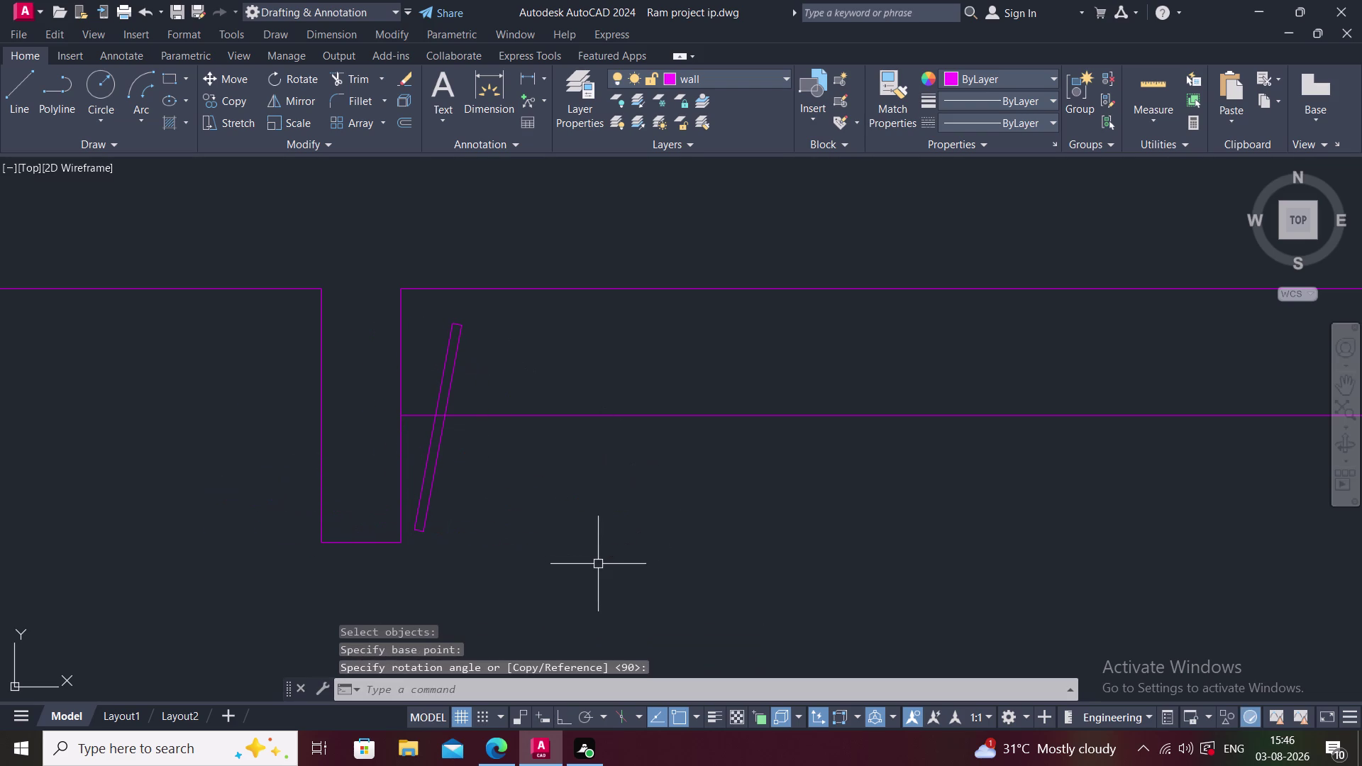
text(CO)
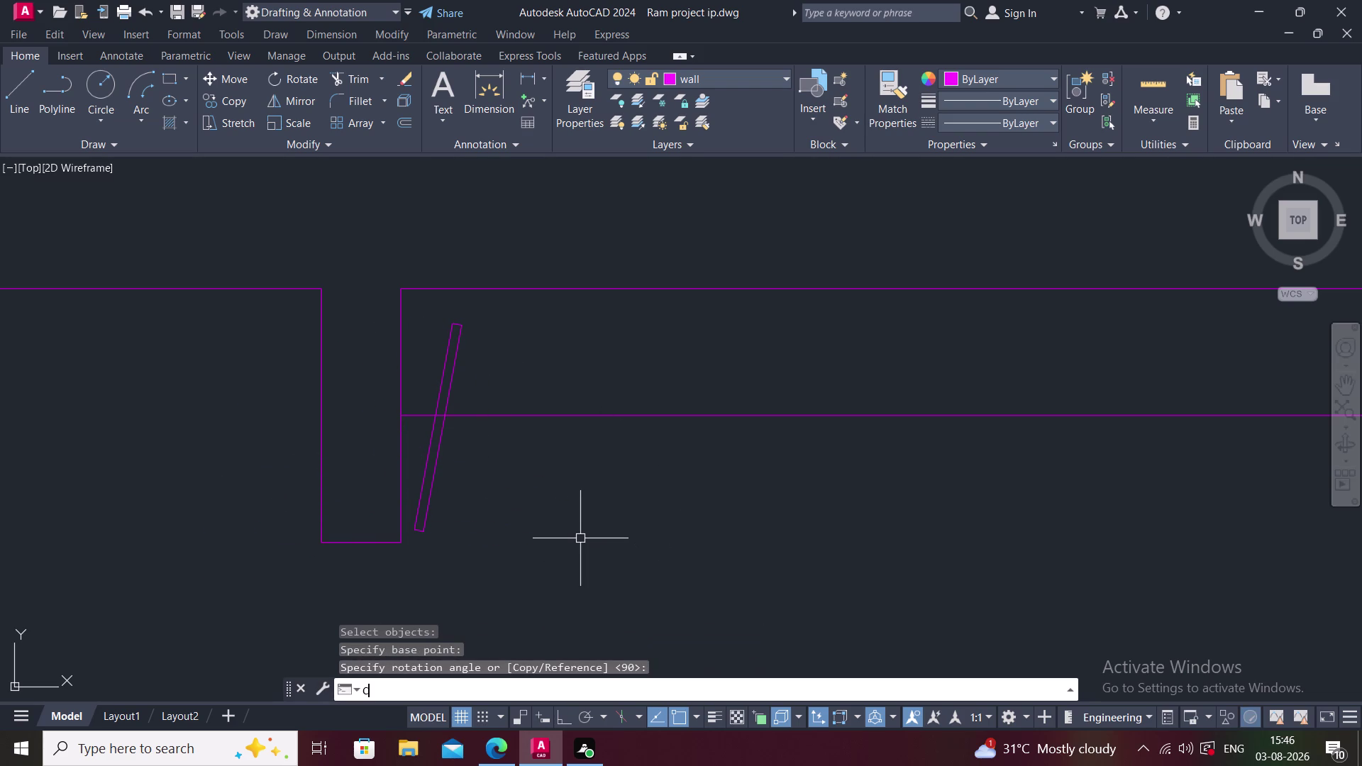
key(Return)
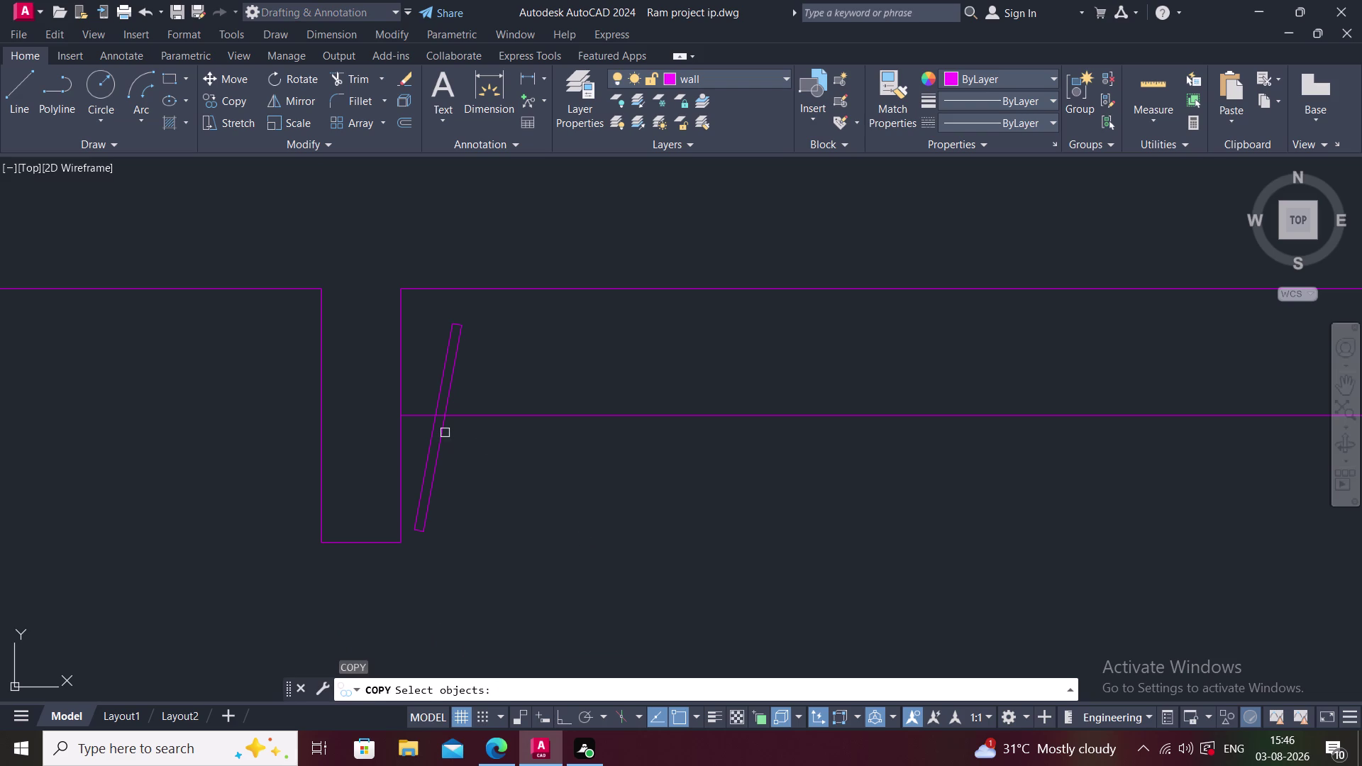
Copy the slat as a 15-item array fitted up to the wall's far end.
click(443, 431)
key(Return)
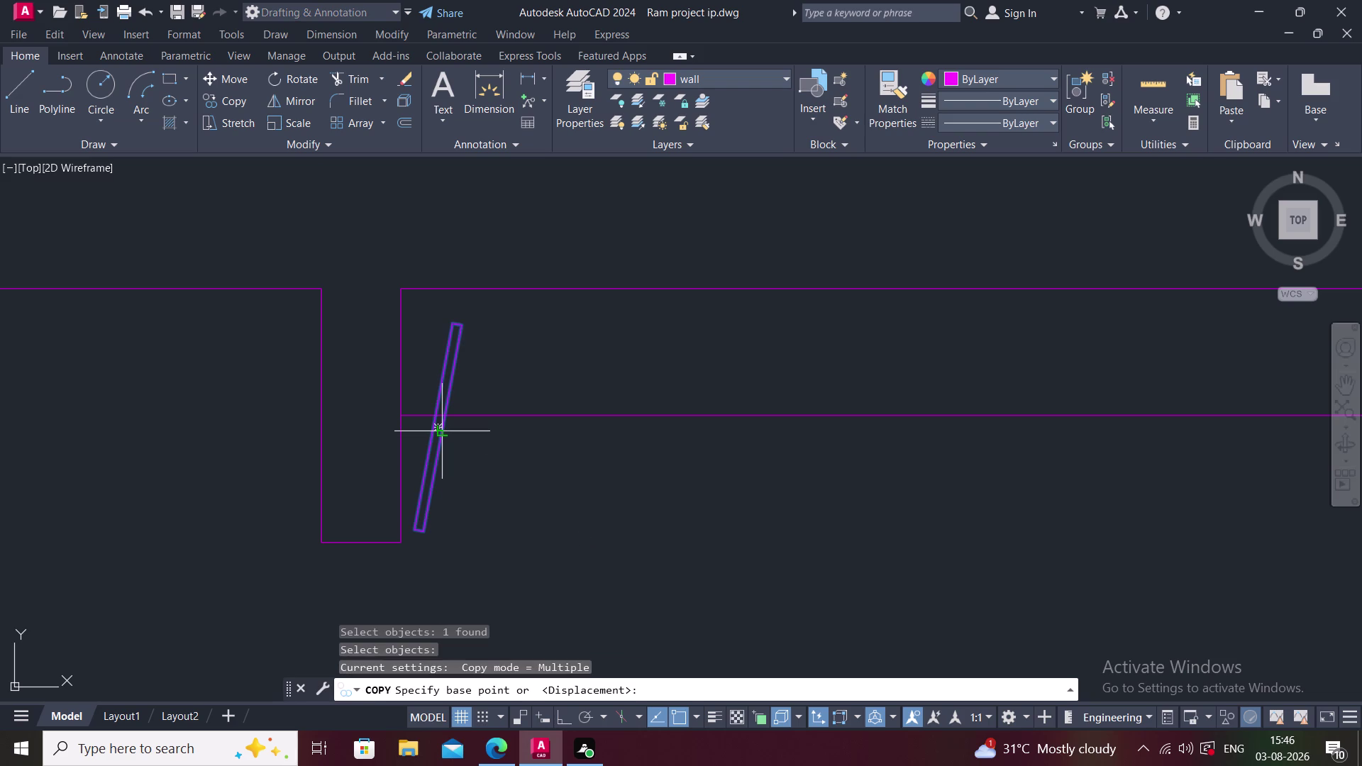
scroll(up, 3)
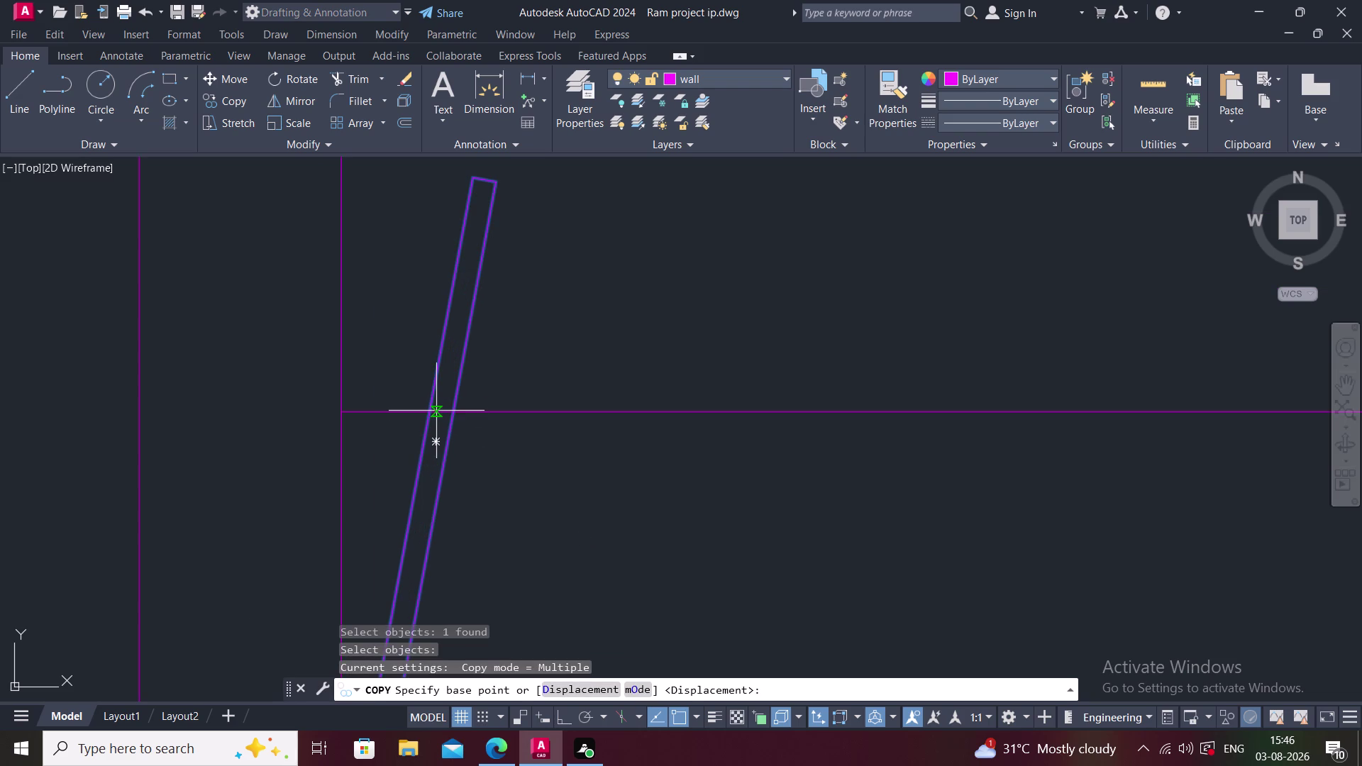
click(436, 410)
key(a)
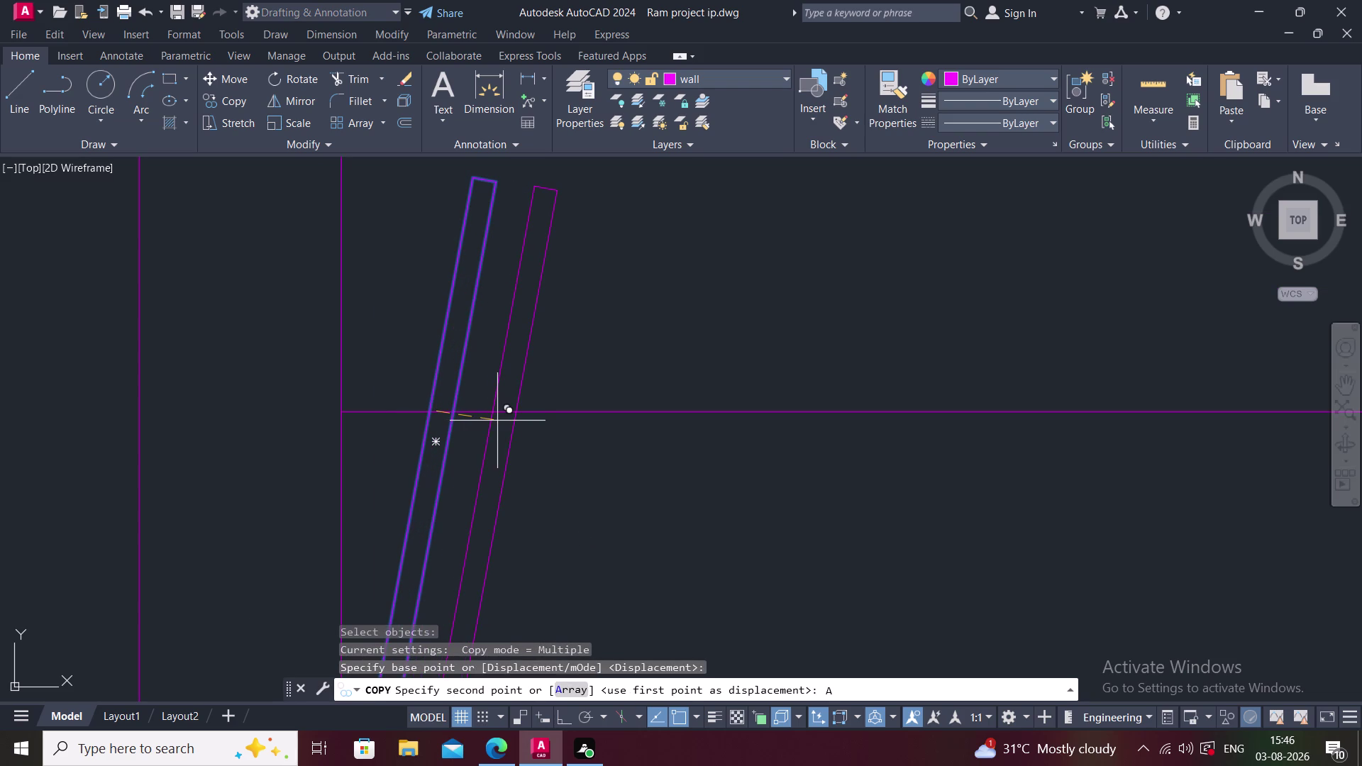
key(Return)
text(15)
key(Return)
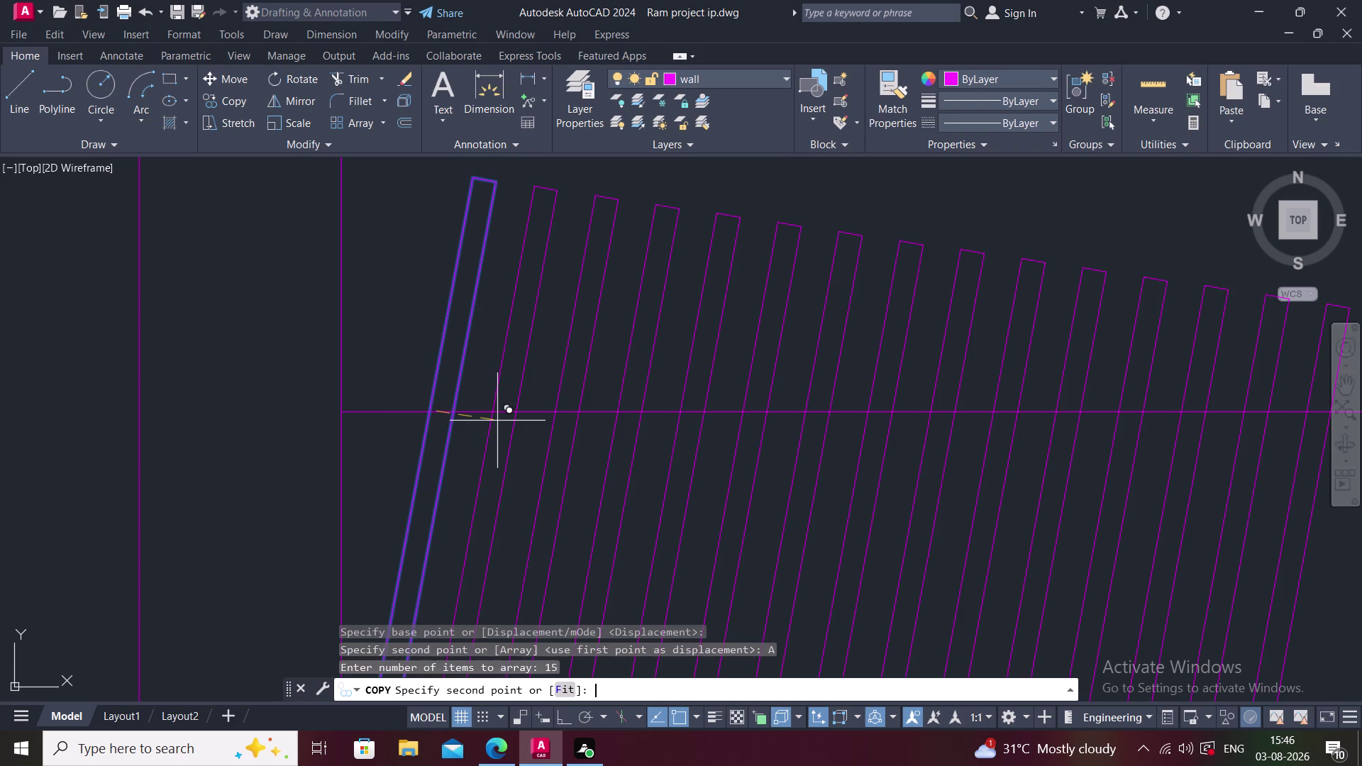
key(f)
key(Return)
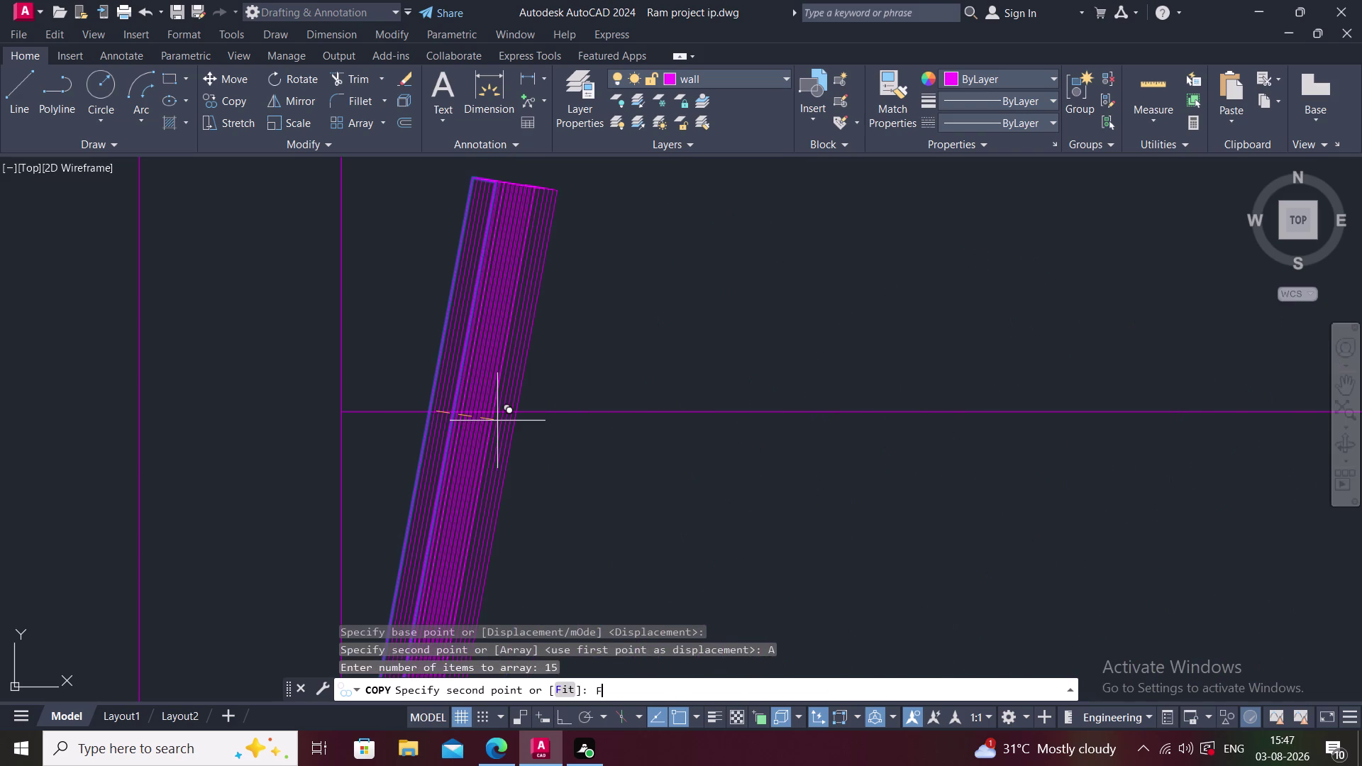
scroll(down, 3)
middle_drag(988, 390, 688, 357)
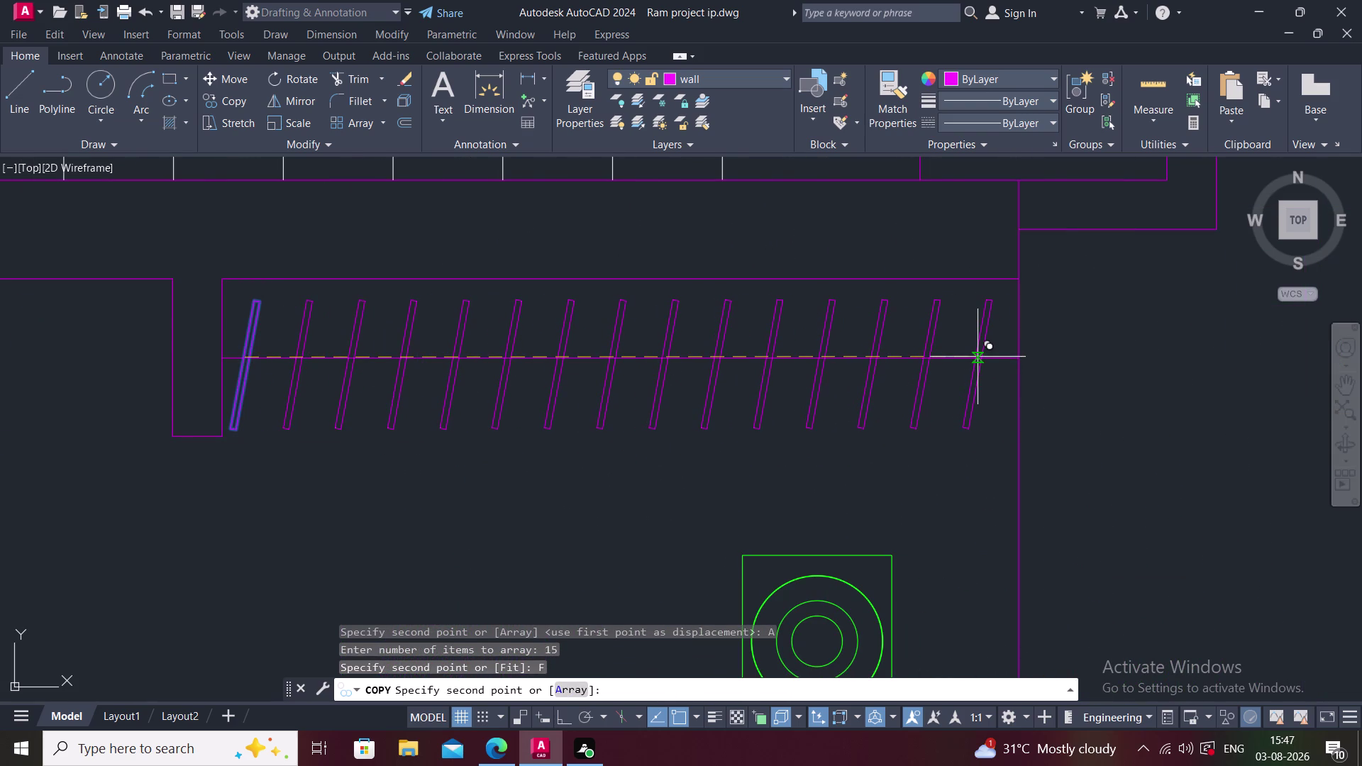
click(977, 357)
key(space)
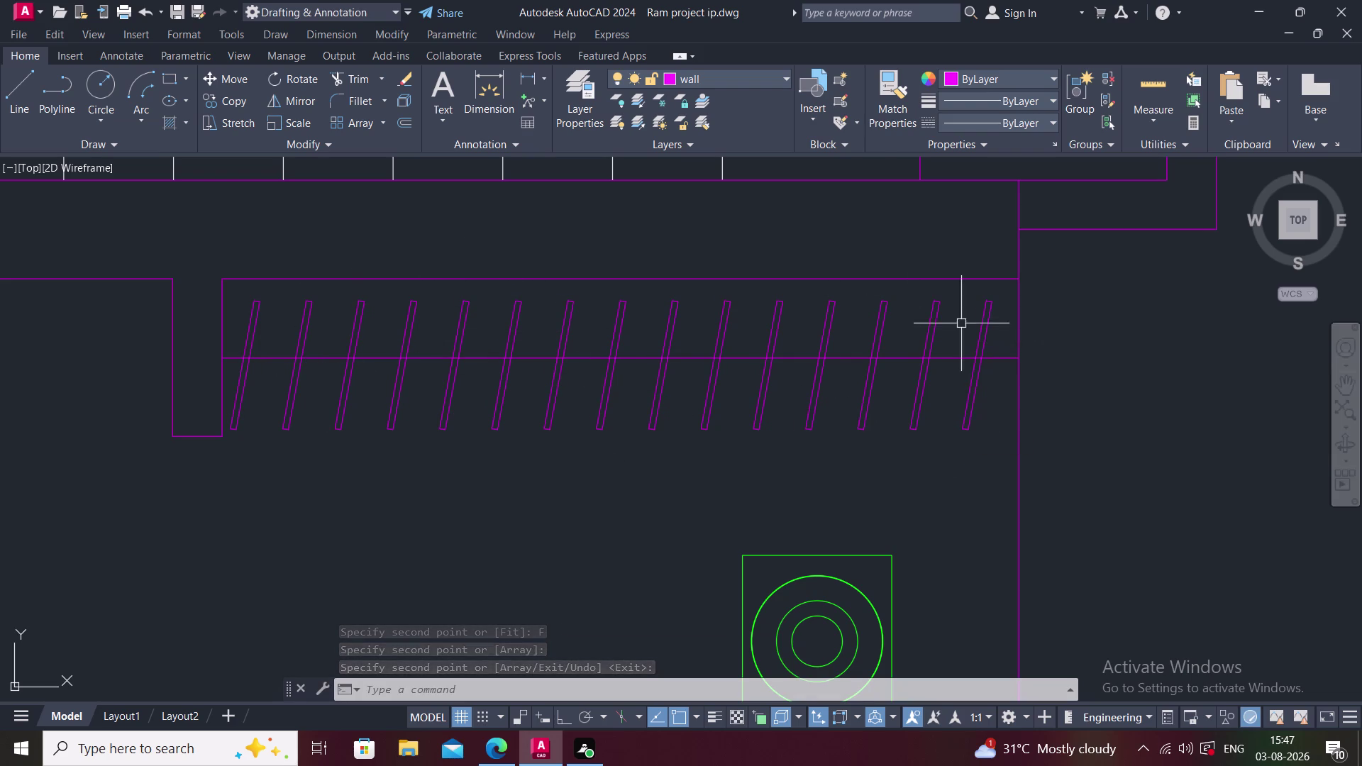
Pan and zoom around to review the fifteen-slat rack.
scroll(down, 3)
middle_drag(810, 376, 824, 352)
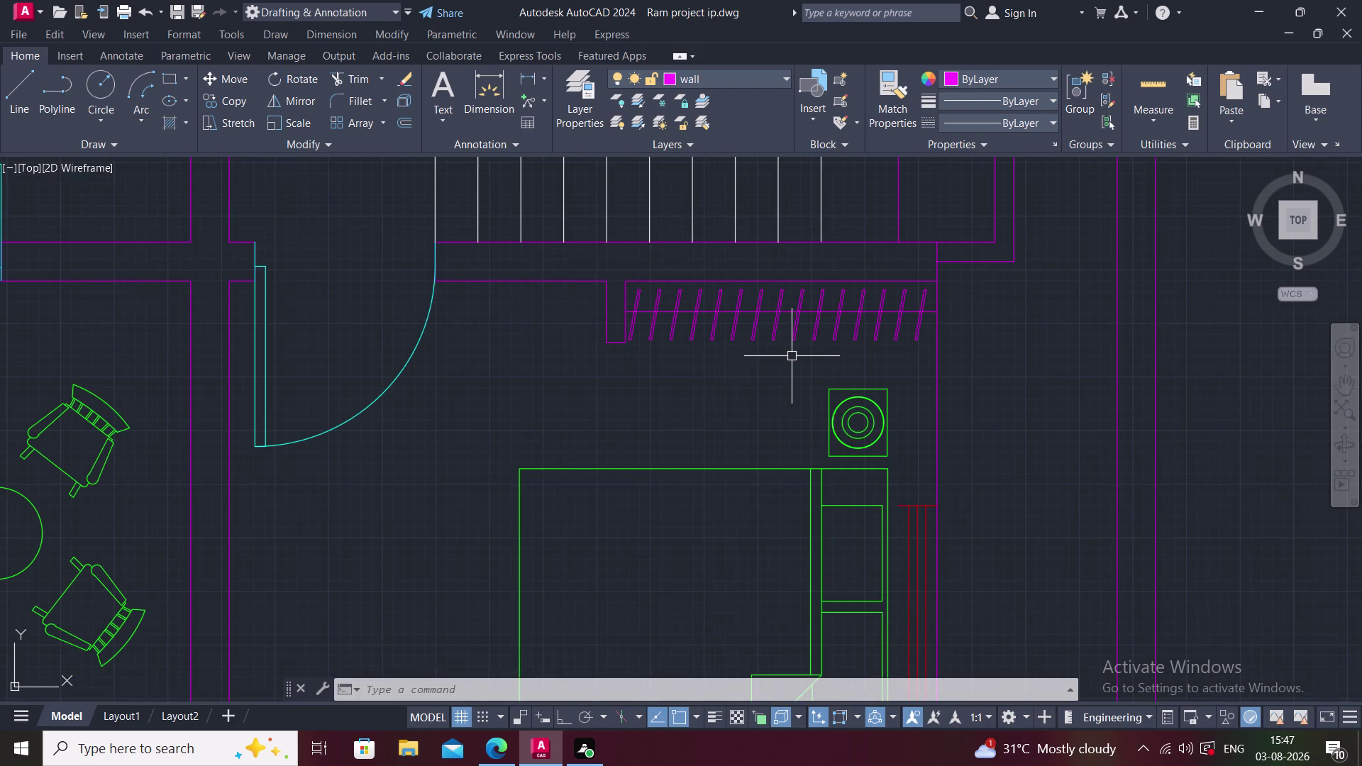
scroll(down, 3)
middle_drag(845, 343, 727, 405)
scroll(down, 3)
scroll(up, 3)
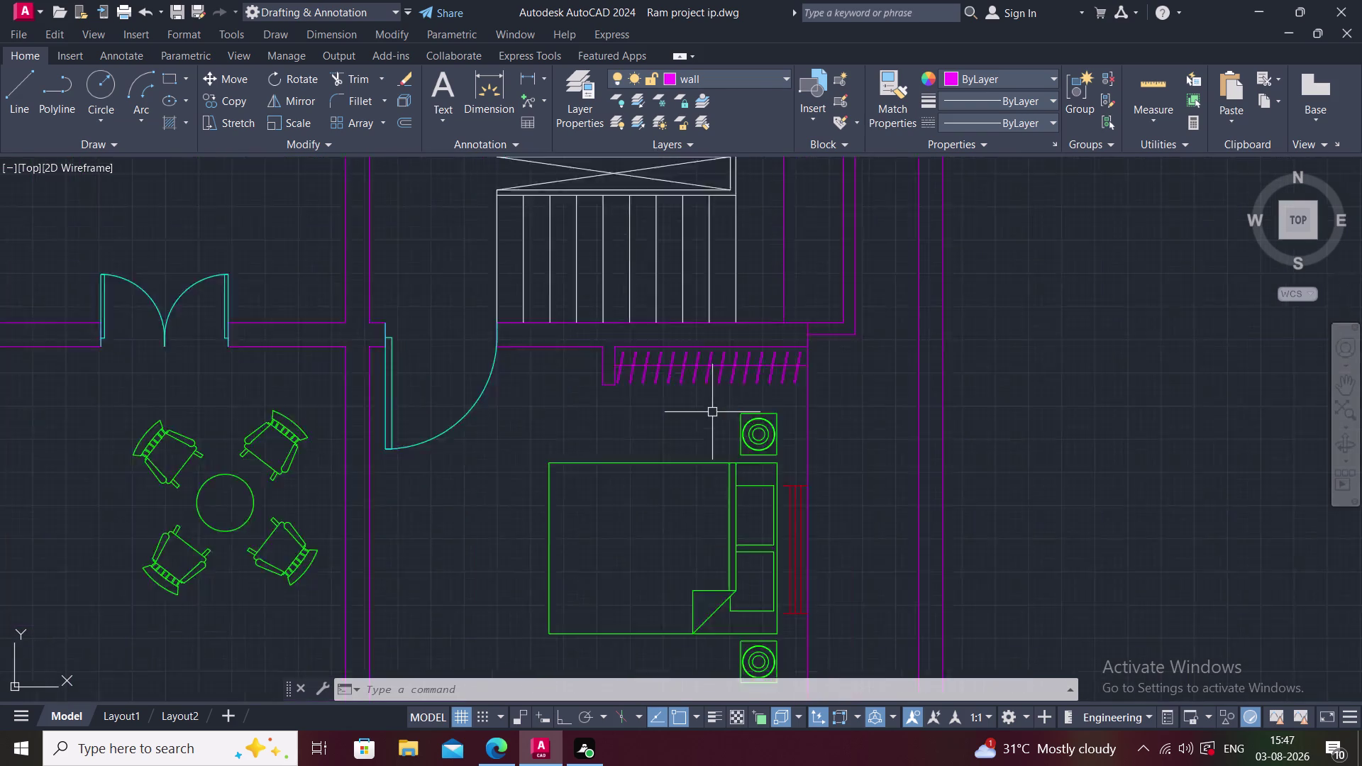
middle_click(653, 387)
scroll(down, 3)
scroll(up, 3)
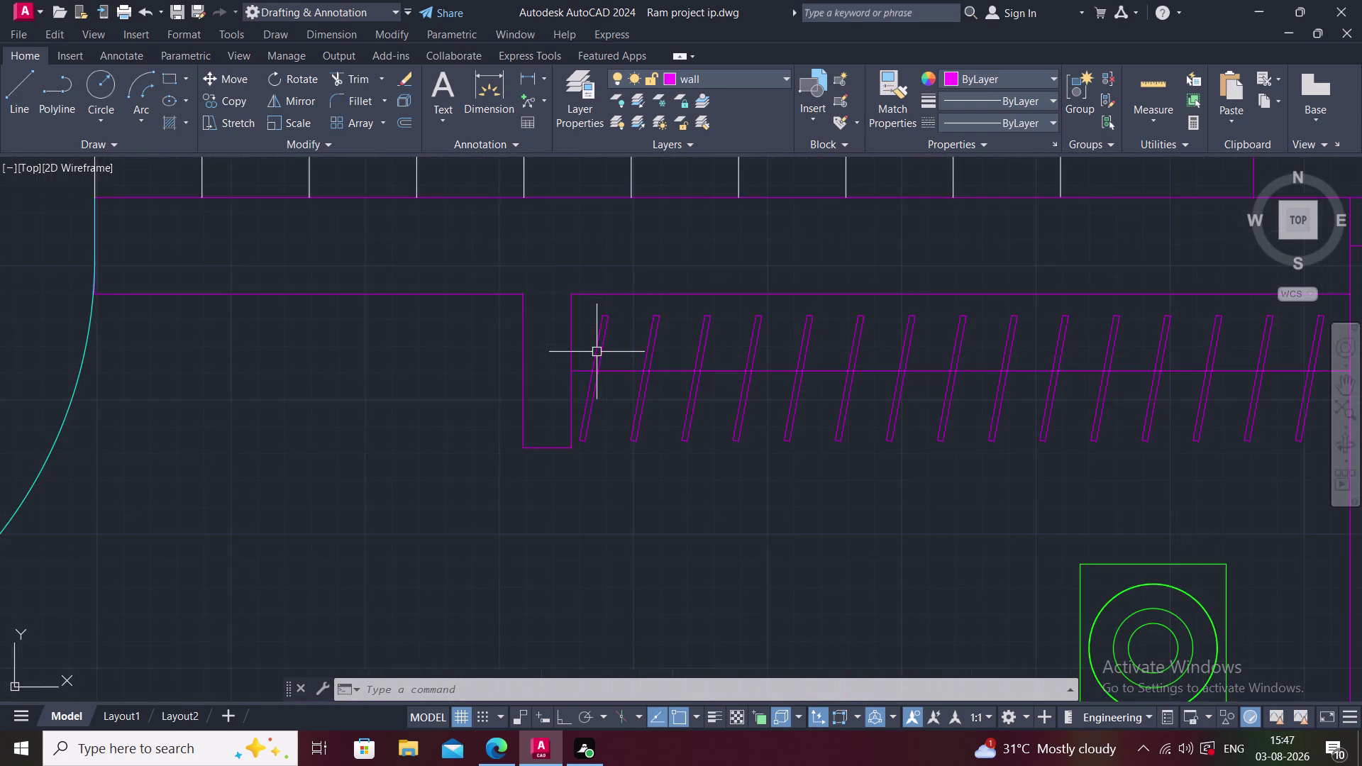
scroll(up, 3)
middle_drag(585, 343, 458, 327)
scroll(down, 3)
scroll(down, 3)
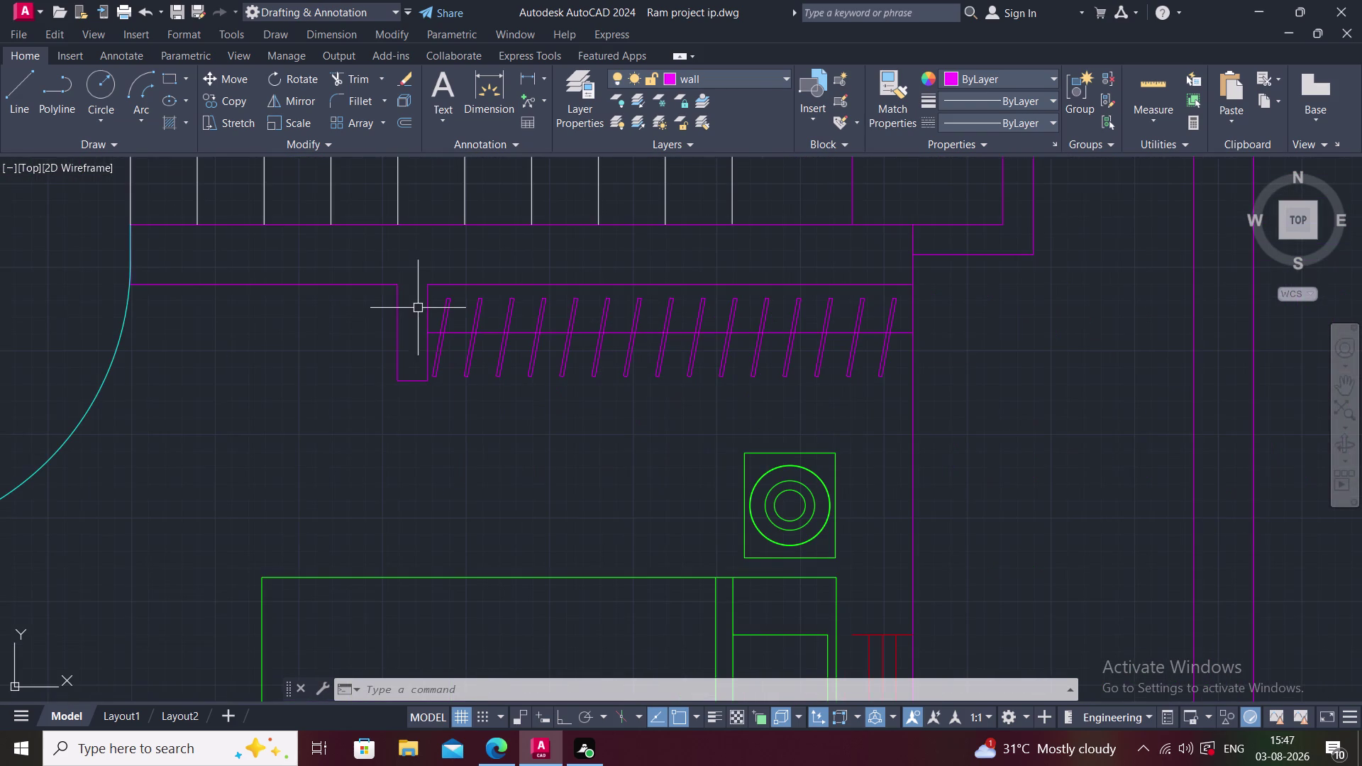
click(331, 244)
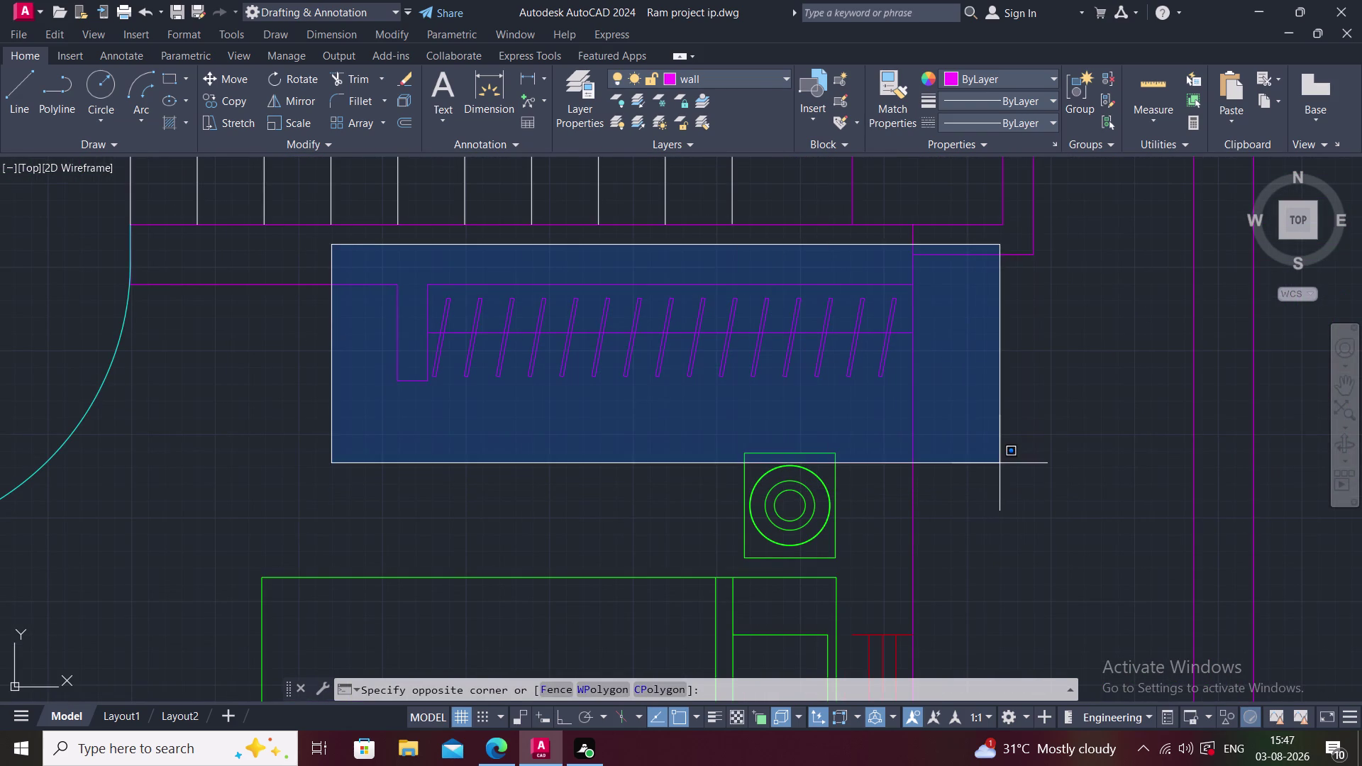
Copy the whole slatted rack to the wall corner beside the stair.
click(999, 463)
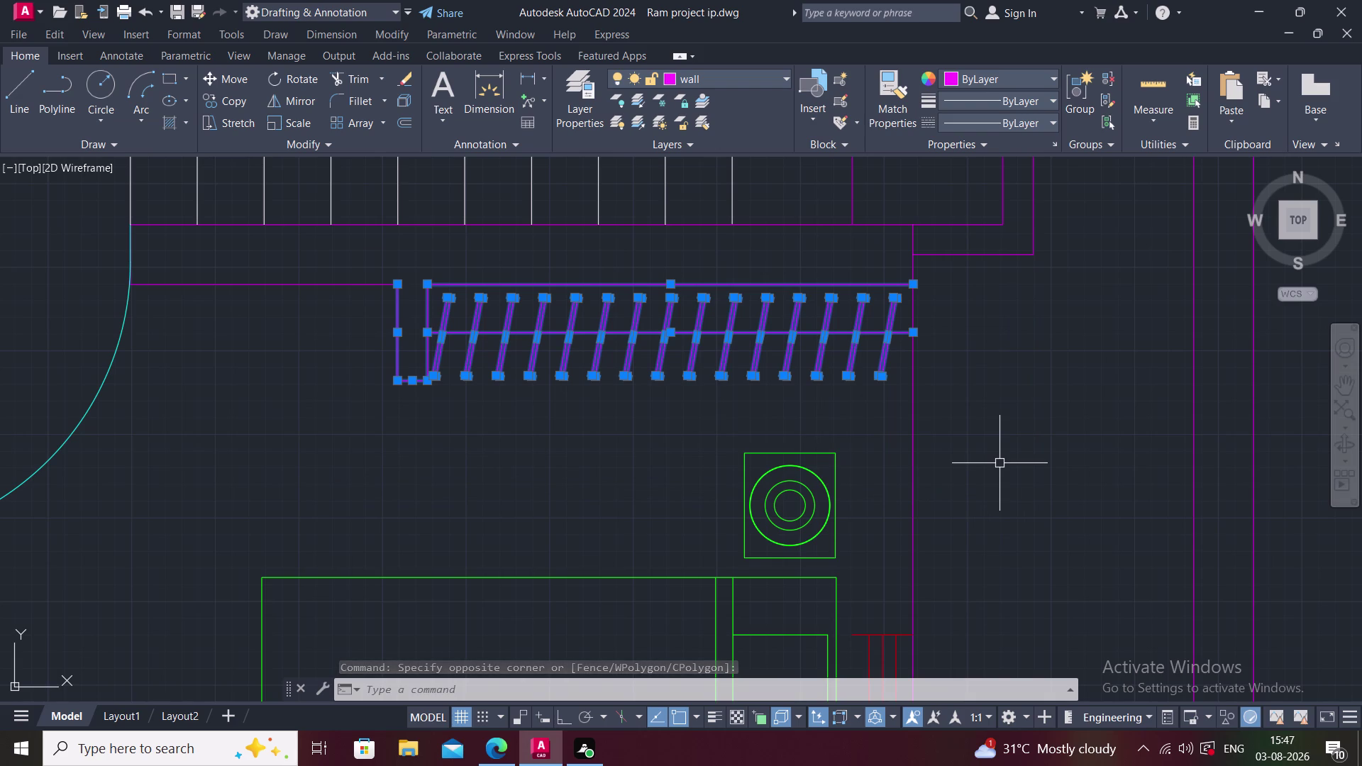
middle_drag(688, 455, 715, 436)
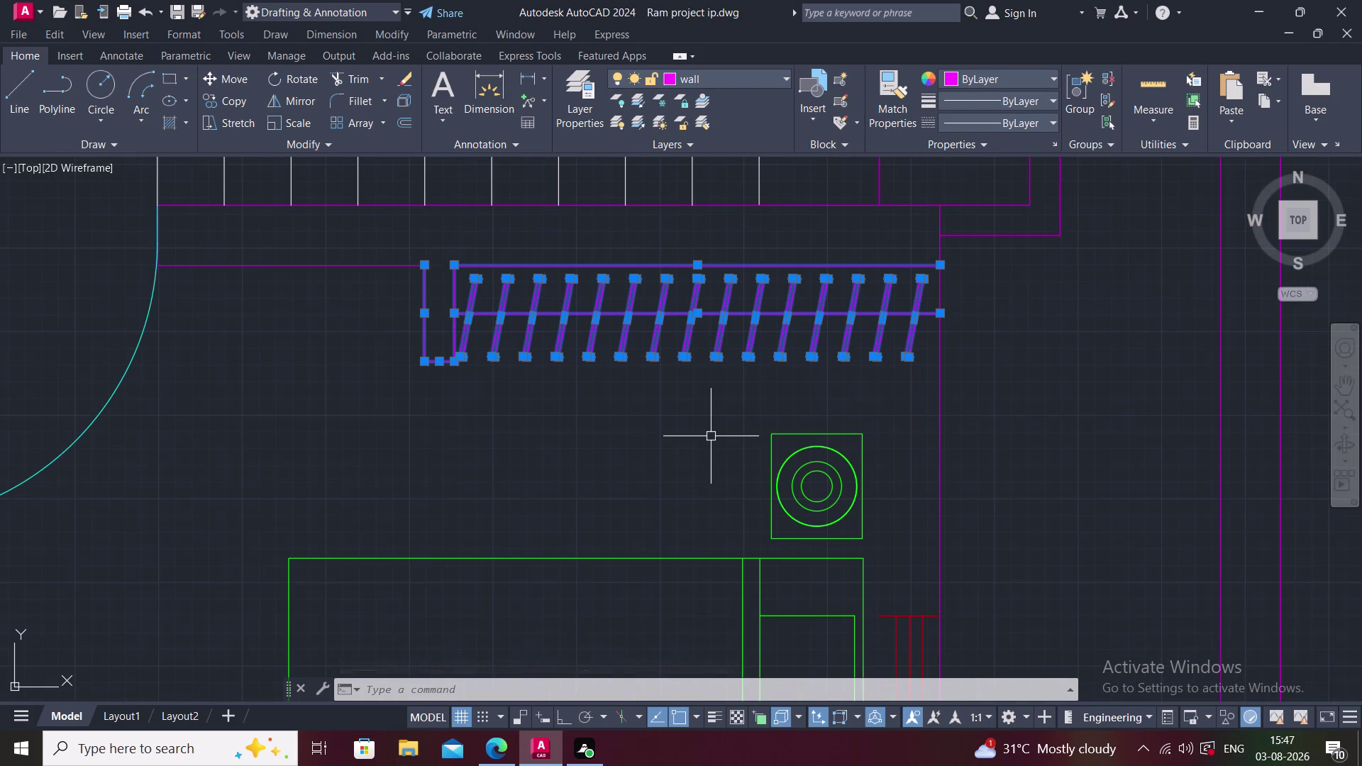
text(C)
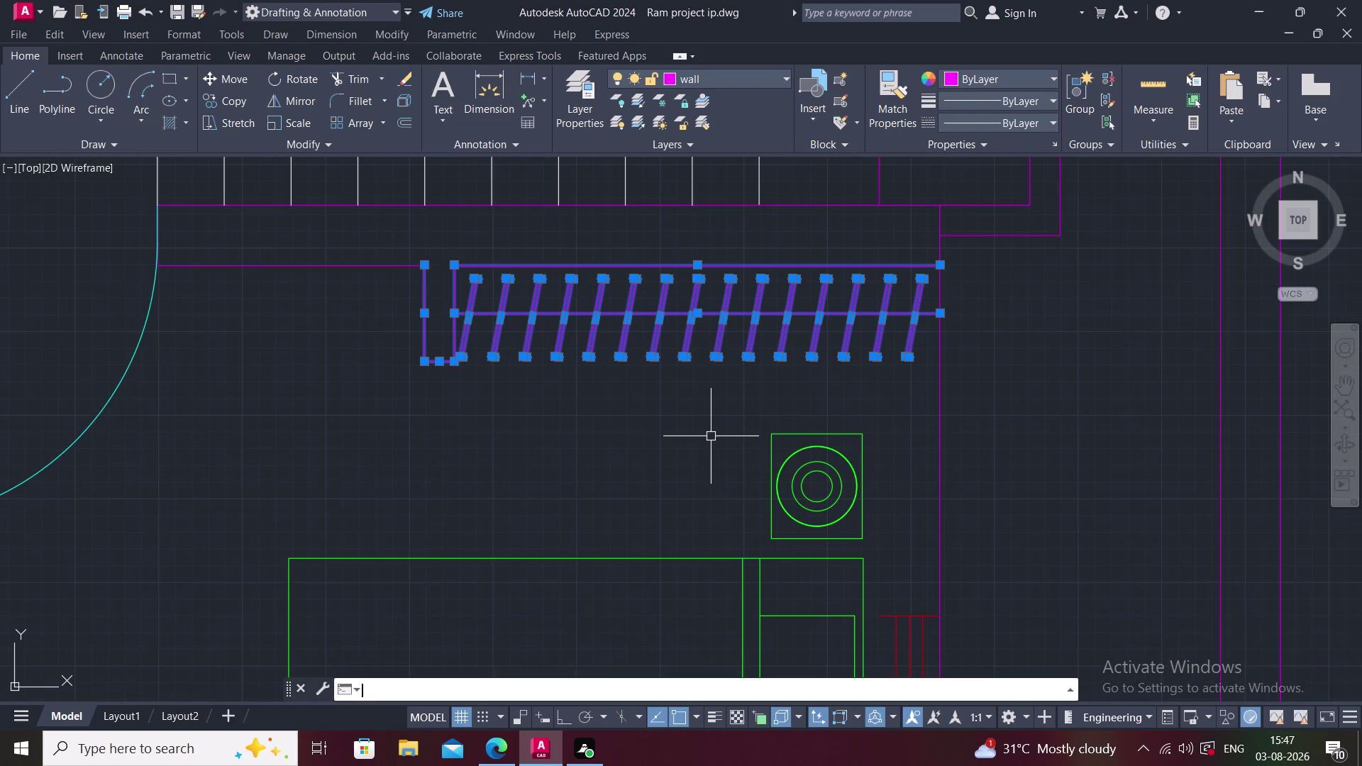
text(O)
key(space)
middle_drag(725, 442, 698, 548)
scroll(down, 3)
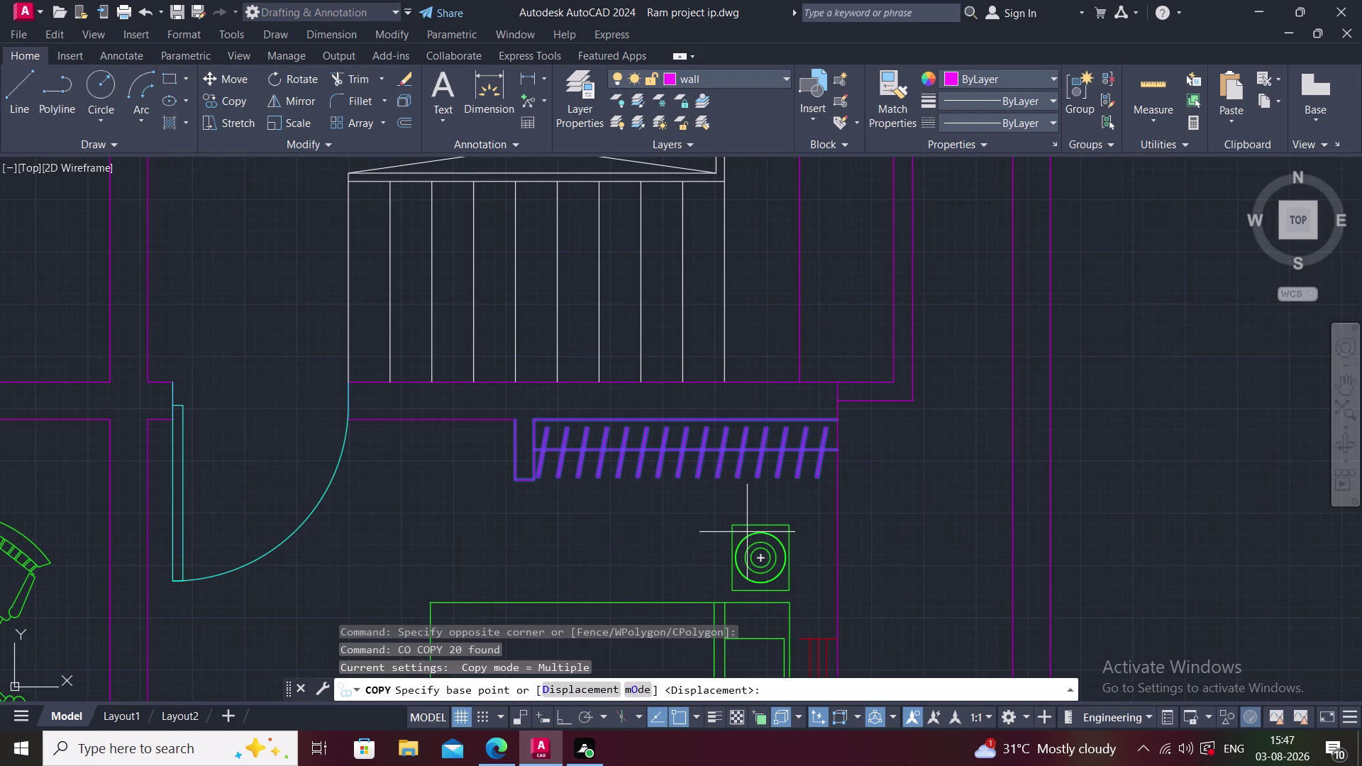
click(839, 379)
middle_drag(848, 424, 798, 608)
middle_drag(785, 436, 771, 628)
scroll(down, 3)
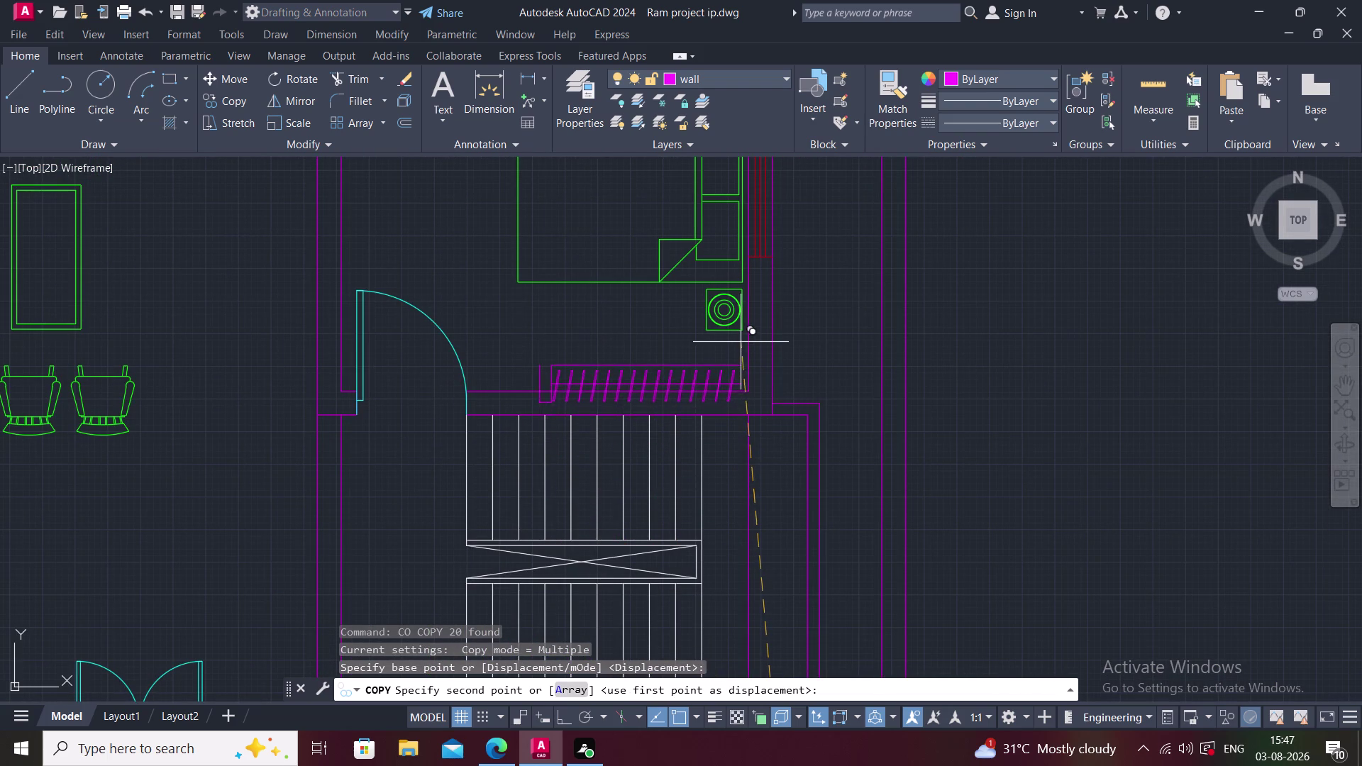
scroll(up, 3)
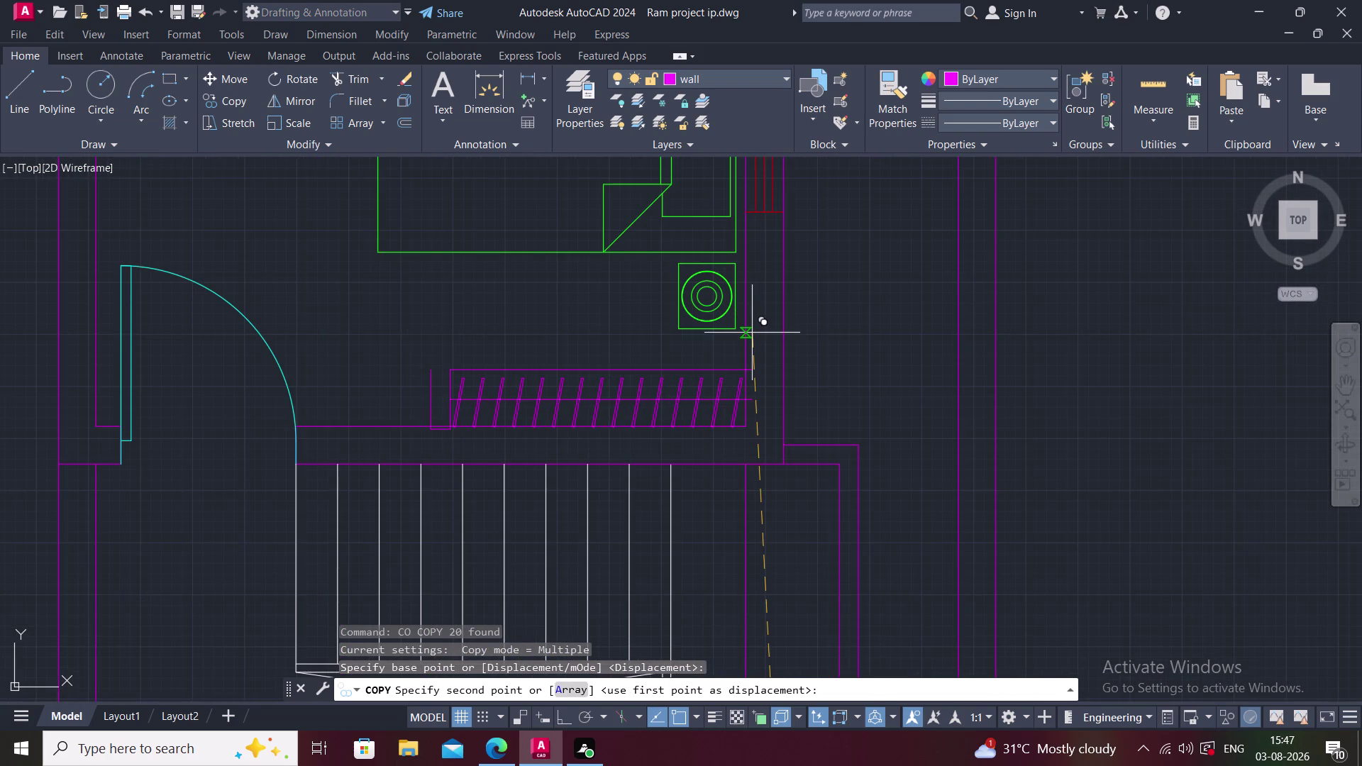
scroll(up, 3)
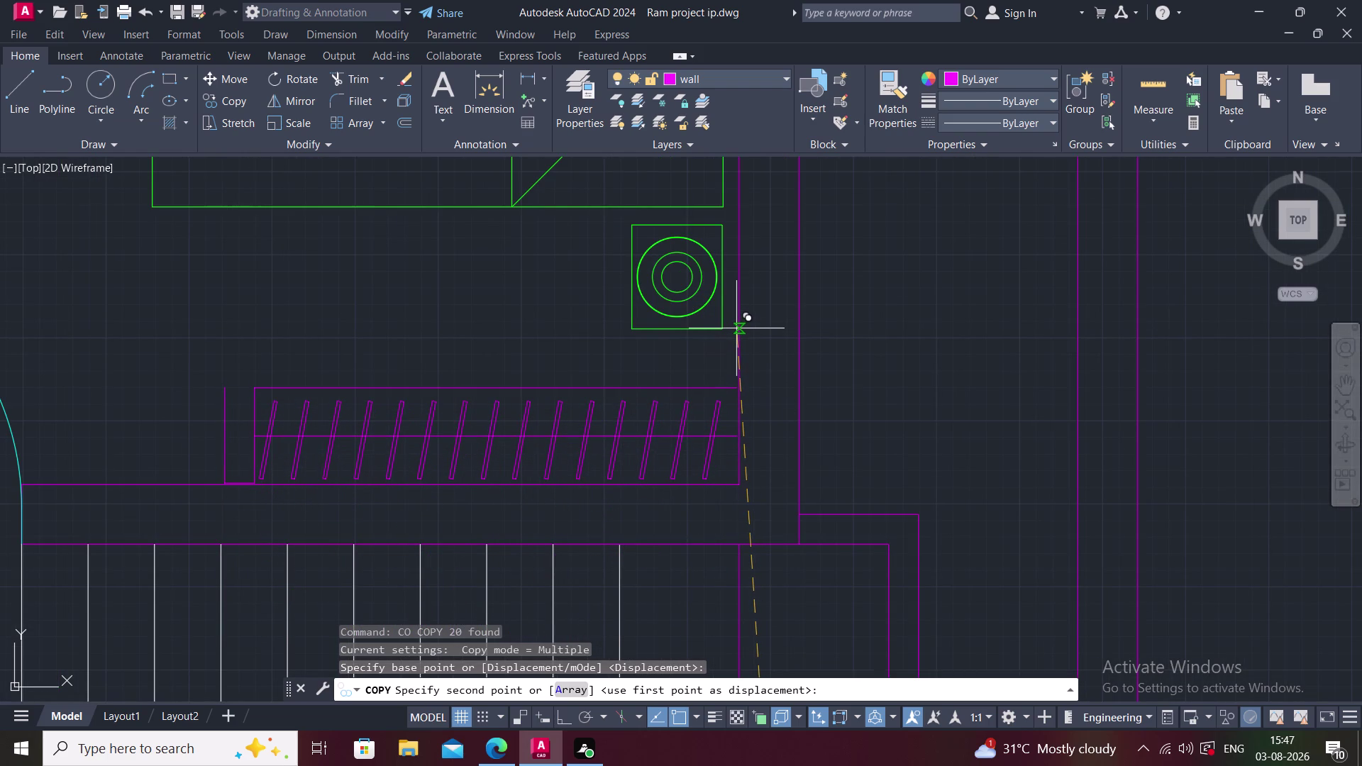
scroll(up, 3)
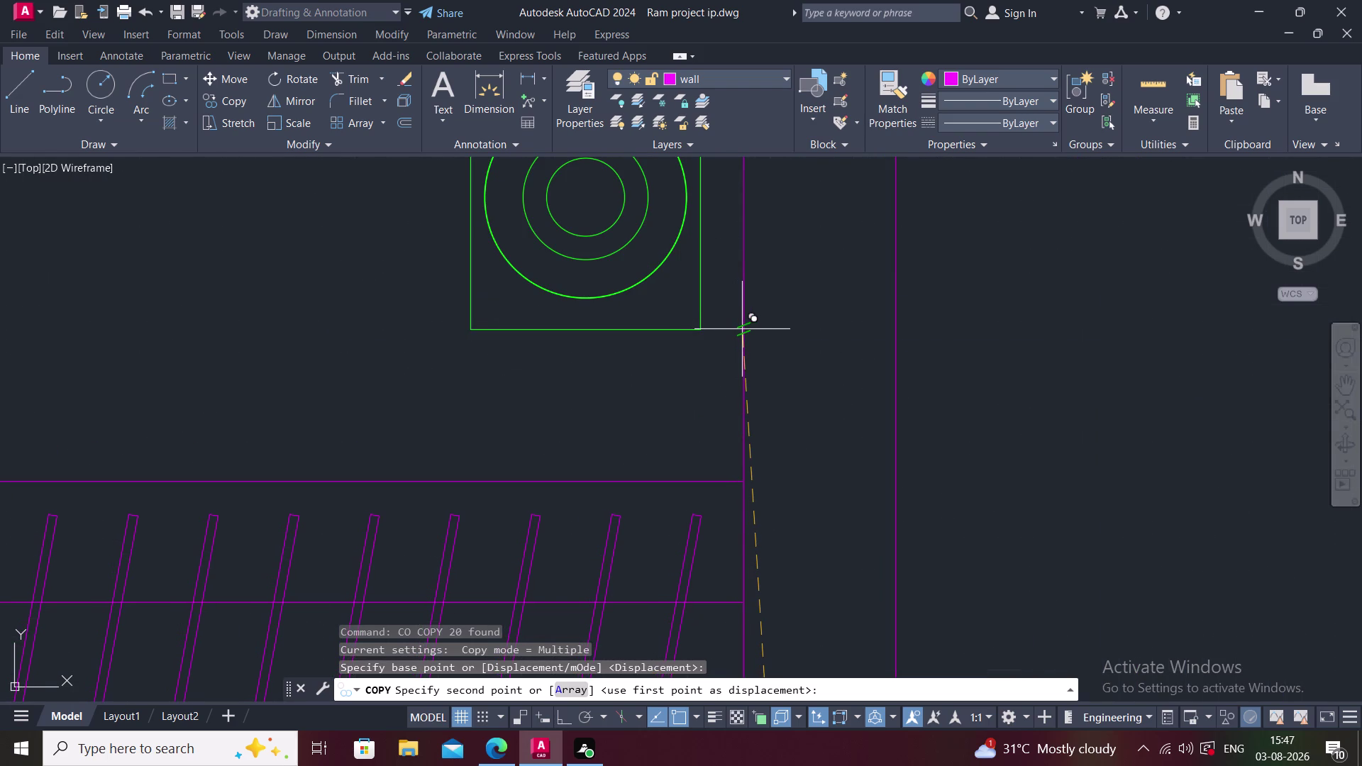
click(742, 329)
key(Escape)
Delete the stray line at the copied rack's end and draw a closing top-edge line.
middle_drag(802, 328, 877, 252)
scroll(down, 3)
middle_drag(370, 434, 403, 453)
scroll(up, 3)
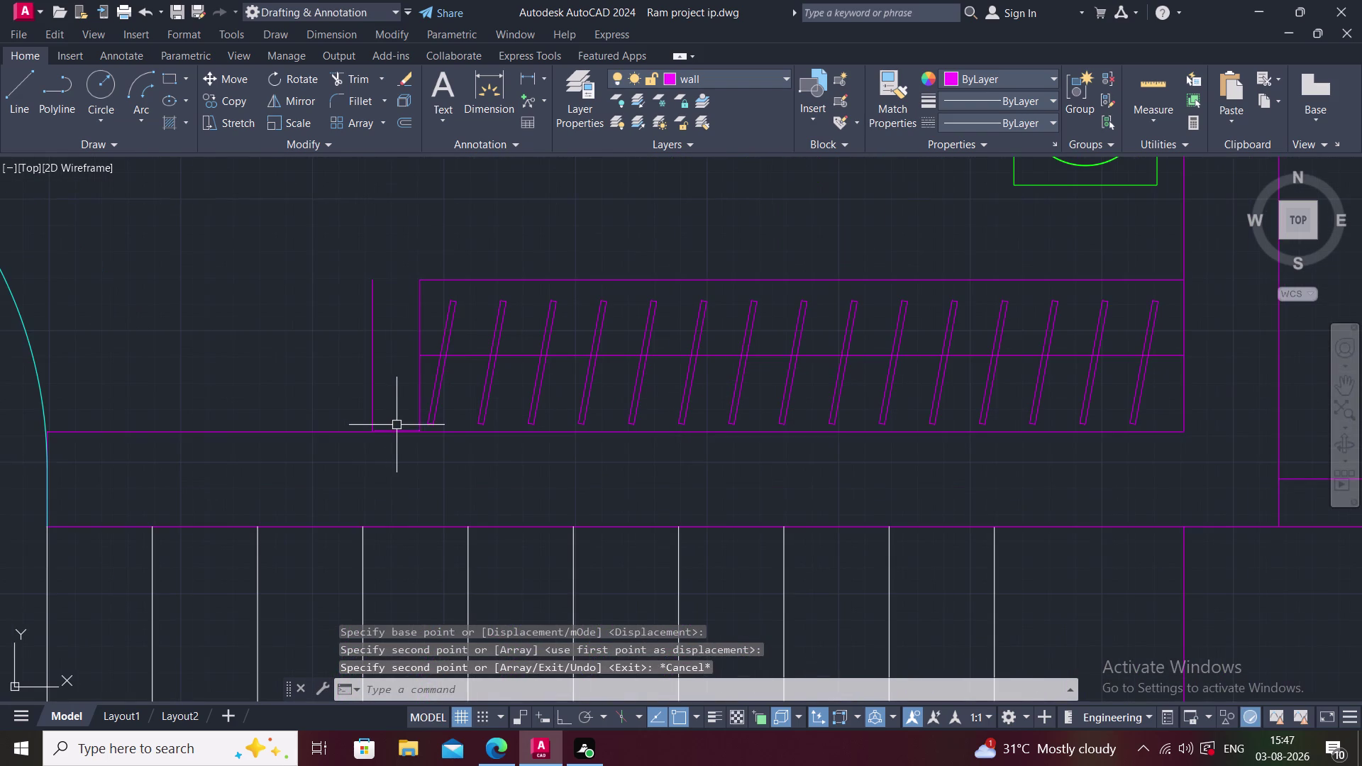
click(398, 430)
key(Delete)
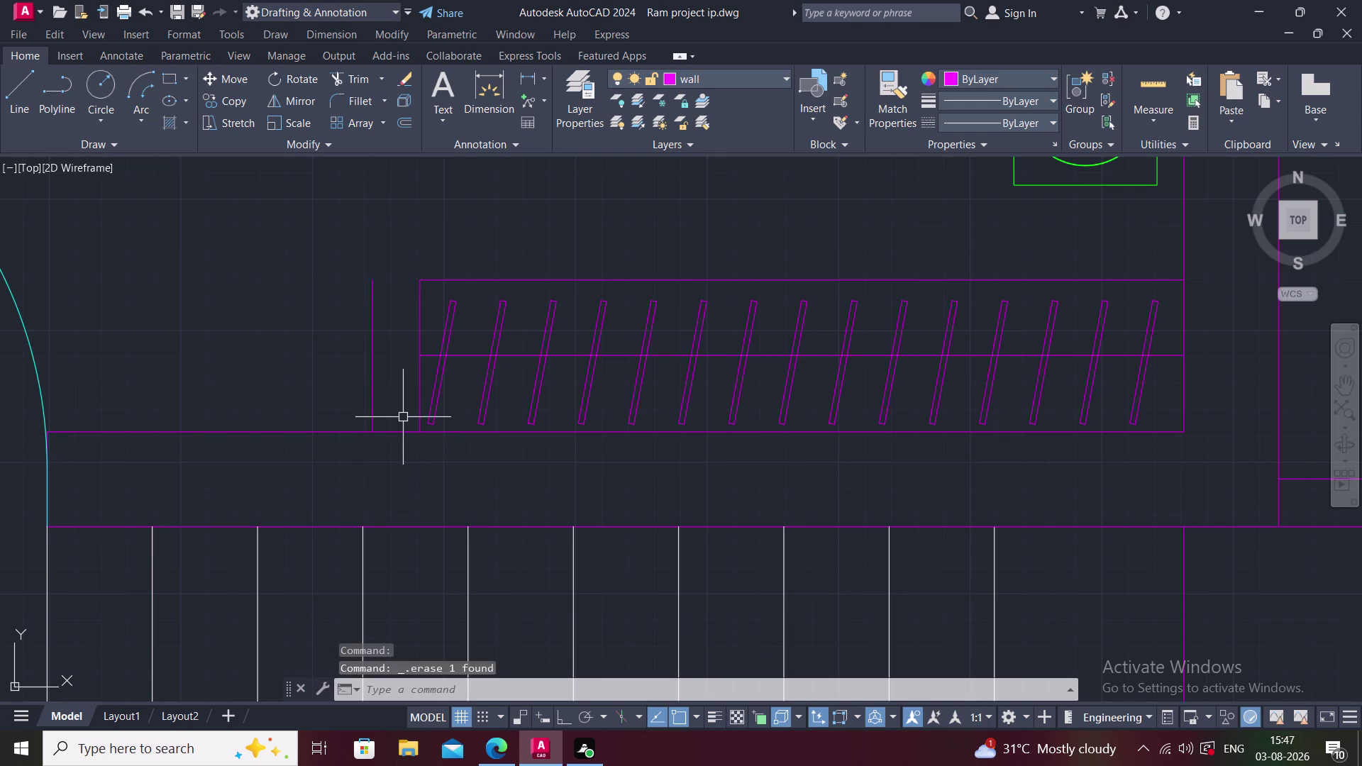
key(l)
key(space)
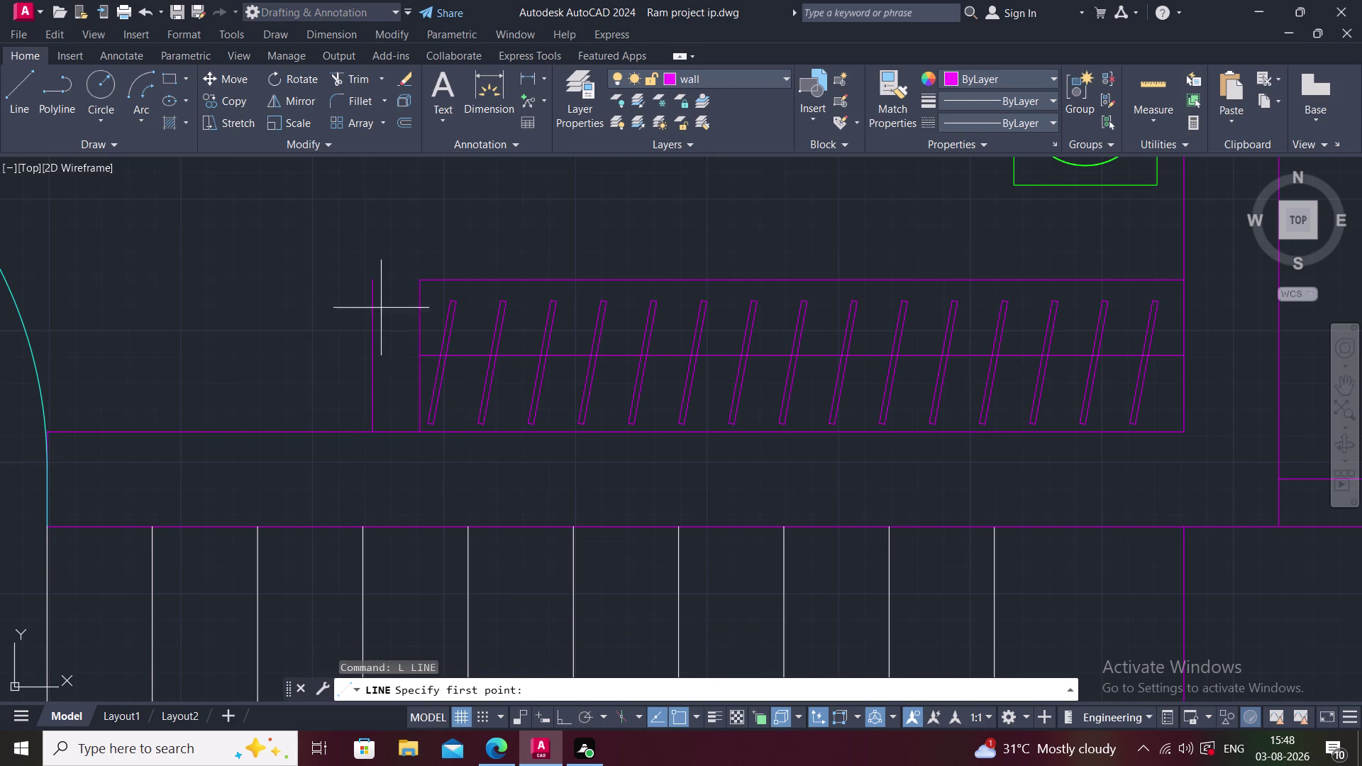
click(374, 279)
click(420, 279)
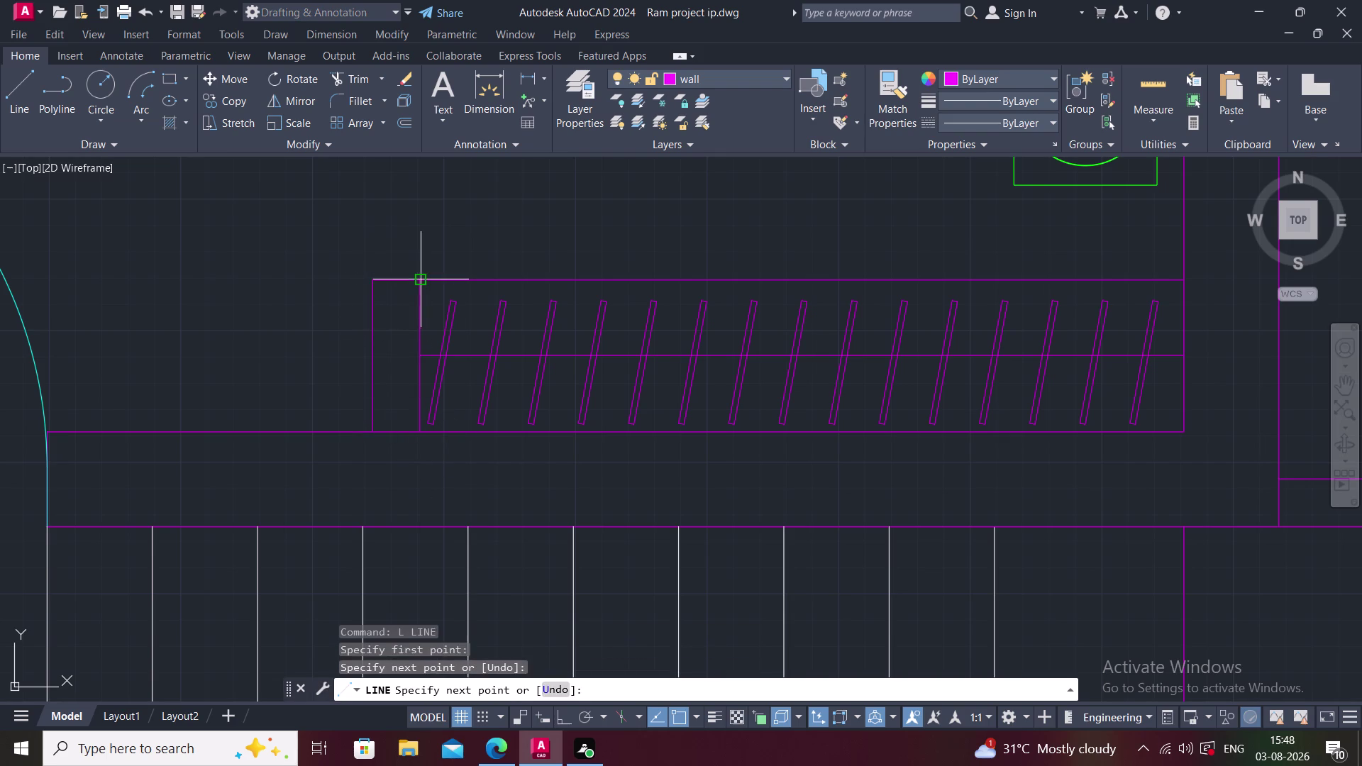
key(Escape)
Try trimming an edge at the rack's left end, then undo it.
text(TR)
key(space)
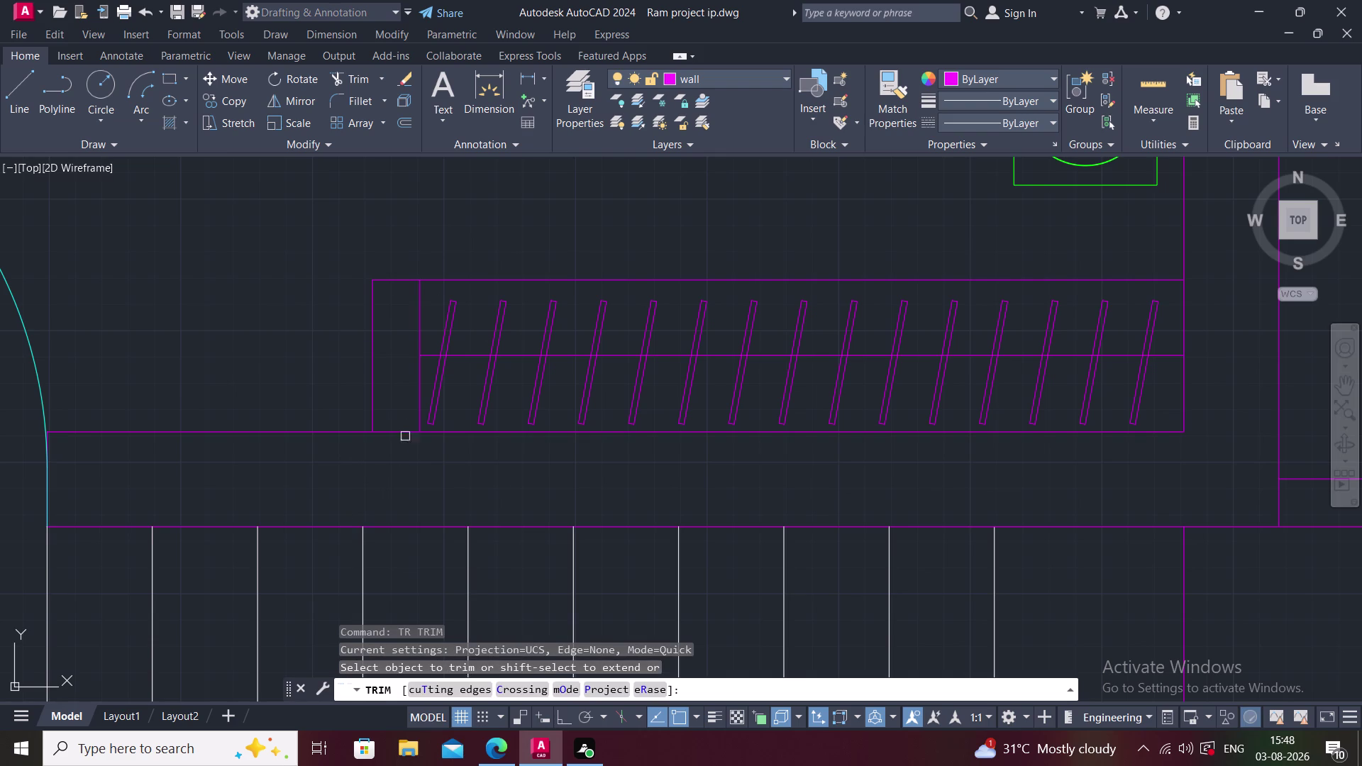
click(393, 432)
key(ctrl+z)
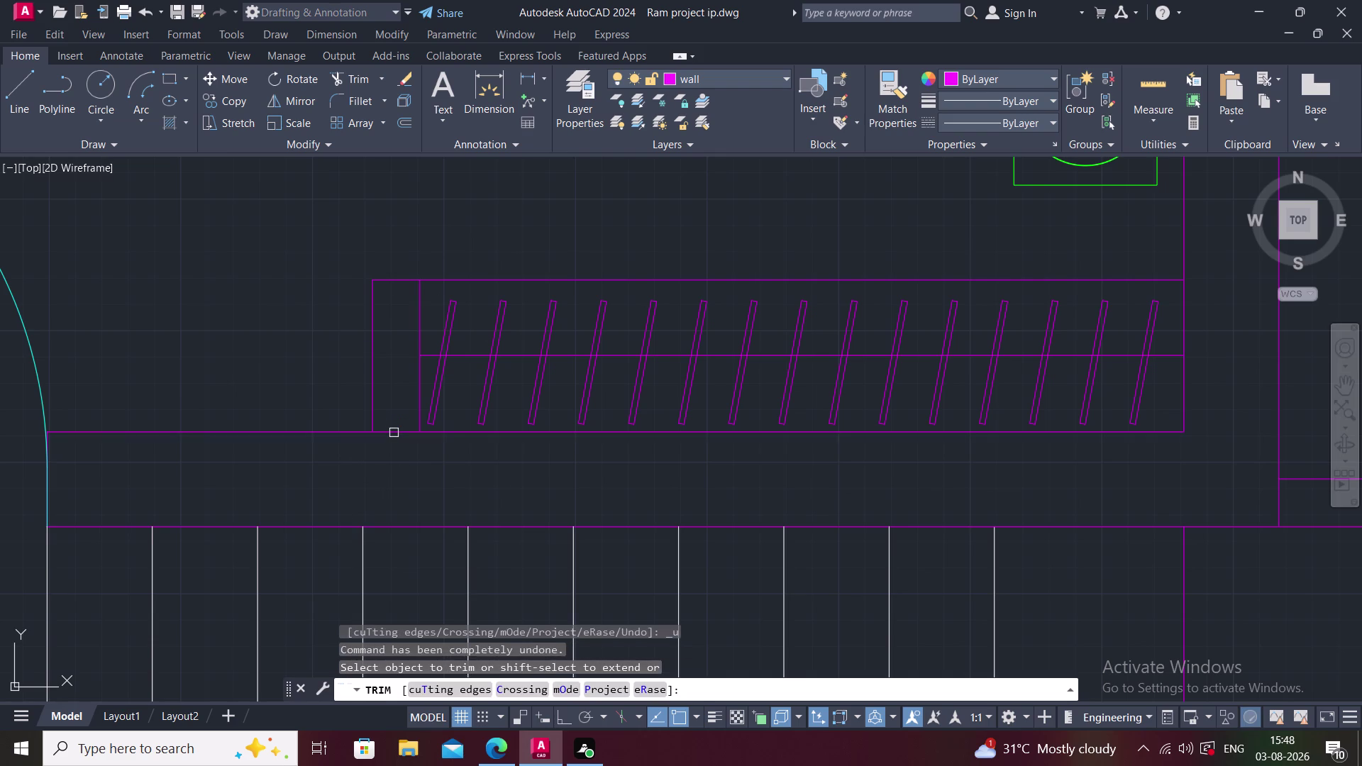
key(Escape)
middle_drag(393, 433, 384, 462)
scroll(up, 3)
scroll(up, 3)
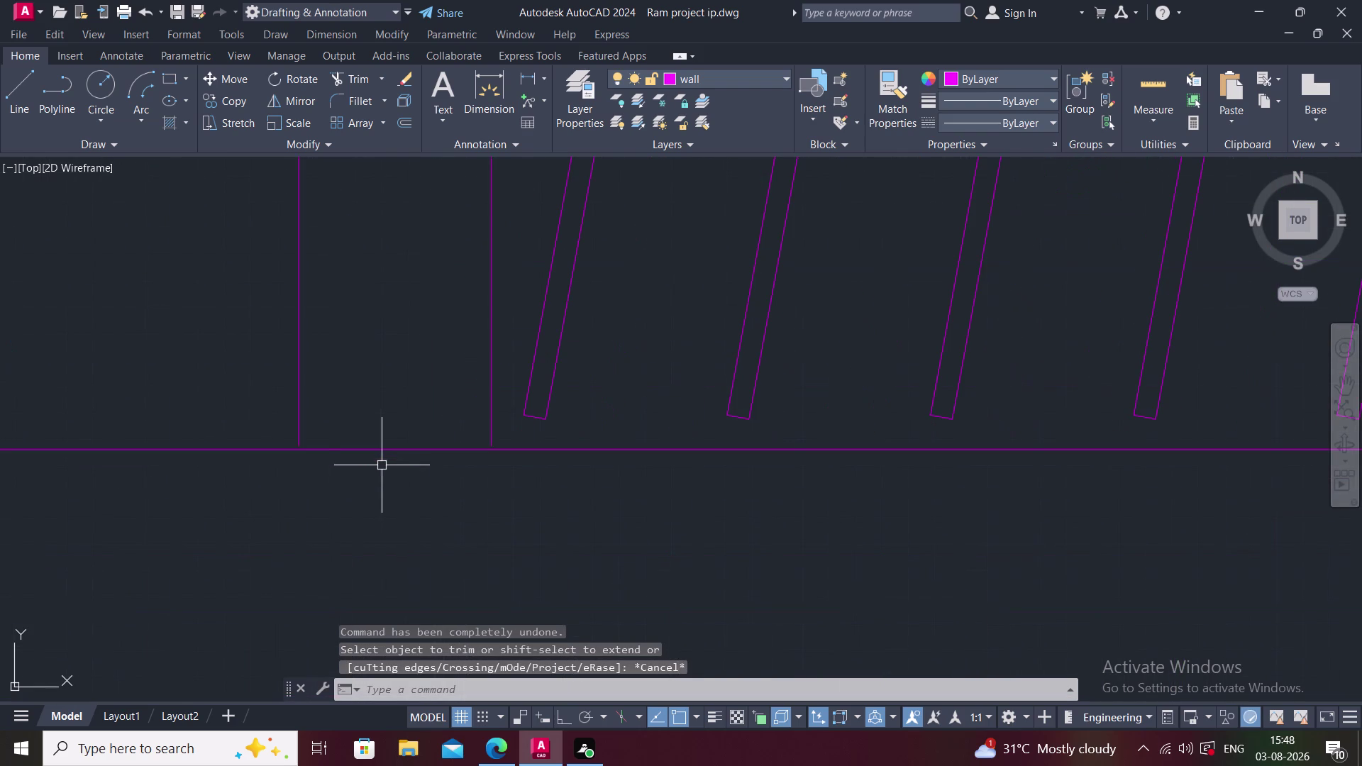
Attempt to extend the rack's short edges, then cancel the extend.
key(e)
key(x)
key(space)
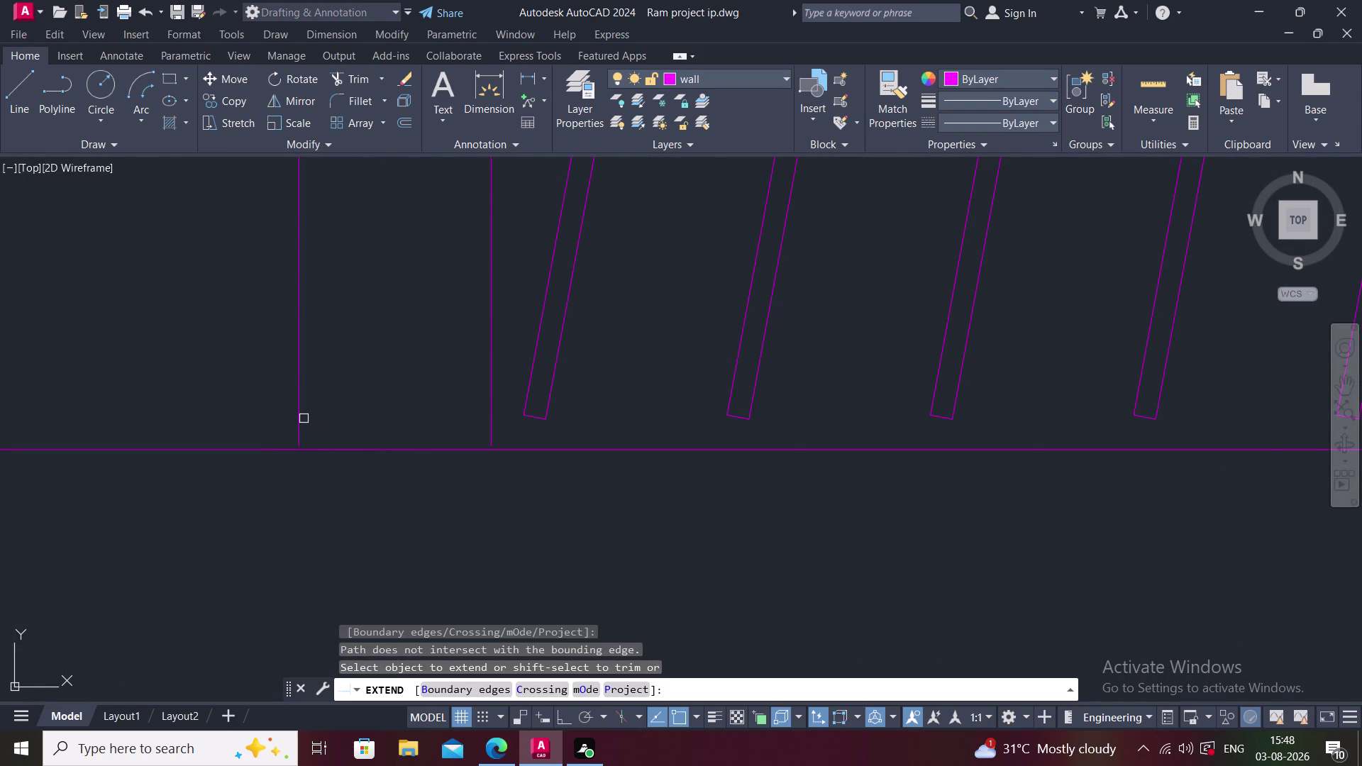
click(302, 417)
click(490, 413)
middle_drag(490, 414, 253, 513)
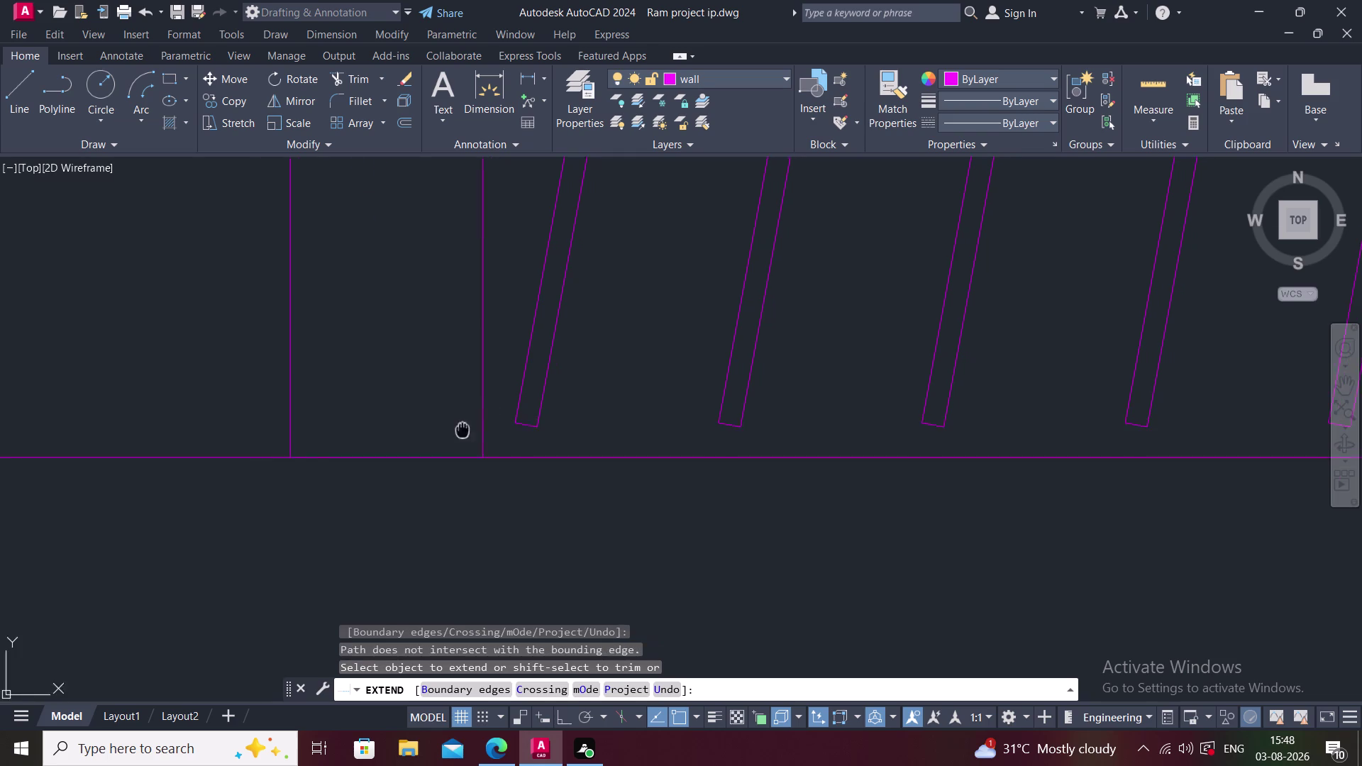
middle_drag(253, 513, 232, 516)
scroll(down, 3)
scroll(down, 3)
middle_drag(614, 442, 459, 504)
scroll(up, 3)
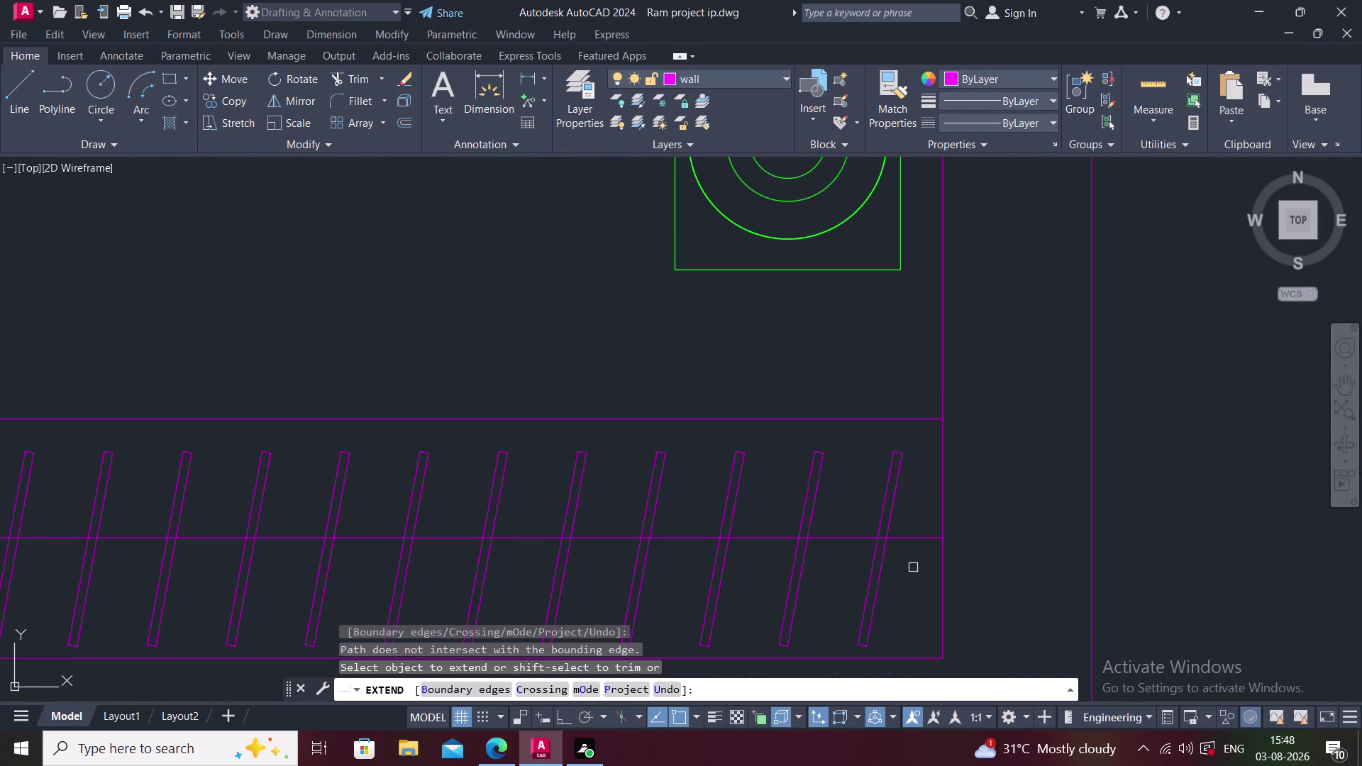
middle_drag(1074, 476, 1119, 452)
key(Escape)
middle_drag(629, 583, 1110, 414)
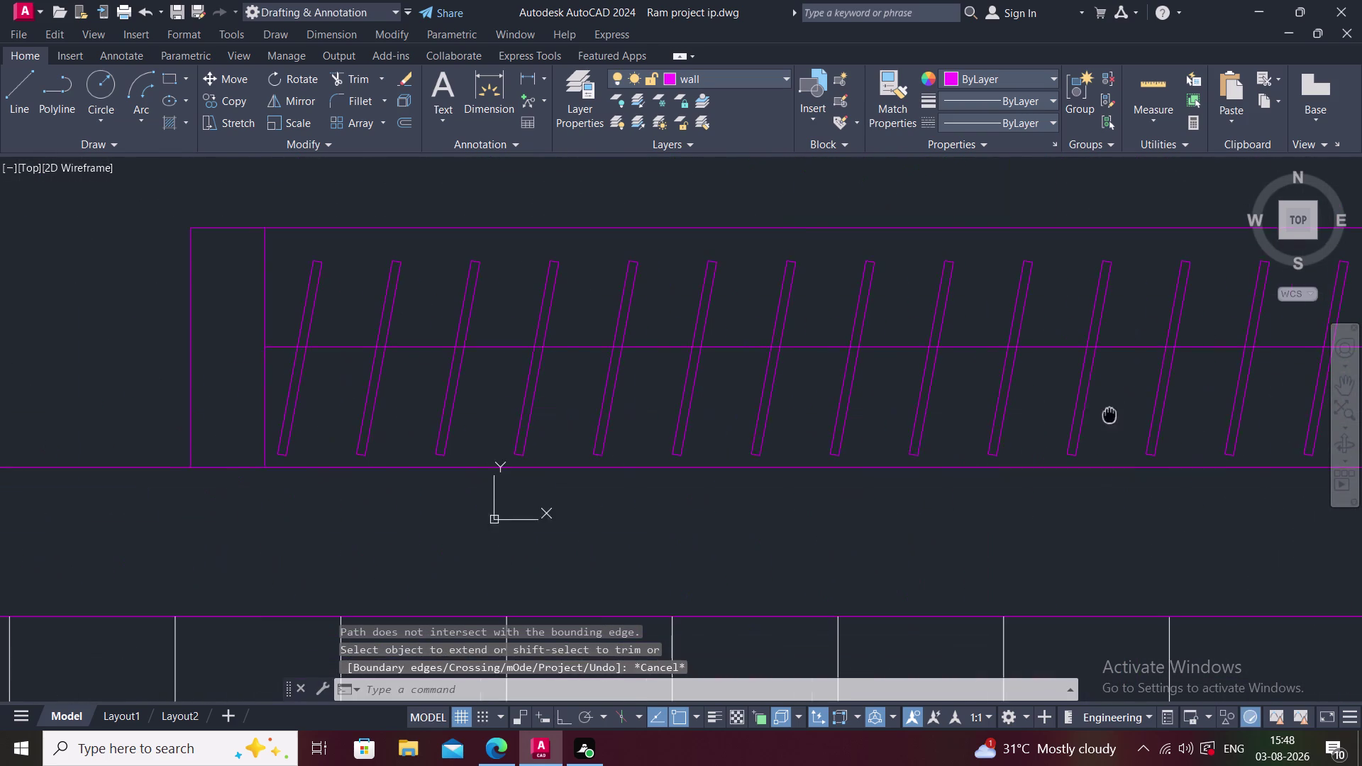
Try another trim at the rack's end, cancel it, and zoom out to the bedroom.
key(t)
key(r)
key(space)
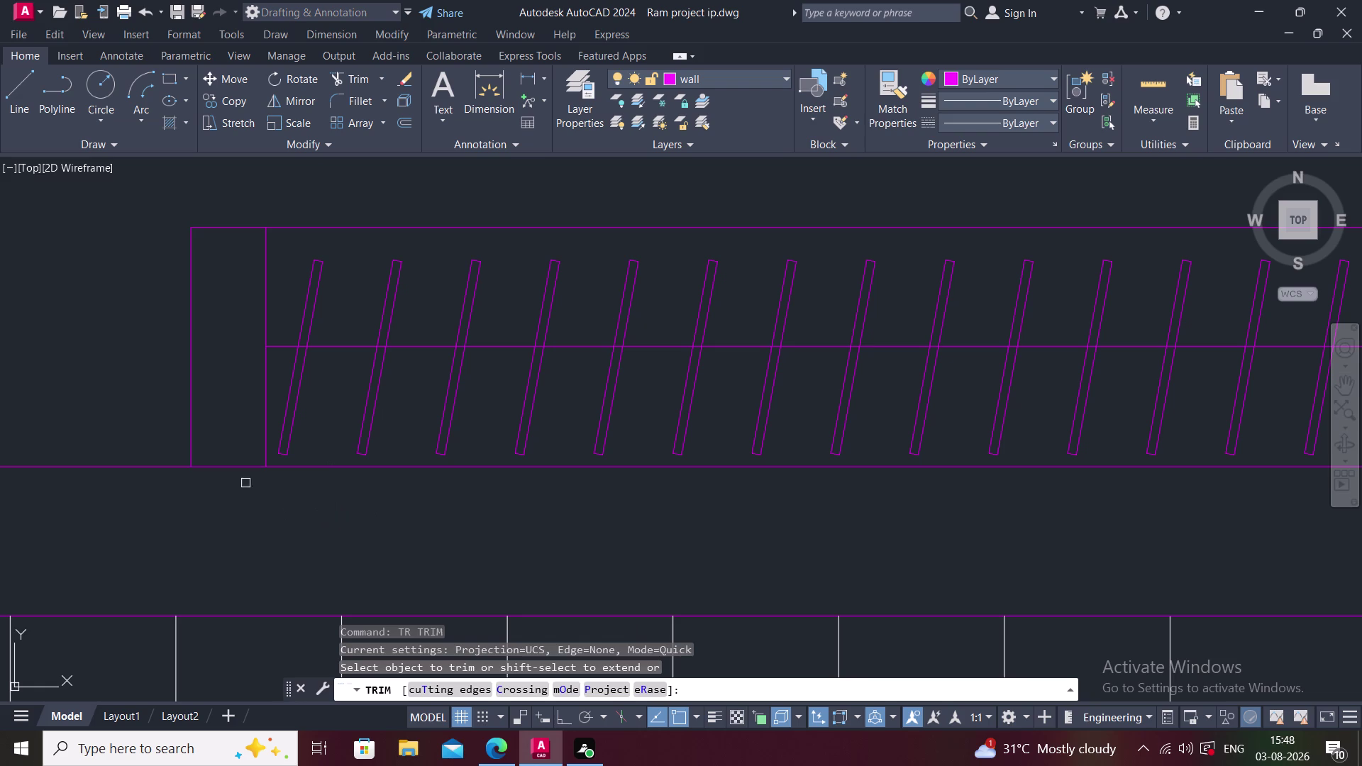
click(236, 463)
key(Escape)
middle_drag(353, 446, 309, 476)
scroll(down, 3)
scroll(down, 3)
middle_drag(384, 473, 469, 414)
scroll(down, 3)
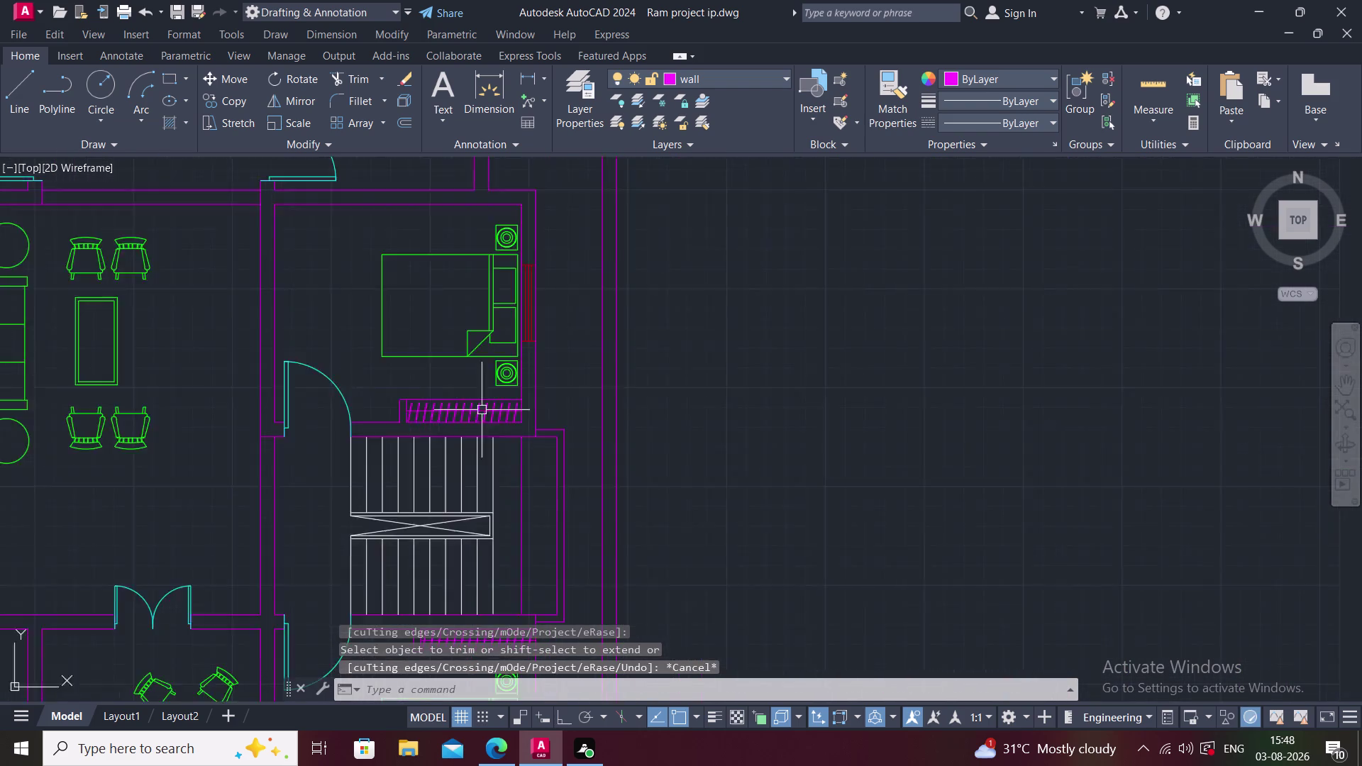
Delete the ROOM and 12'0"X8'3" labels from the rightmost top room.
scroll(down, 3)
middle_drag(447, 471, 531, 421)
middle_drag(334, 364, 345, 478)
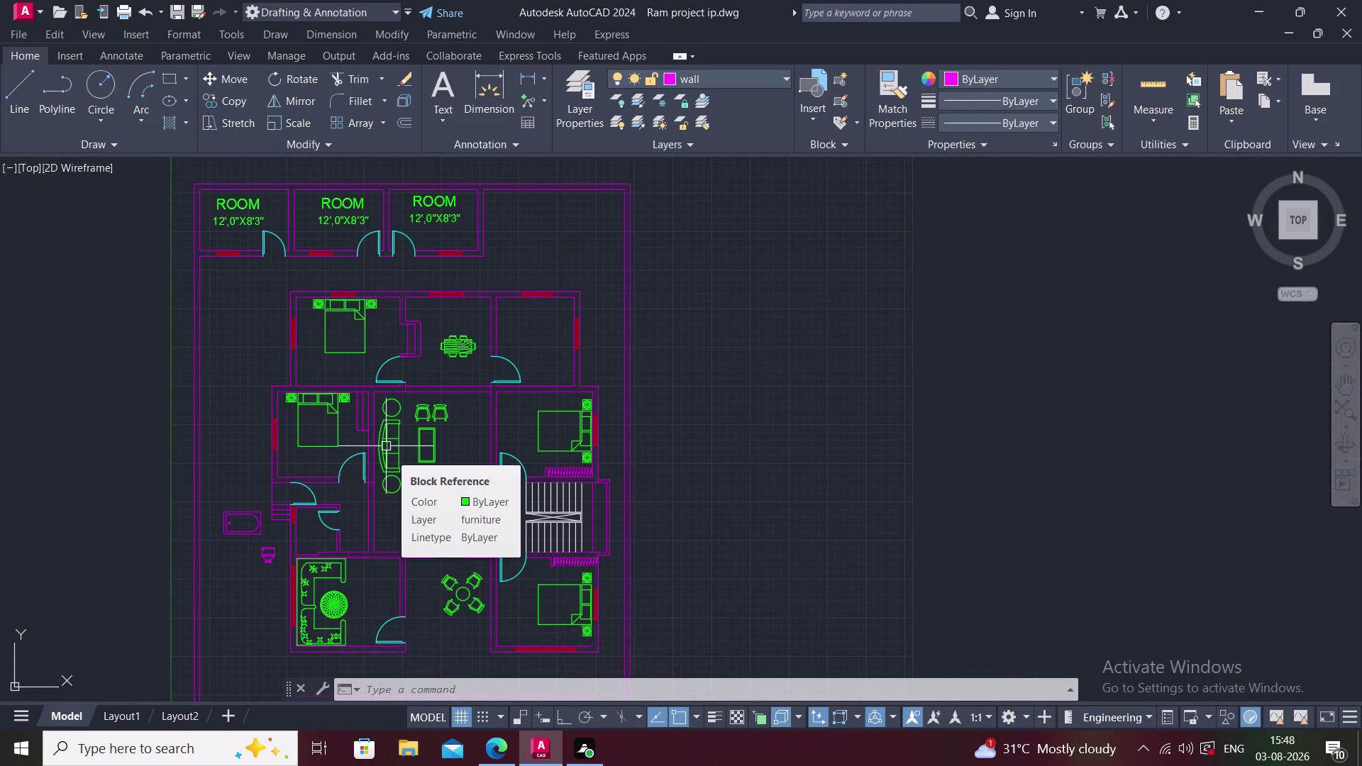
middle_drag(411, 541, 447, 468)
middle_drag(475, 565, 427, 578)
middle_drag(430, 580, 418, 625)
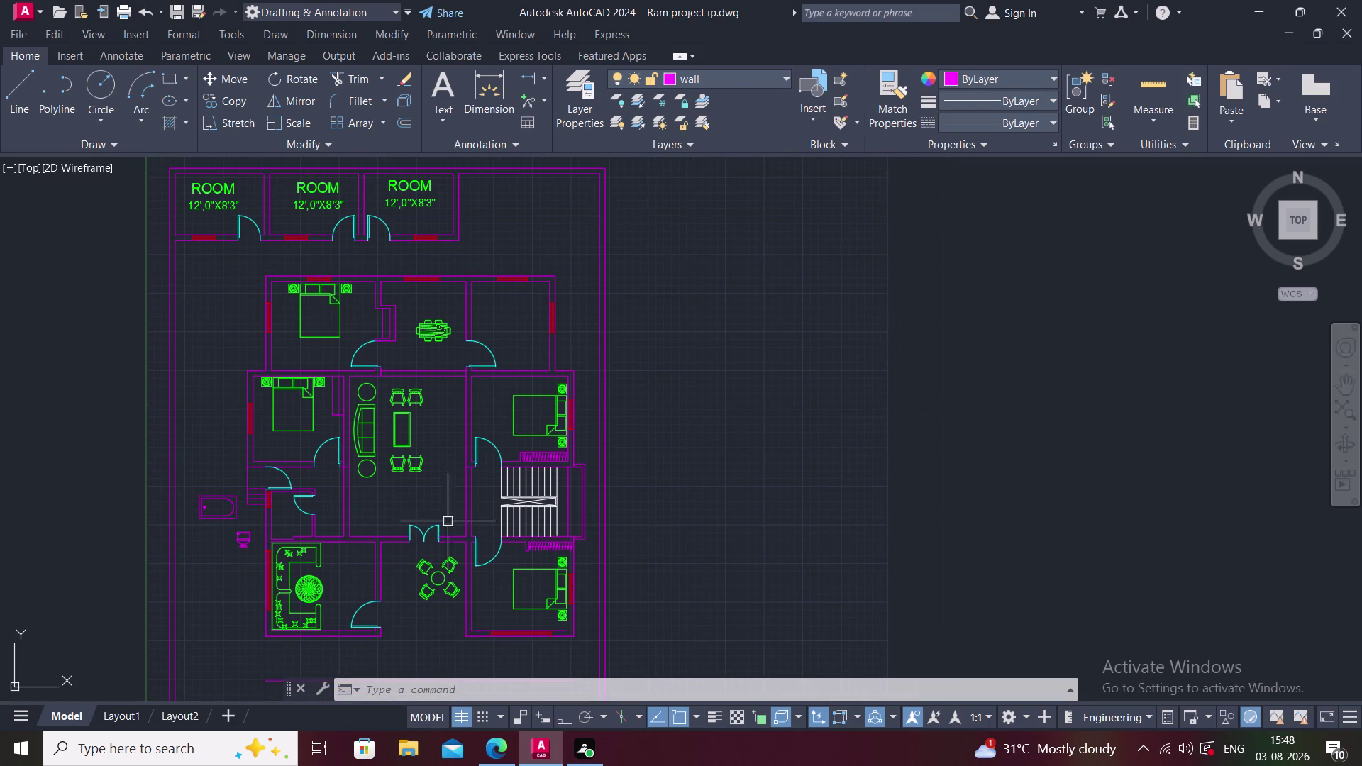
middle_drag(364, 377, 388, 481)
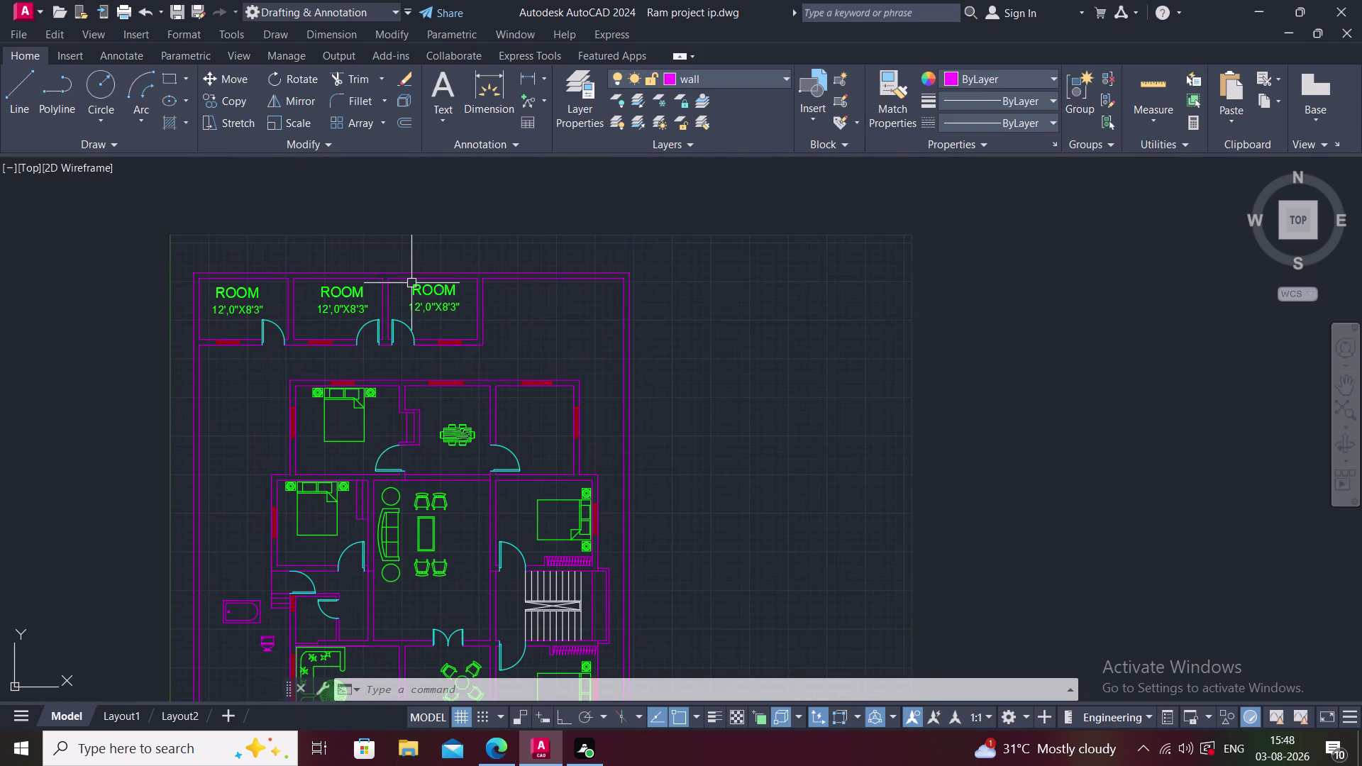
click(431, 296)
click(432, 307)
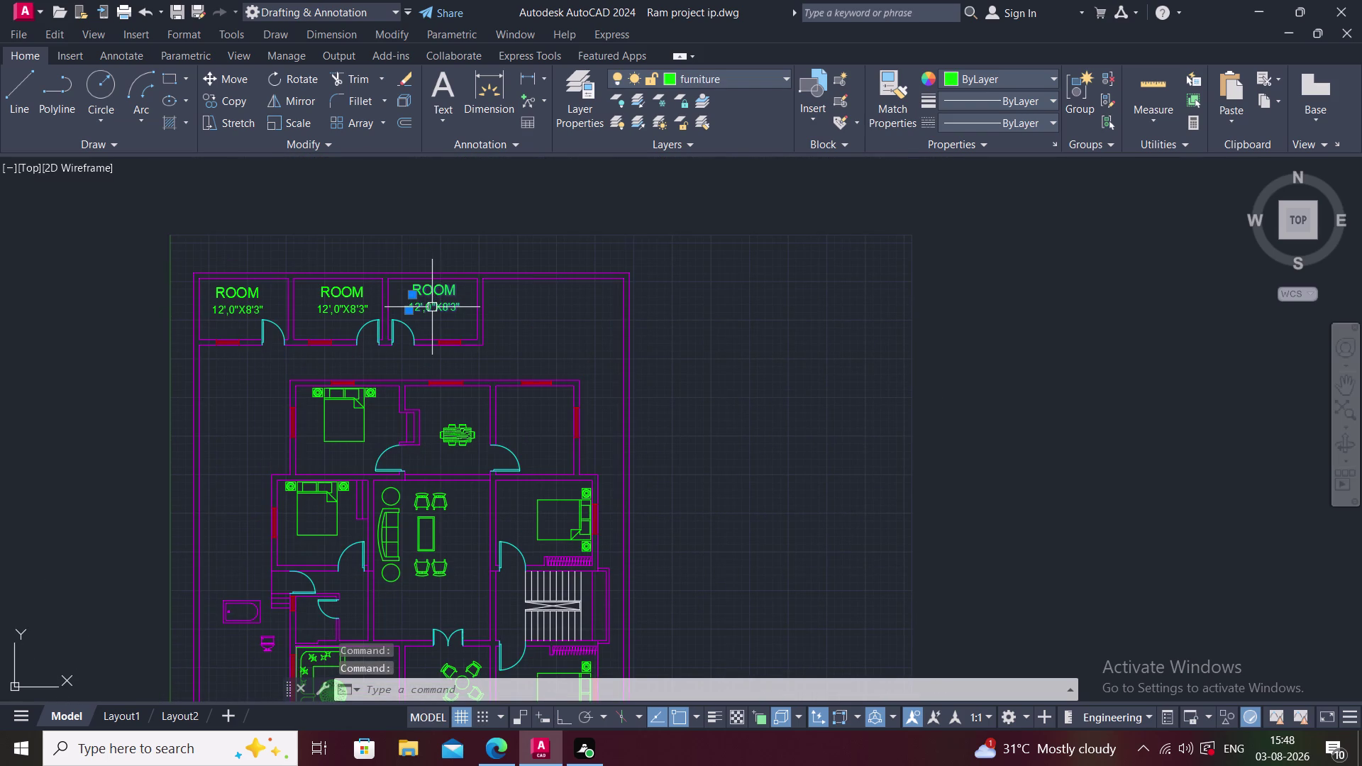
key(Delete)
Delete the ROOM and size labels from the middle and leftmost top rooms.
click(327, 293)
click(334, 308)
key(Delete)
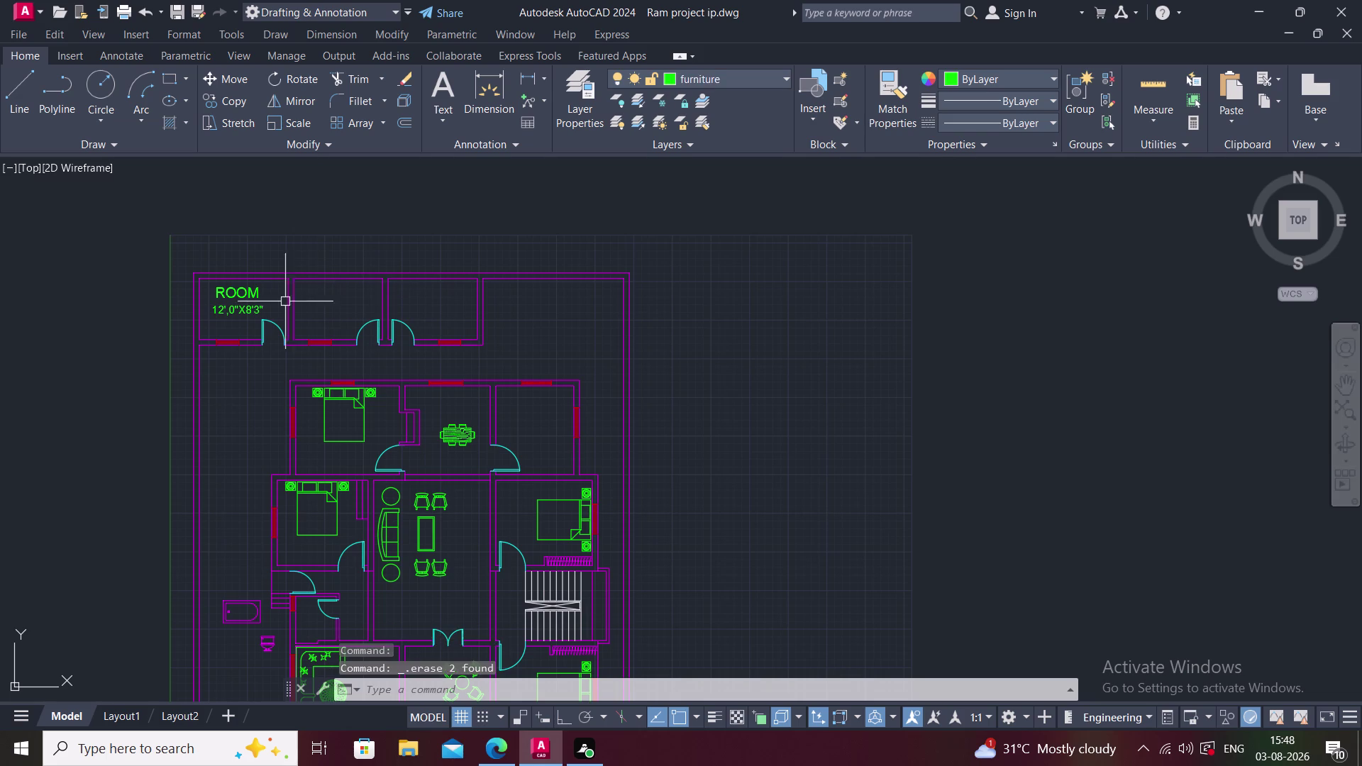
click(236, 291)
click(245, 309)
key(Delete)
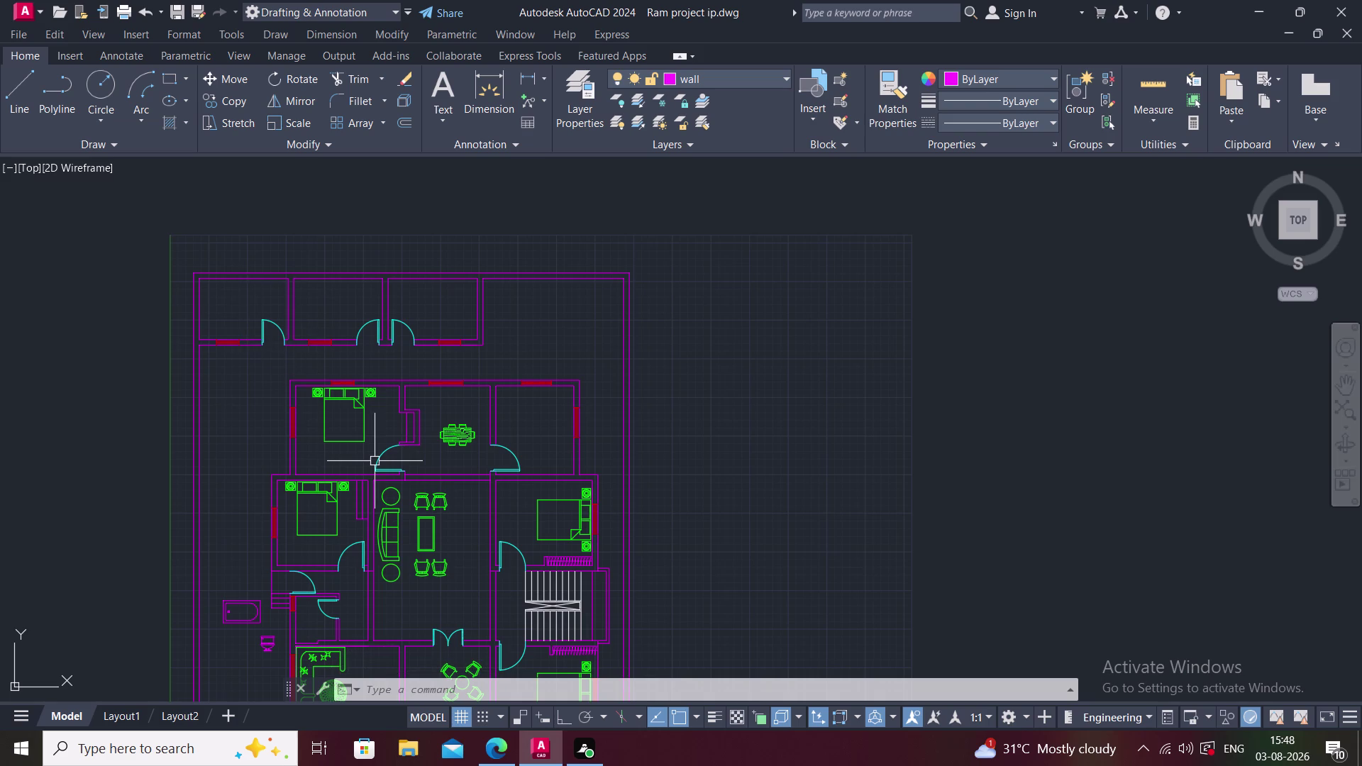
middle_drag(422, 563, 411, 505)
middle_drag(385, 574, 370, 486)
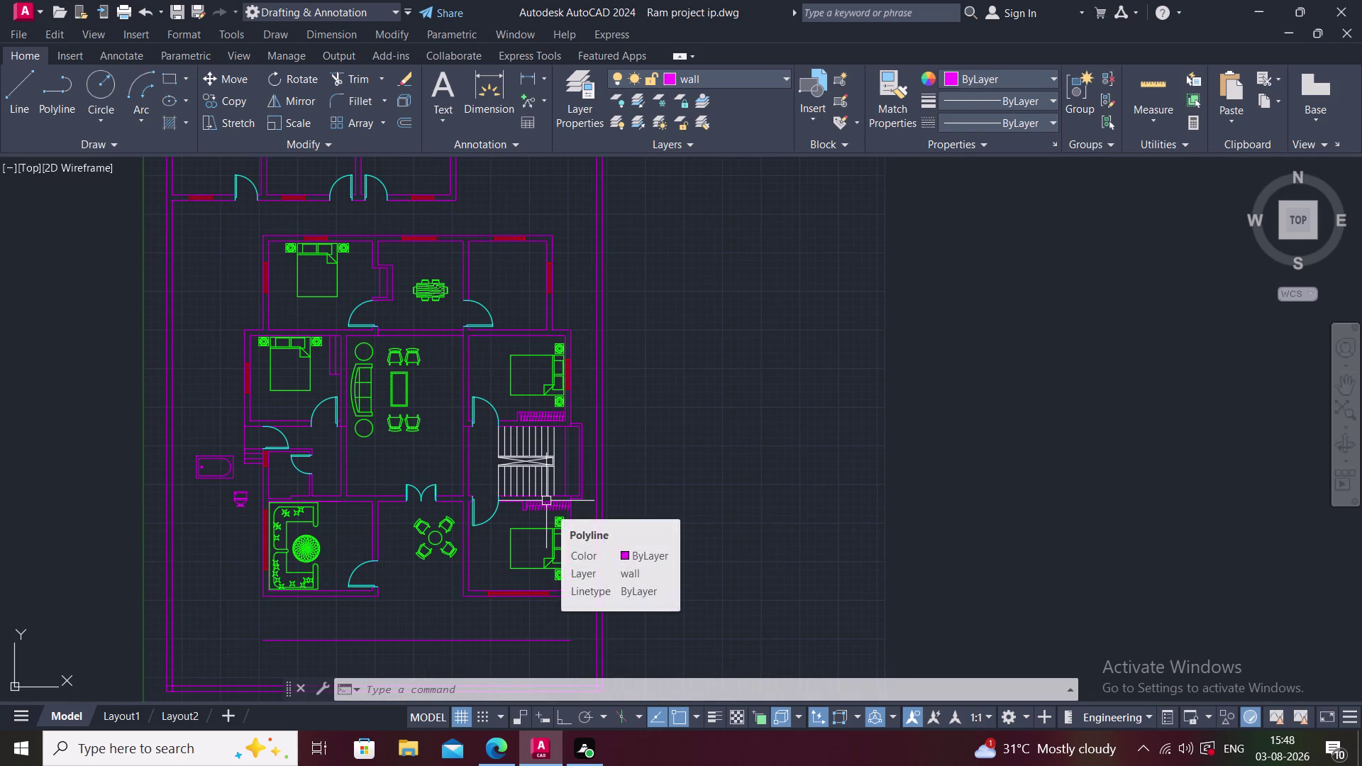
Try extending a wall line toward the rack with EXTEND, then cancel it.
middle_drag(491, 587, 477, 533)
scroll(up, 3)
middle_drag(553, 518, 521, 551)
text(E)
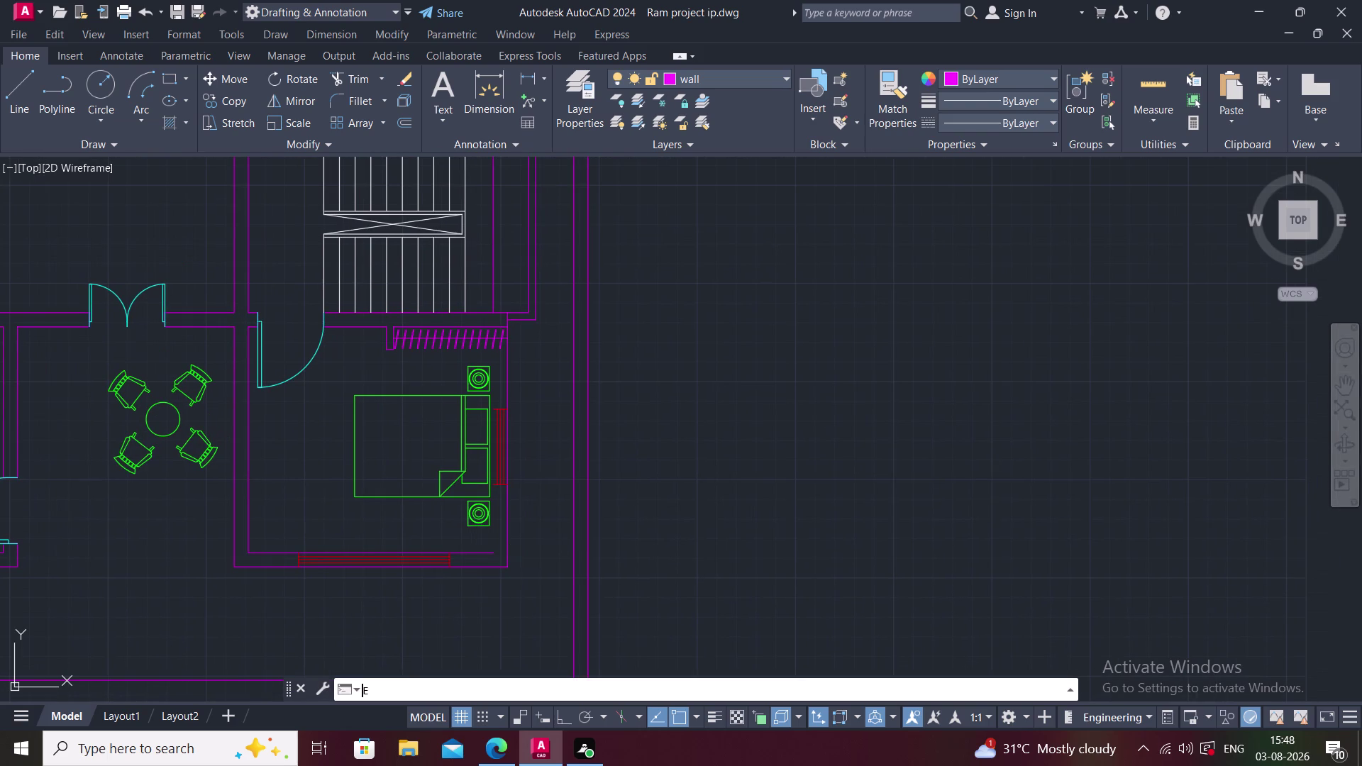
text(X)
key(space)
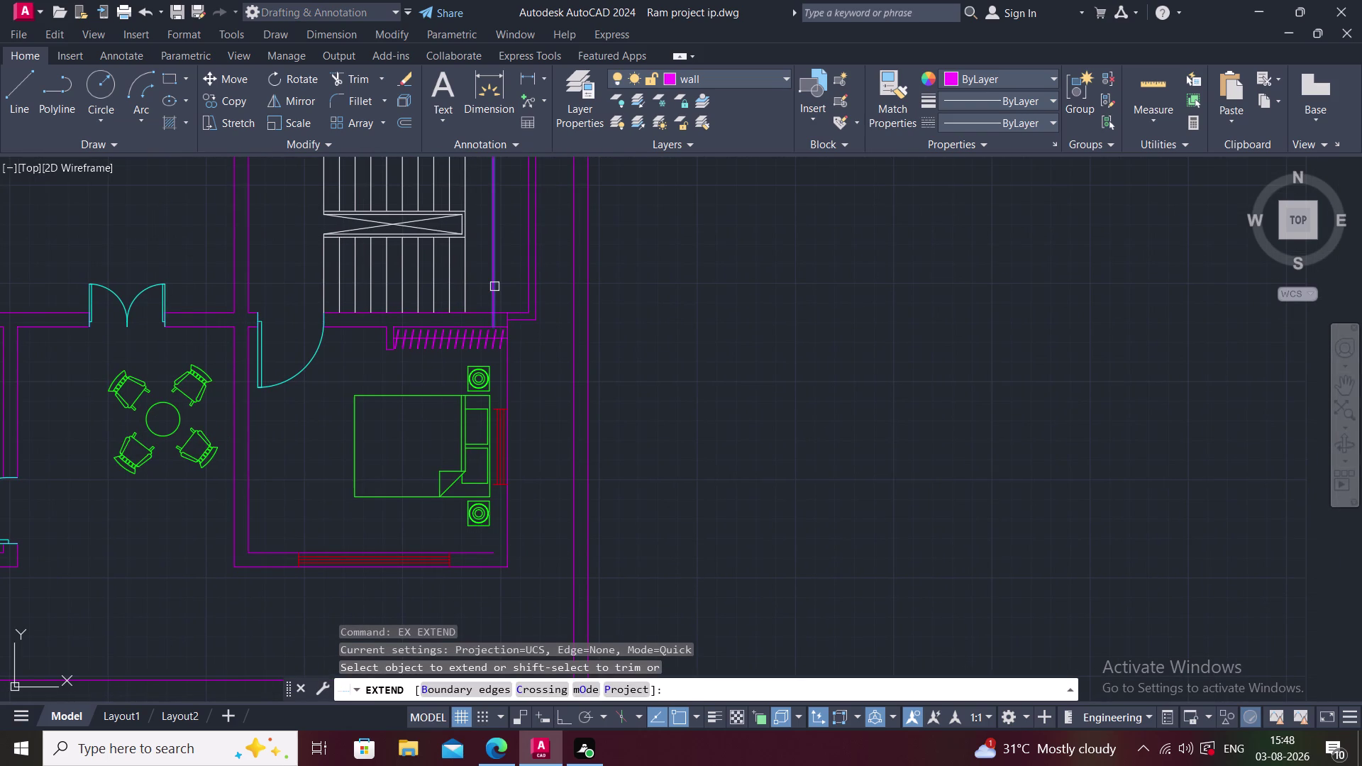
click(495, 287)
click(493, 320)
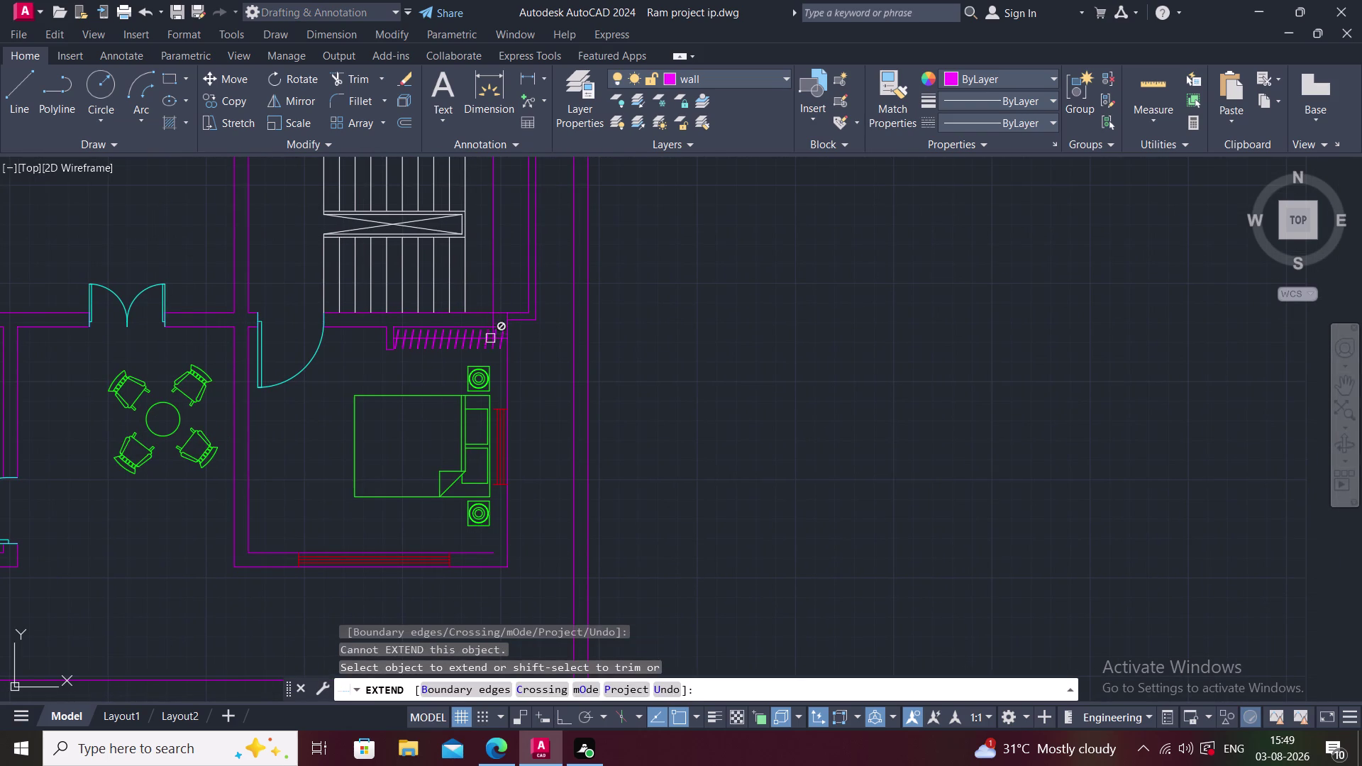
click(490, 316)
double_click(493, 295)
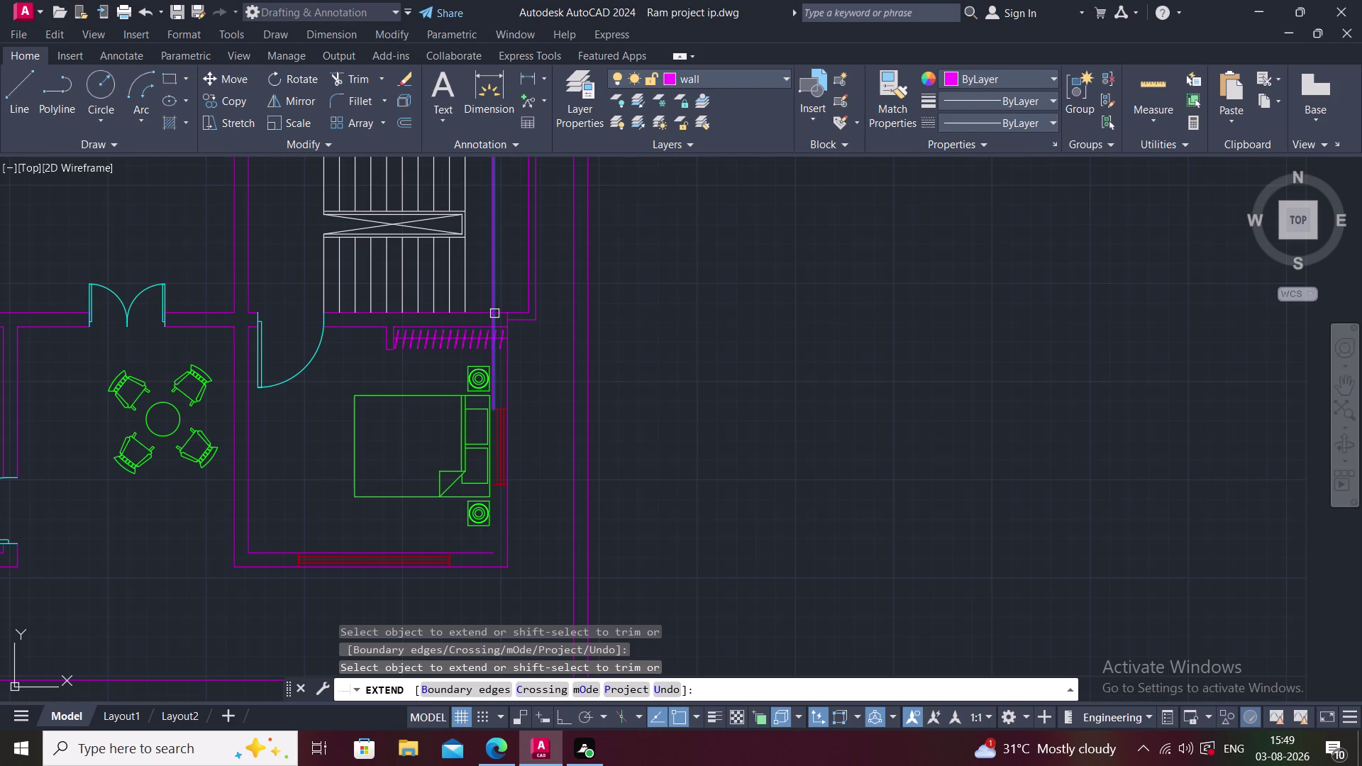
click(495, 316)
click(497, 357)
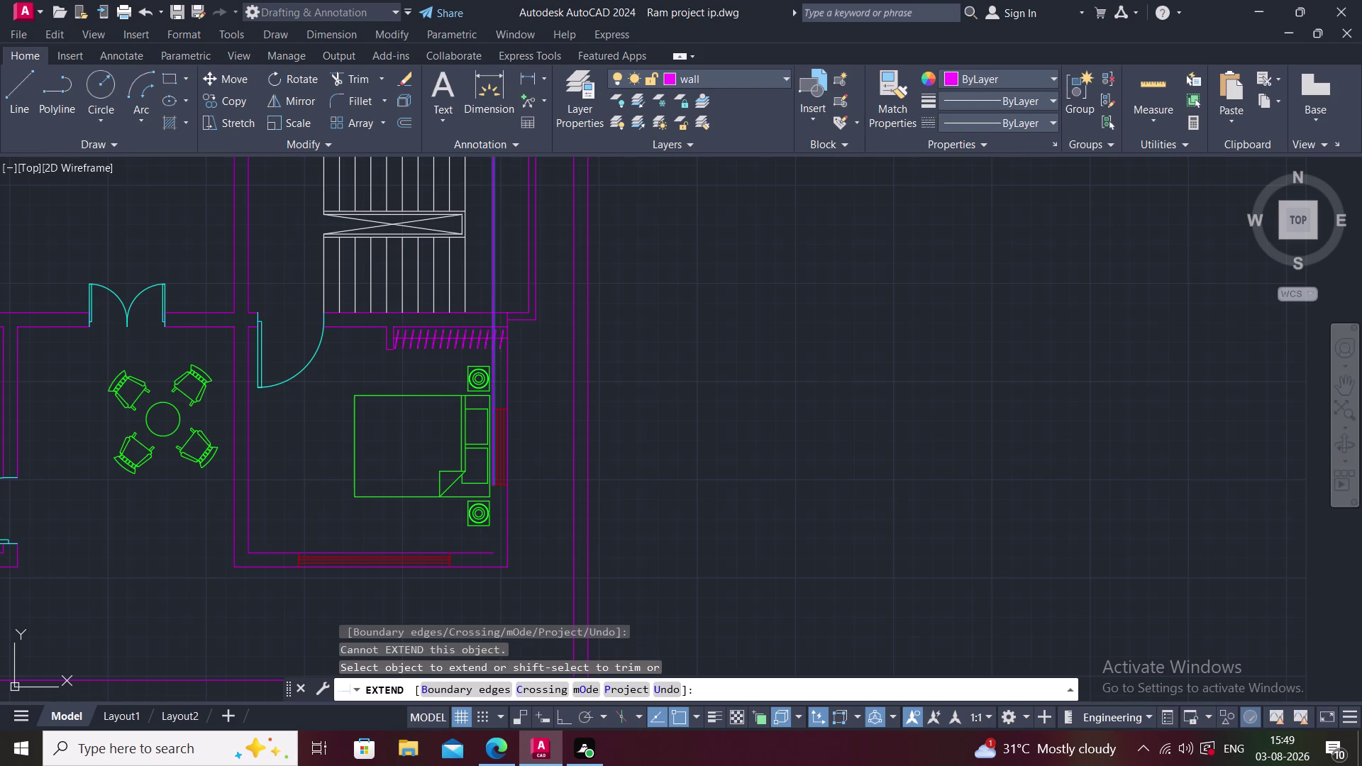
click(494, 357)
key(Escape)
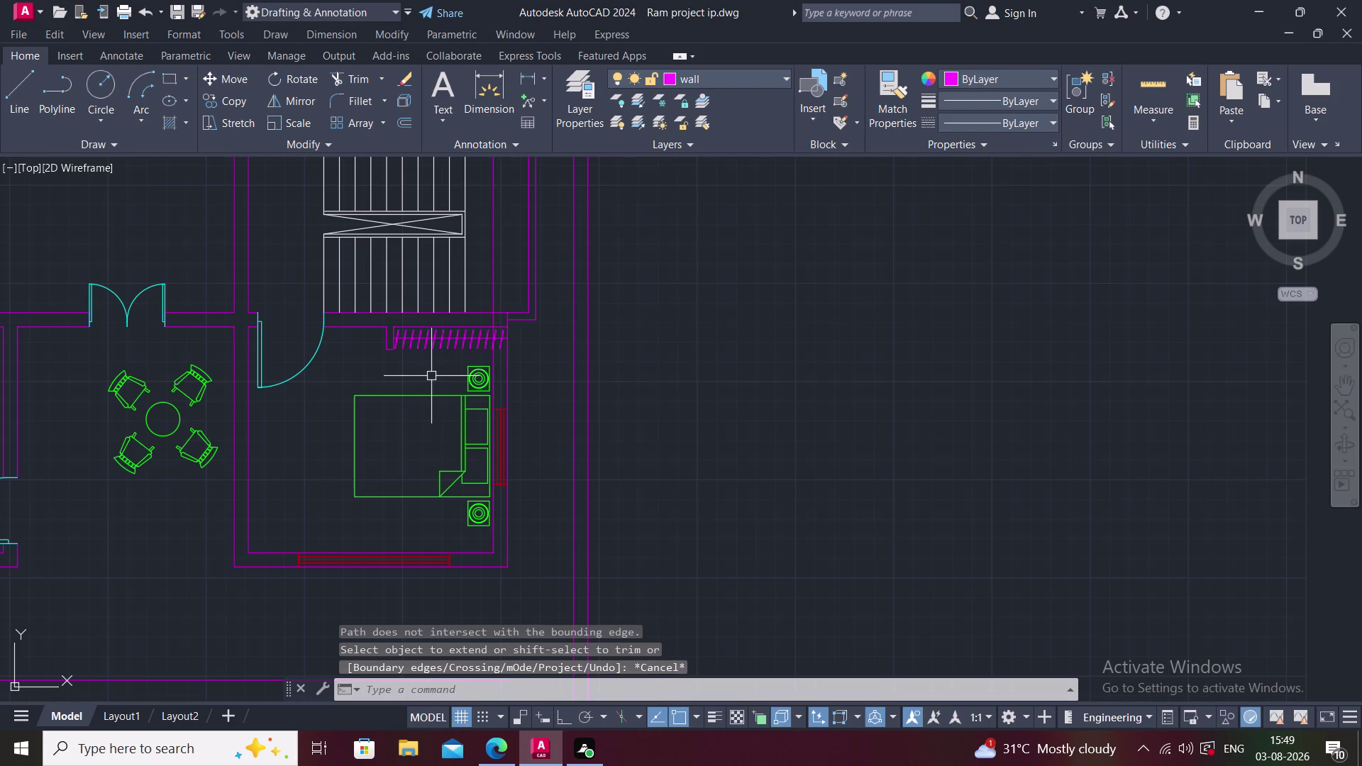
Erase the extra line above the slatted rack beside the stair.
middle_drag(431, 376, 437, 382)
scroll(down, 3)
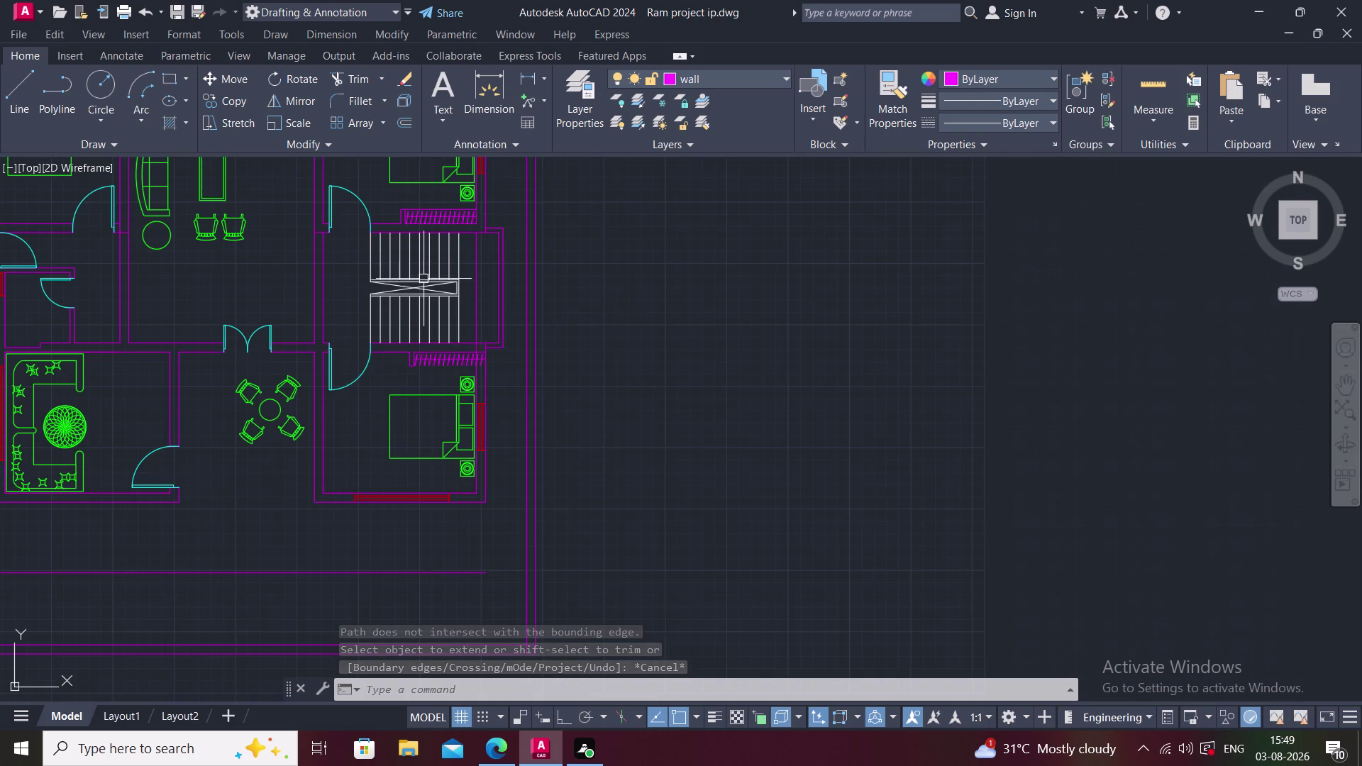
middle_drag(433, 275, 434, 326)
scroll(up, 3)
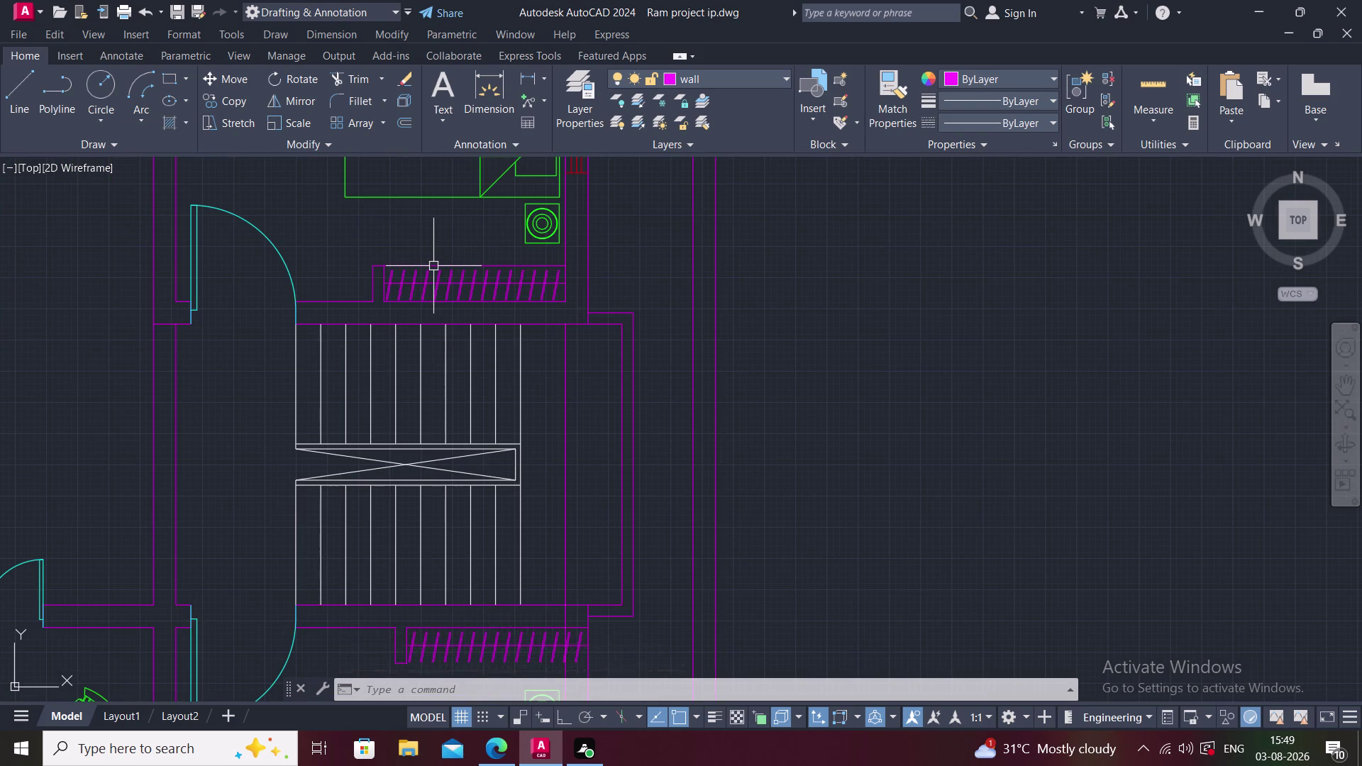
click(434, 266)
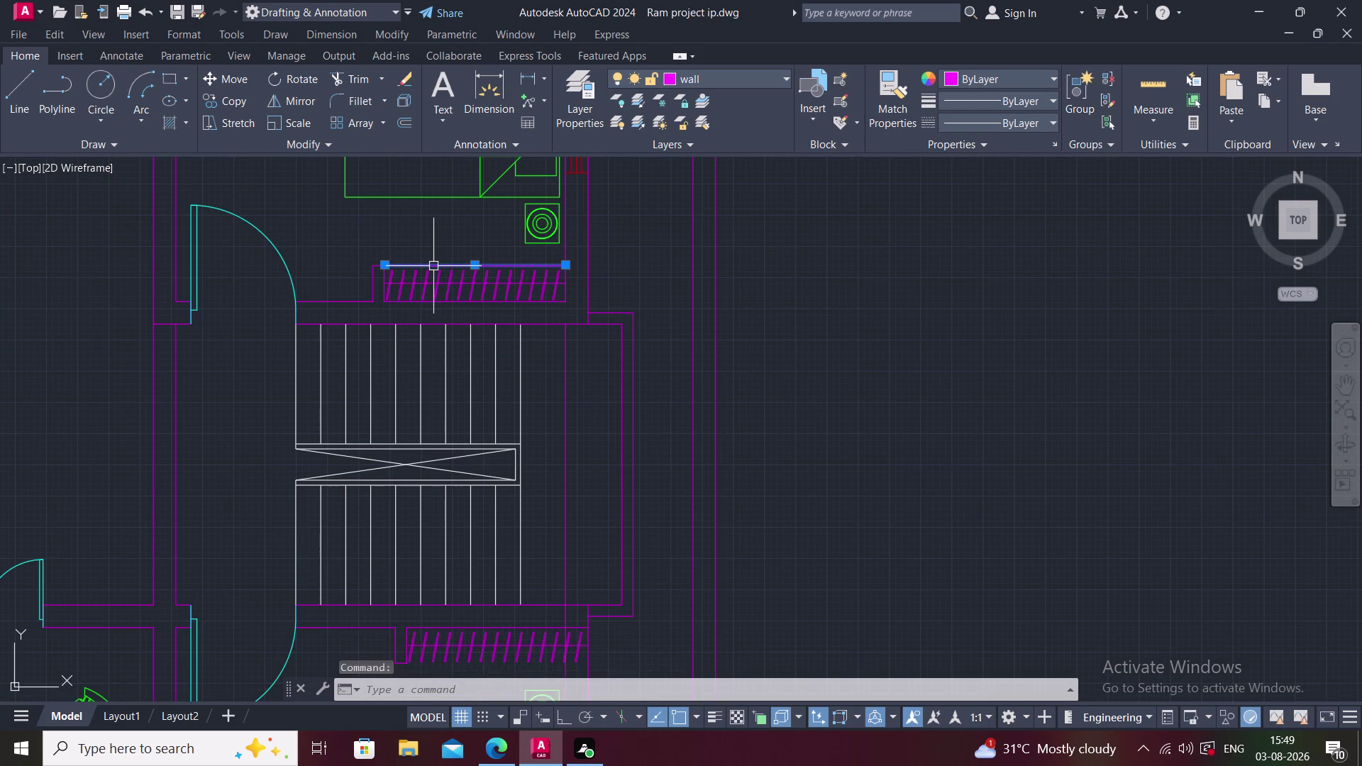
key(Delete)
scroll(down, 3)
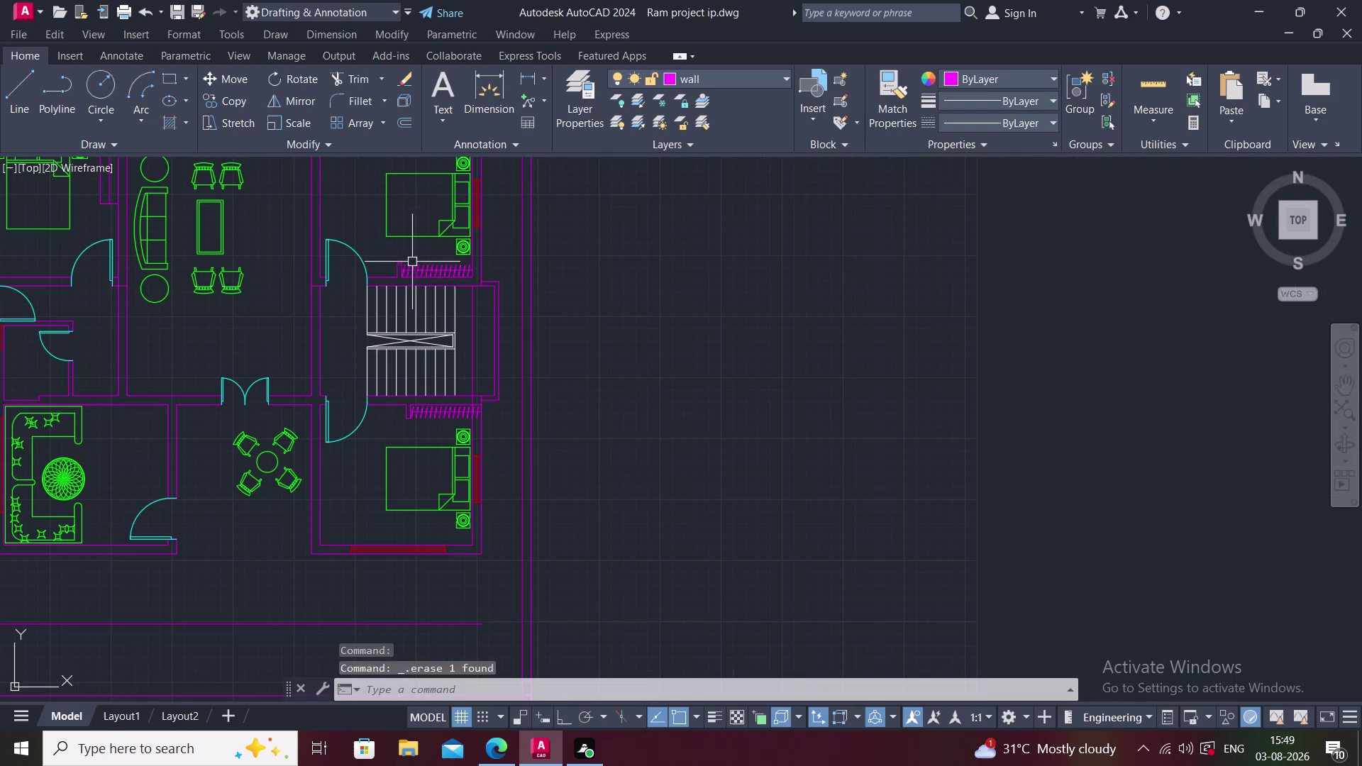
middle_drag(427, 317, 491, 353)
scroll(down, 3)
middle_drag(350, 484, 377, 501)
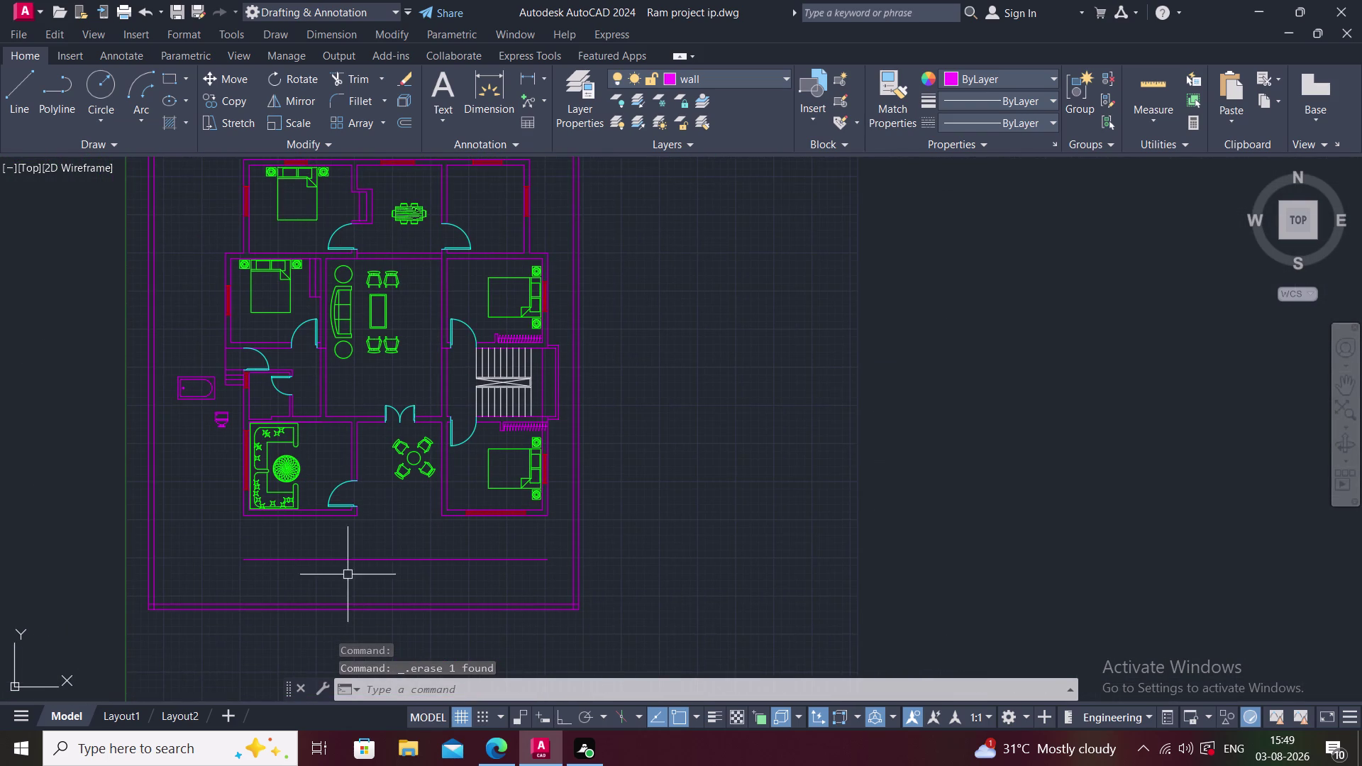
middle_drag(348, 574, 340, 543)
scroll(up, 3)
Draw a vertical line from the house front's midpoint (M2P) down to the boundary.
middle_click(354, 500)
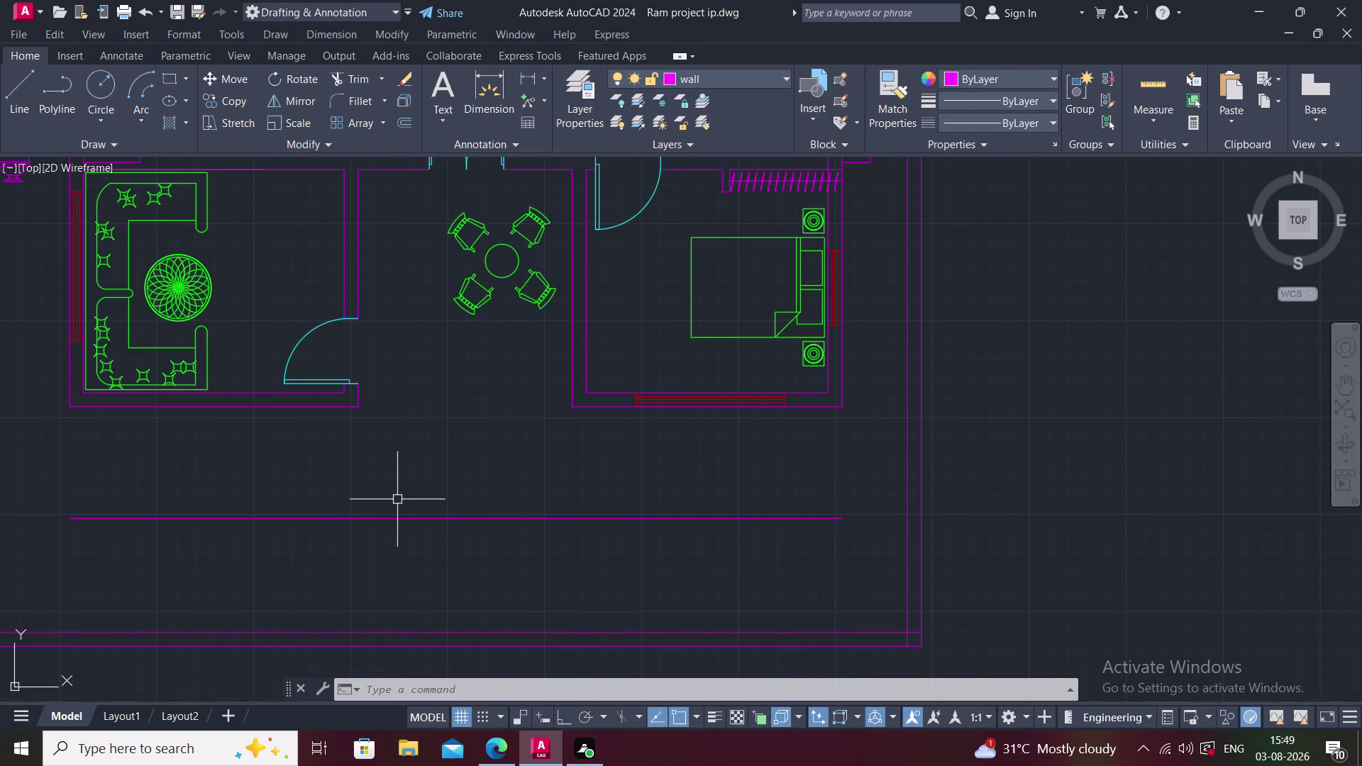
text(L)
key(space)
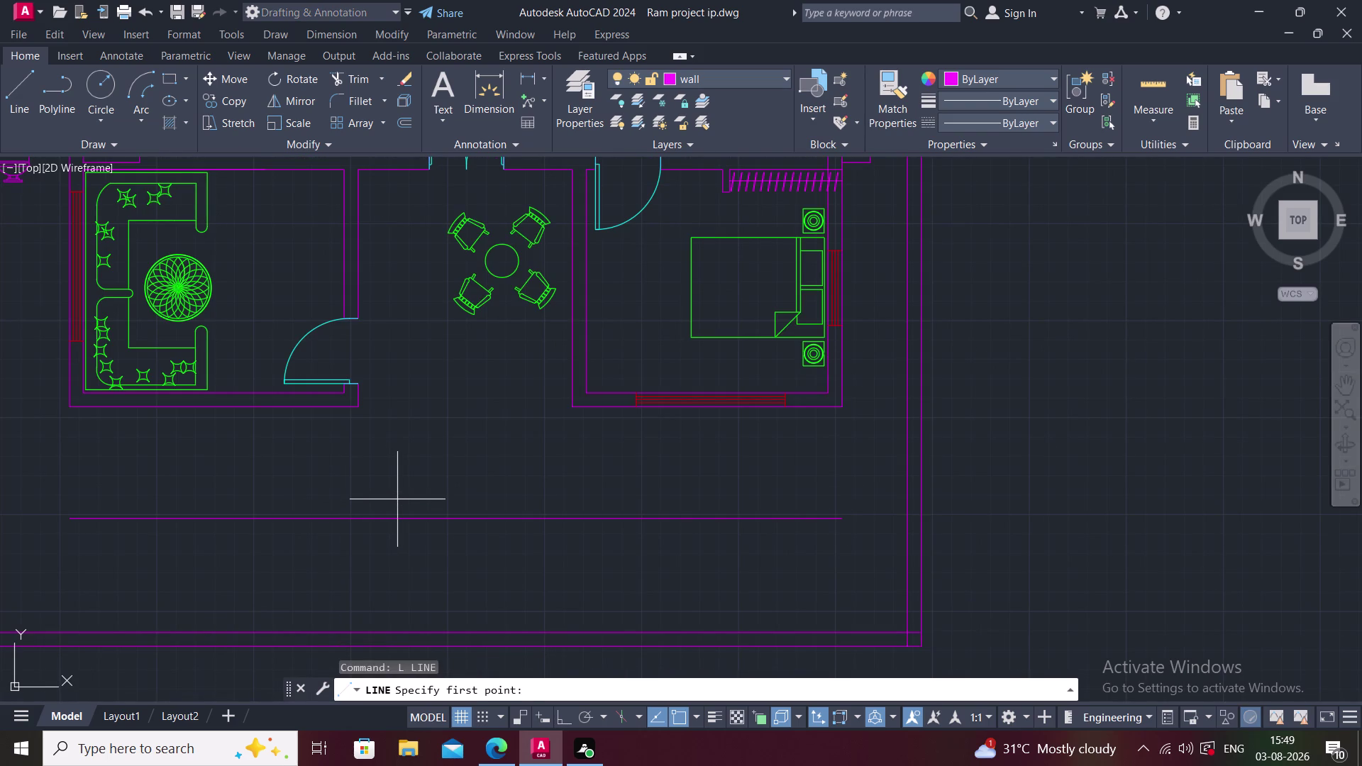
text(PO)
key(BackSpace)
key(BackSpace)
key(m)
text(2)
text(P)
key(space)
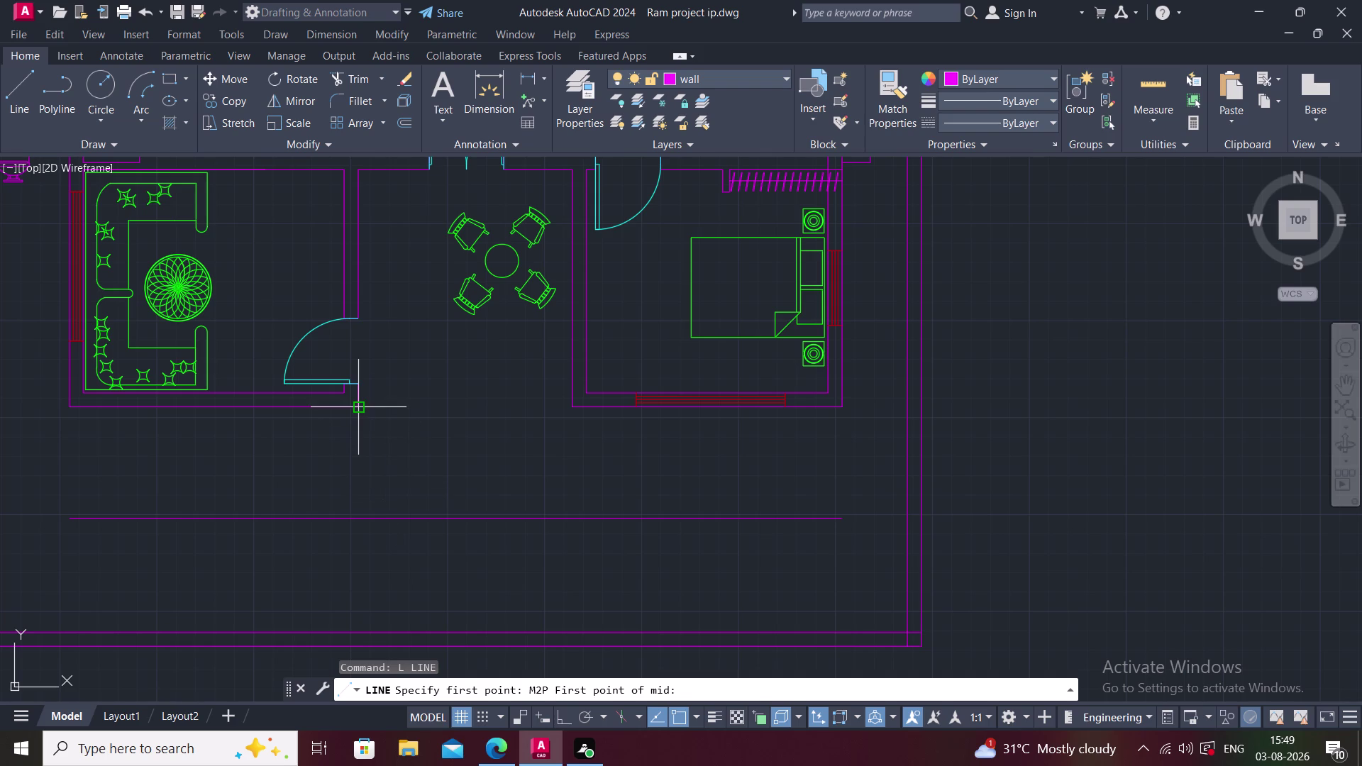
click(359, 406)
click(574, 410)
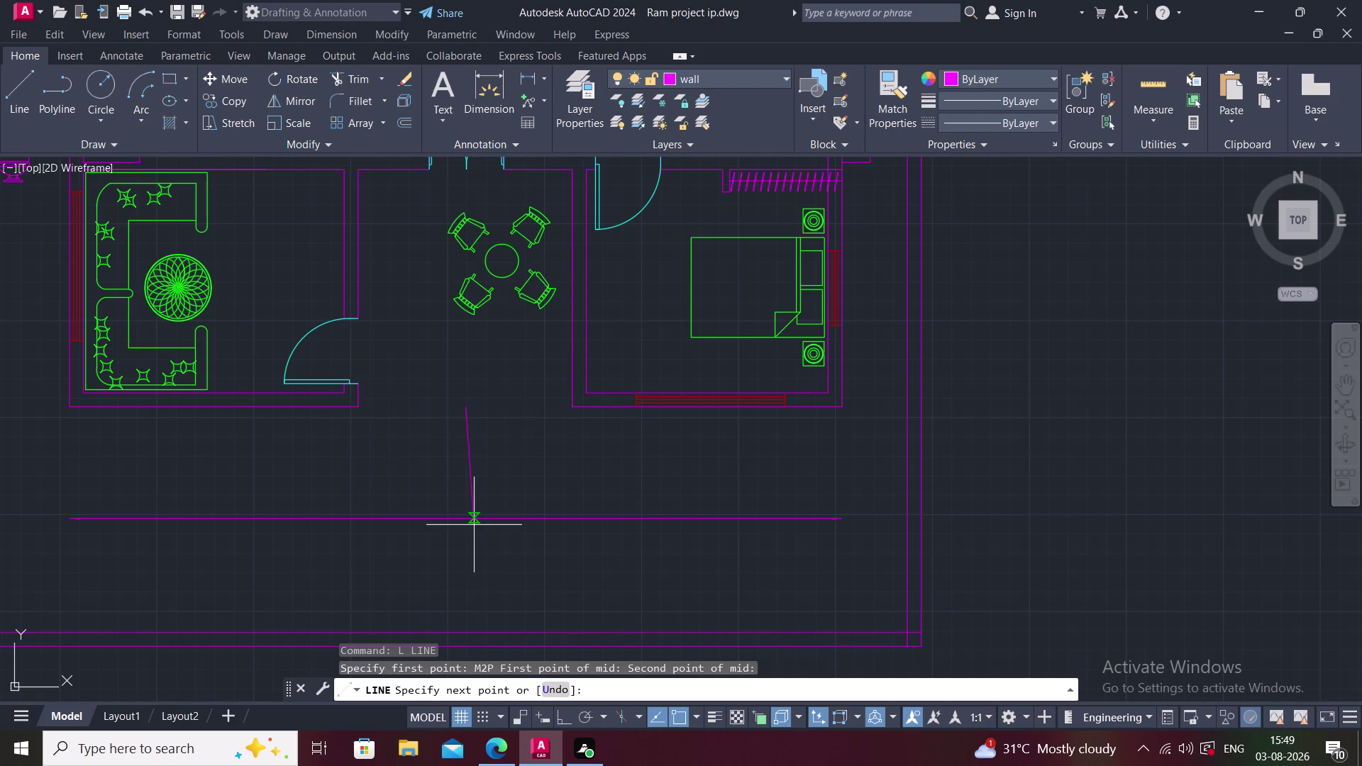
key(F8)
click(470, 514)
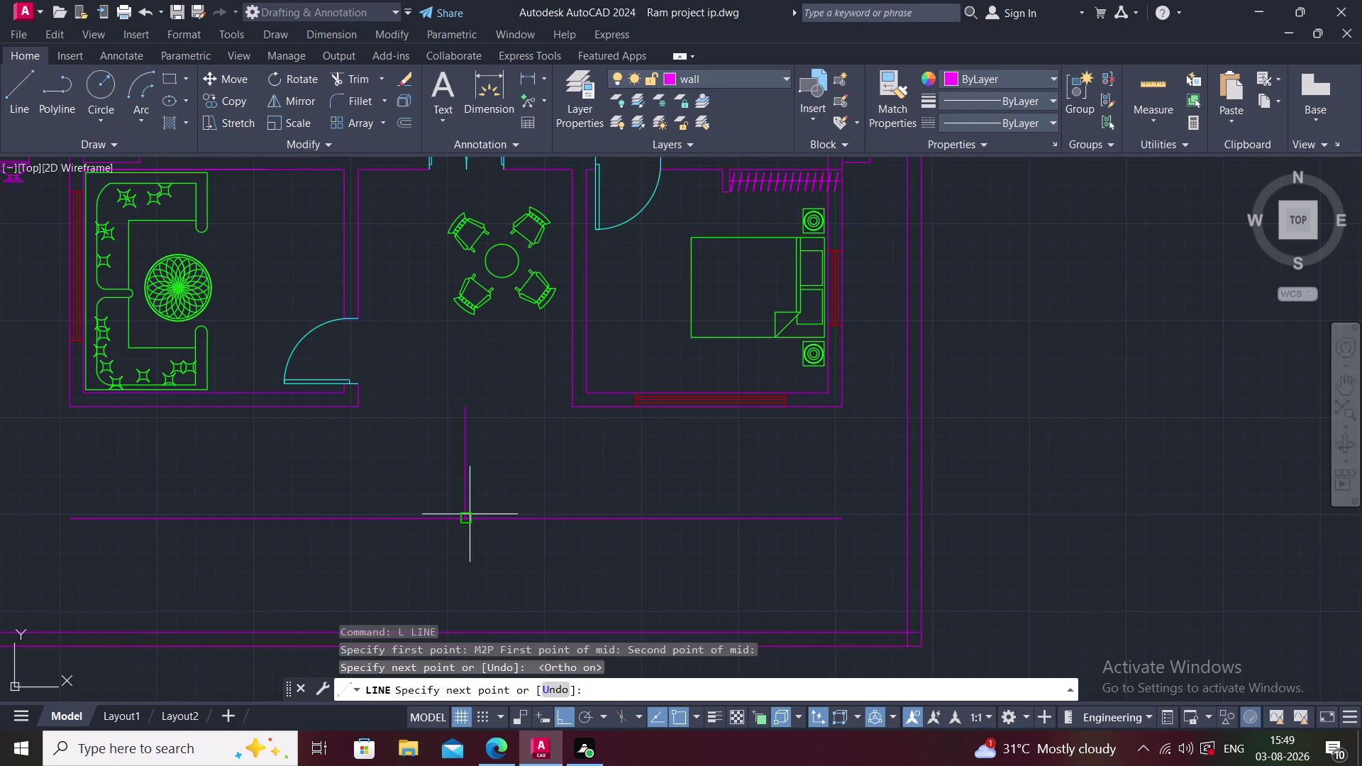
key(Escape)
Offset the passage line 3' to both its right and left.
middle_click(519, 475)
text(O)
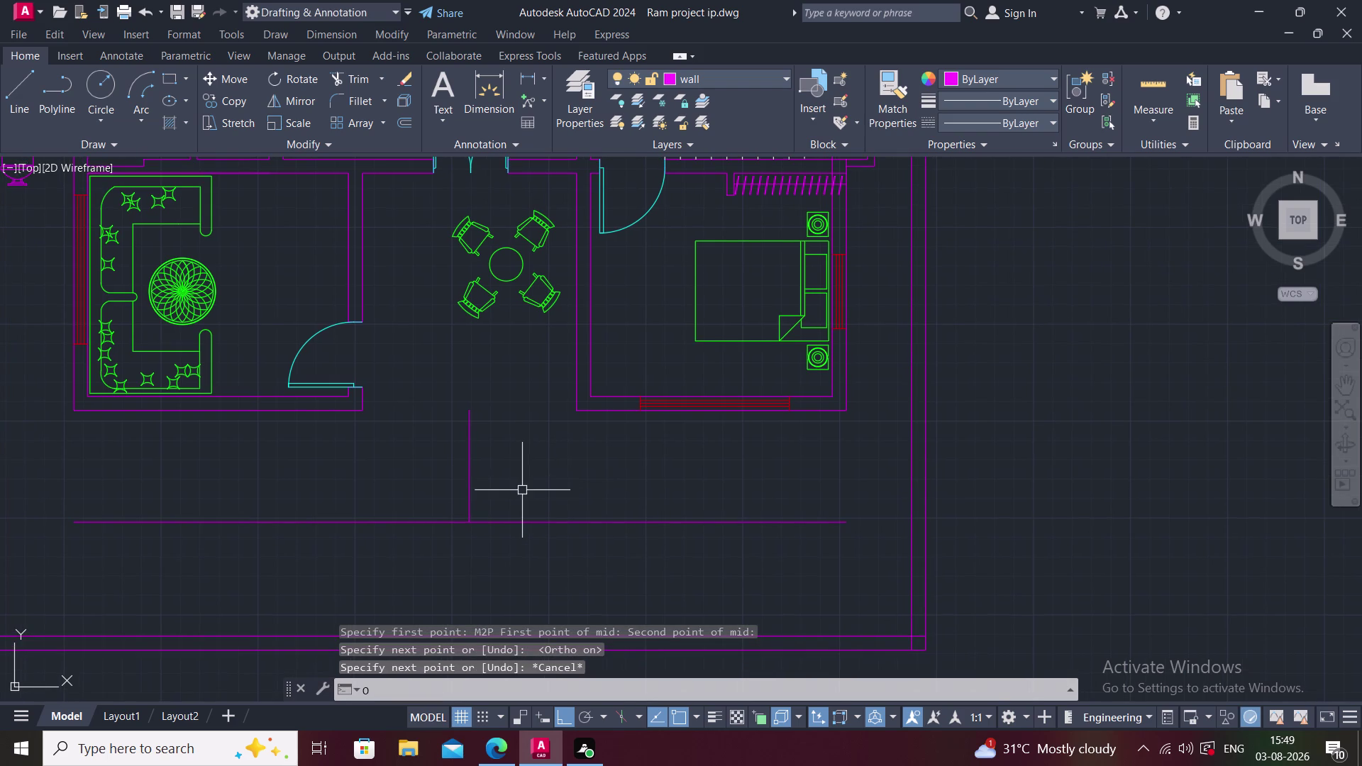
key(space)
text(3)
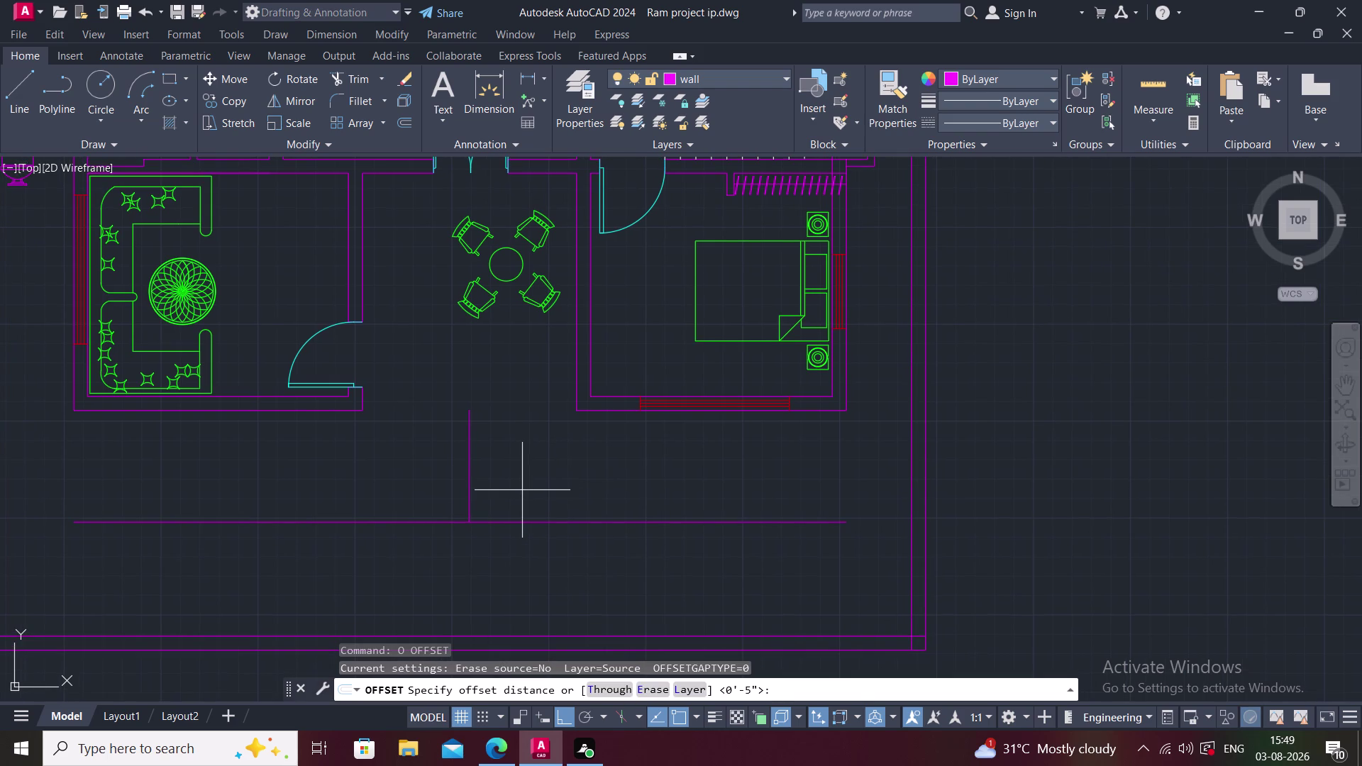
text(')
key(Return)
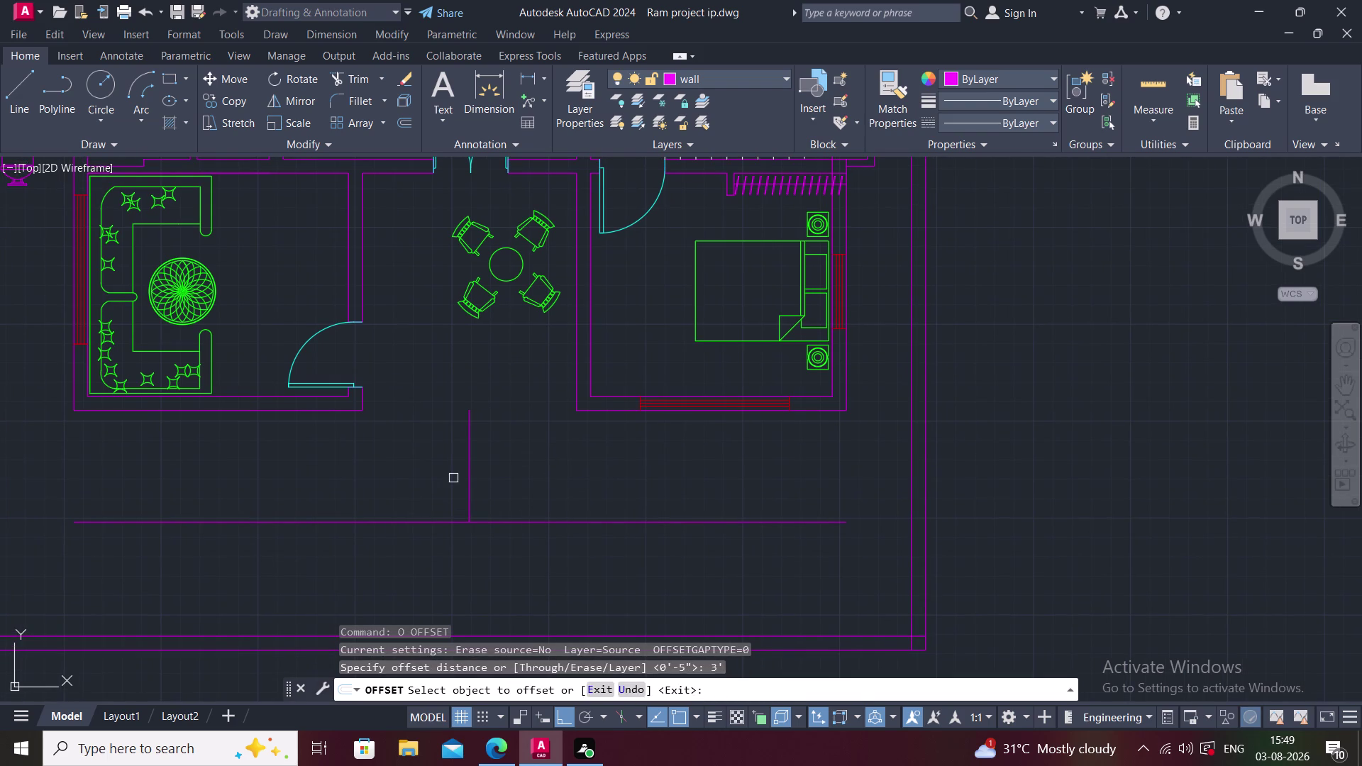
click(466, 468)
click(541, 484)
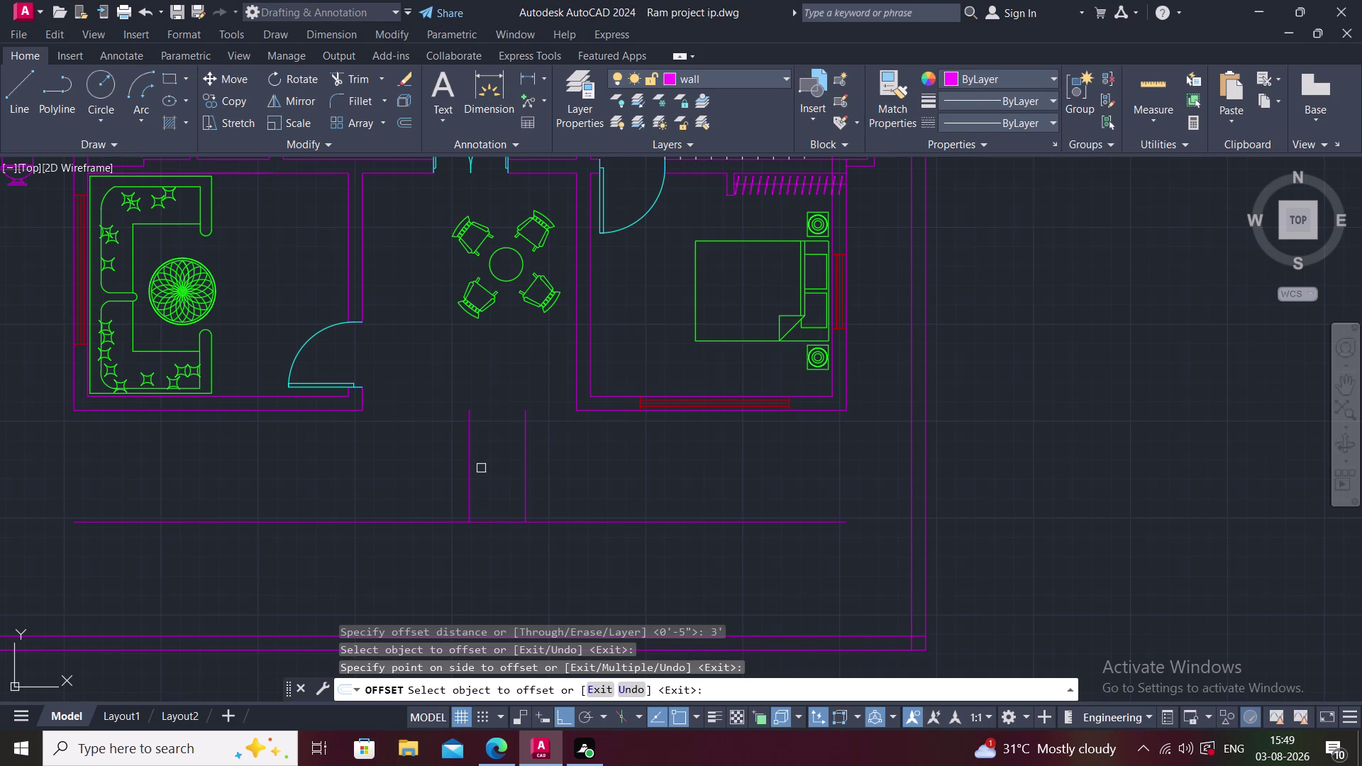
click(469, 462)
click(409, 467)
key(Escape)
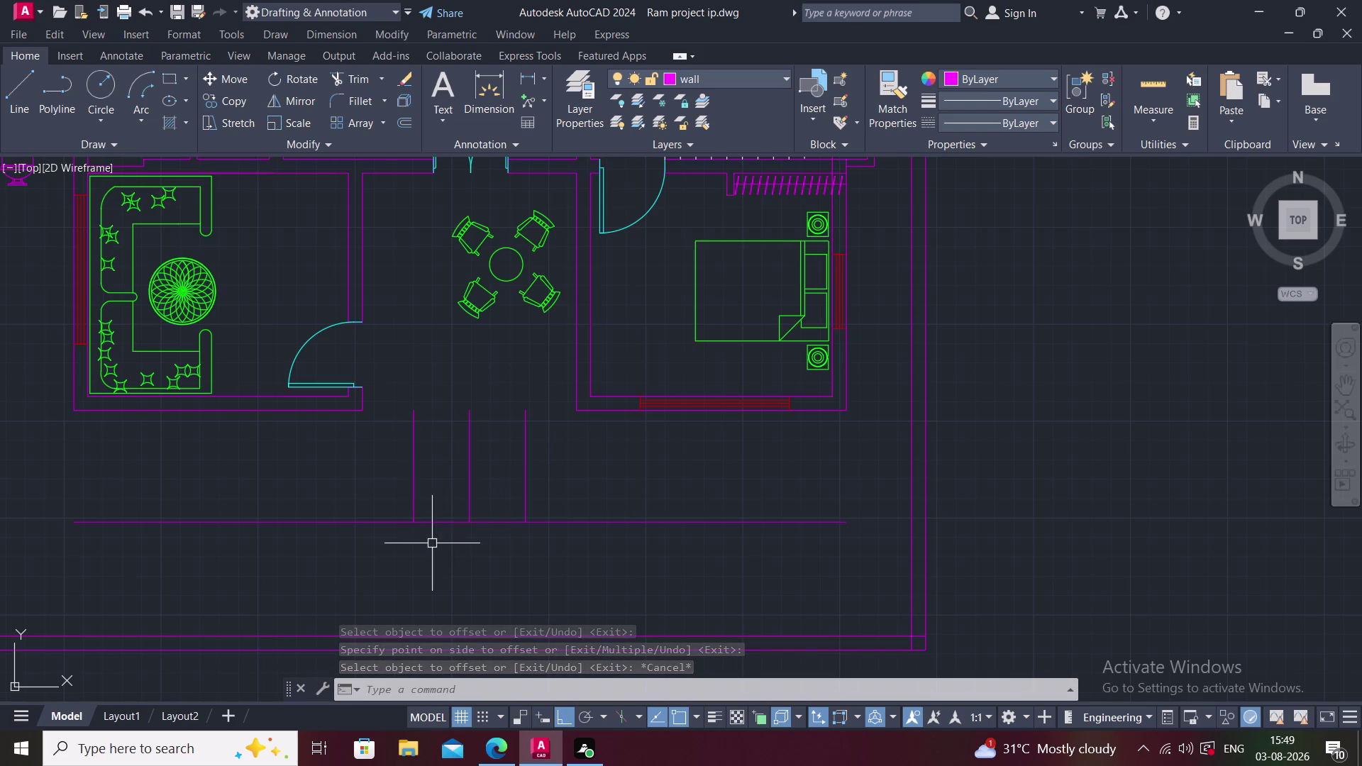
Select the lower bedroom window and start mirroring it, picking the axis's first point.
middle_drag(302, 502, 340, 532)
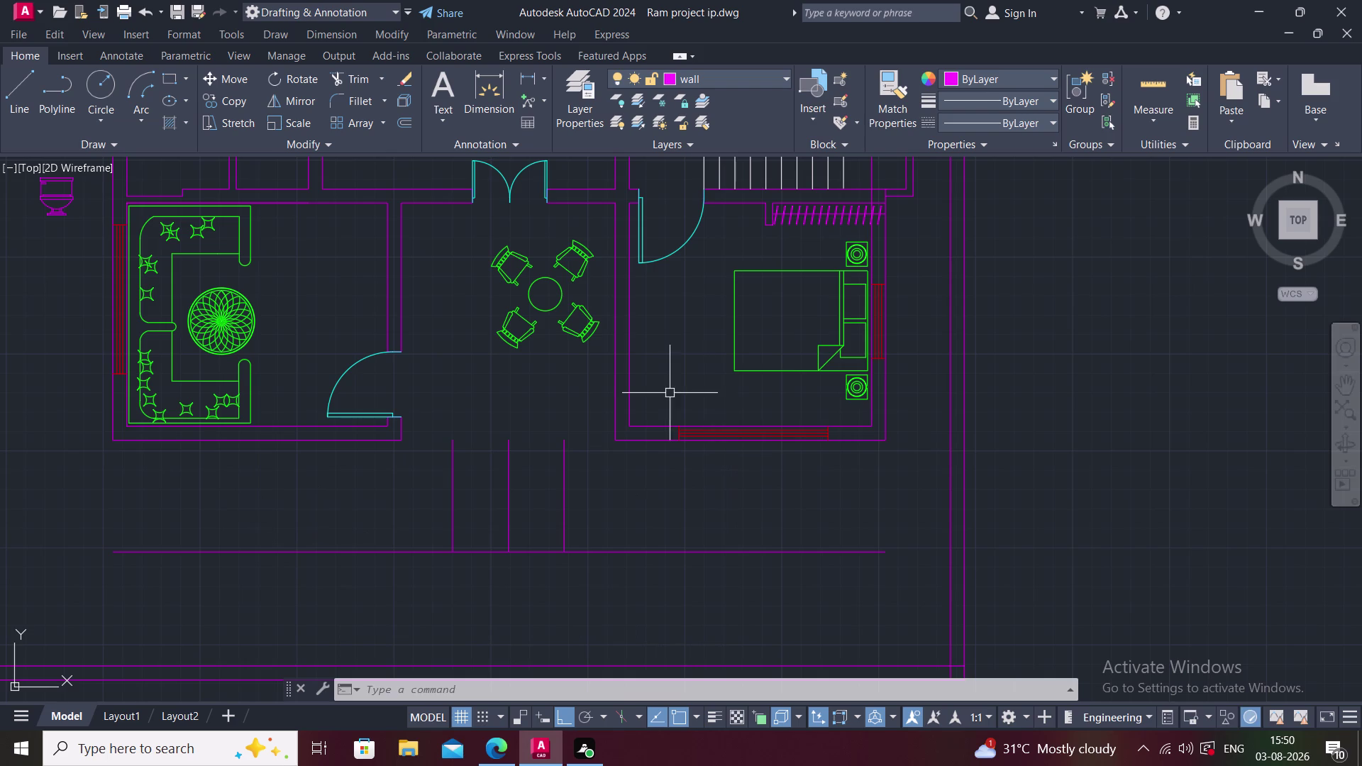
click(656, 395)
click(865, 505)
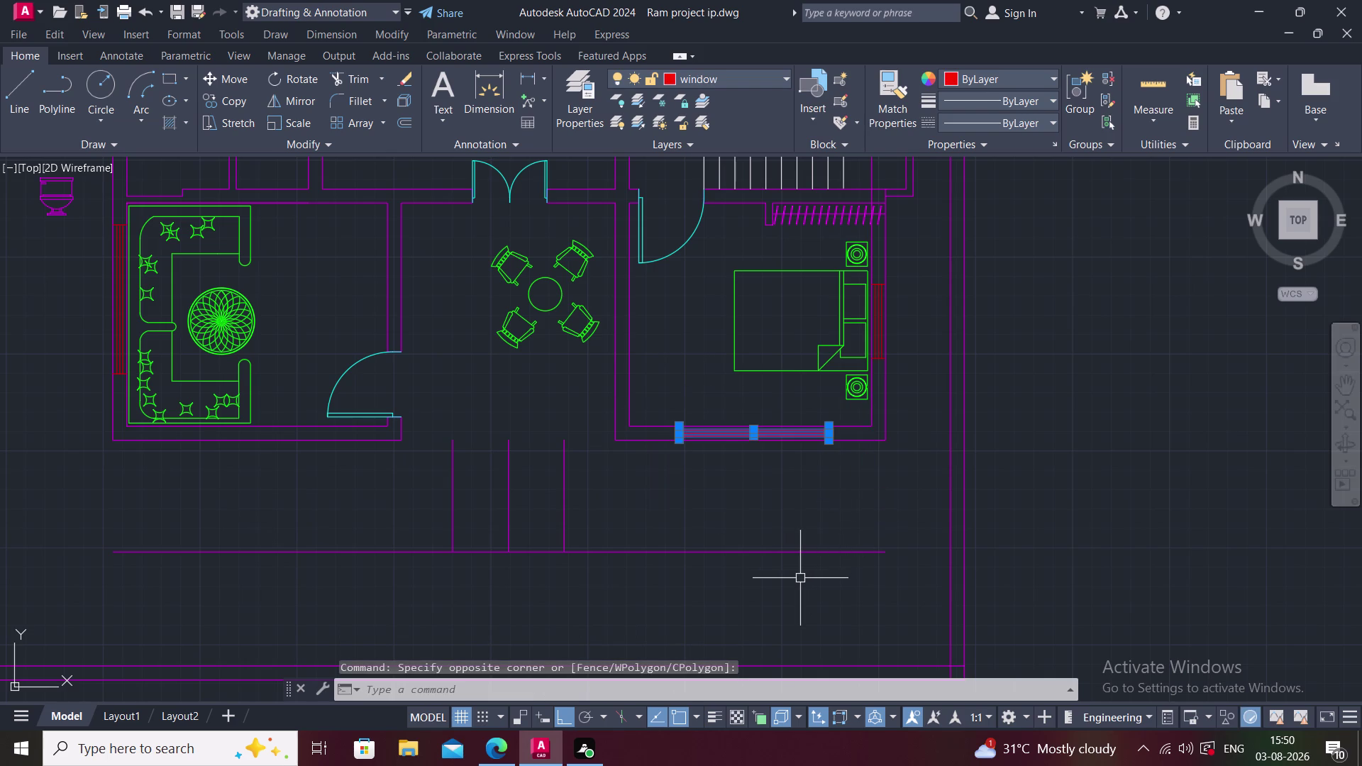
text(CP)
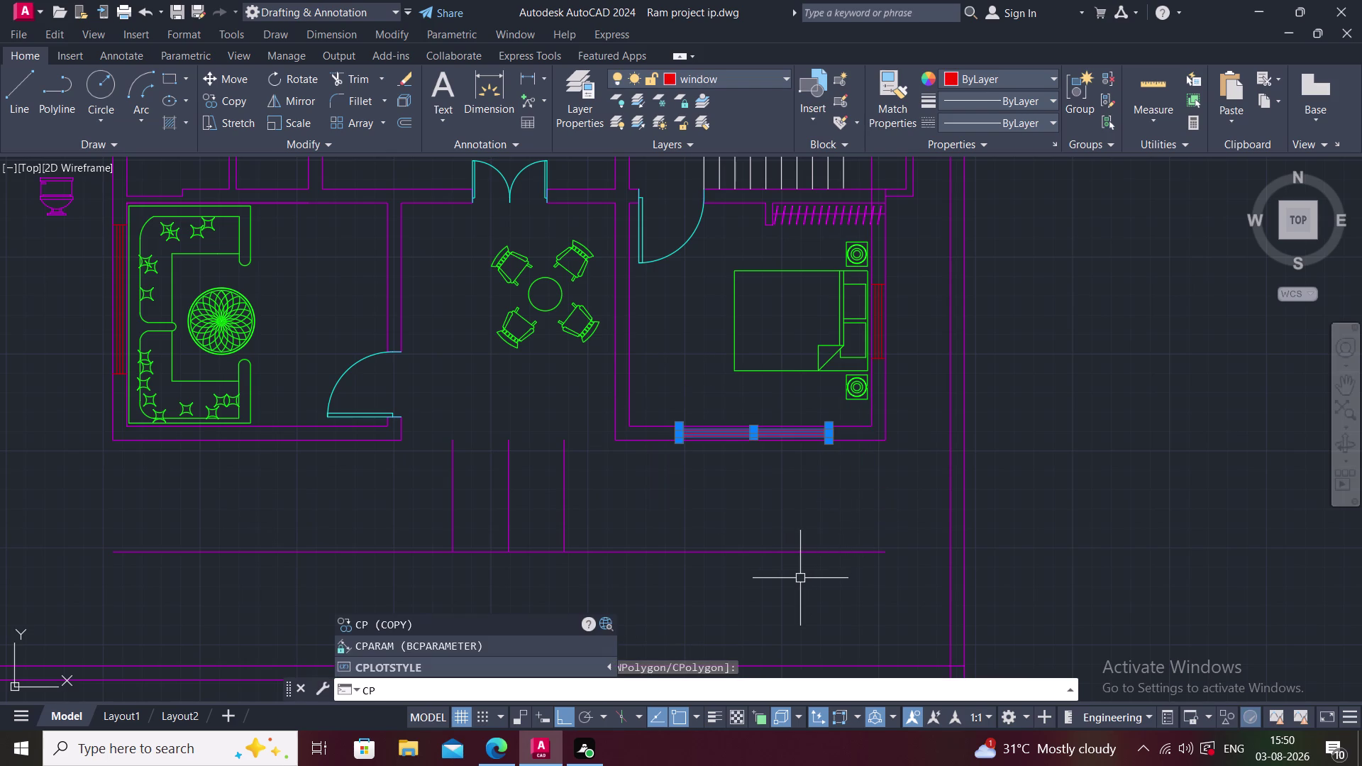
key(space)
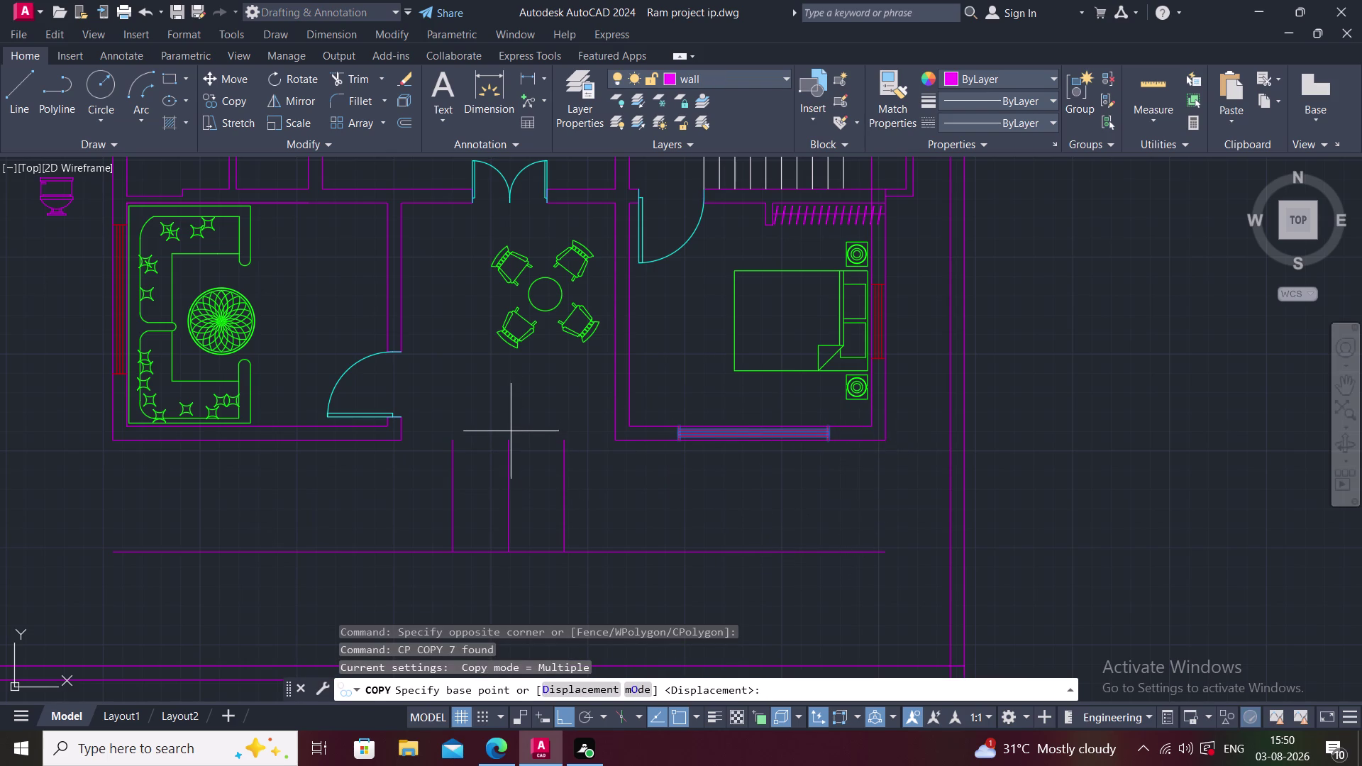
key(Escape)
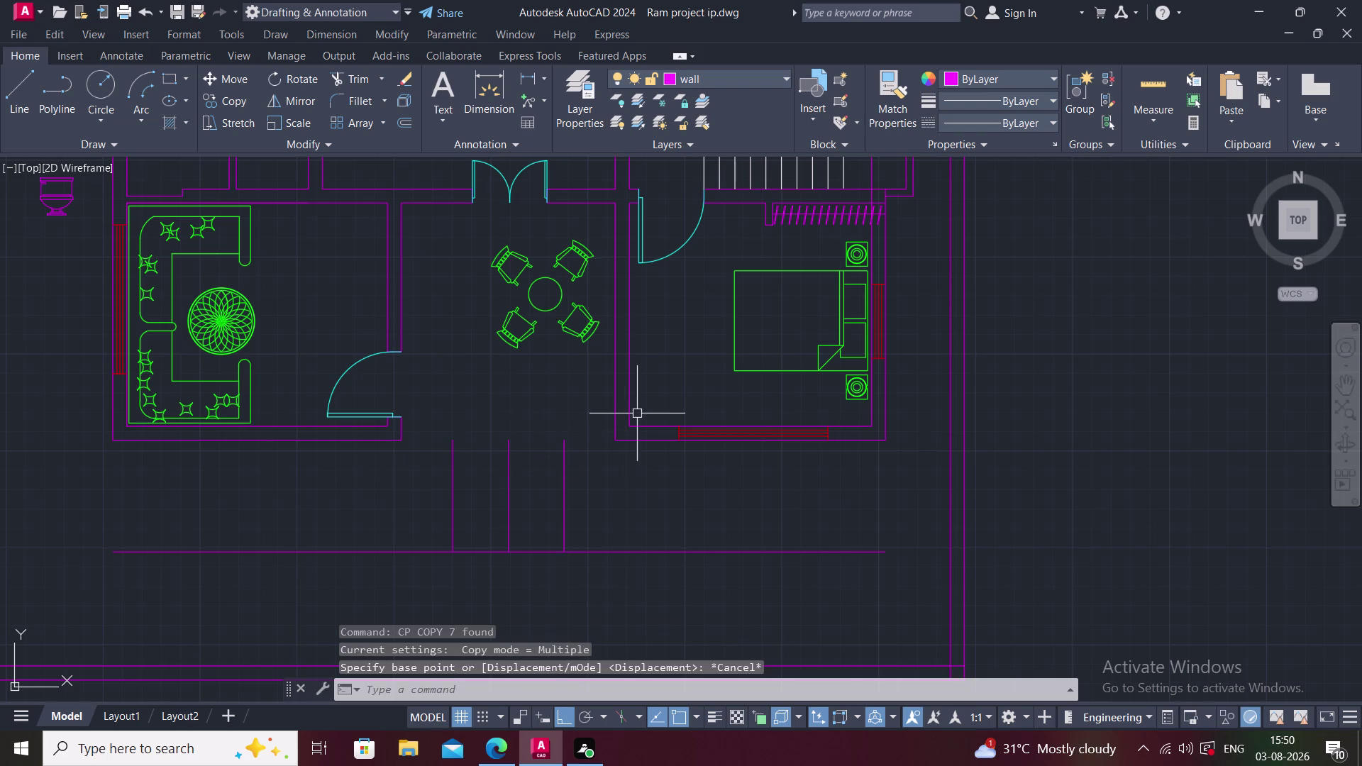
click(675, 408)
click(873, 498)
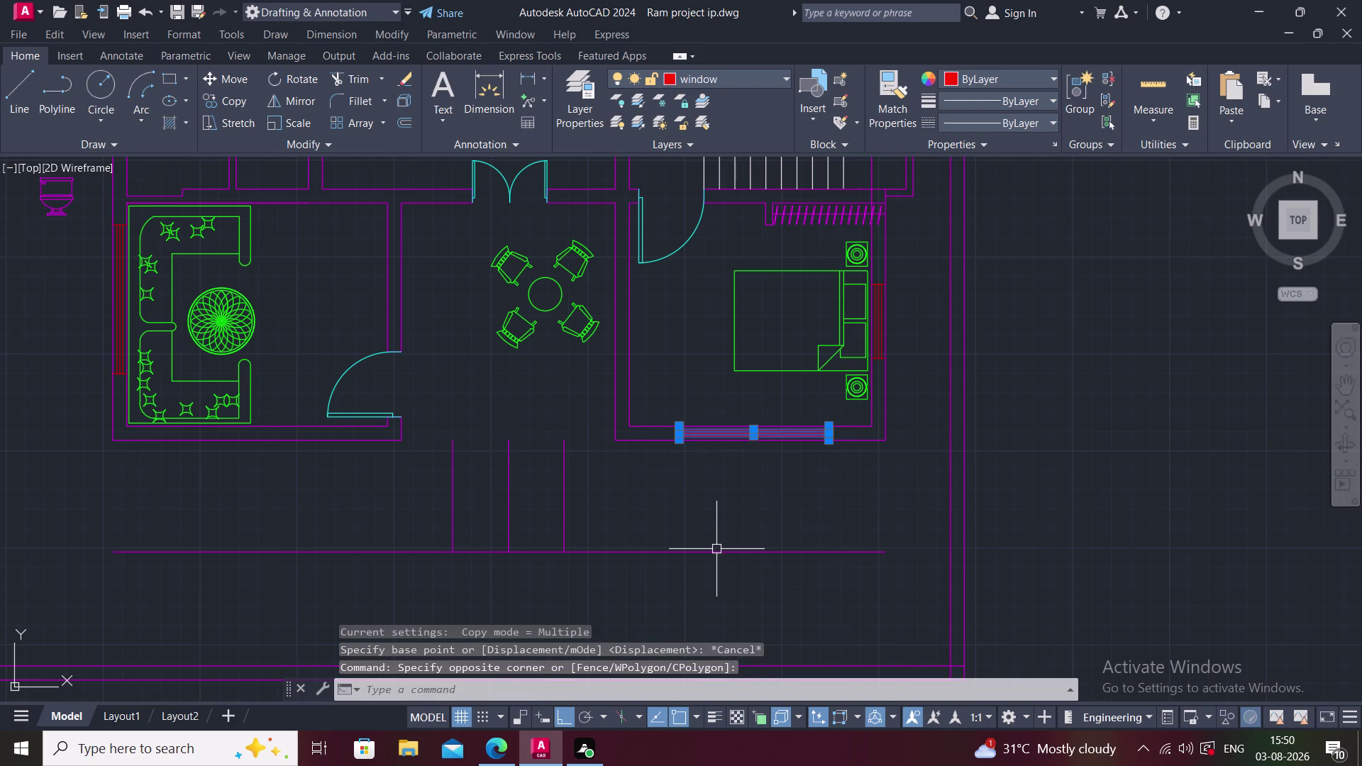
text(MI)
key(space)
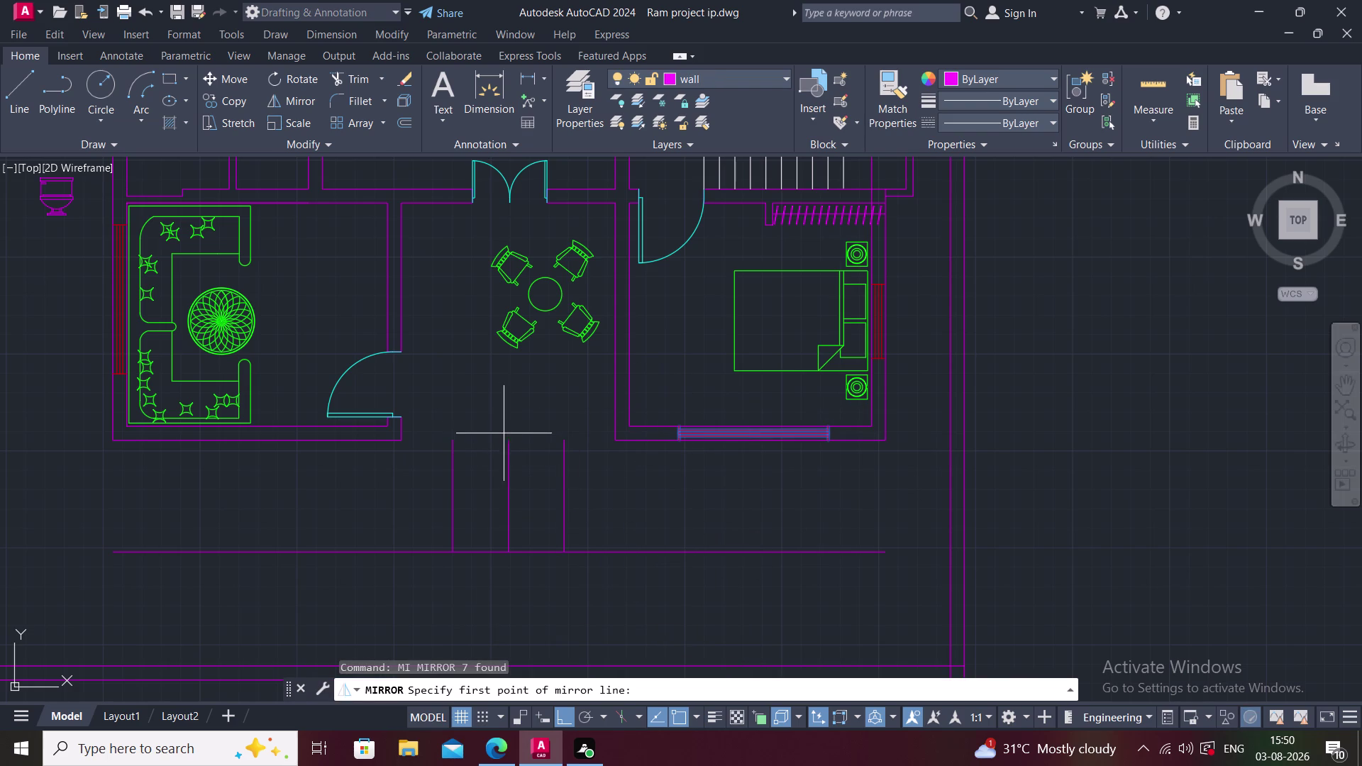
click(506, 437)
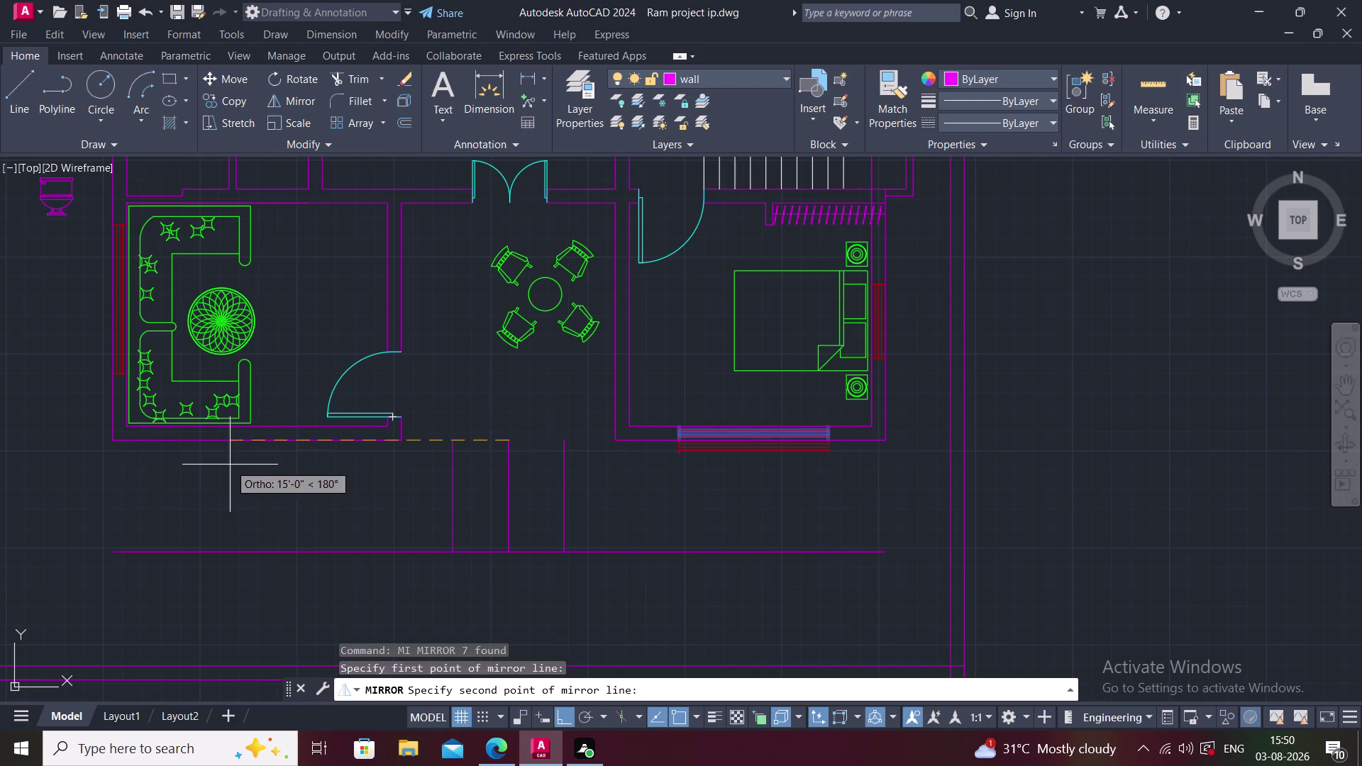